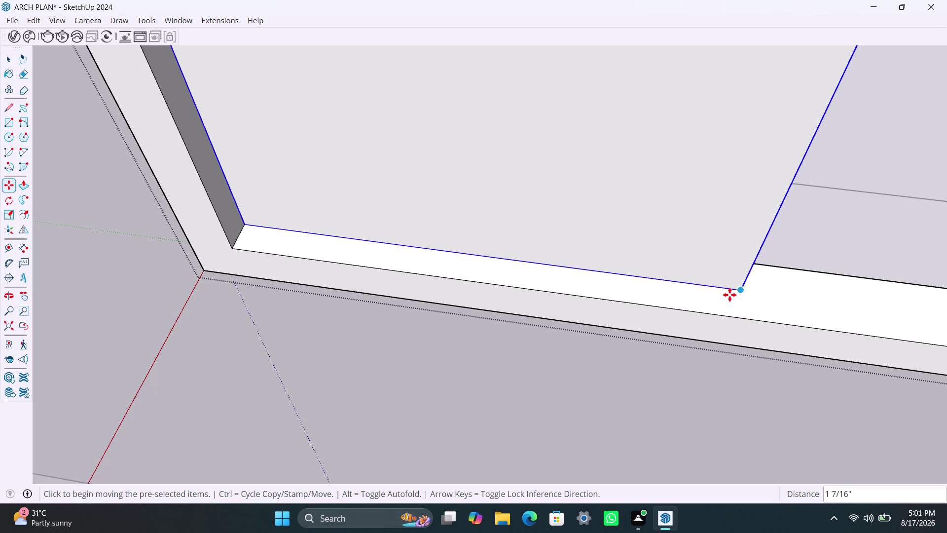
Copy the vertical frame bar and position it mid-window to split the frame into two panes.
key(m)
click(743, 292)
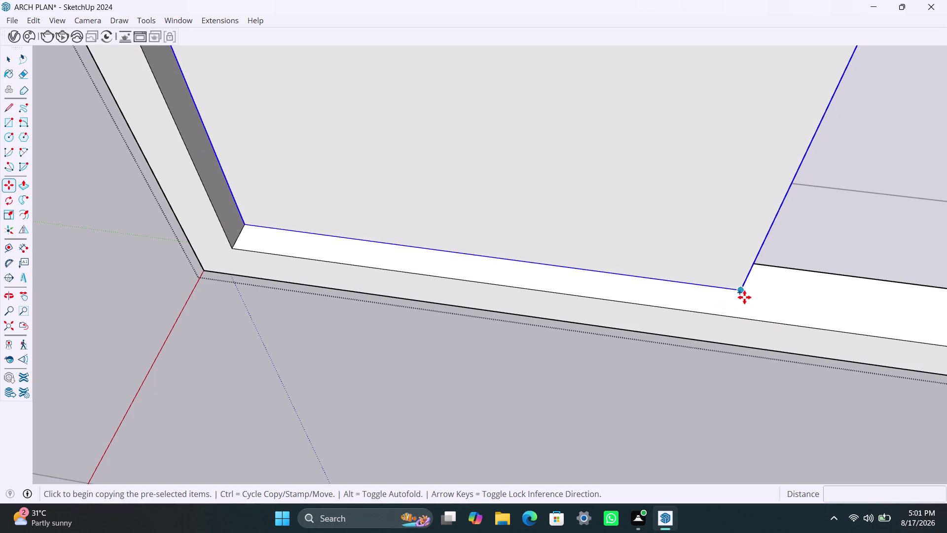
scroll(down, 3)
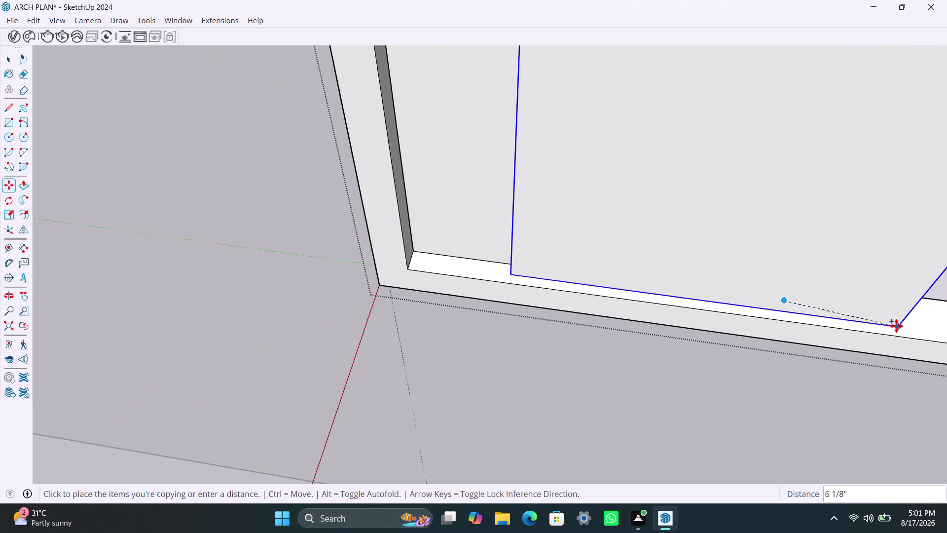
middle_drag(881, 330, 686, 270)
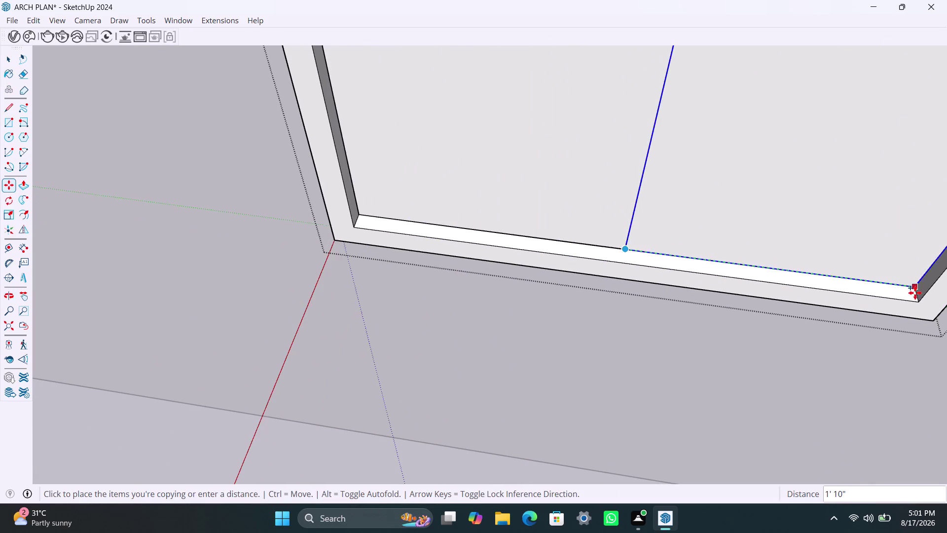
click(917, 298)
scroll(up, 3)
middle_drag(640, 278, 652, 282)
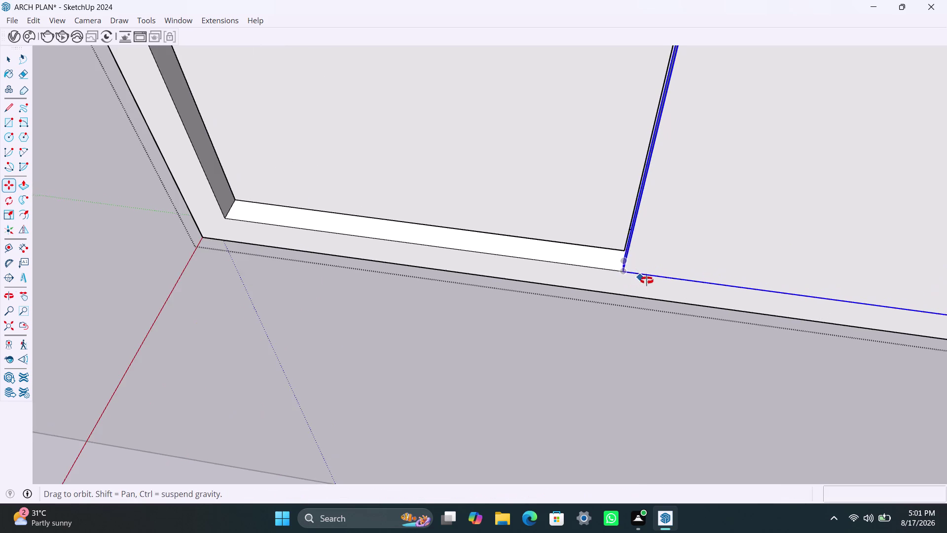
middle_drag(652, 282, 698, 292)
scroll(up, 3)
click(638, 254)
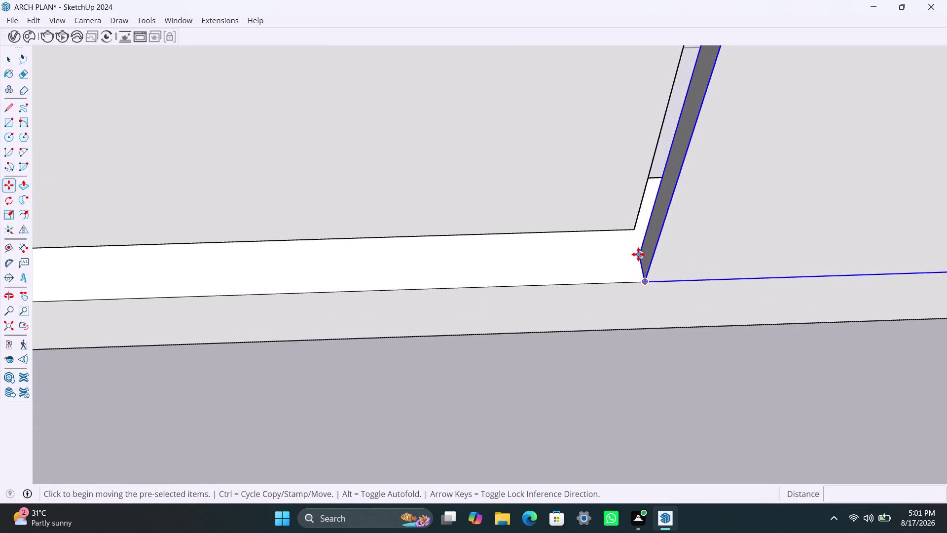
click(635, 231)
Orbit out to check the framed window in the house, then save the ARCH PLAN file.
scroll(down, 3)
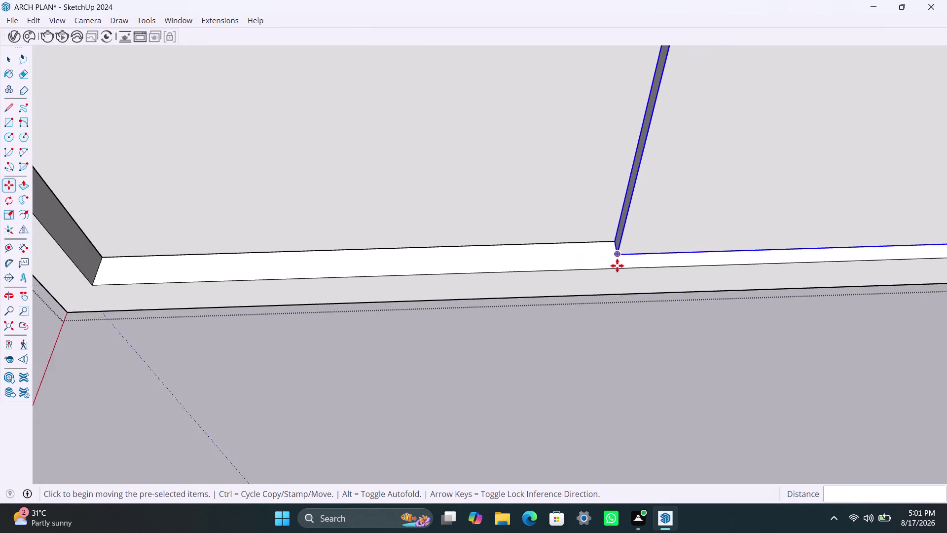
scroll(down, 3)
middle_drag(657, 285, 637, 258)
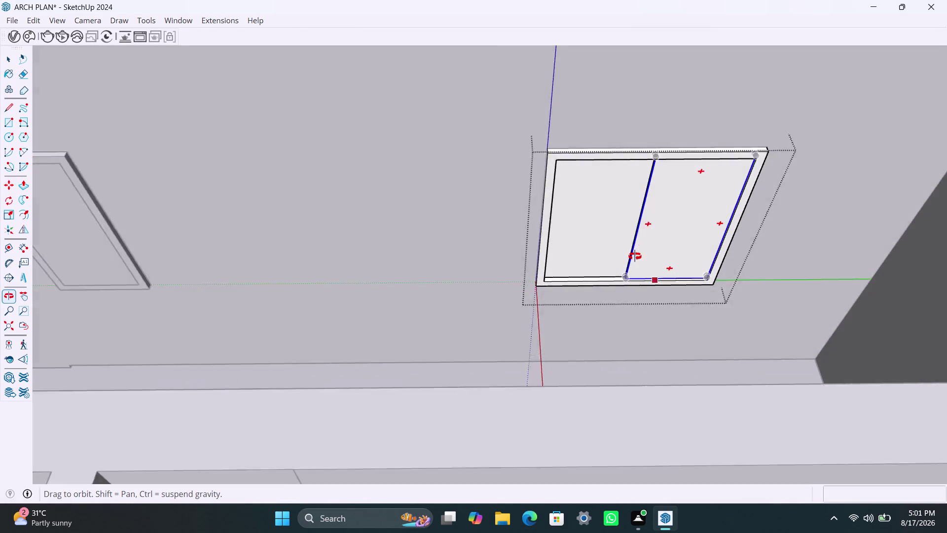
middle_drag(636, 259, 623, 242)
scroll(down, 3)
scroll(down, 3)
scroll(down, 3)
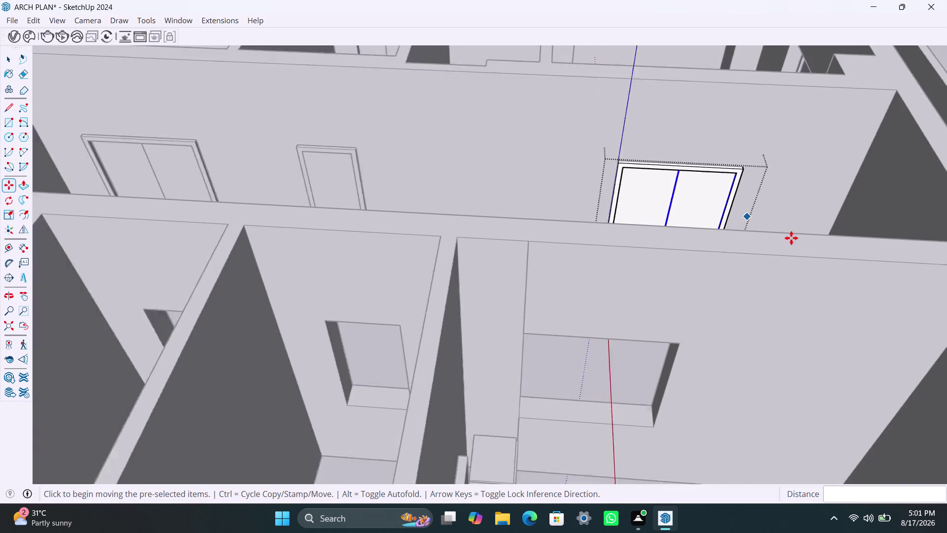
middle_drag(829, 238, 396, 266)
scroll(down, 3)
middle_drag(546, 262, 533, 262)
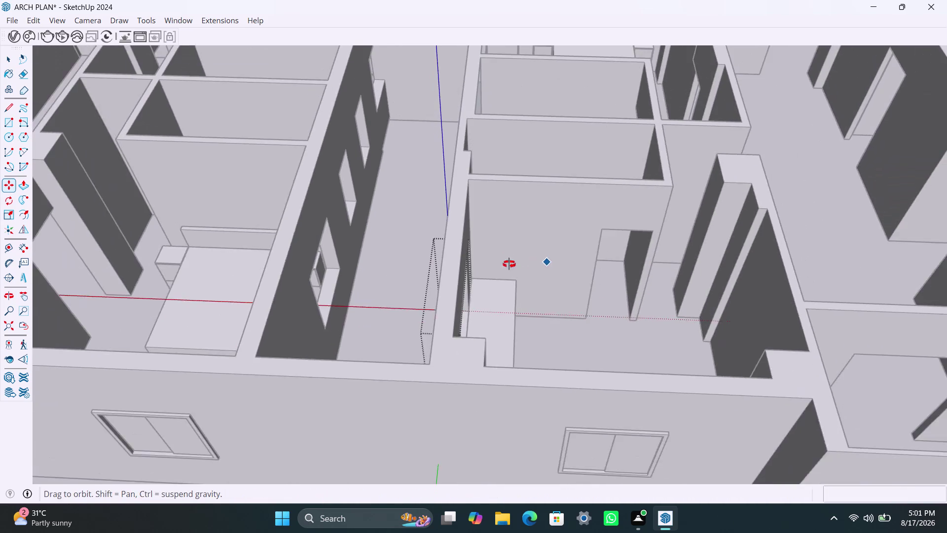
middle_drag(533, 262, 326, 263)
key(ctrl+s)
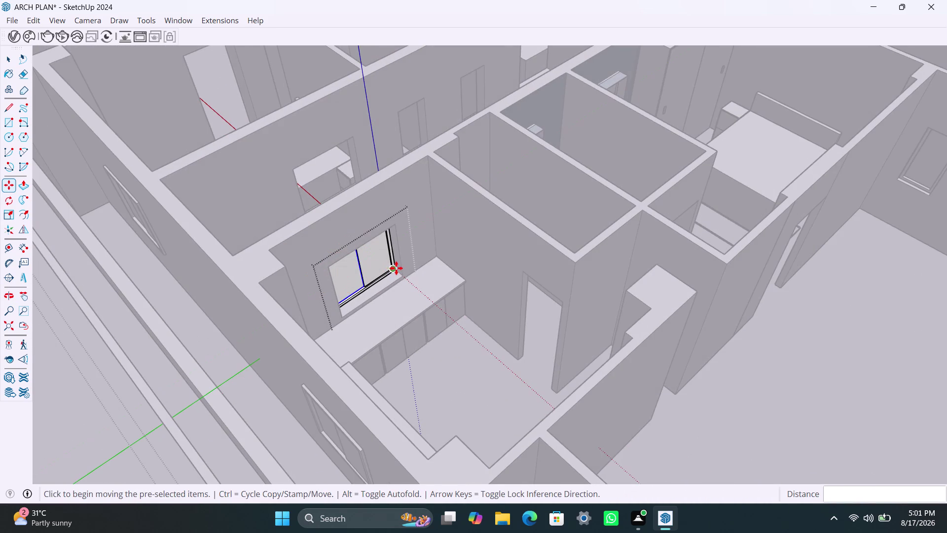
key(space)
key(space)
click(586, 206)
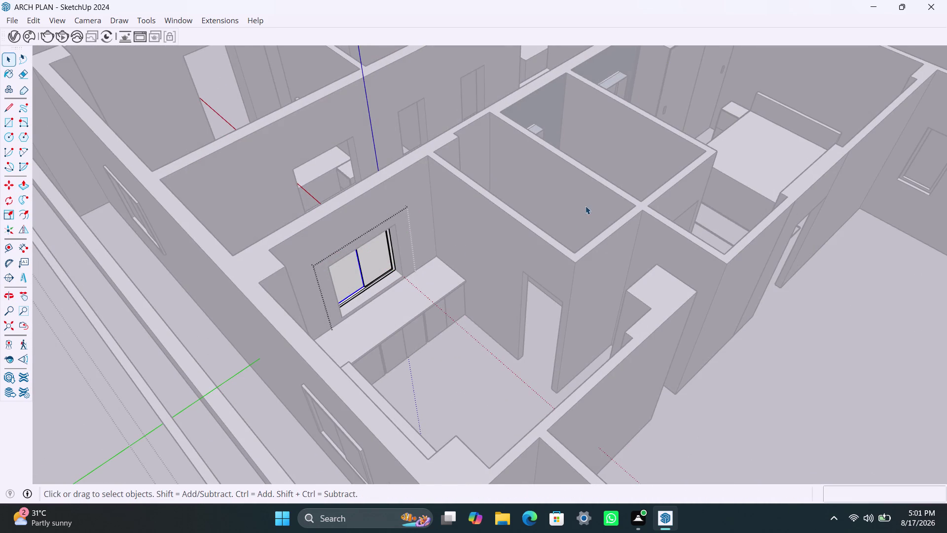
scroll(down, 3)
middle_drag(683, 219, 393, 226)
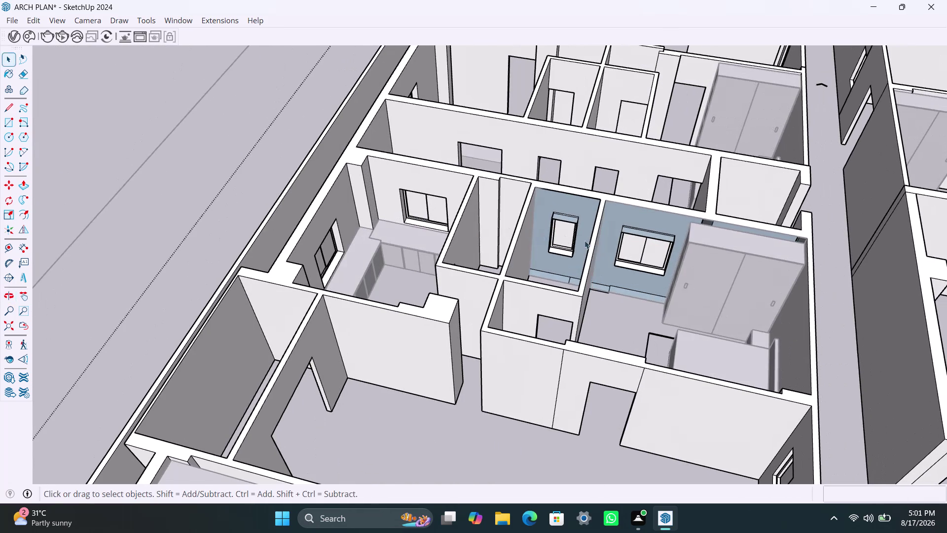
scroll(up, 3)
scroll(up, 3)
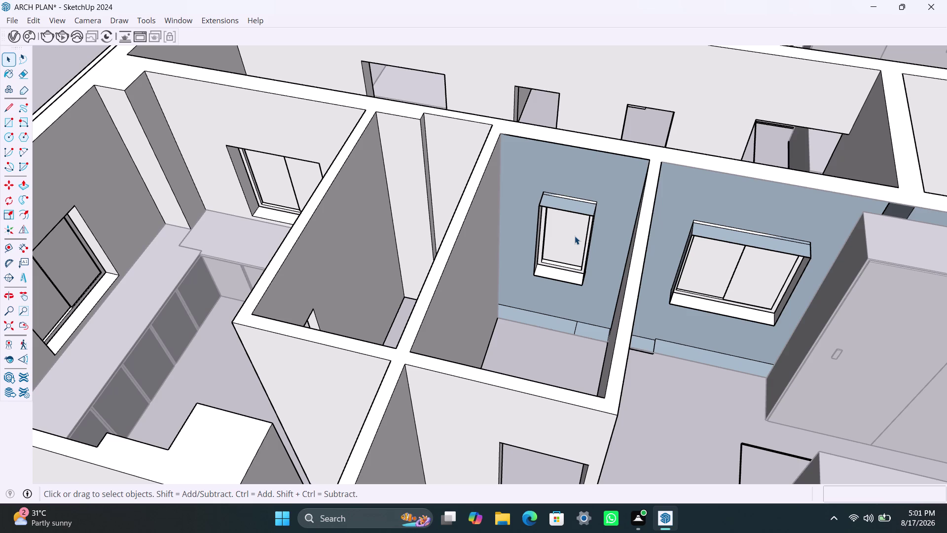
scroll(down, 3)
scroll(down, 3)
middle_drag(636, 192, 636, 201)
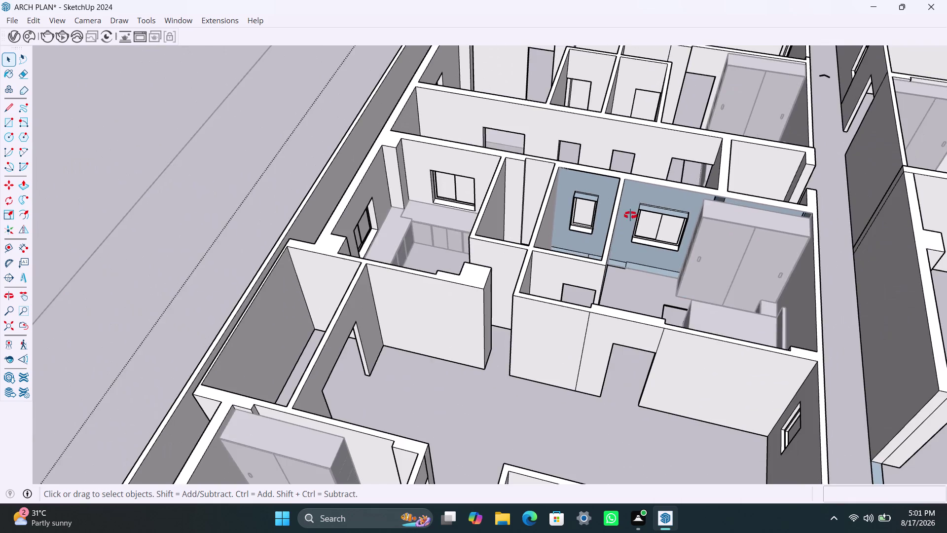
middle_drag(636, 201, 604, 303)
scroll(up, 3)
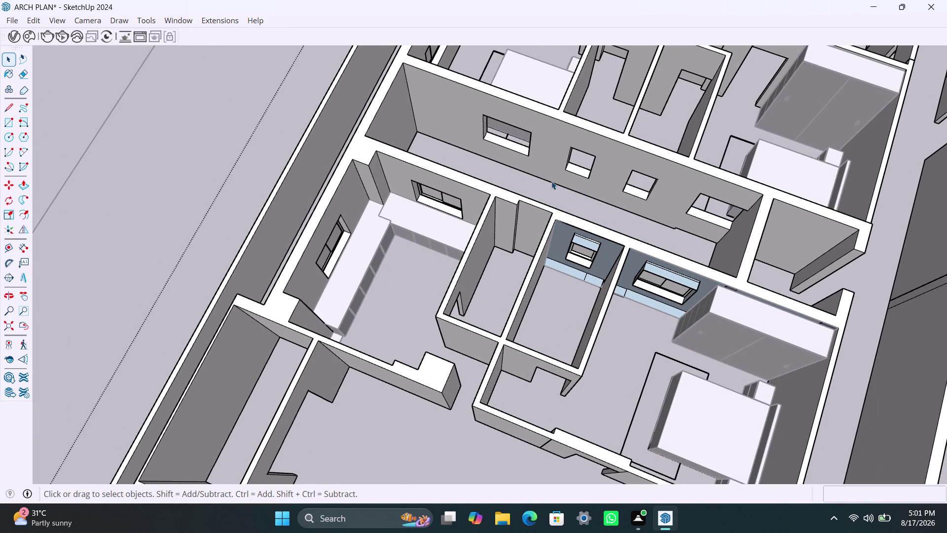
middle_drag(614, 198, 675, 240)
scroll(up, 3)
middle_drag(561, 214, 664, 233)
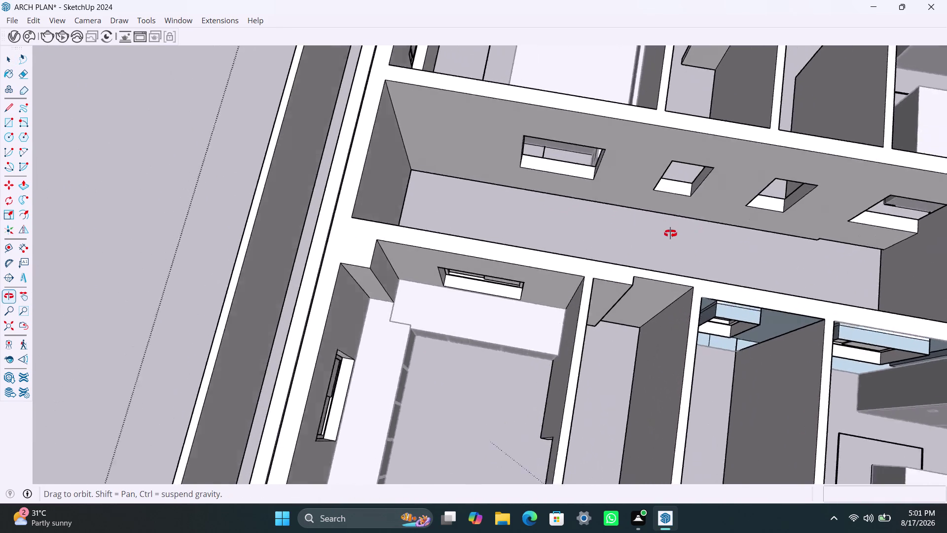
middle_drag(665, 234, 674, 233)
middle_drag(609, 218, 448, 223)
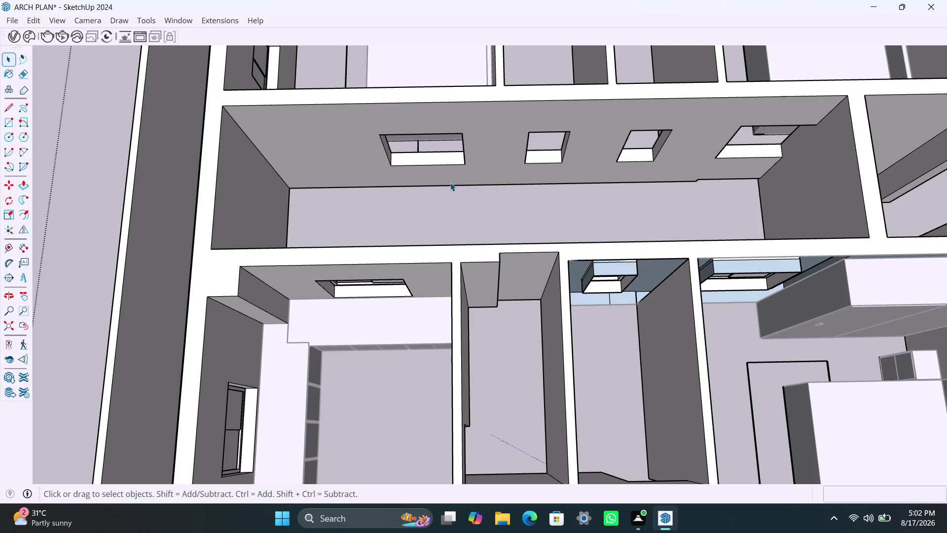
middle_drag(450, 182, 429, 211)
click(429, 212)
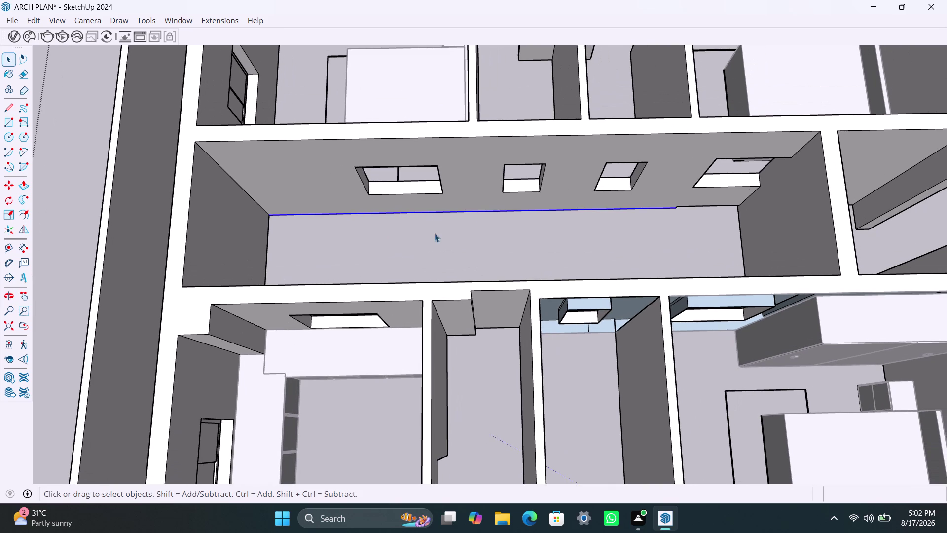
scroll(up, 3)
middle_drag(407, 203, 431, 136)
middle_drag(473, 180, 473, 182)
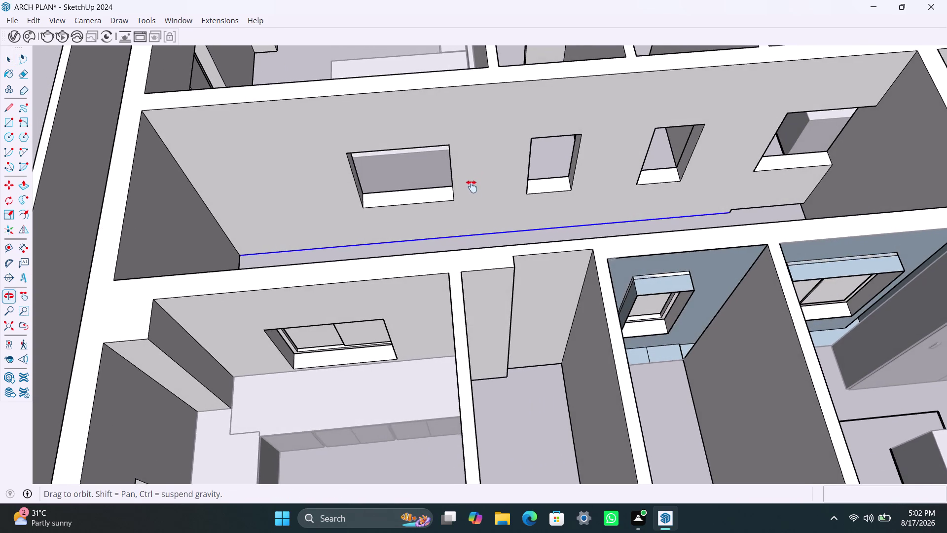
middle_drag(473, 181, 453, 242)
scroll(up, 3)
Draw a rectangle across the exterior wall window opening and select its face and edges.
middle_click(395, 192)
key(r)
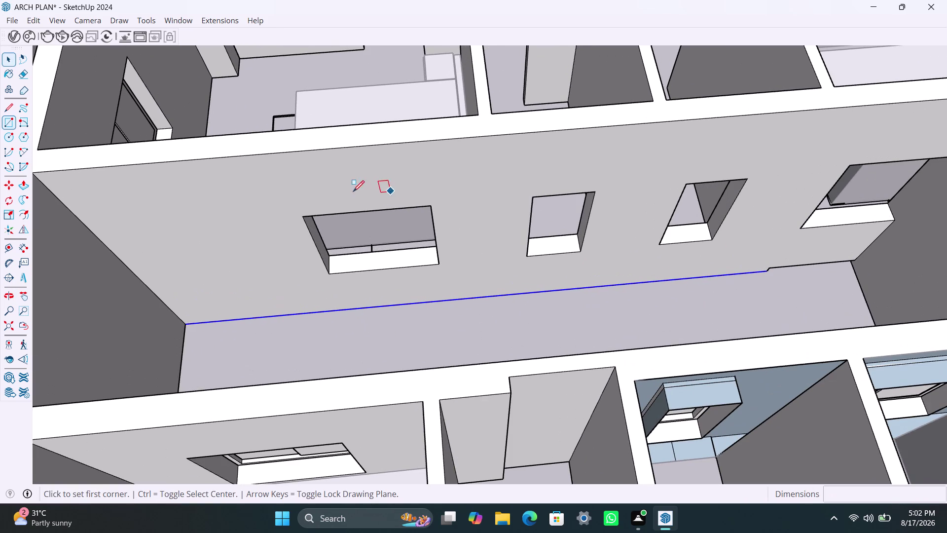
click(302, 216)
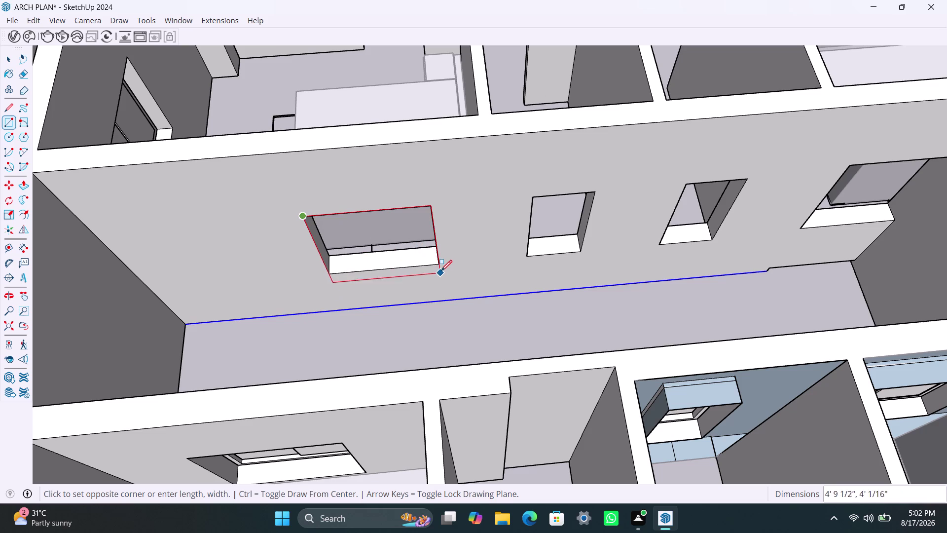
click(441, 262)
key(space)
double_click(402, 240)
right_click(402, 240)
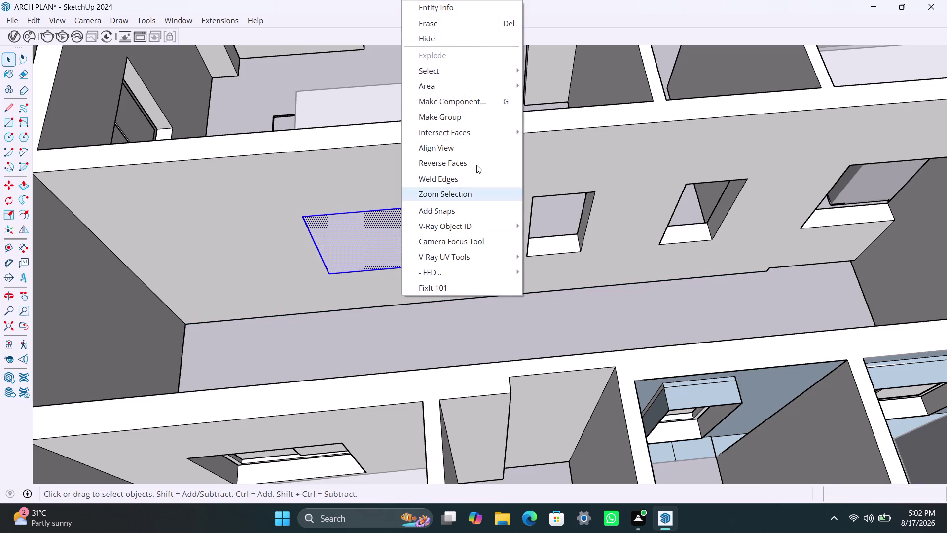
click(474, 121)
click(385, 256)
double_click(384, 253)
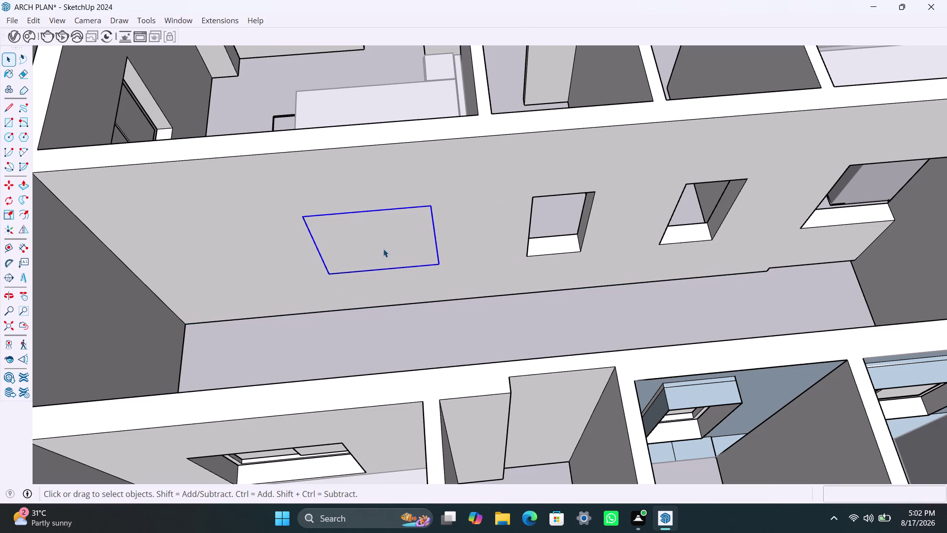
double_click(383, 249)
click(383, 249)
Offset the rectangle edge inward by 2 inches and delete the inner face, leaving a border.
key(f)
click(362, 236)
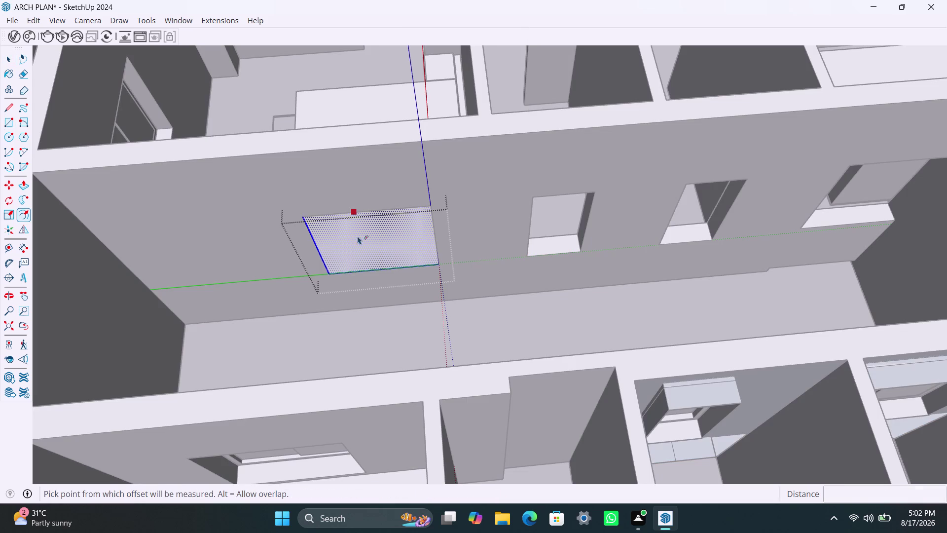
text(2")
key(Return)
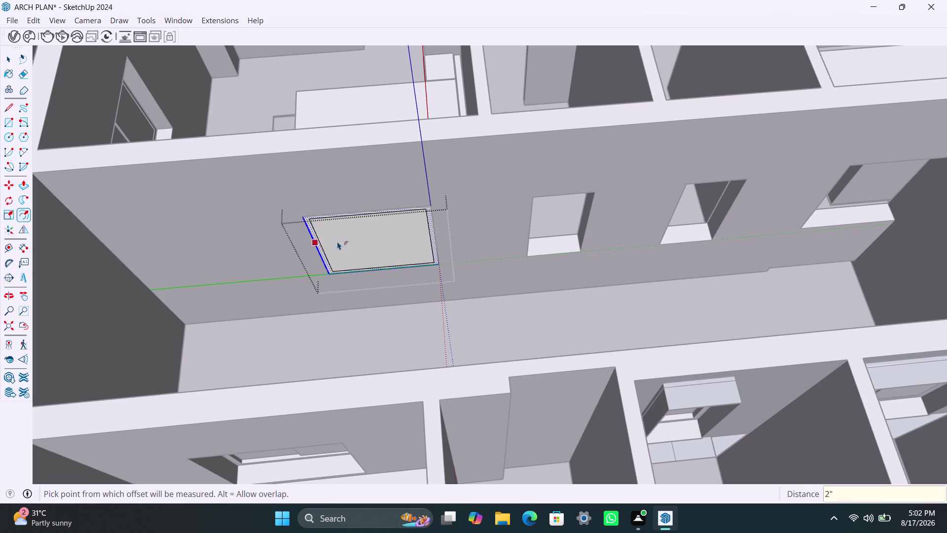
key(space)
click(350, 237)
key(Delete)
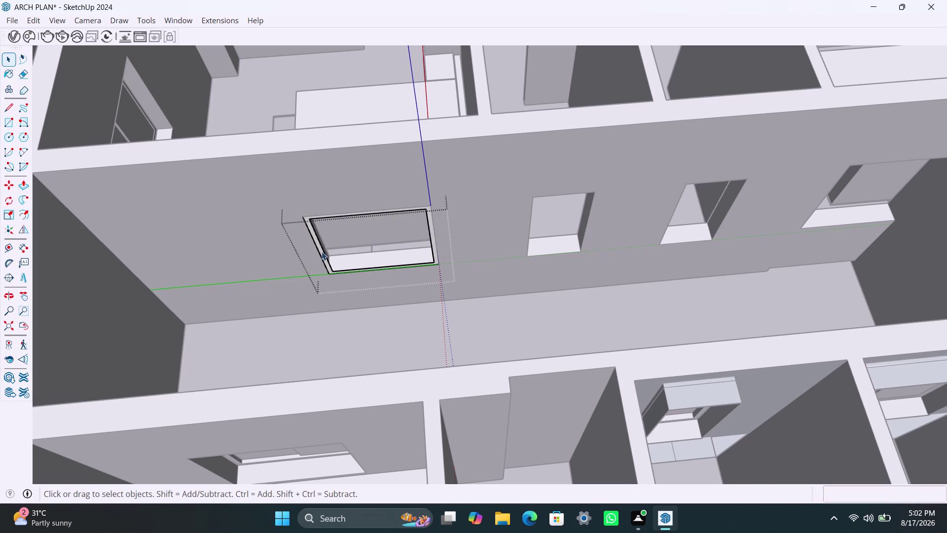
Push/Pull the border ring out 1.5 inches to form the window frame.
scroll(up, 3)
click(319, 251)
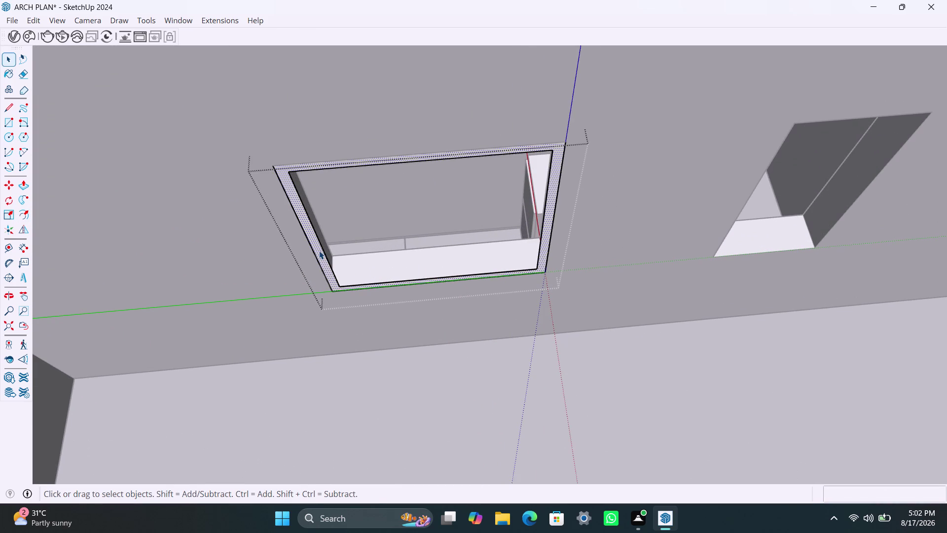
key(p)
click(319, 251)
text(1.)
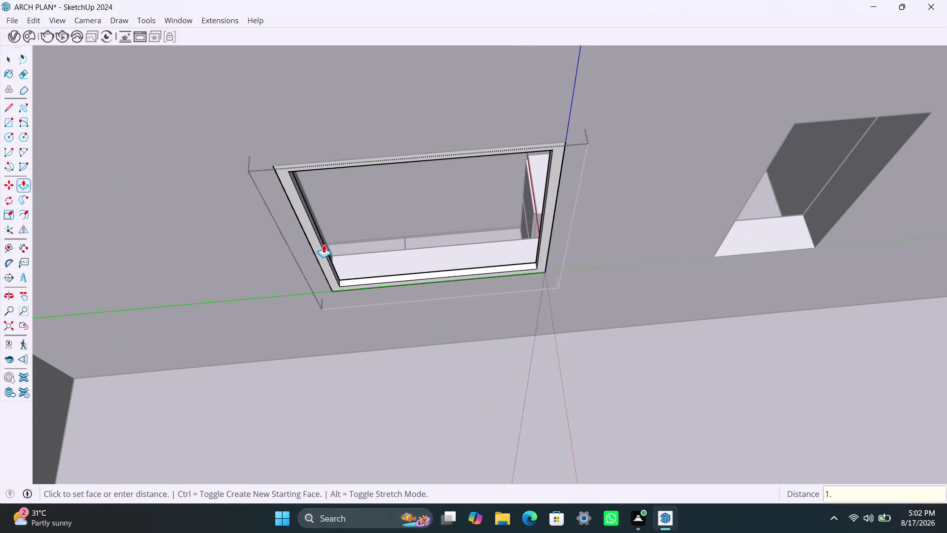
text(5")
key(Return)
click(320, 251)
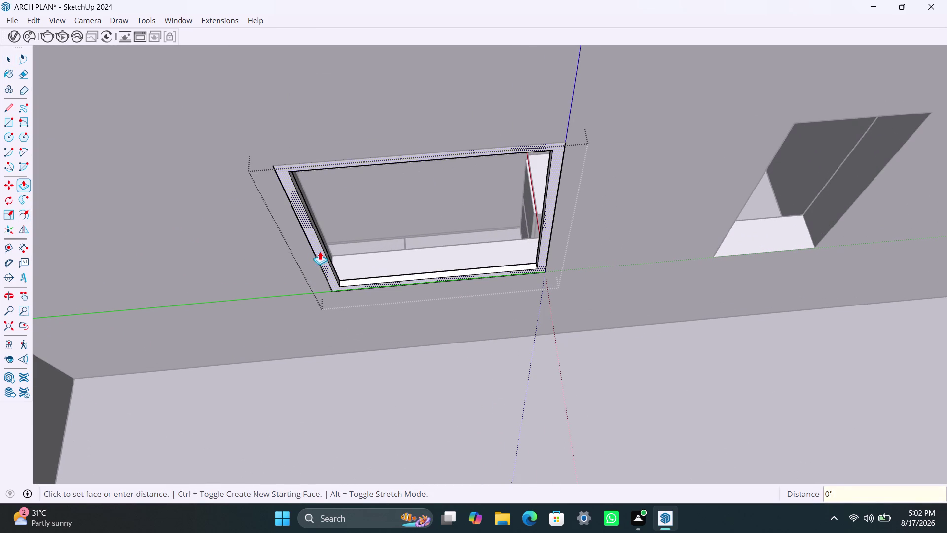
click(324, 263)
text(1)
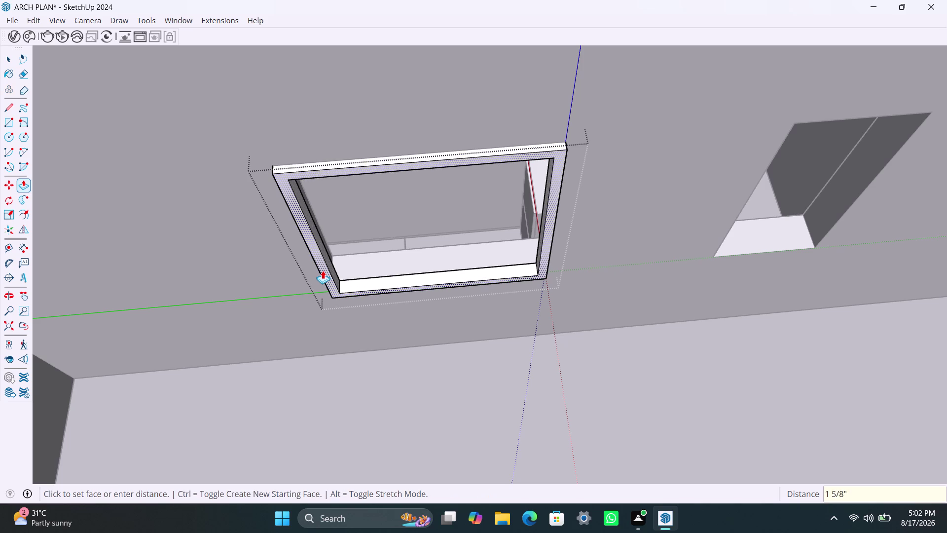
text(.5")
key(Return)
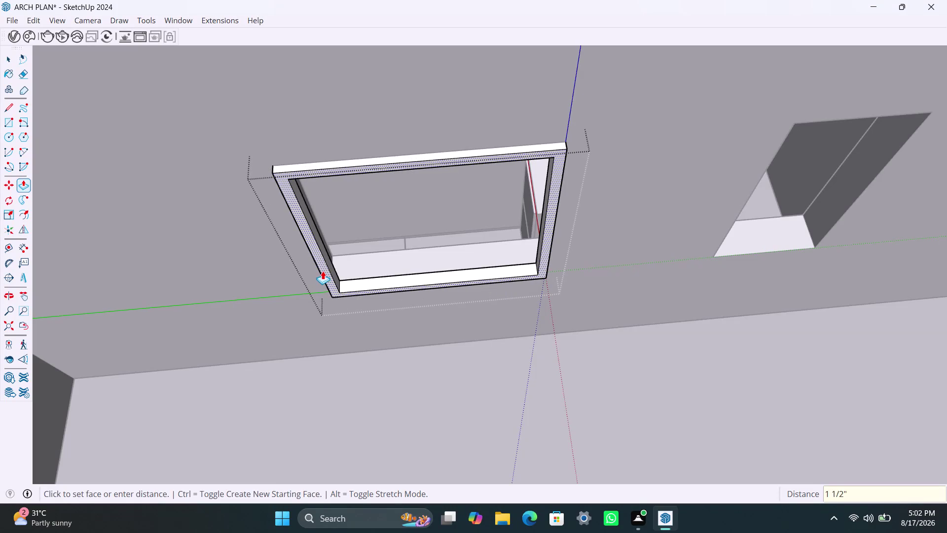
key(space)
key(space)
key(r)
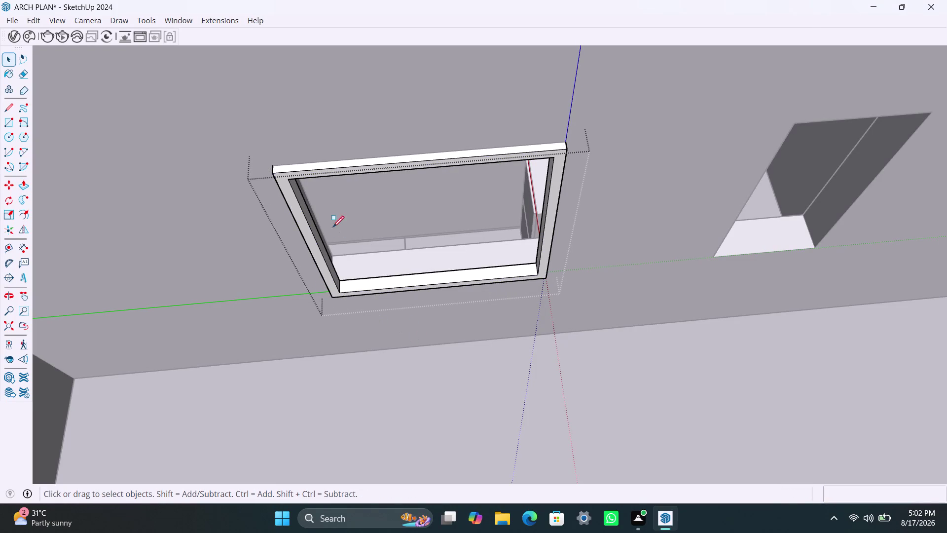
click(291, 179)
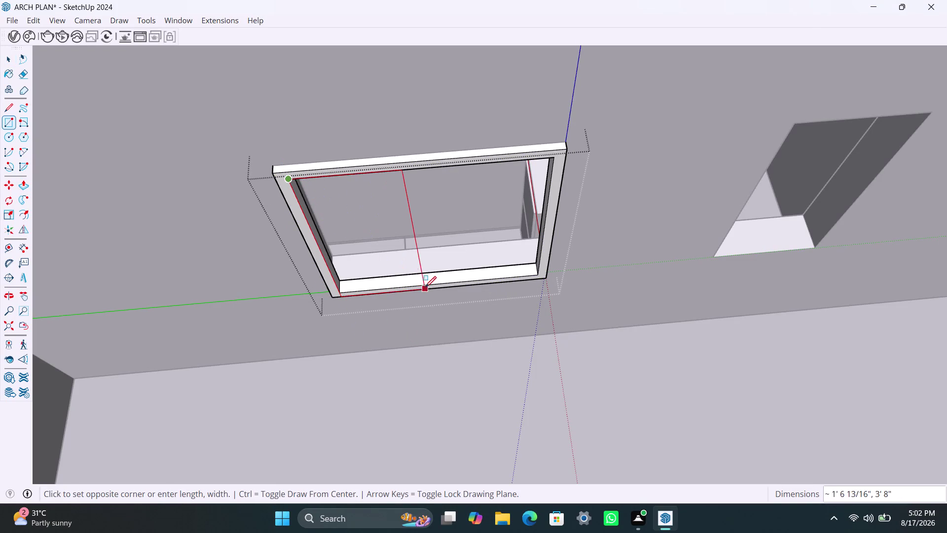
Draw a pane rectangle inside the frame and delete its right half.
click(435, 282)
key(space)
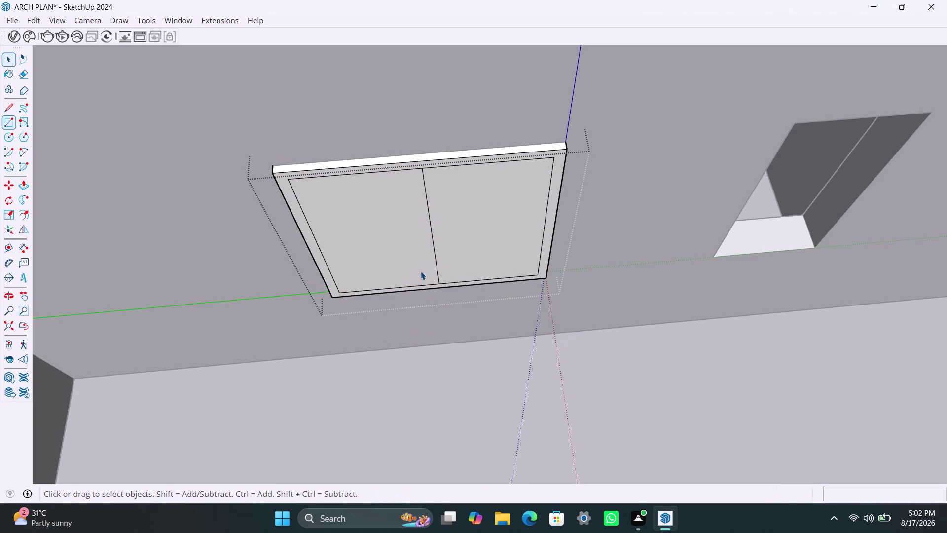
click(419, 270)
double_click(472, 258)
click(471, 262)
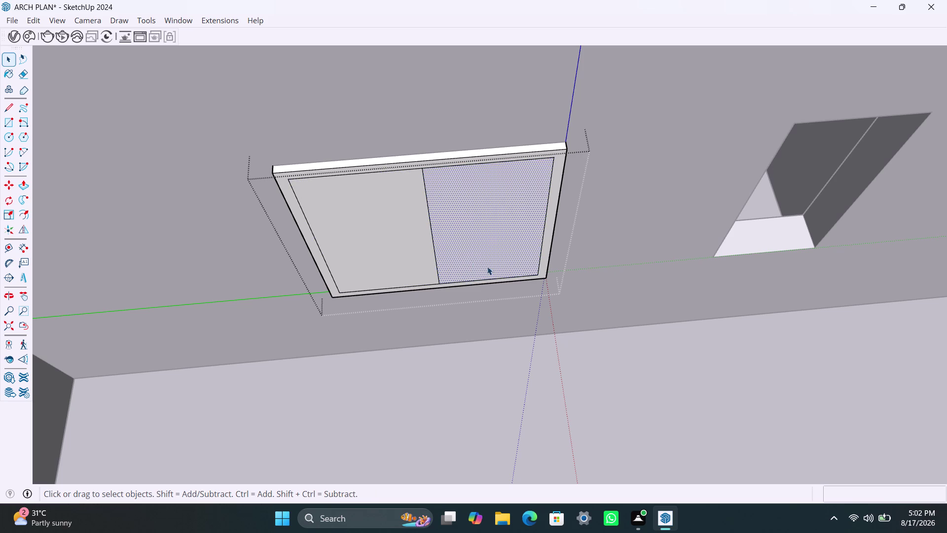
key(BackSpace)
key(Delete)
Group the remaining left pane and Push/Pull it 18 mm thick.
double_click(400, 258)
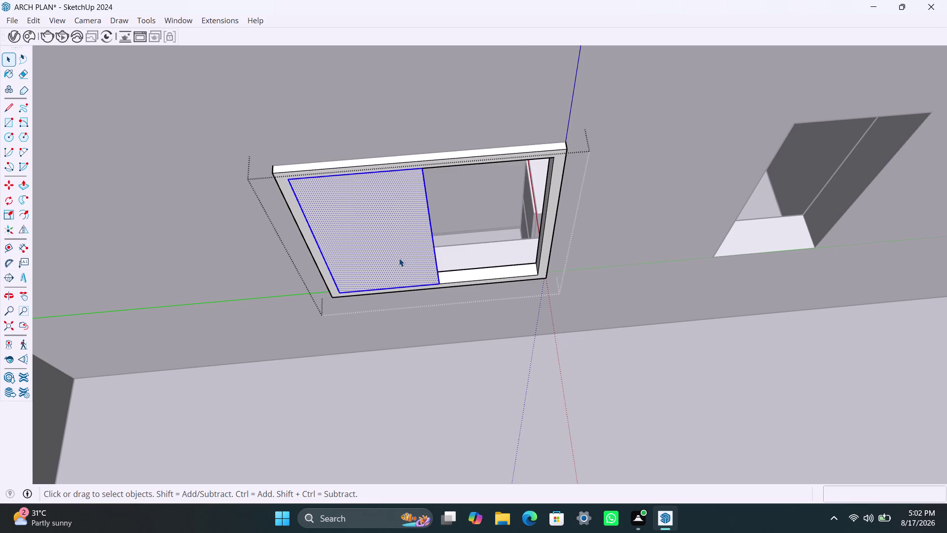
right_click(399, 258)
click(456, 121)
double_click(427, 252)
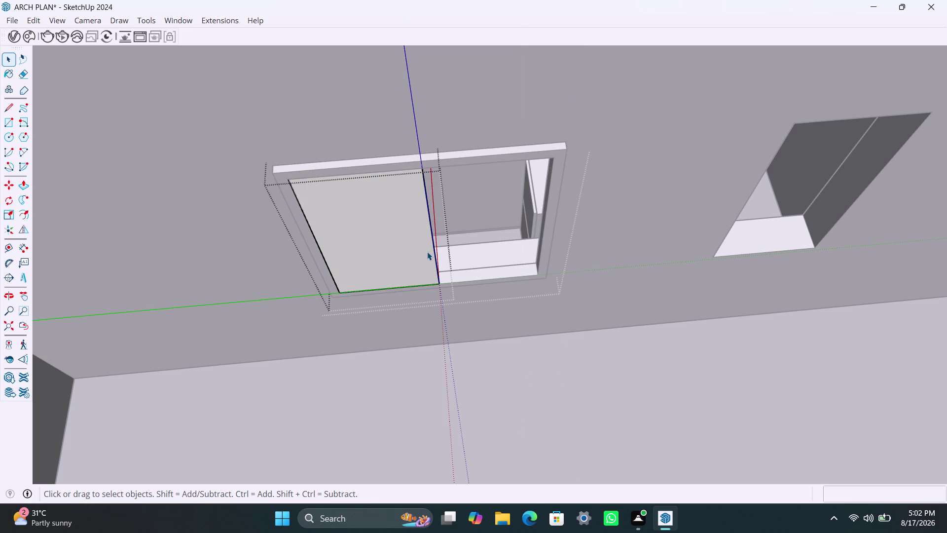
key(p)
click(427, 251)
text(1)
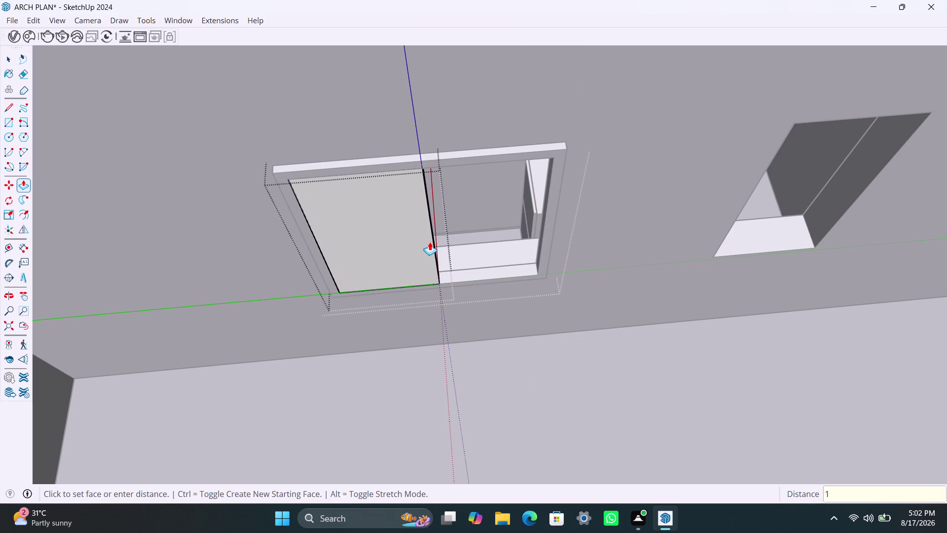
text(8MM)
key(Return)
key(space)
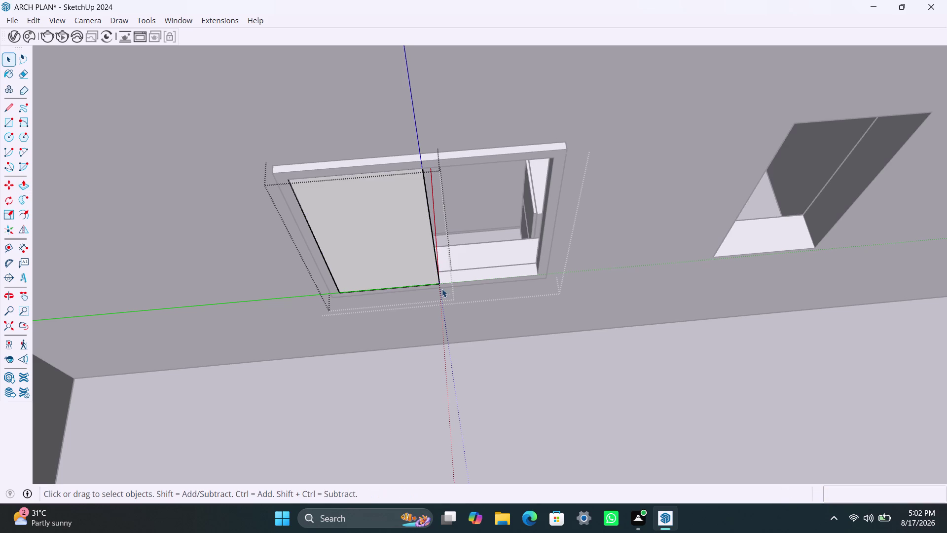
Shift the left pane slightly and copy it to the right side of the window.
click(441, 334)
scroll(up, 3)
click(434, 275)
scroll(up, 3)
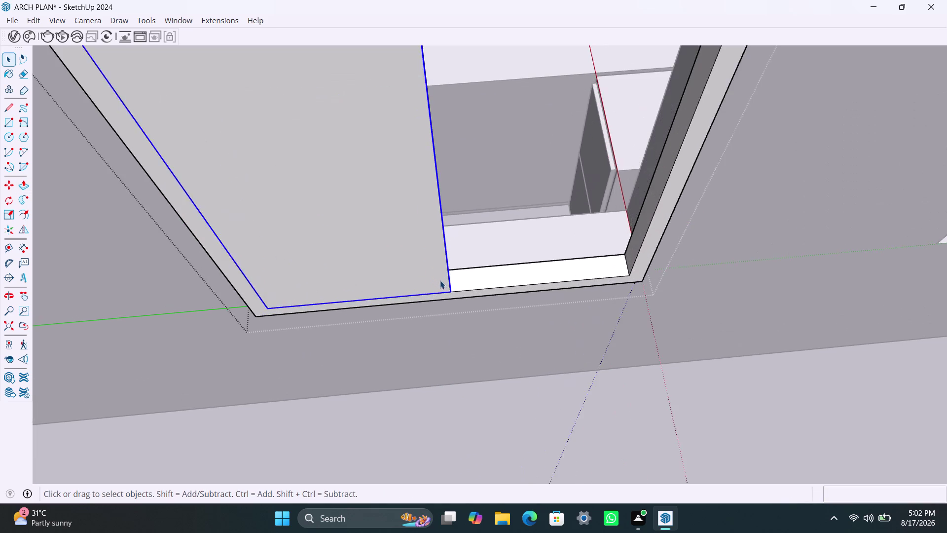
scroll(up, 3)
scroll(down, 3)
key(m)
click(447, 285)
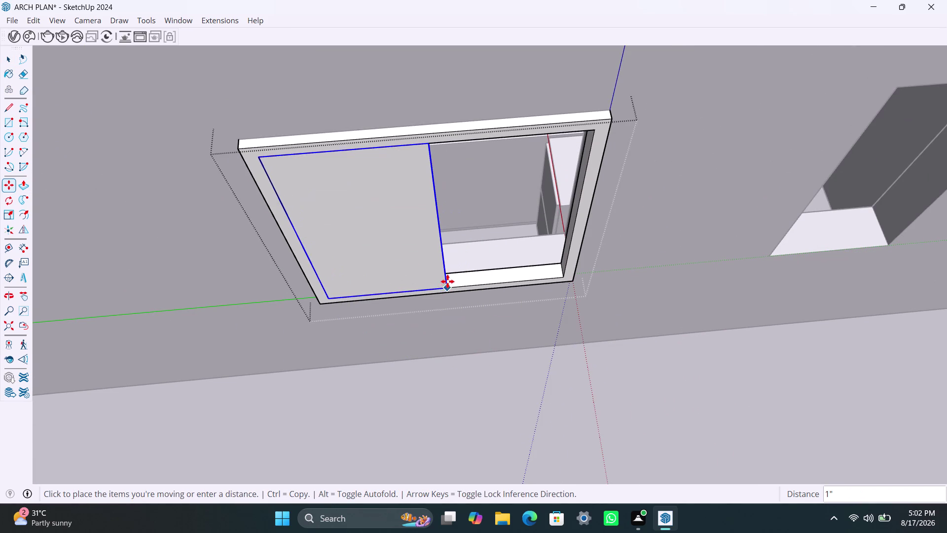
click(447, 278)
key(m)
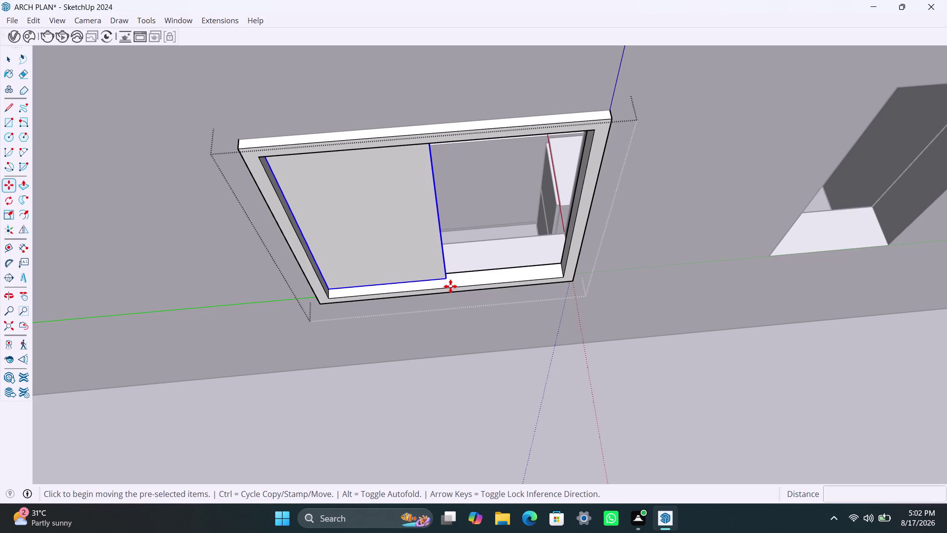
click(448, 277)
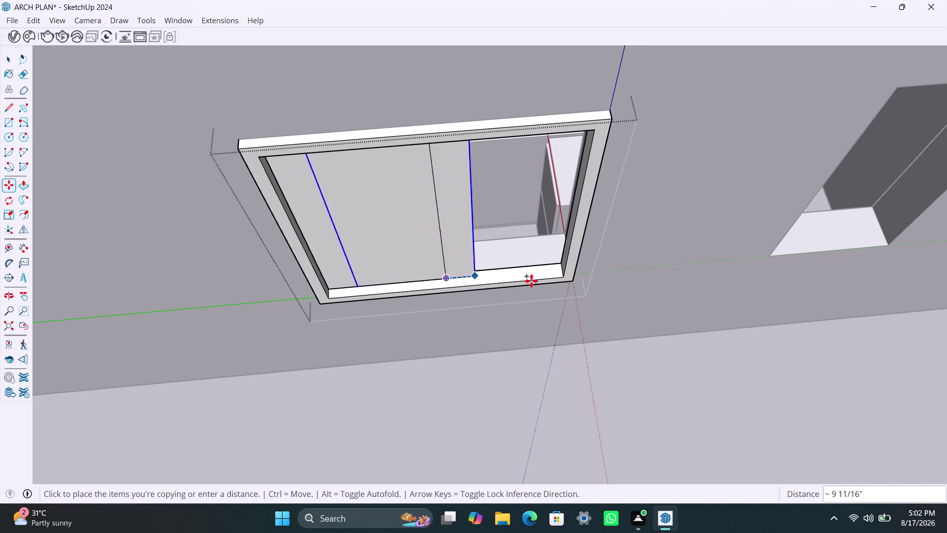
click(560, 277)
Move the copied pane slightly behind the first so the two panes overlap.
scroll(up, 3)
middle_drag(442, 286, 500, 311)
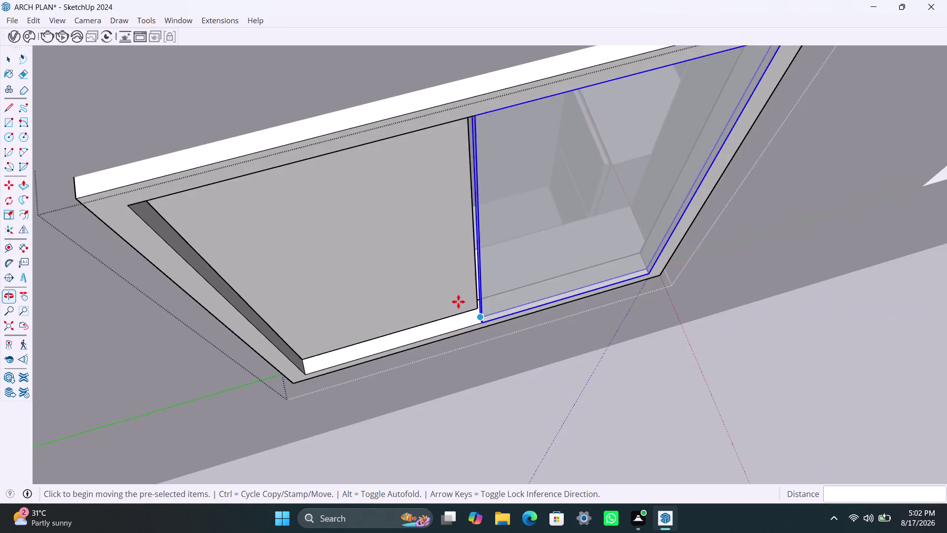
scroll(up, 3)
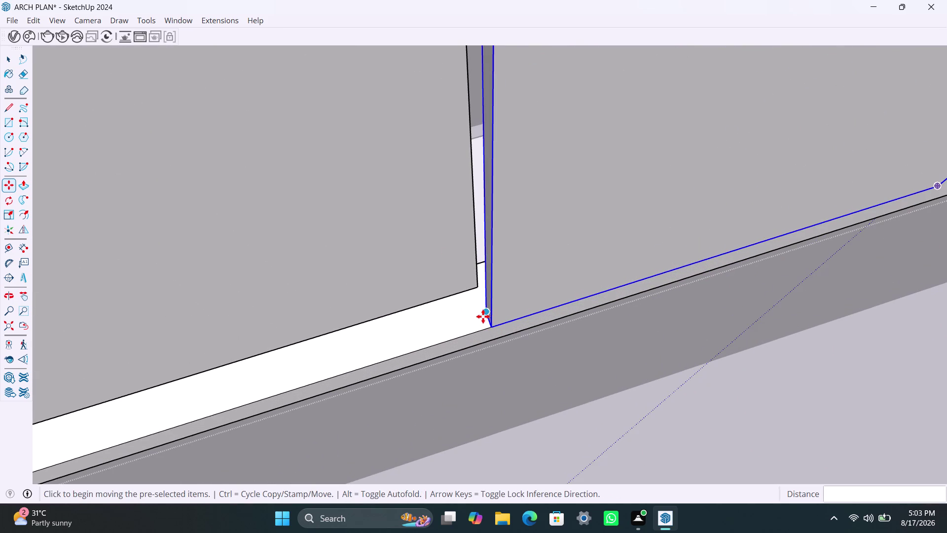
click(483, 316)
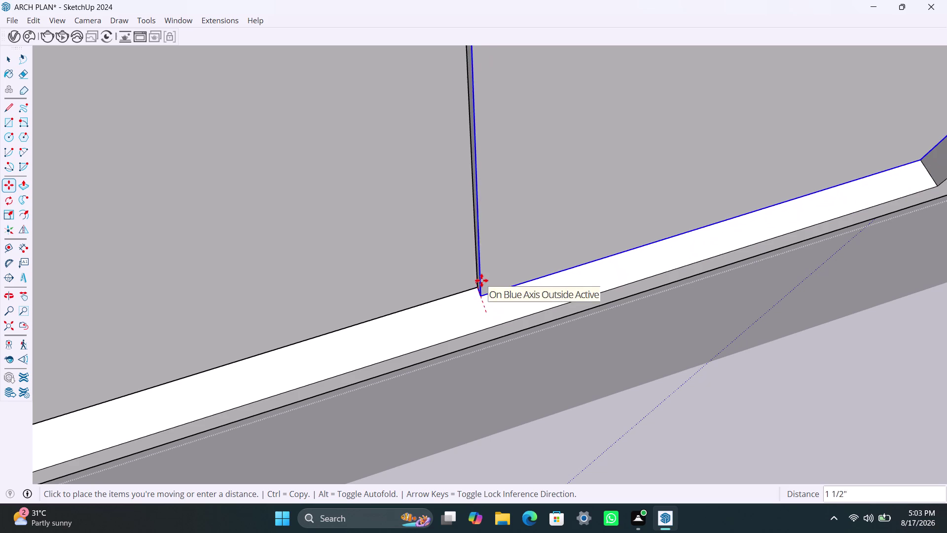
scroll(up, 3)
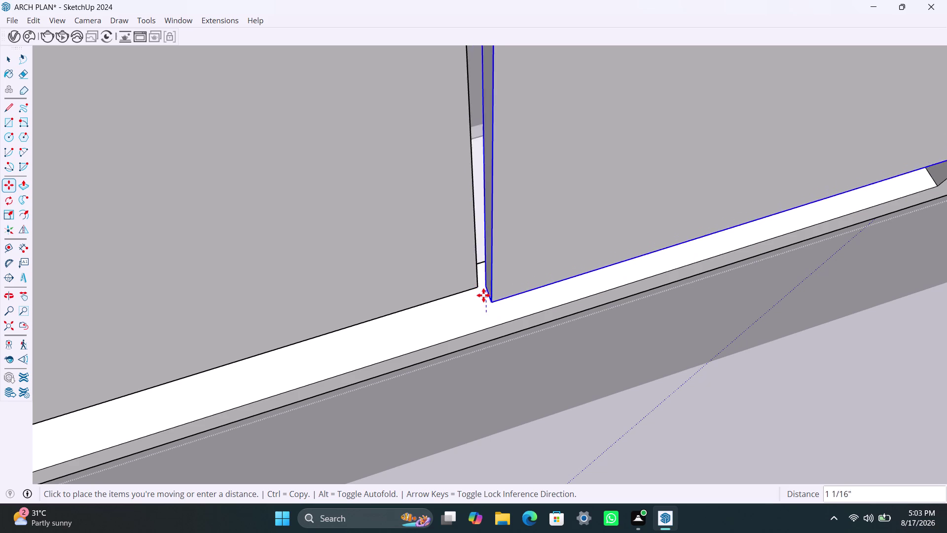
scroll(up, 3)
middle_drag(483, 295, 531, 313)
key(space)
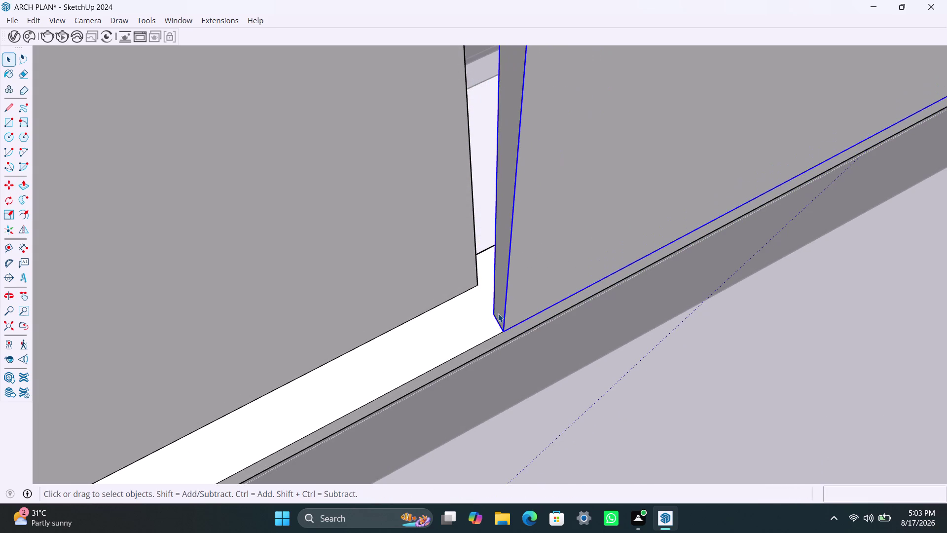
key(m)
click(494, 312)
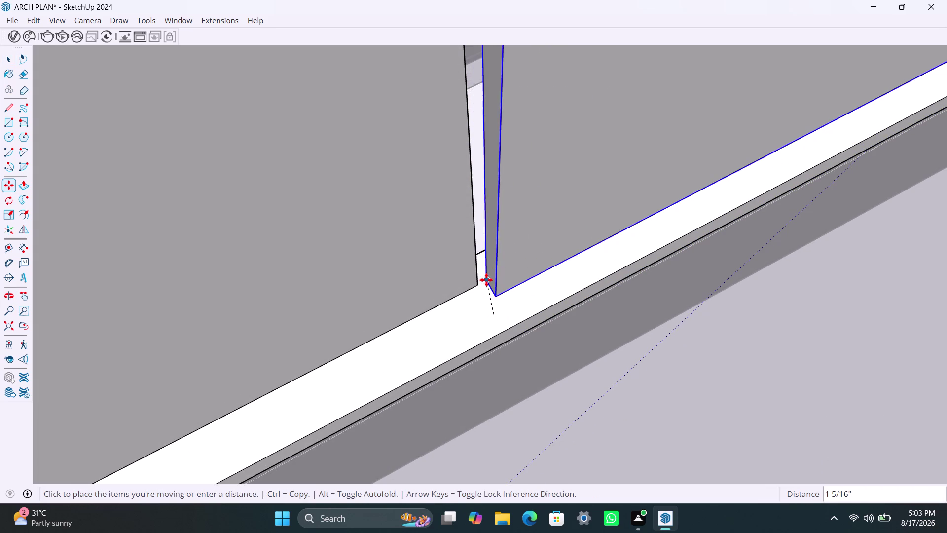
click(481, 281)
Orbit out to view the whole wall and face the next window opening.
scroll(down, 3)
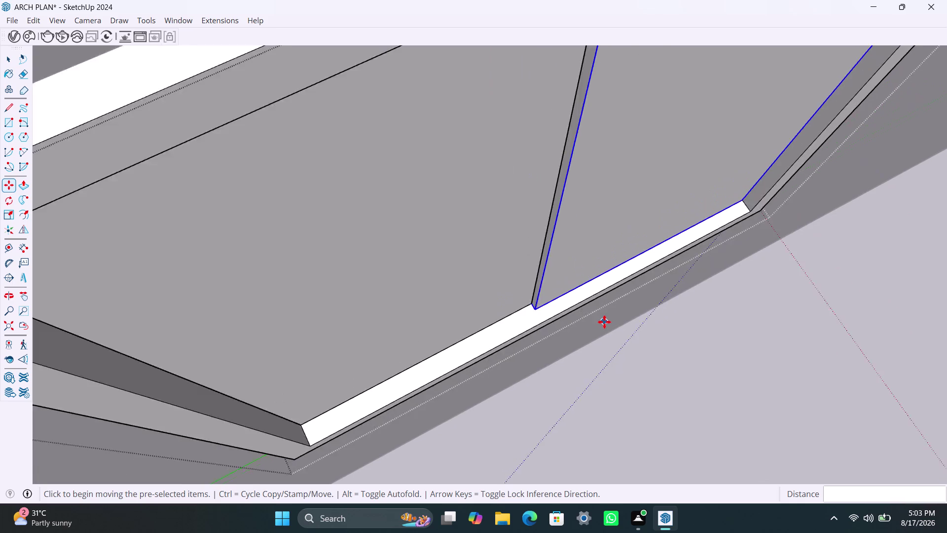
scroll(down, 3)
middle_drag(668, 310, 547, 247)
scroll(down, 3)
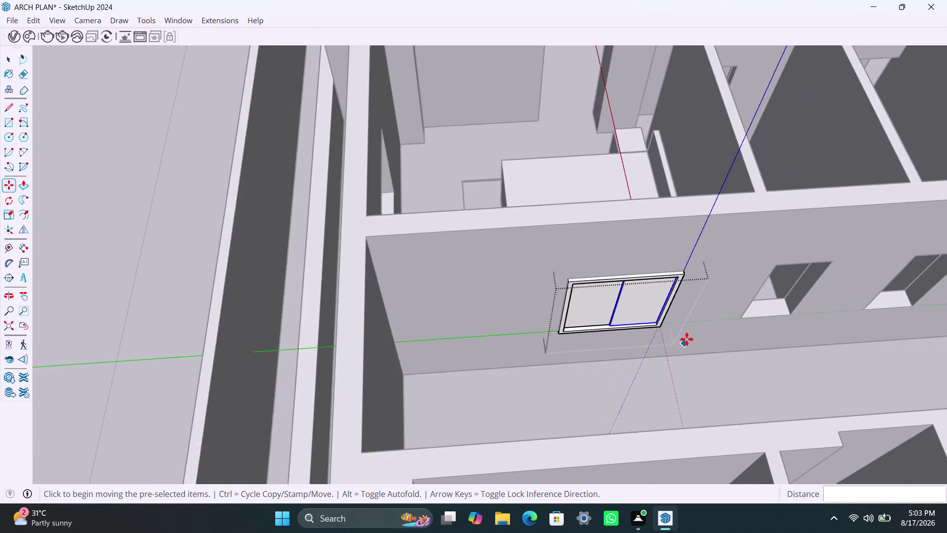
scroll(down, 3)
middle_drag(717, 351, 532, 313)
key(space)
click(593, 314)
scroll(up, 3)
middle_drag(553, 283, 535, 281)
scroll(up, 3)
key(r)
click(523, 225)
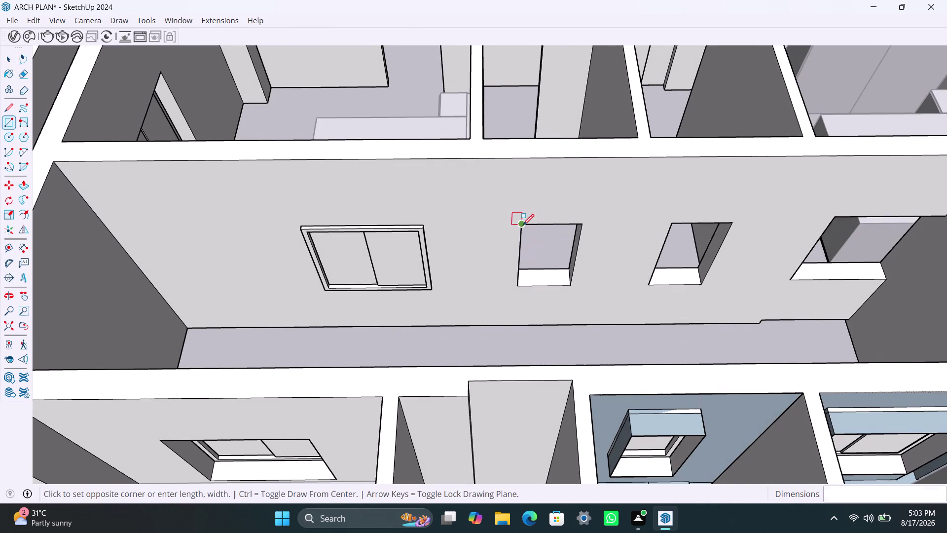
Complete the rectangle over the second window opening and make it a group.
click(570, 283)
key(space)
double_click(554, 254)
right_click(552, 252)
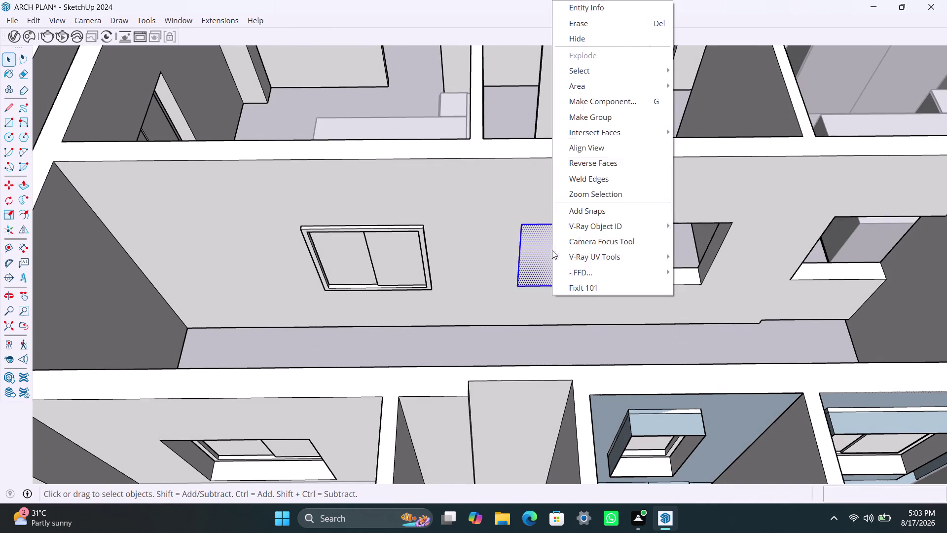
click(599, 119)
Inside the group, offset the outline 2" inward and delete the inner face.
triple_click(542, 263)
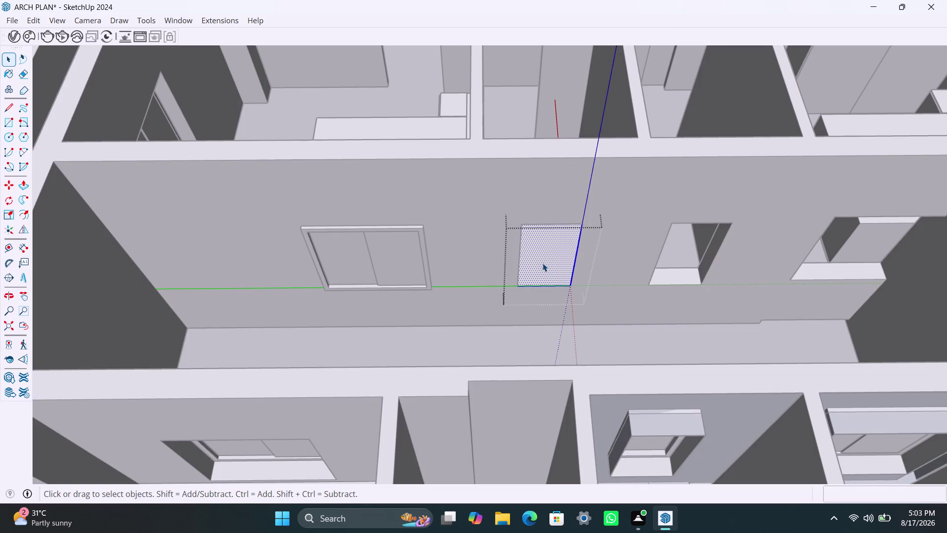
key(f)
click(532, 258)
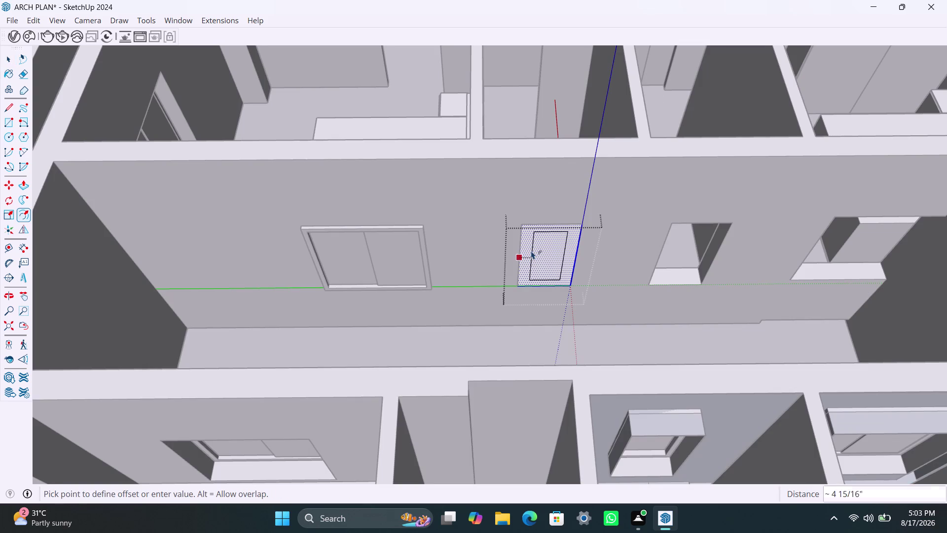
text(2")
key(Return)
key(space)
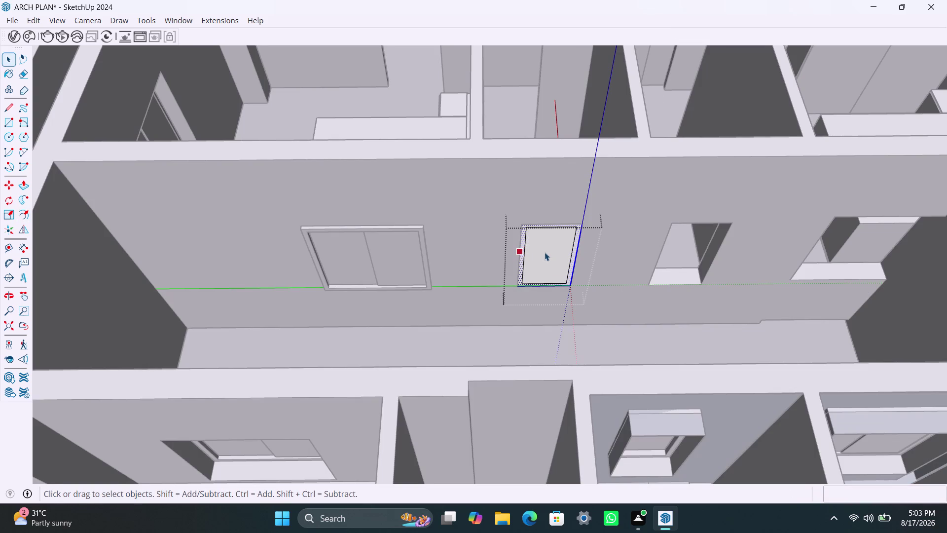
click(545, 252)
key(Delete)
Push/Pull the frame border out 1.5".
scroll(up, 3)
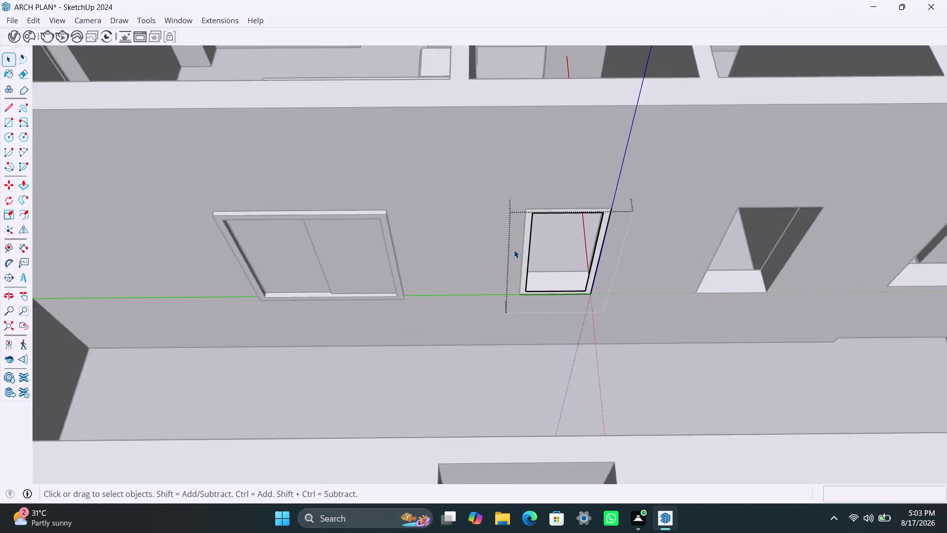
scroll(up, 3)
click(527, 235)
scroll(down, 3)
scroll(up, 3)
click(534, 214)
scroll(down, 3)
scroll(up, 3)
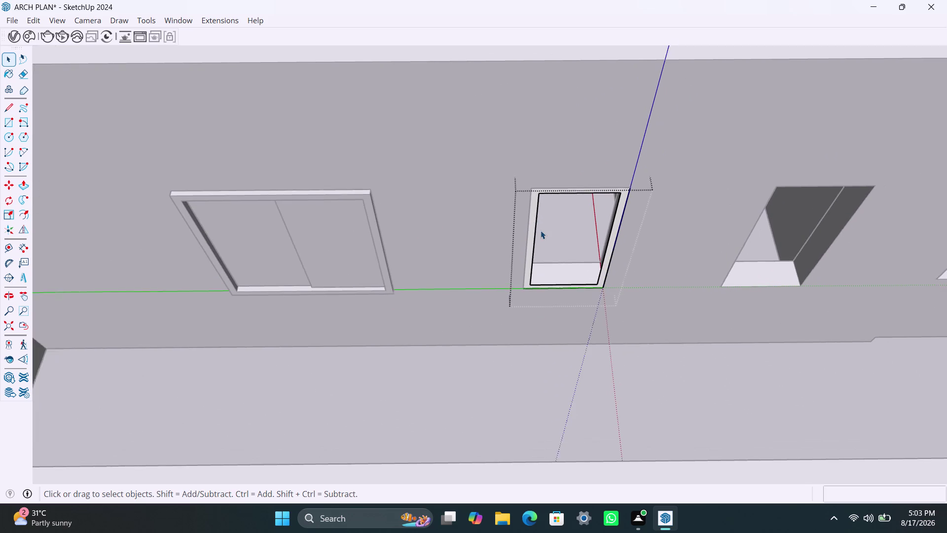
click(534, 220)
key(p)
click(532, 219)
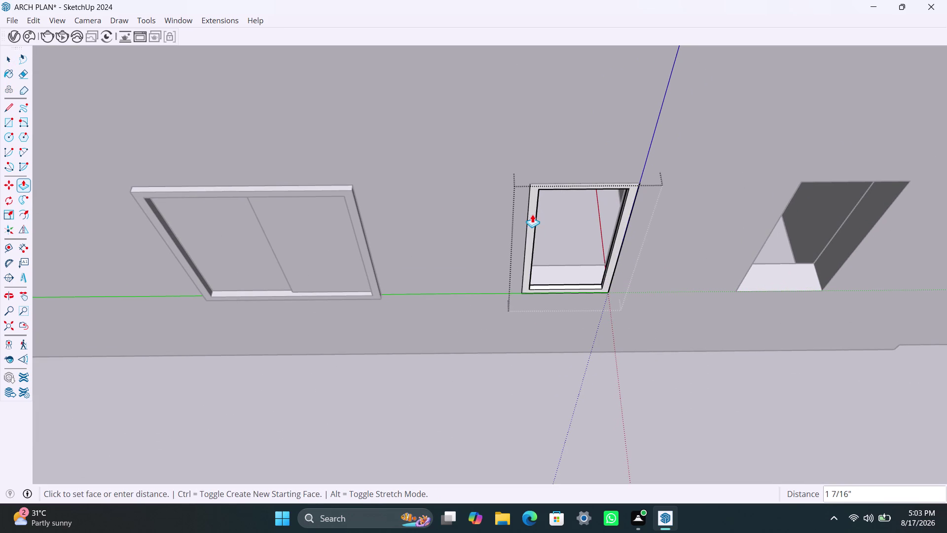
key(2)
key(BackSpace)
key(1)
text(.5)
text(")
key(Return)
Push/Pull the frame border a further 1.5" to thicken the frame.
key(bracketright)
key(Return)
click(531, 244)
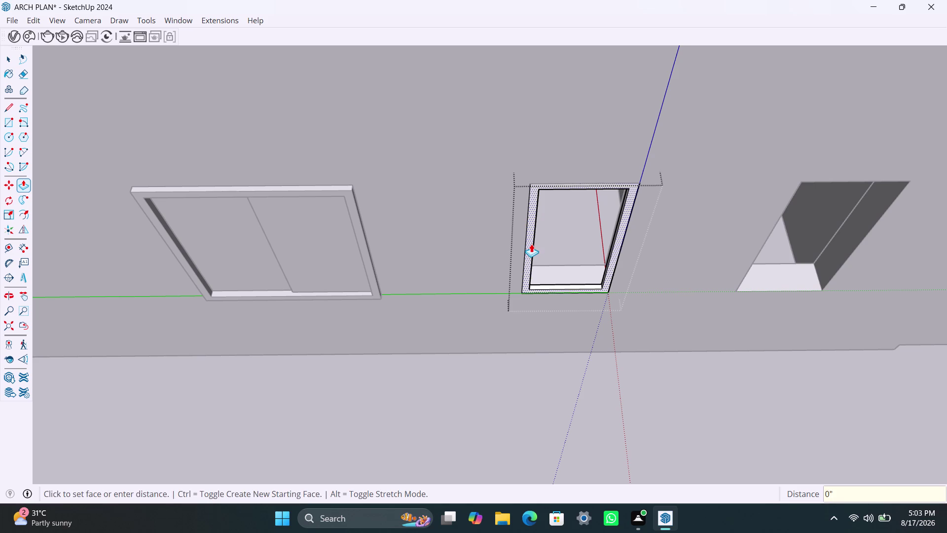
text(1.5)
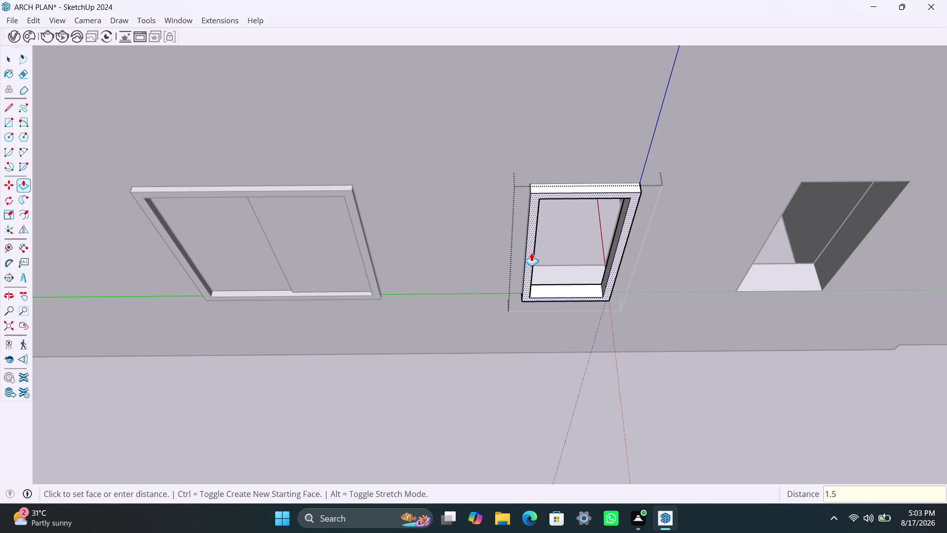
key(shift+quotedbl)
key(Return)
key(space)
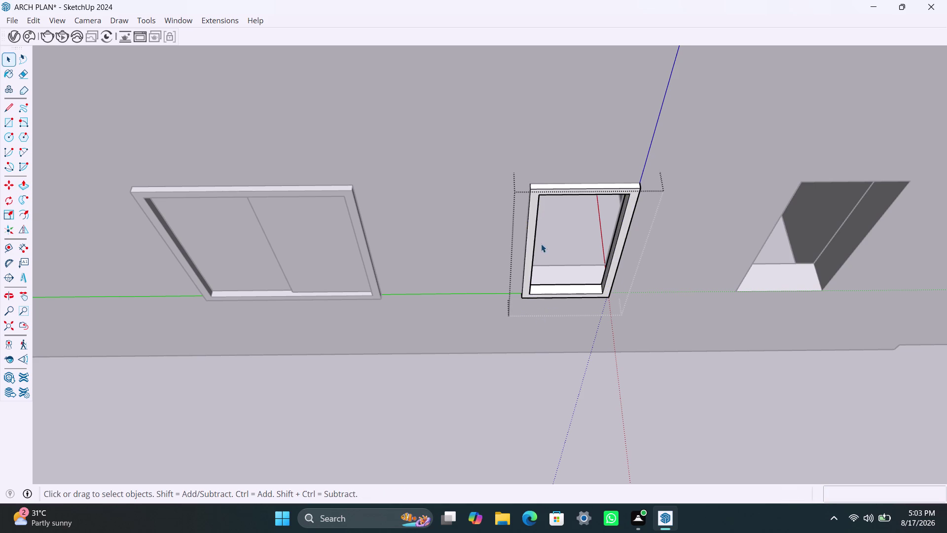
Draw a pane rectangle across the framed opening and make it a group.
key(r)
click(542, 199)
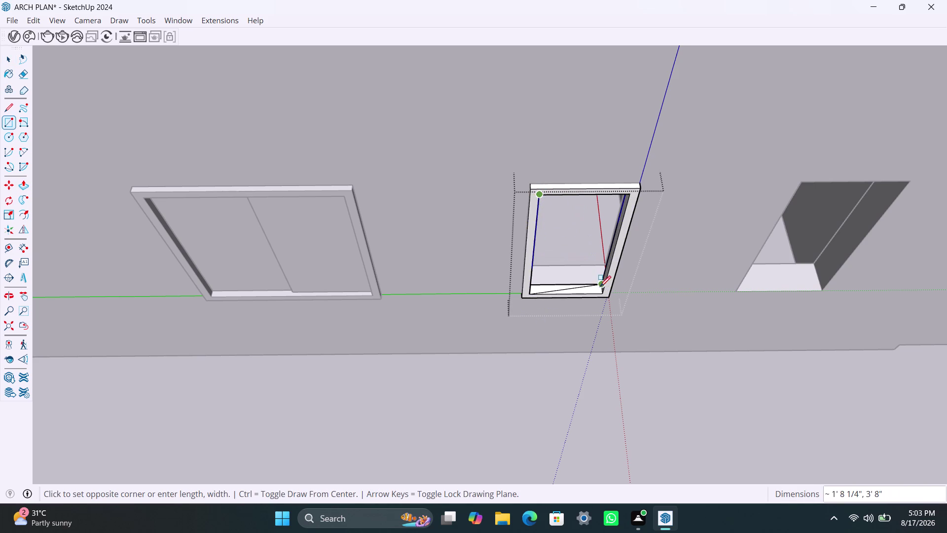
click(601, 293)
key(space)
double_click(587, 260)
right_click(586, 257)
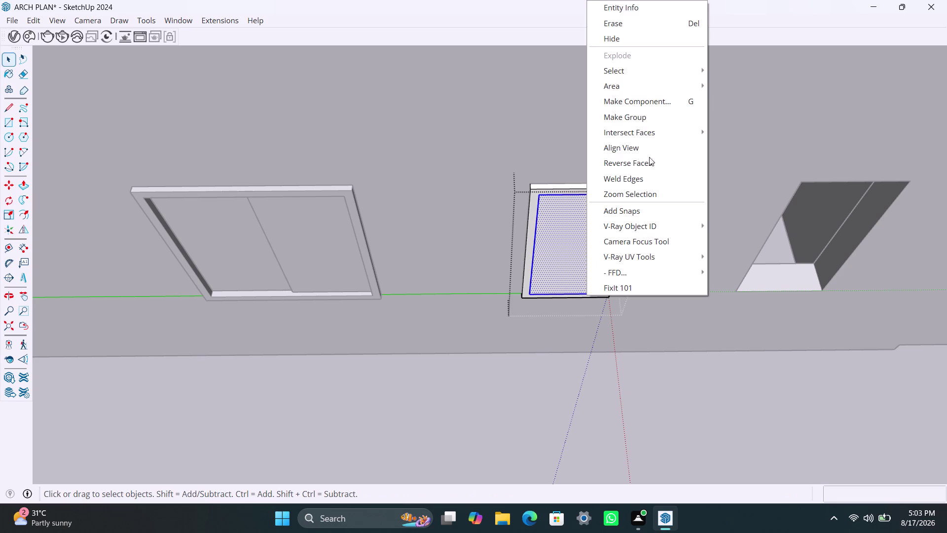
click(647, 123)
double_click(600, 242)
click(598, 242)
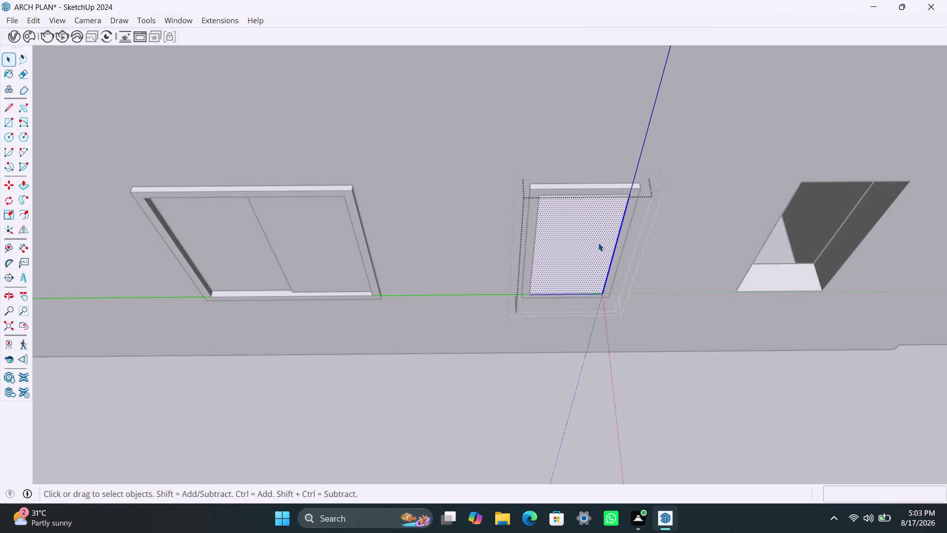
Push/Pull the pane 18mm thick and exit the group.
key(p)
click(598, 243)
text(18M)
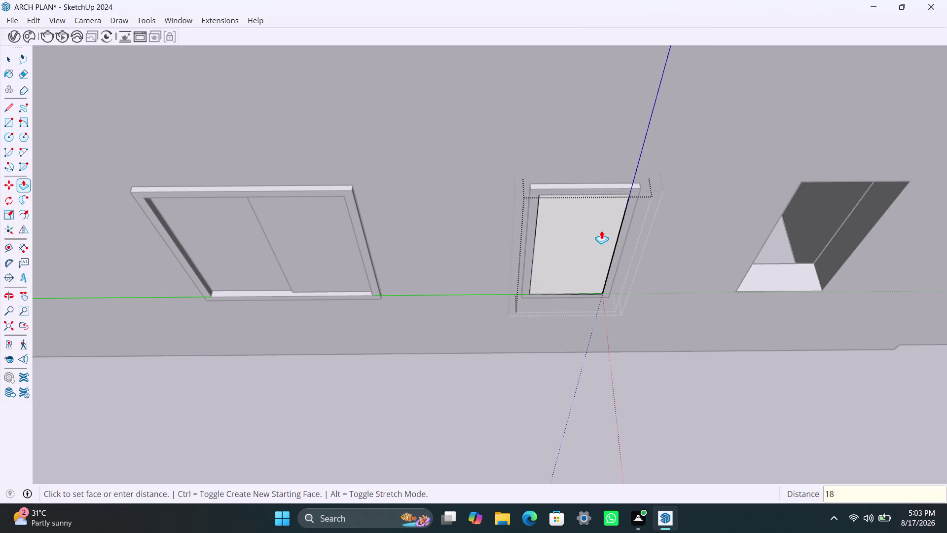
text(M)
key(Return)
key(space)
click(629, 346)
Orbit the view to bring the third wall opening into view.
scroll(down, 3)
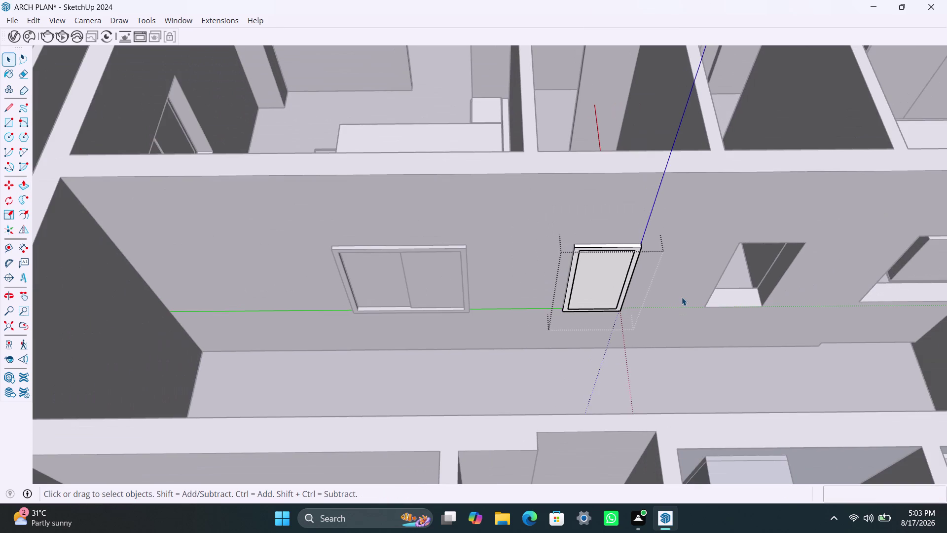
middle_drag(681, 297, 472, 273)
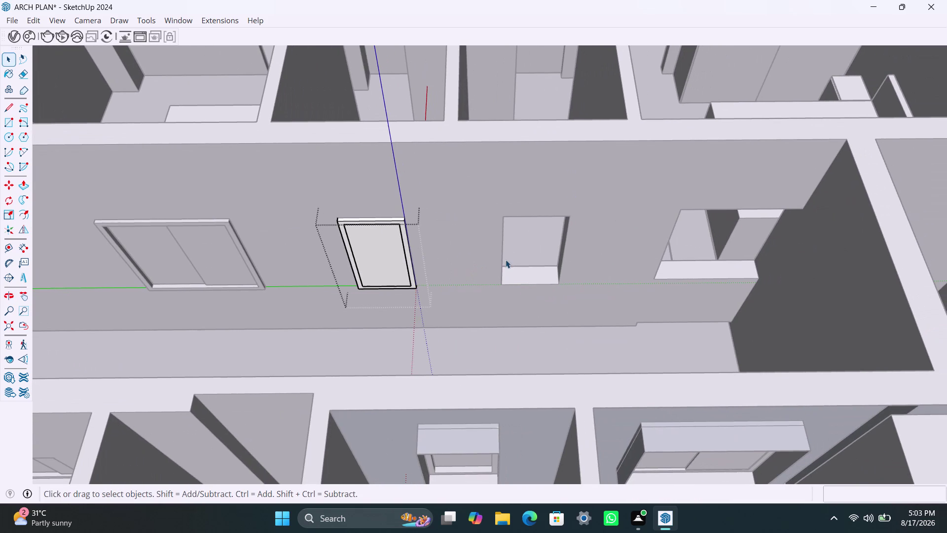
key(space)
drag(525, 308, 529, 321)
click(536, 335)
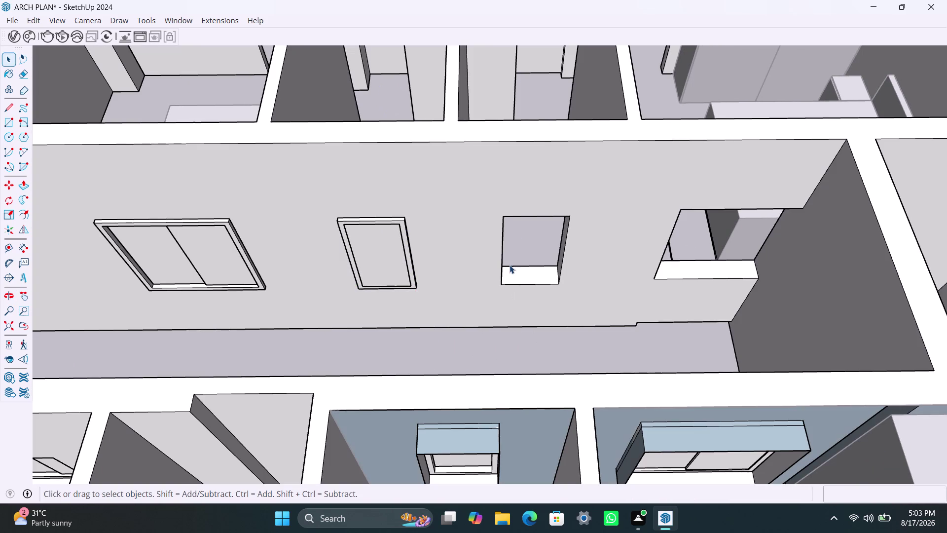
Draw a rectangle over the third opening and make it a group.
key(r)
click(508, 220)
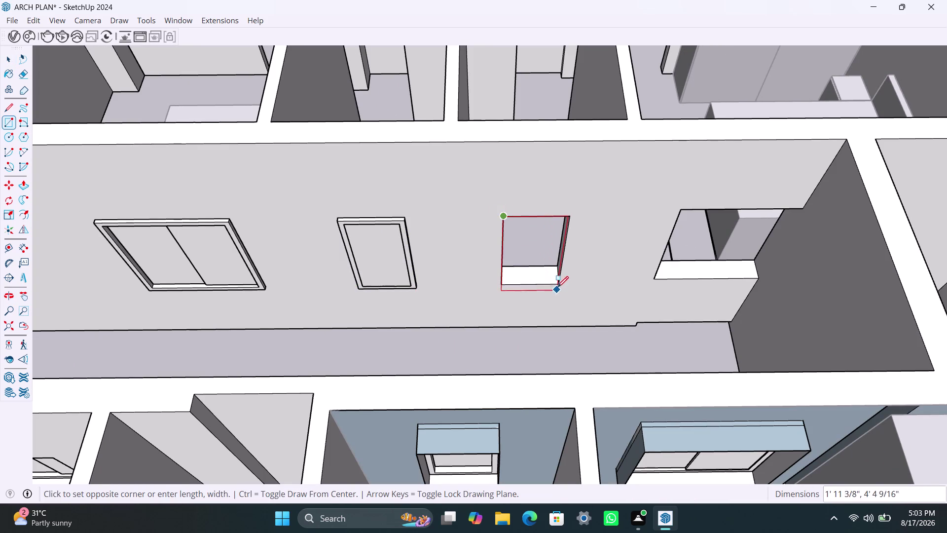
click(561, 283)
key(space)
double_click(533, 248)
right_click(533, 248)
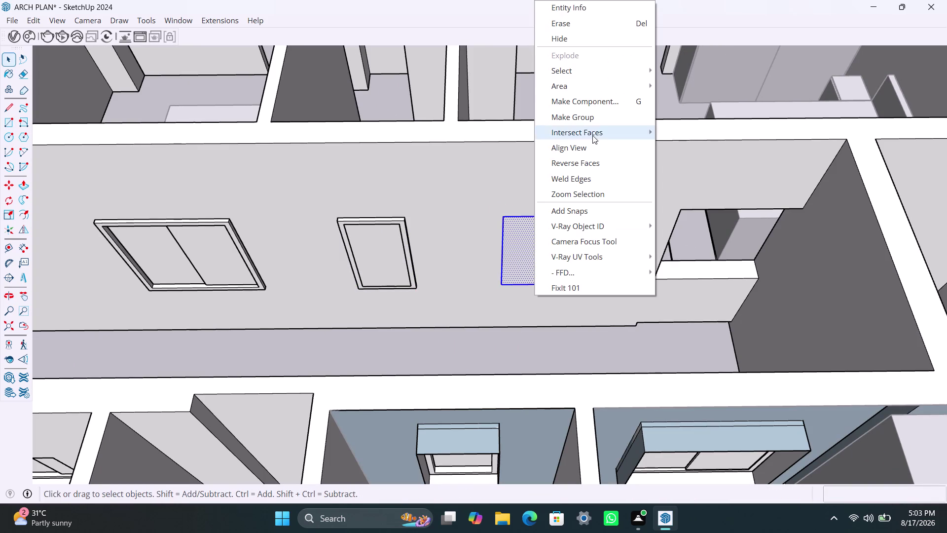
click(591, 119)
Inside the group, offset the outline 2" inward and delete the inner face.
triple_click(548, 242)
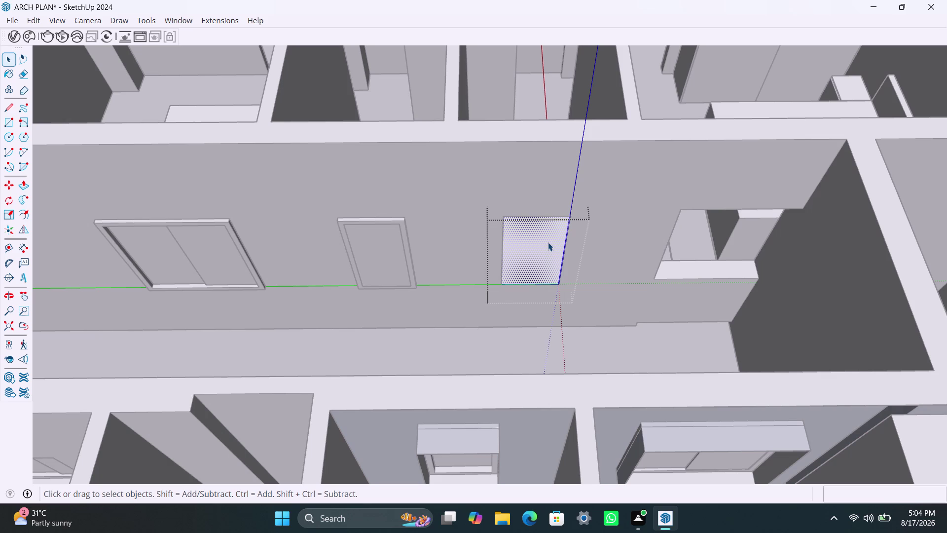
key(f)
click(526, 238)
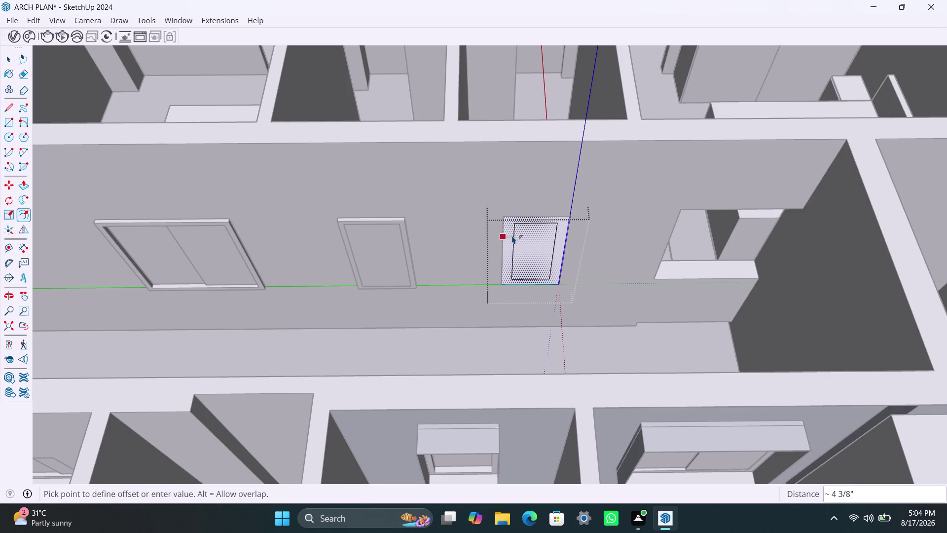
text(2)
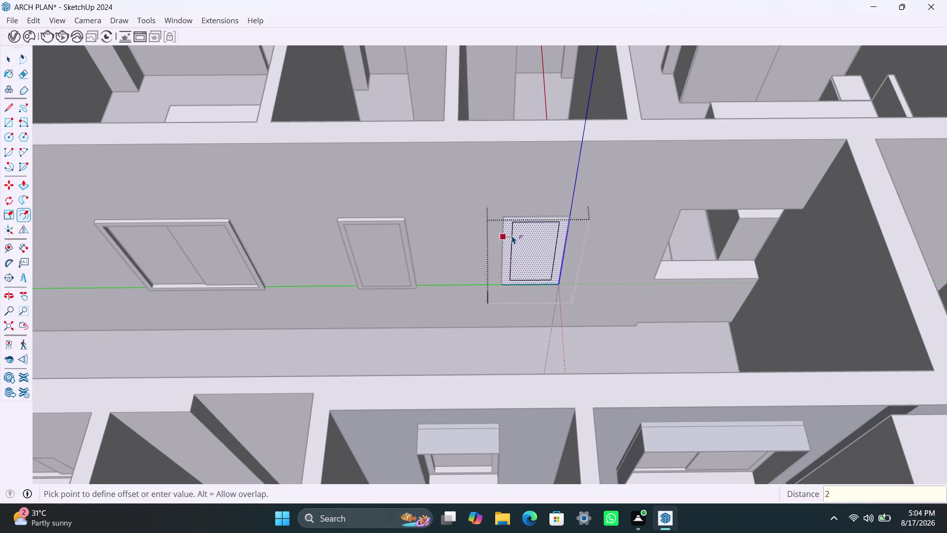
text(")
key(Return)
key(space)
click(533, 251)
key(Delete)
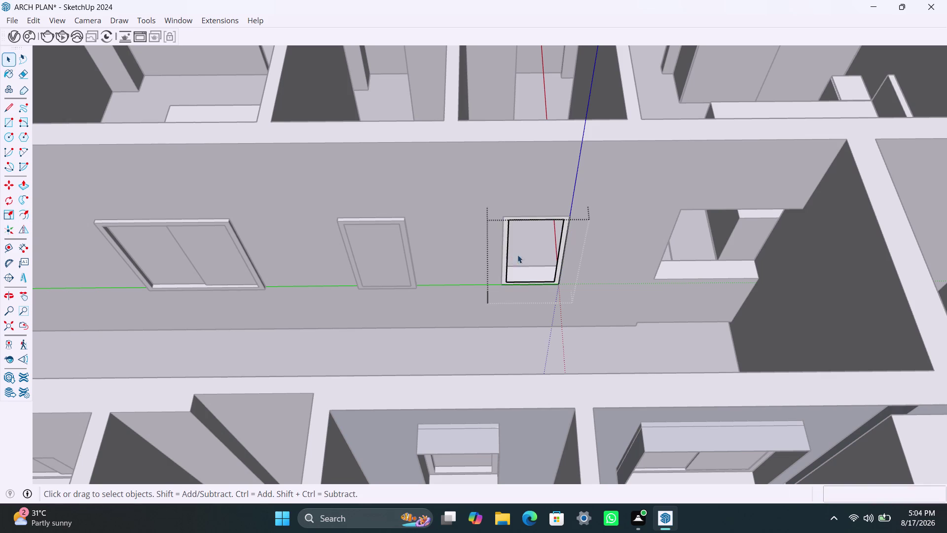
Push/Pull the frame ring out 1.5", repeating the 1.5" push.
scroll(up, 3)
click(502, 264)
key(p)
click(502, 264)
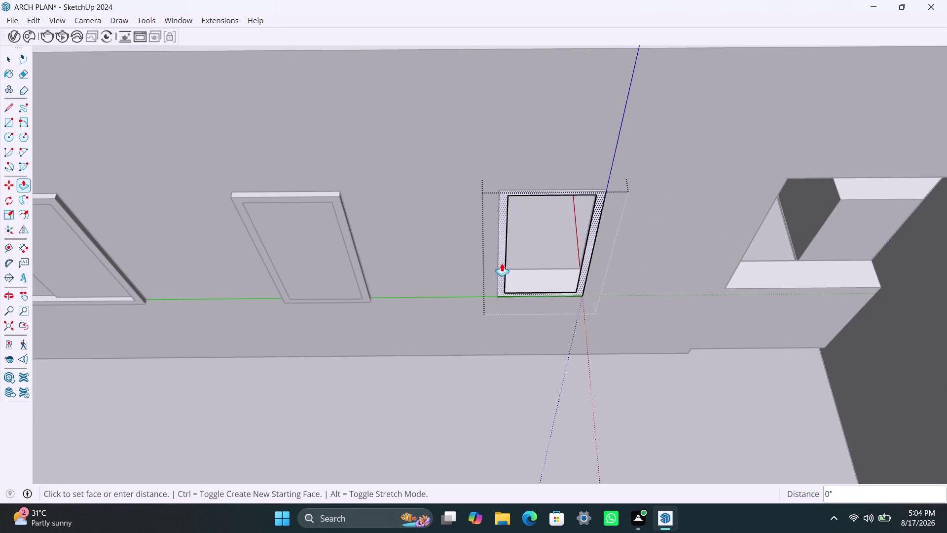
text(1.5)
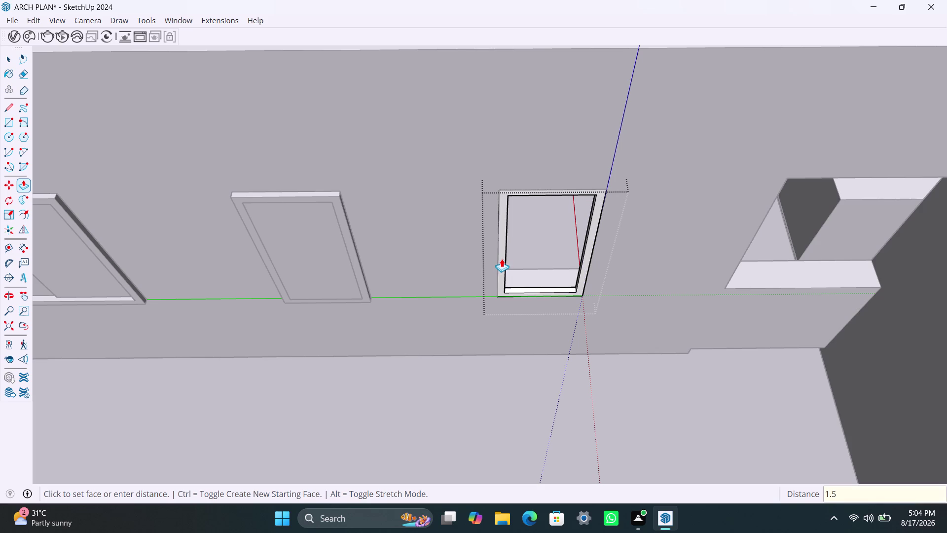
text(")
key(Return)
click(499, 259)
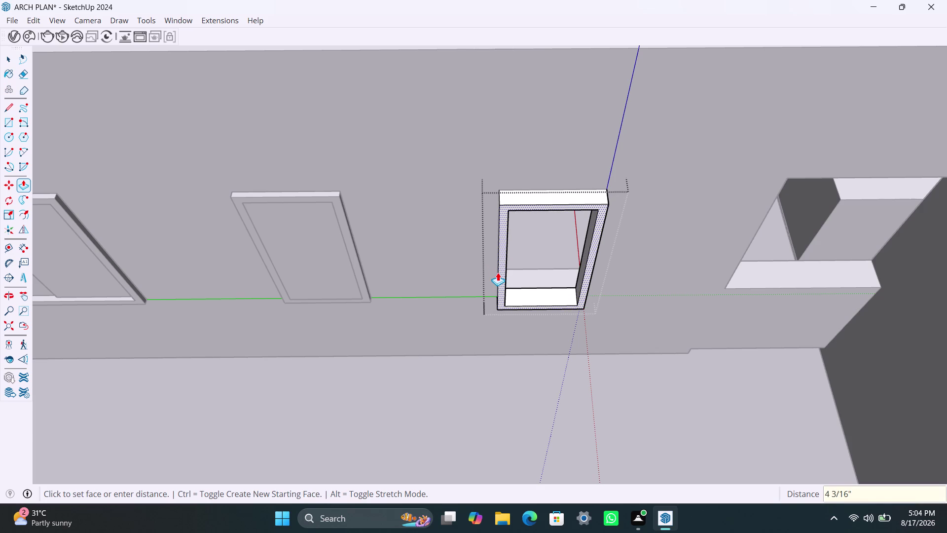
text(1.5")
key(Return)
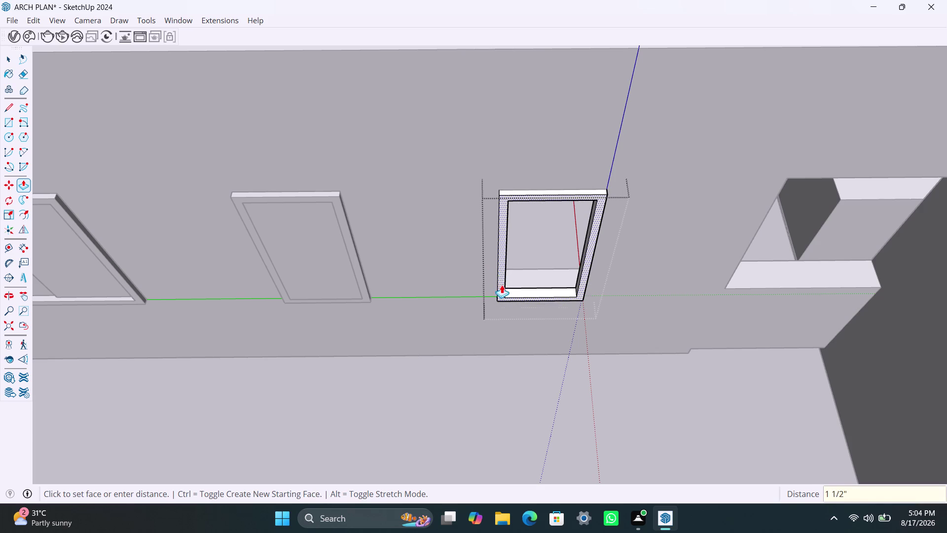
Draw the inner panel rectangle inside the frame and make it a group.
key(space)
click(543, 355)
key(r)
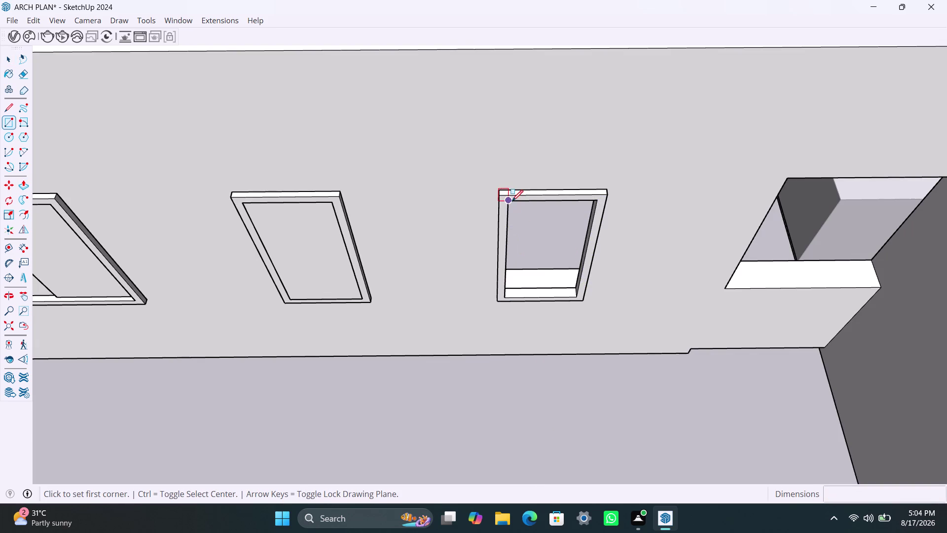
click(512, 201)
click(573, 297)
key(space)
double_click(542, 258)
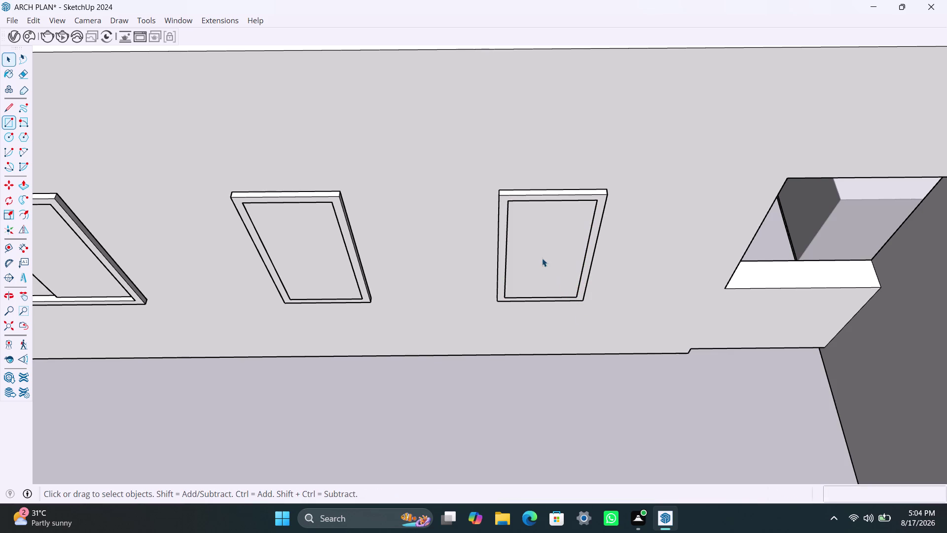
right_click(542, 258)
click(589, 124)
Push/Pull the panel 18mm thick, exit the group and clear the selection.
triple_click(555, 245)
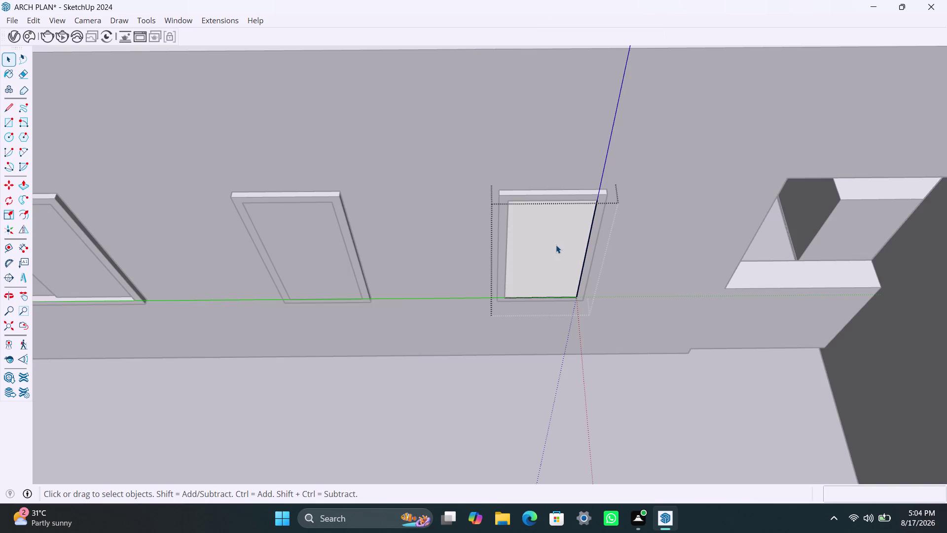
key(p)
click(555, 245)
text(1)
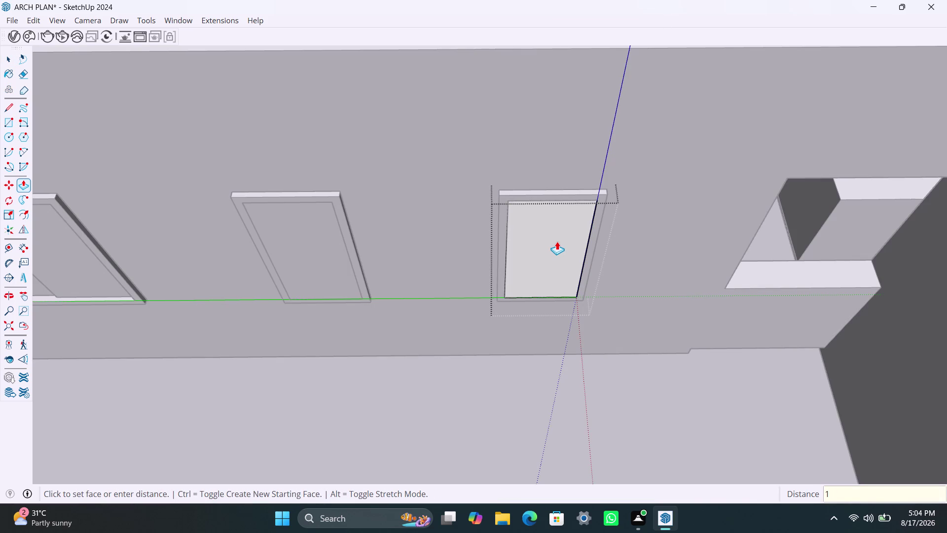
text(8MM)
key(Return)
key(space)
click(617, 380)
scroll(down, 3)
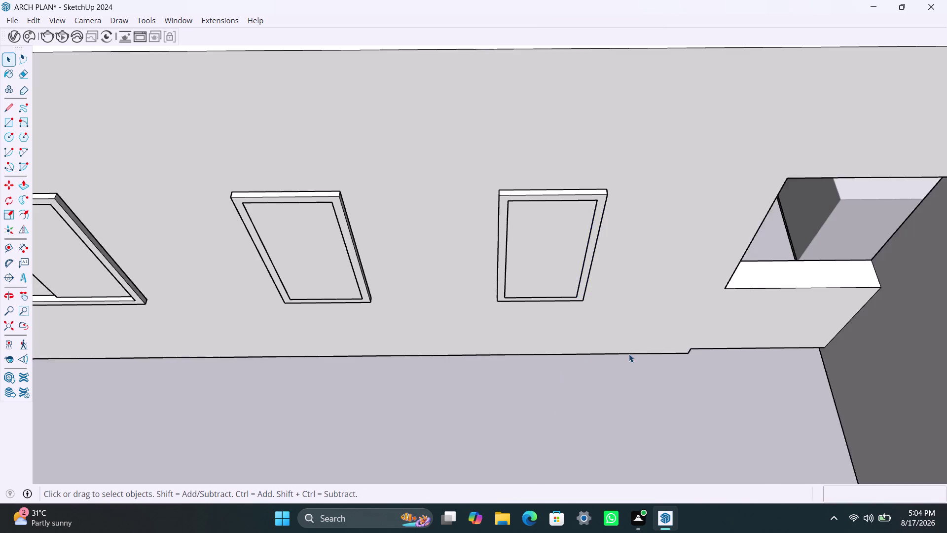
scroll(down, 3)
Draw a rectangle over the fourth wall opening and make it a group.
middle_drag(673, 334, 586, 325)
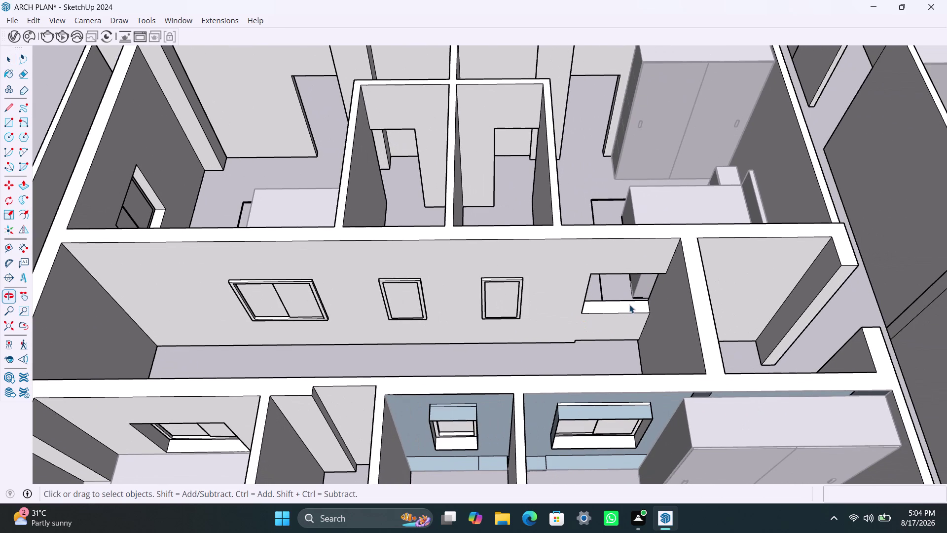
key(r)
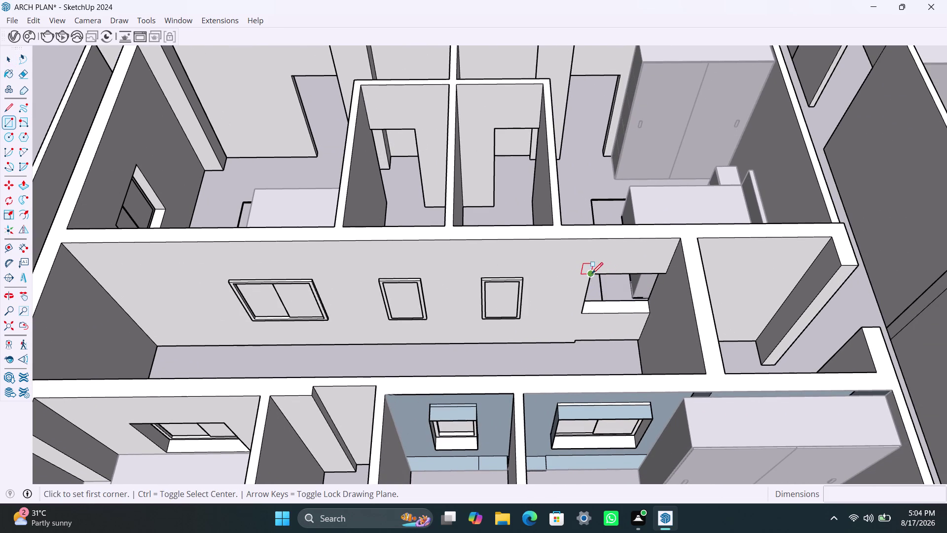
click(592, 275)
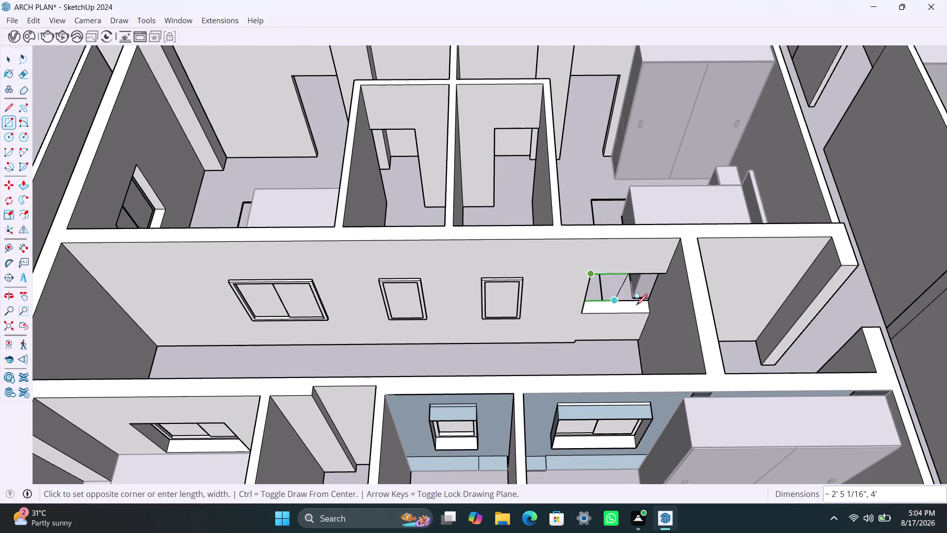
click(649, 313)
key(space)
double_click(632, 299)
right_click(629, 294)
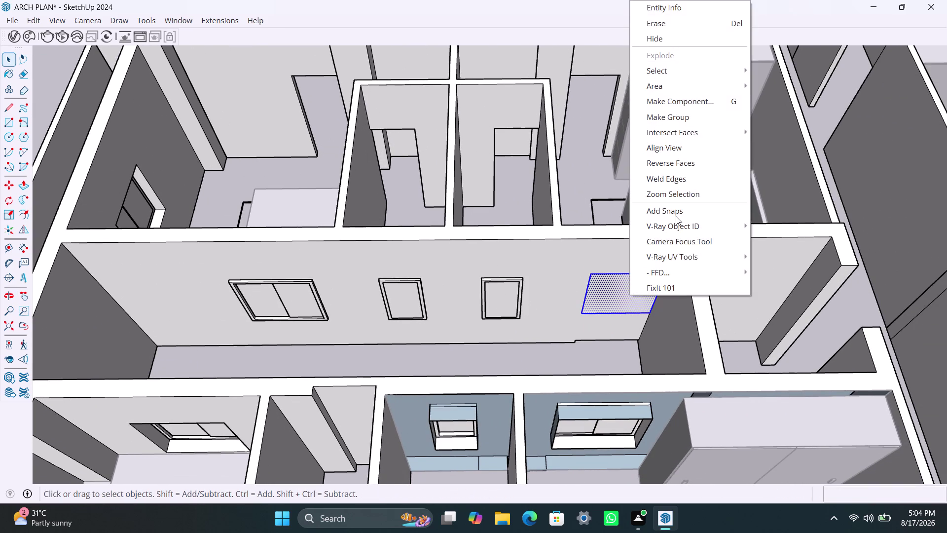
click(691, 123)
double_click(628, 302)
Inside the group, offset the outline 2 inches inward and delete the centre face.
key(f)
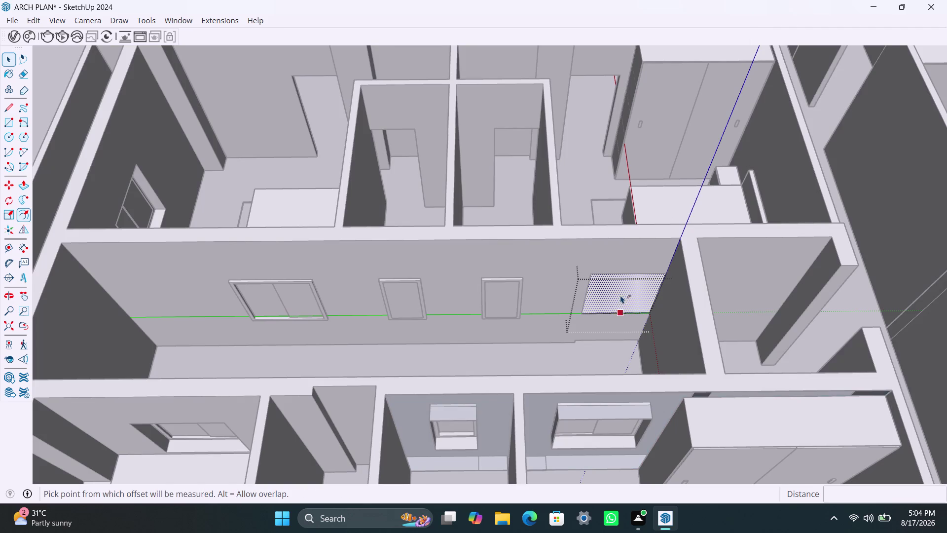
click(618, 292)
text(2")
key(Return)
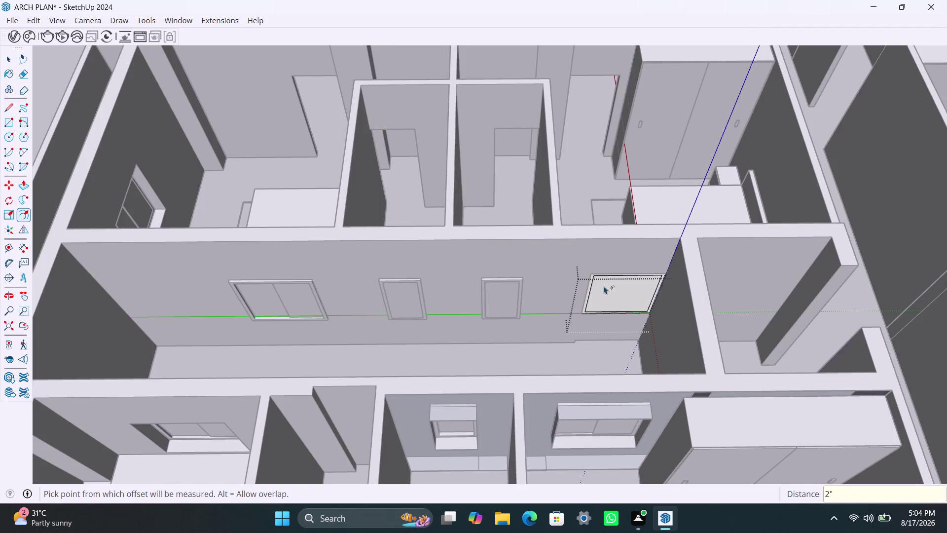
key(space)
click(610, 294)
key(Delete)
scroll(up, 3)
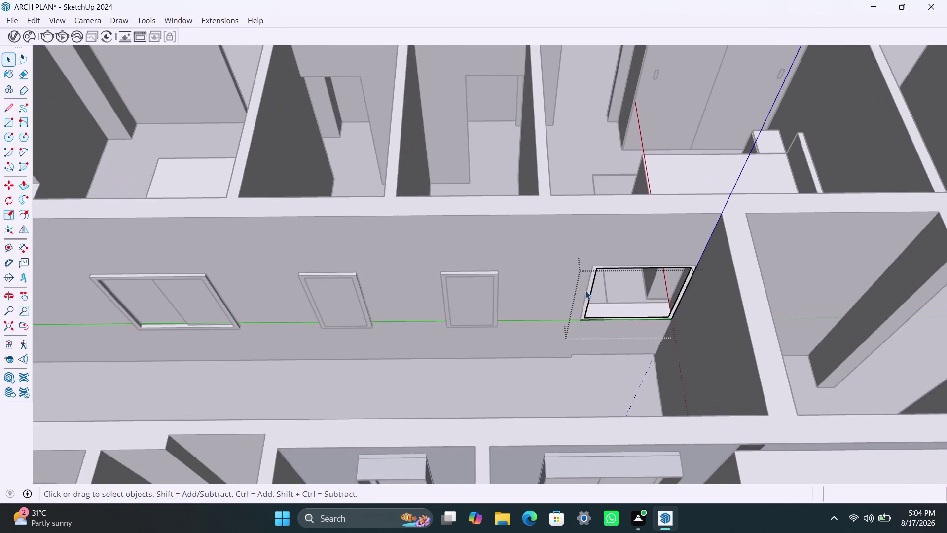
scroll(up, 3)
click(597, 271)
scroll(left, 3)
Push the frame ring out 1.5 inches.
key(p)
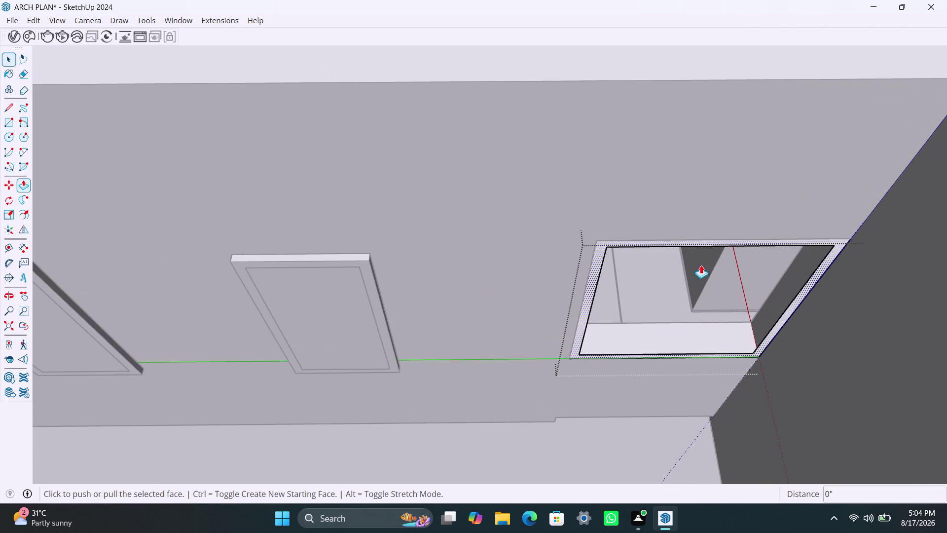
click(595, 278)
text(1.)
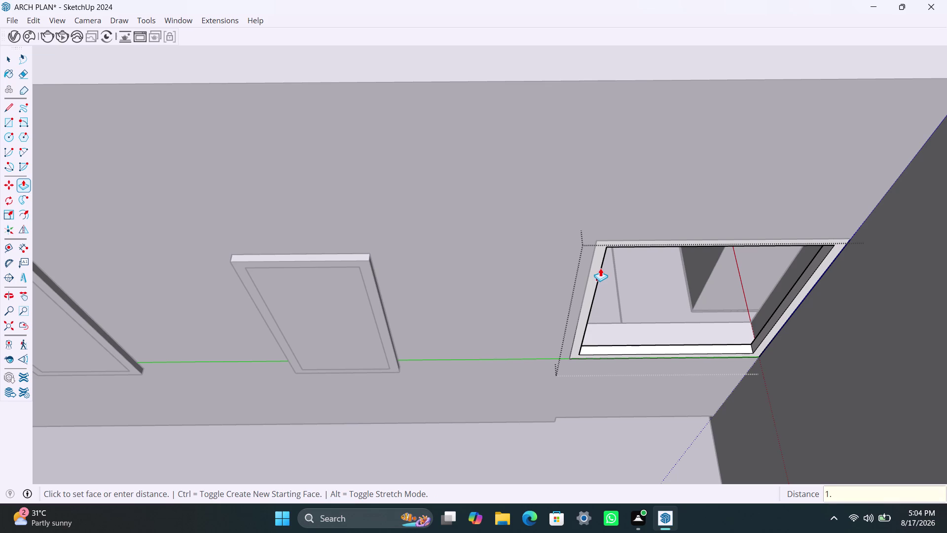
text(5)
key(shift+quotedbl)
key(Return)
Push the frame ring out another 1.5 inches and orbit to inspect the frame.
click(592, 282)
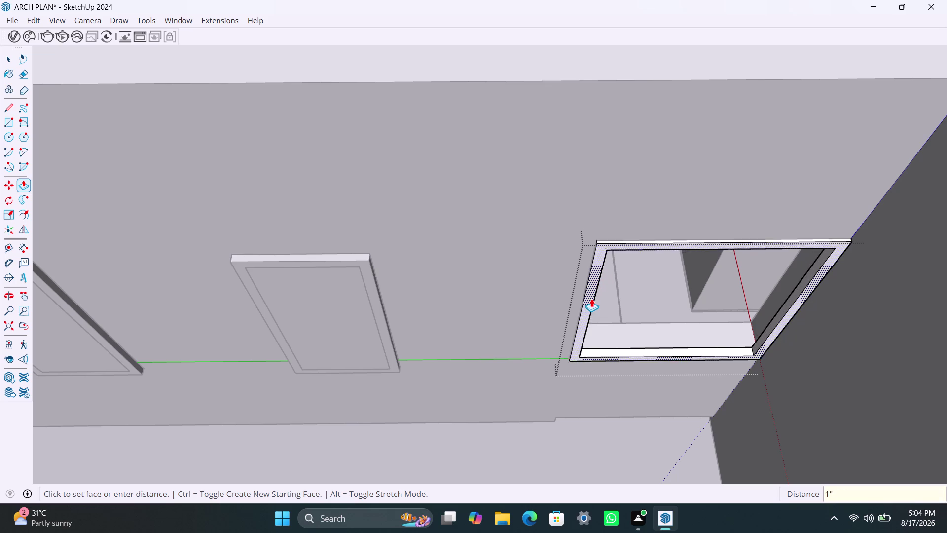
key(1)
scroll(left, 3)
key(period)
key(5)
key(shift+quotedbl)
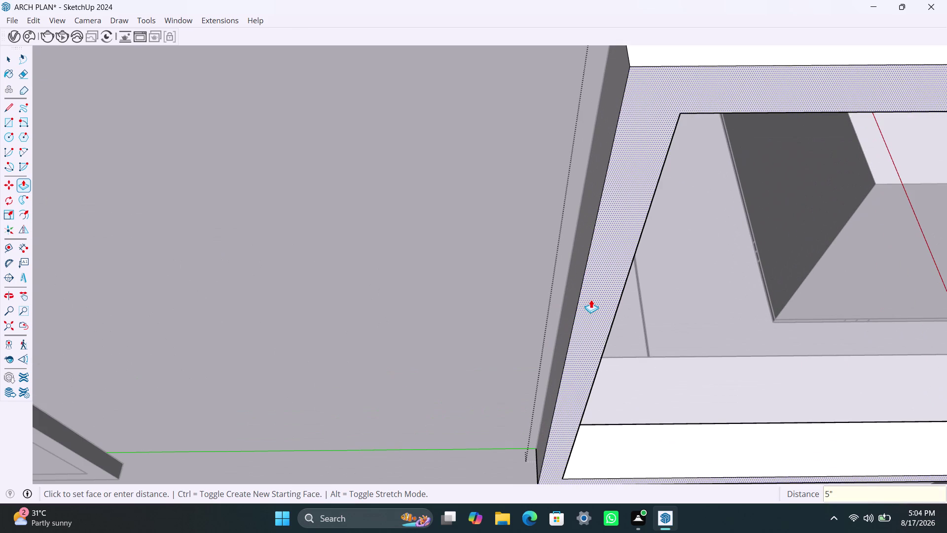
key(Return)
scroll(down, 3)
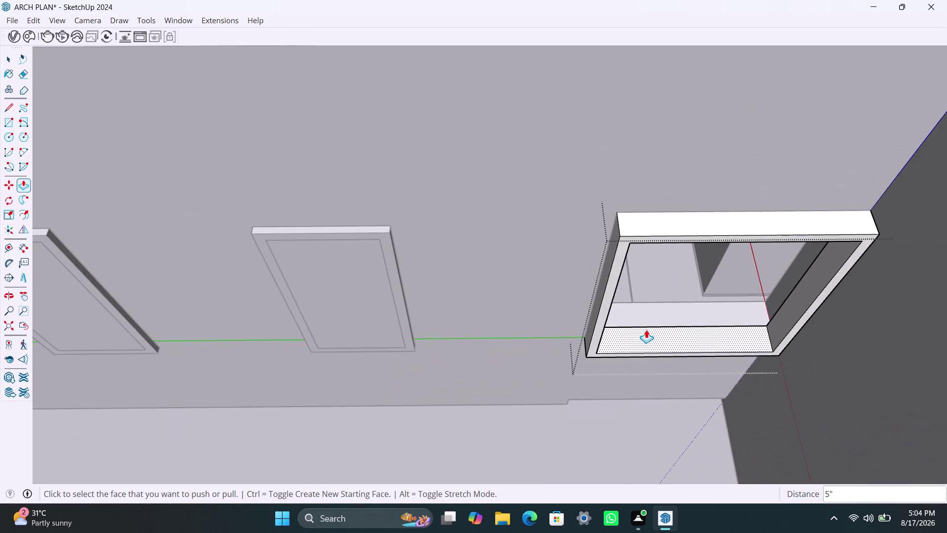
scroll(down, 3)
middle_drag(639, 324, 623, 308)
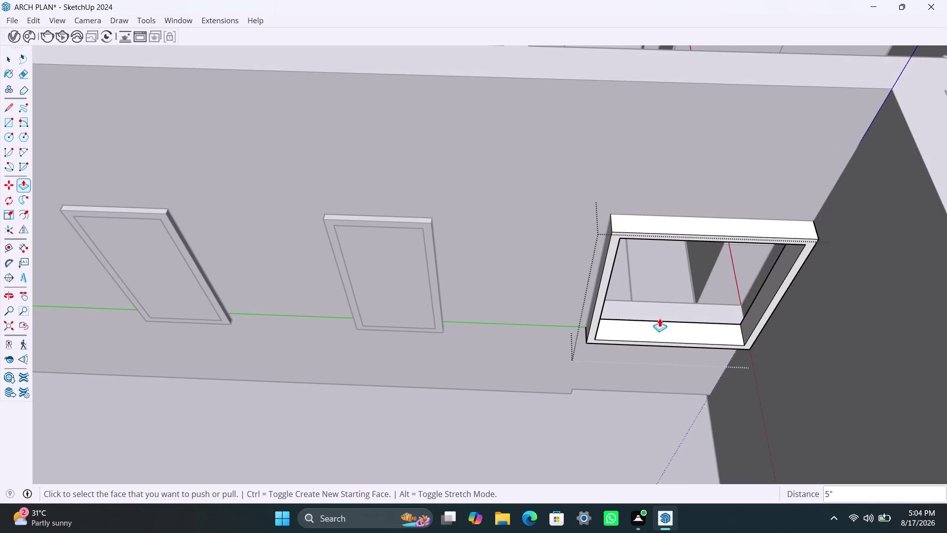
Undo the extra push and extrude the frame's front rim 1.5 inches.
key(ctrl+z)
click(601, 285)
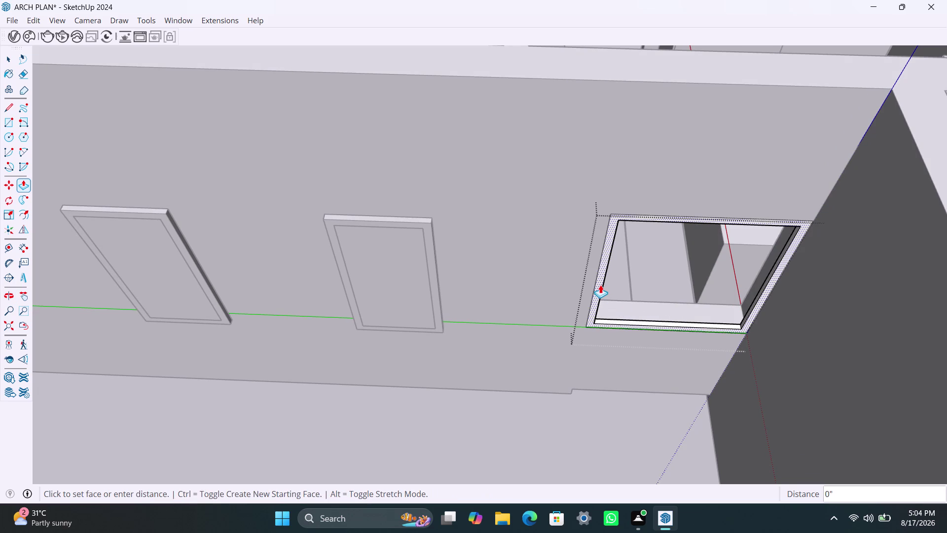
text(1.5)
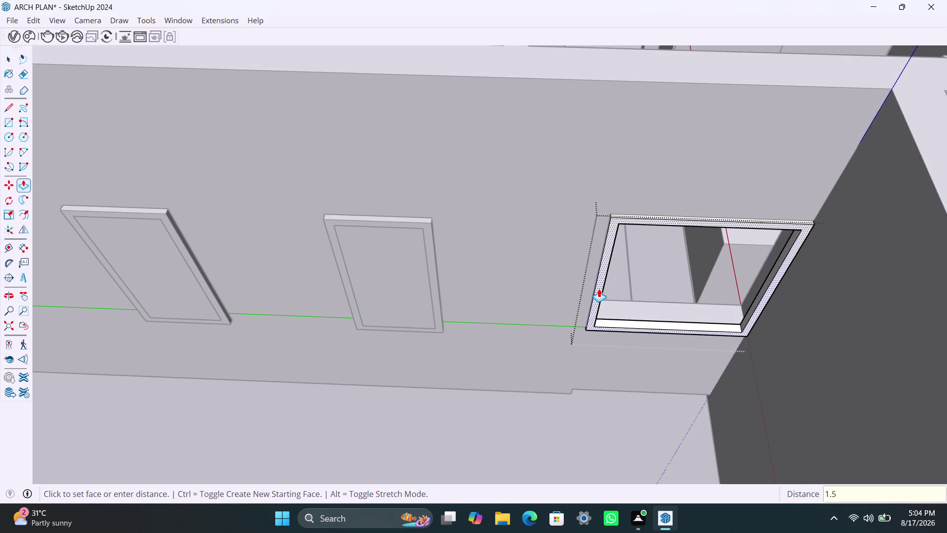
text(")
key(Return)
scroll(right, 3)
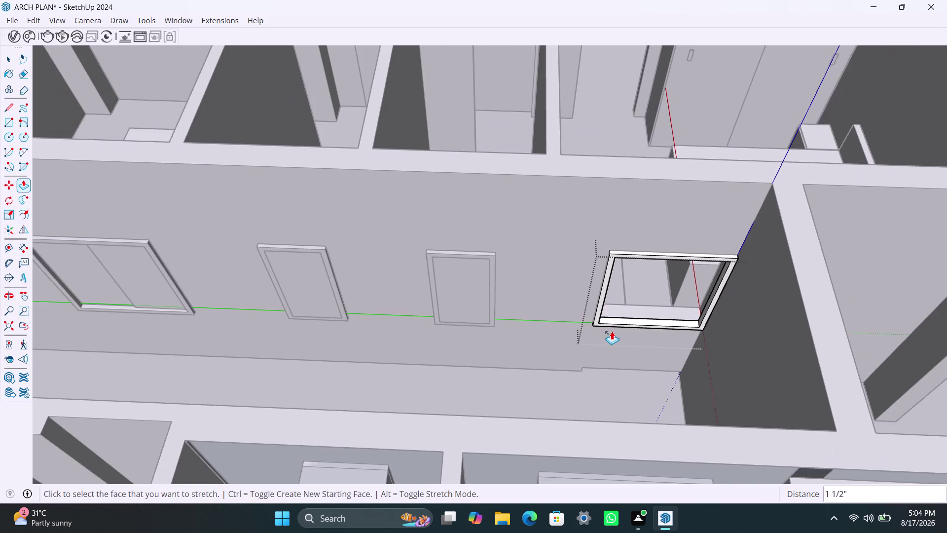
Draw a rectangle inside the frame, split it, and delete the right half.
key(r)
click(616, 261)
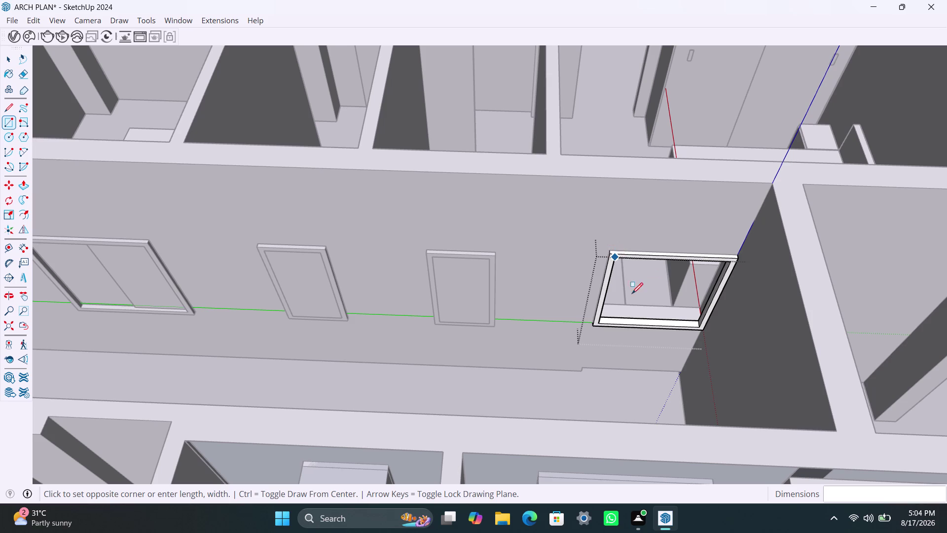
click(646, 325)
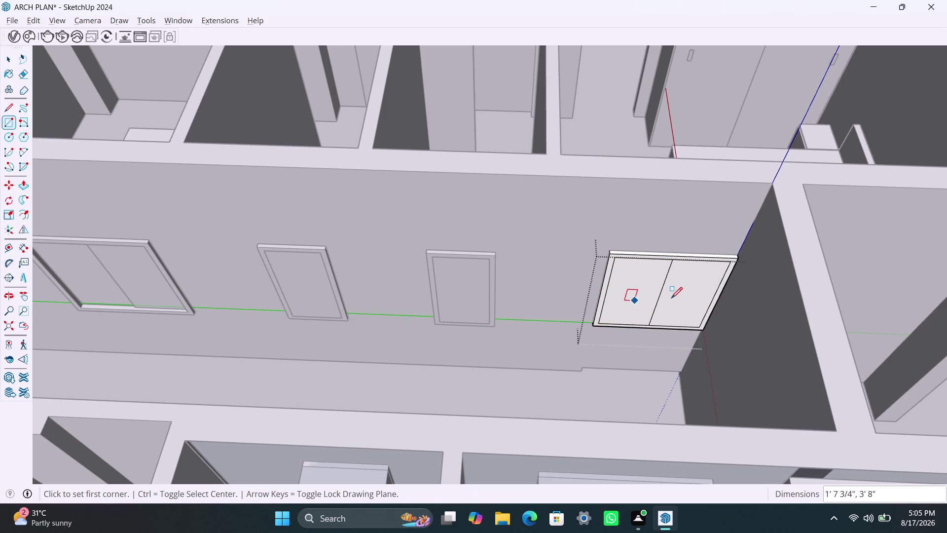
click(693, 298)
scroll(left, 3)
click(693, 299)
key(space)
click(693, 298)
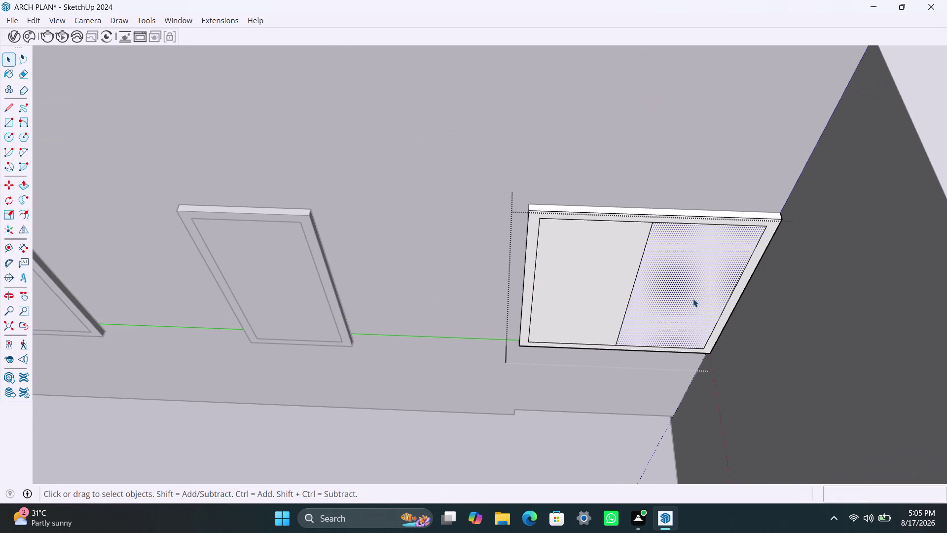
key(Delete)
Group the left pane and give it an 18 mm thickness.
double_click(620, 291)
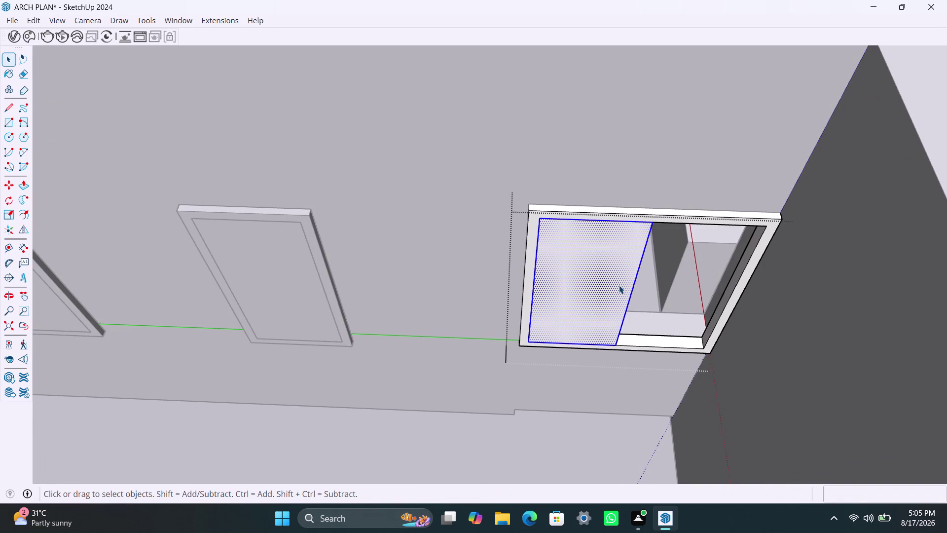
right_click(619, 285)
click(692, 123)
triple_click(611, 280)
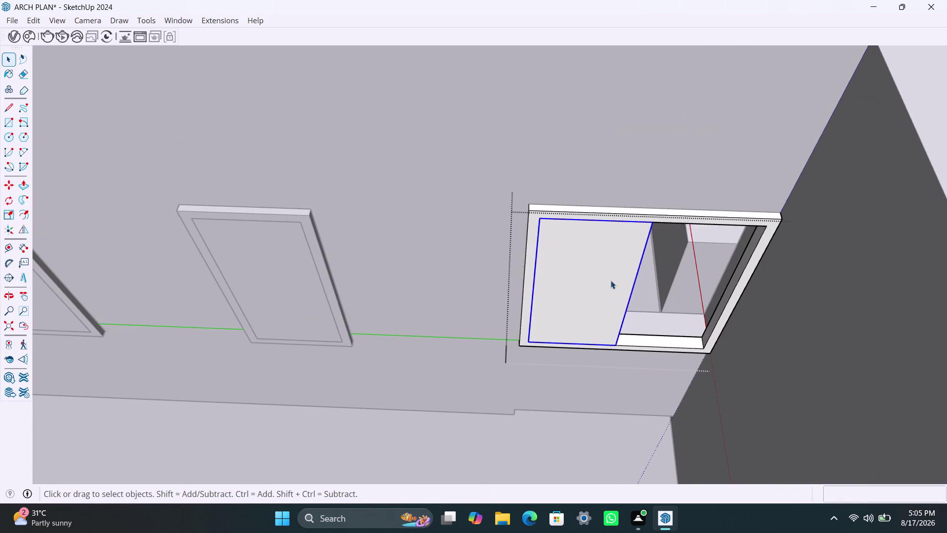
key(p)
click(610, 280)
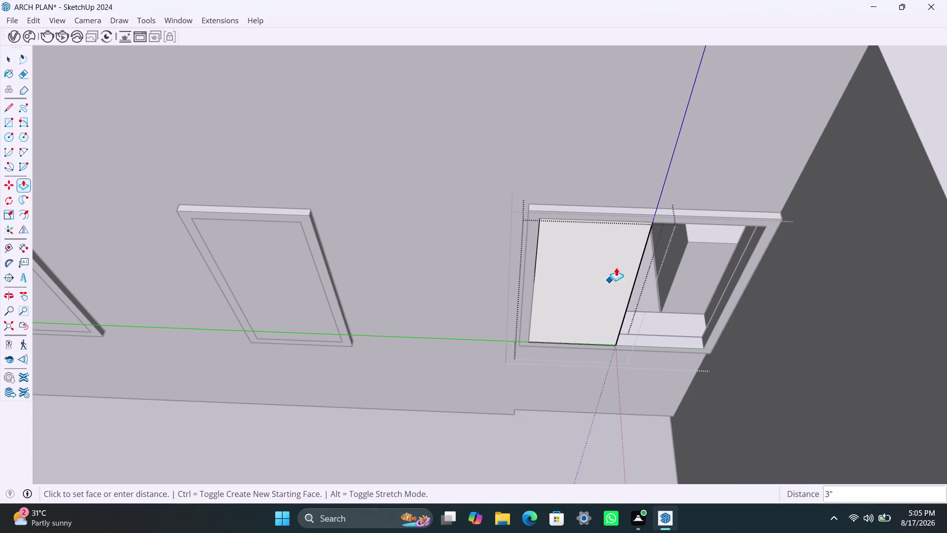
text(18MM)
key(Return)
Move the left pane so its bottom corner sits at the frame corner.
key(space)
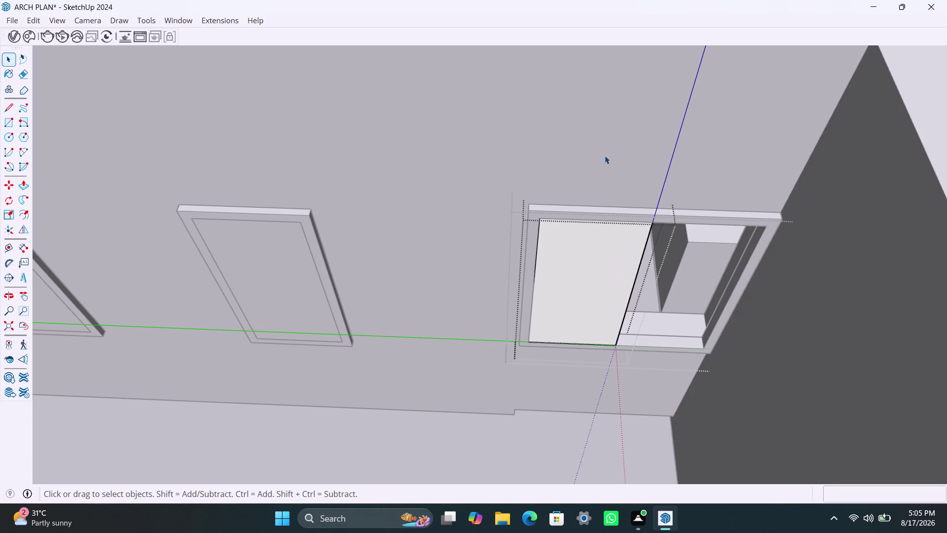
click(604, 153)
click(603, 285)
key(m)
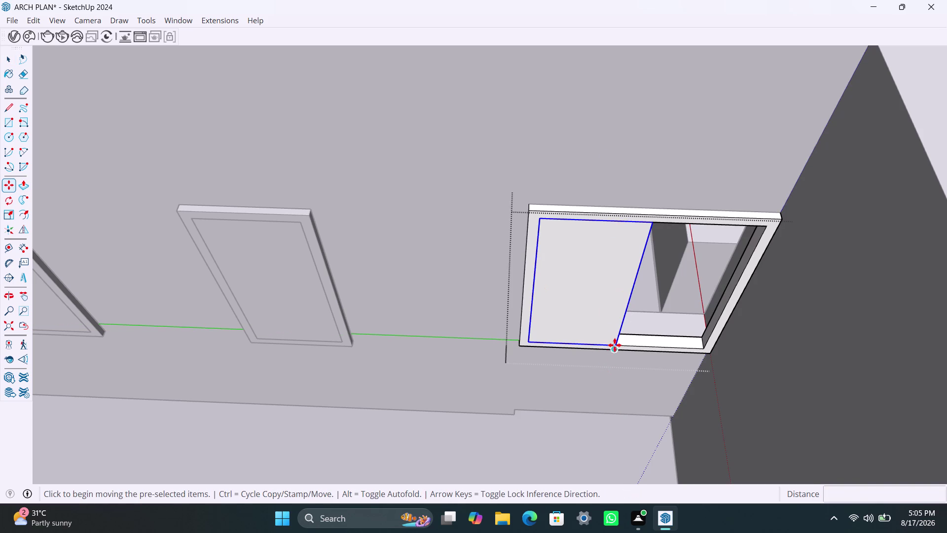
click(615, 345)
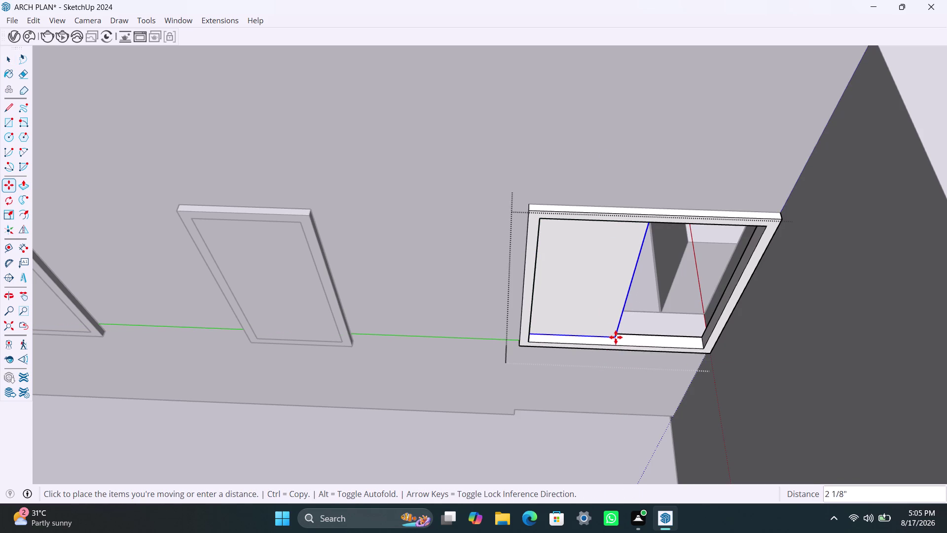
click(615, 336)
Copy the pane beside the first and snap it against it.
key(m)
click(616, 337)
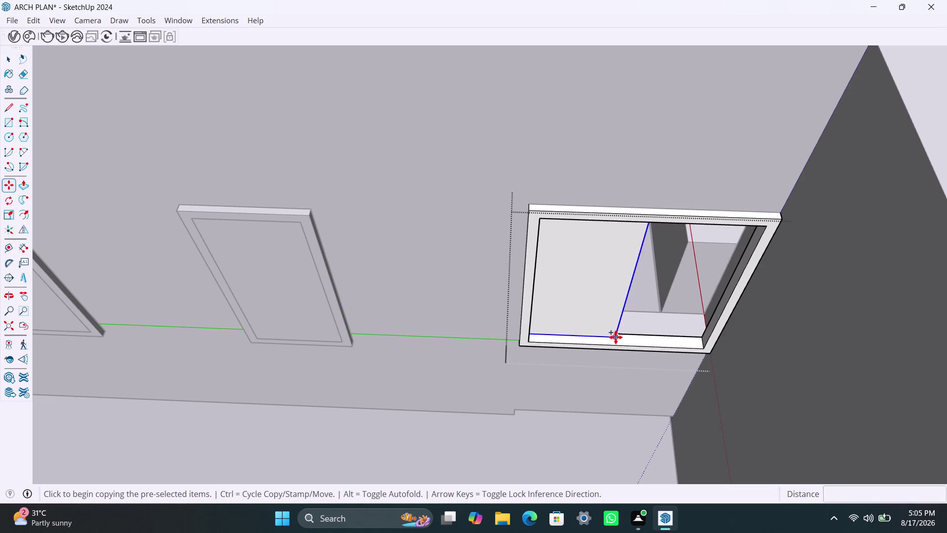
click(703, 347)
scroll(up, 3)
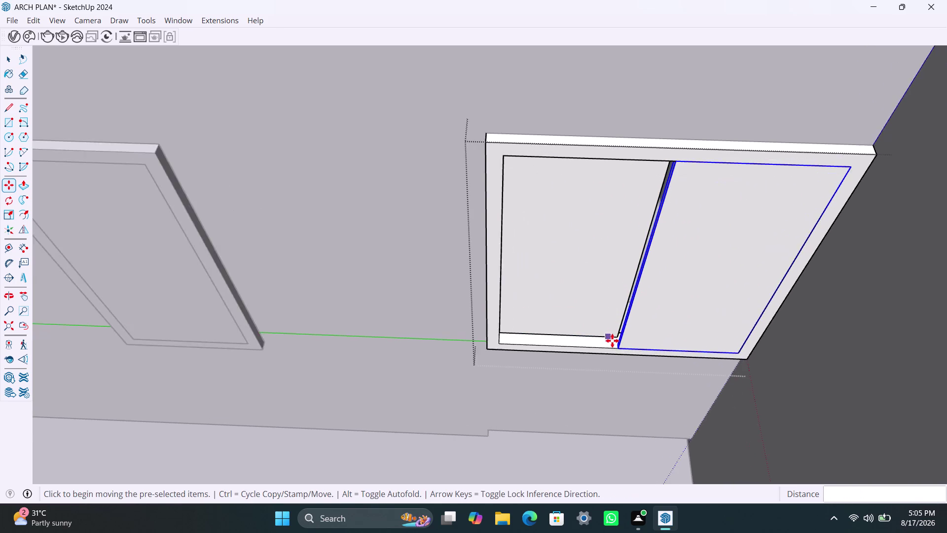
scroll(up, 3)
scroll(up, 3)
click(621, 345)
click(620, 332)
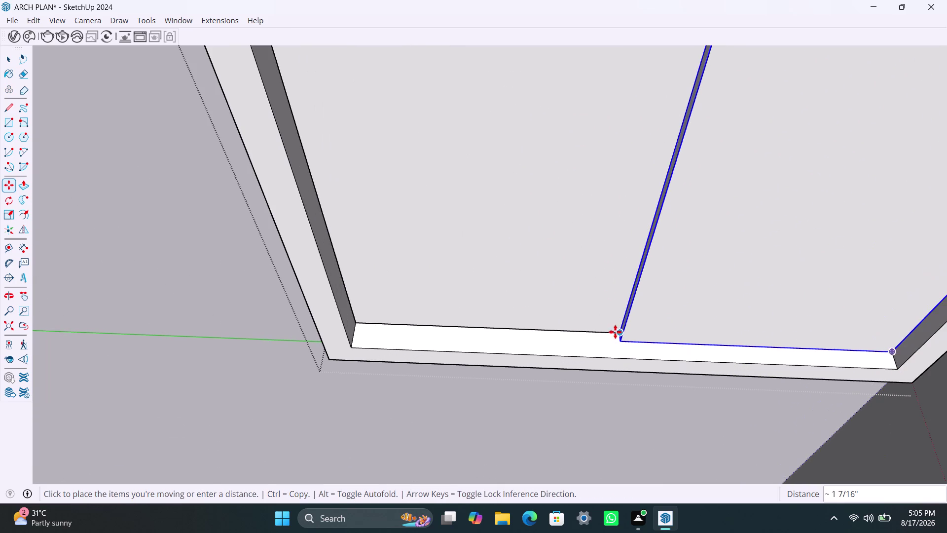
key(space)
scroll(down, 3)
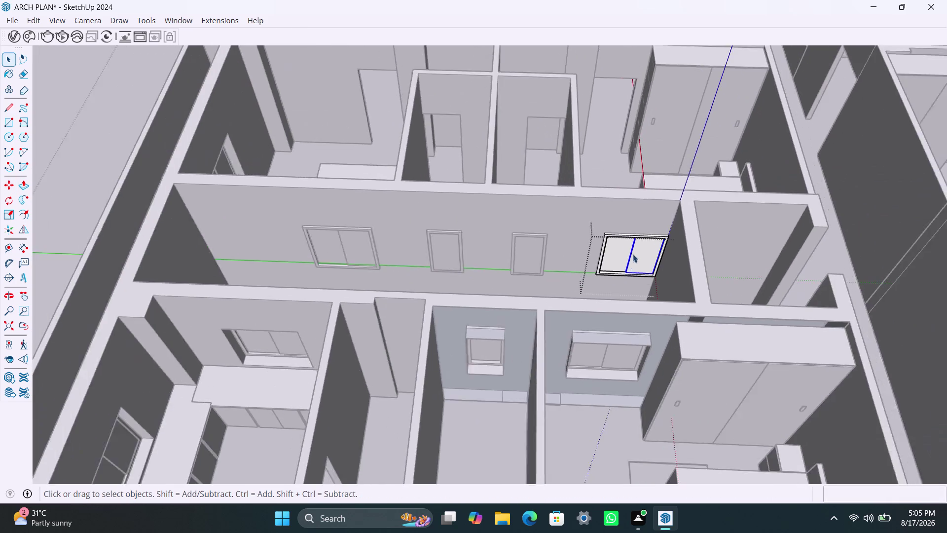
Clear the selection, zoom out and save the model.
key(space)
click(650, 188)
scroll(down, 3)
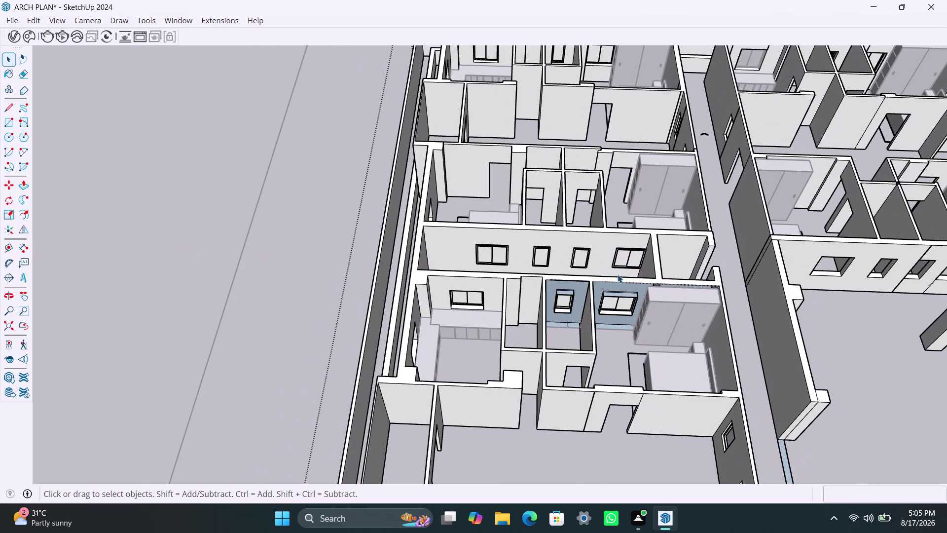
key(ctrl+s)
scroll(down, 3)
scroll(down, 3)
click(413, 271)
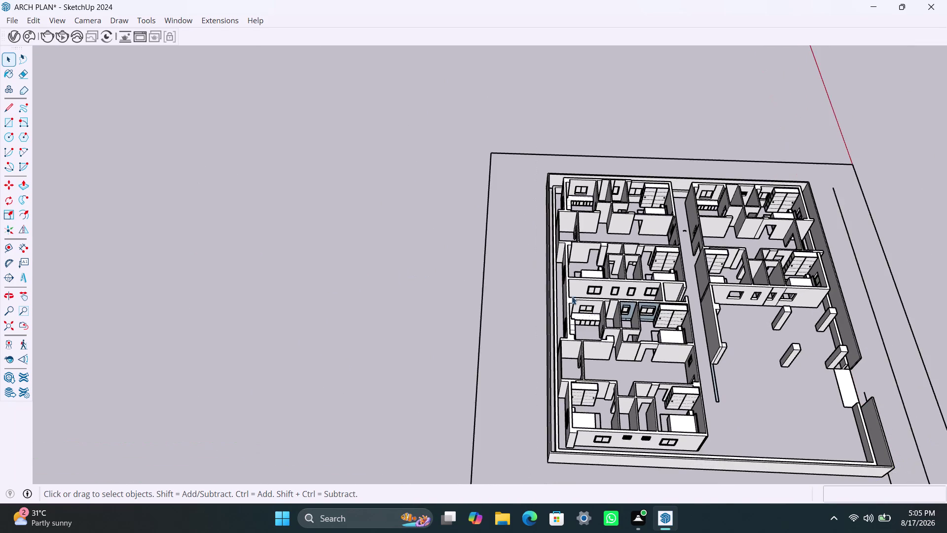
scroll(up, 3)
Orbit to the small tinted room, draw a square on its wall, and select the wall.
middle_drag(655, 324, 548, 326)
scroll(up, 3)
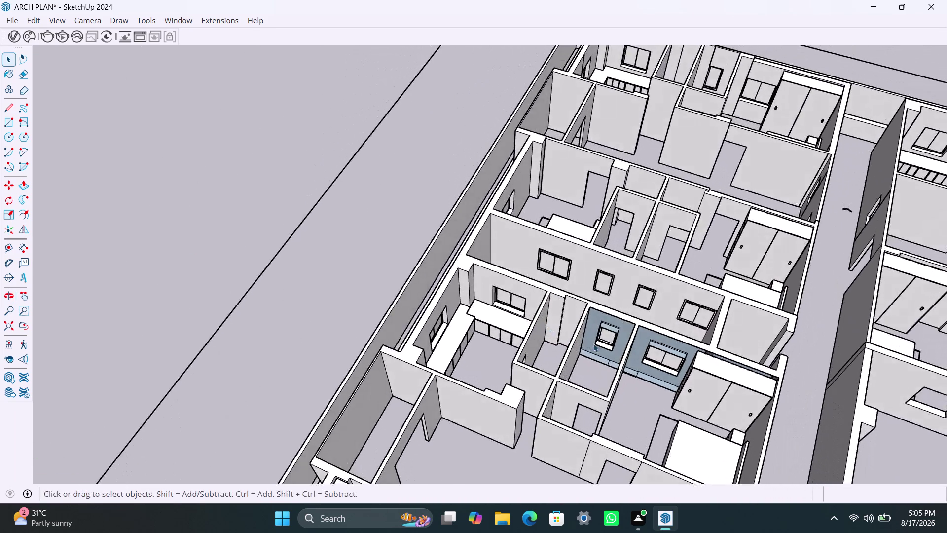
scroll(up, 3)
scroll(up, 3)
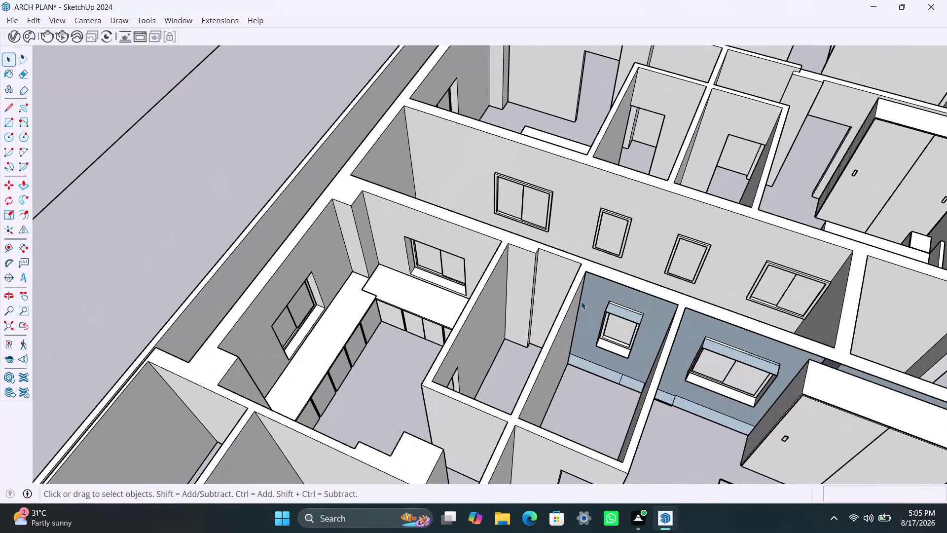
key(r)
click(586, 271)
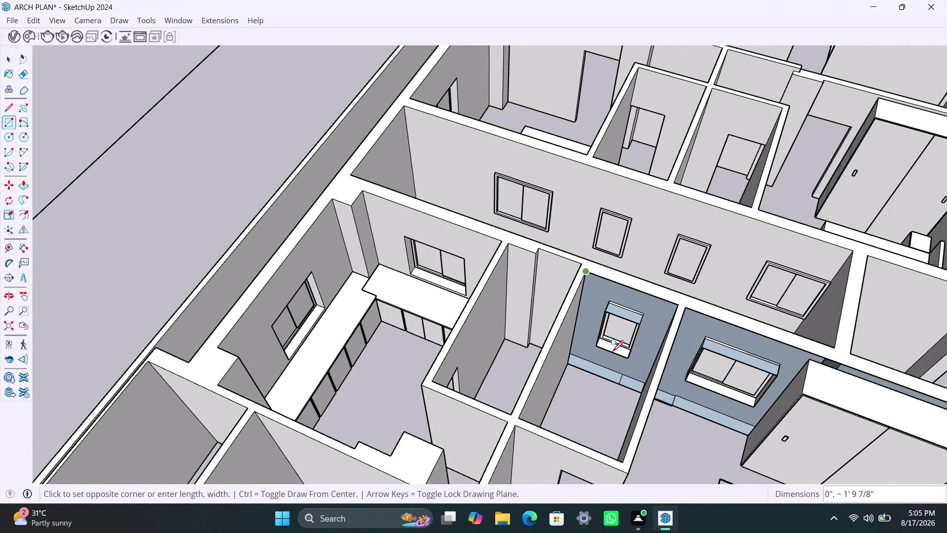
click(643, 392)
key(space)
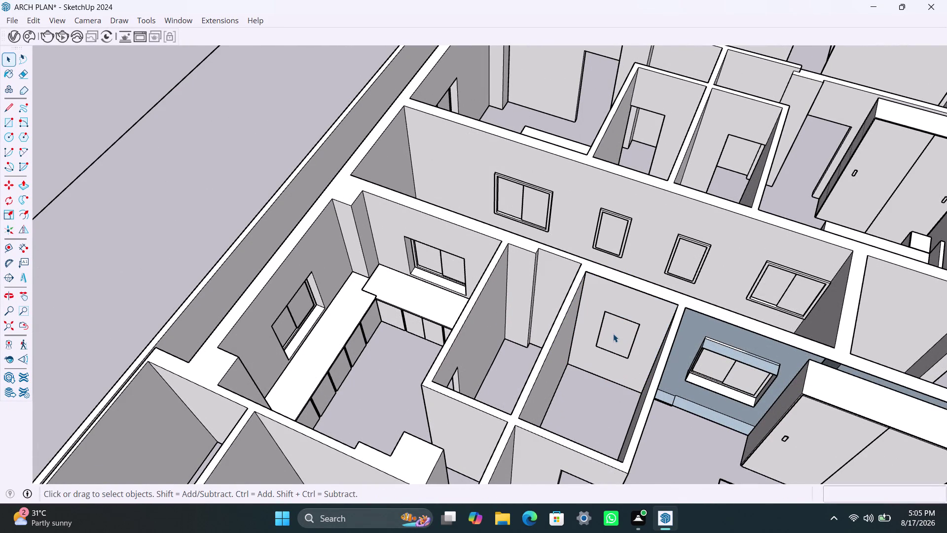
click(613, 332)
double_click(613, 333)
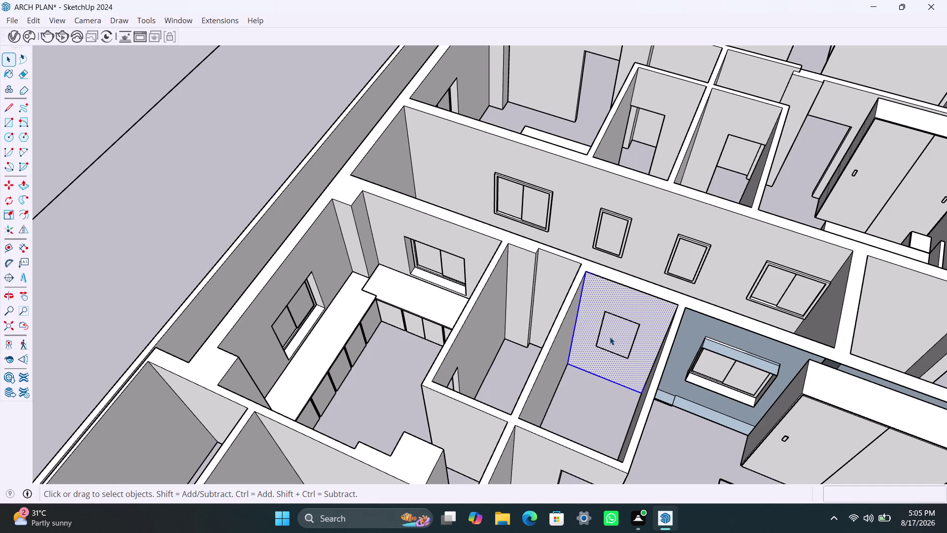
right_click(610, 312)
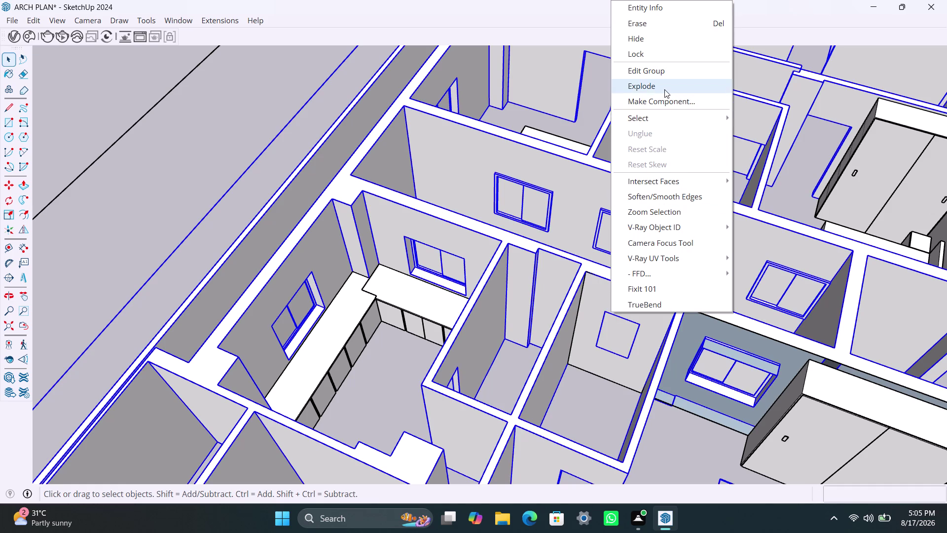
Explode the wall group and select its connected wall geometry.
click(667, 74)
scroll(up, 3)
click(619, 324)
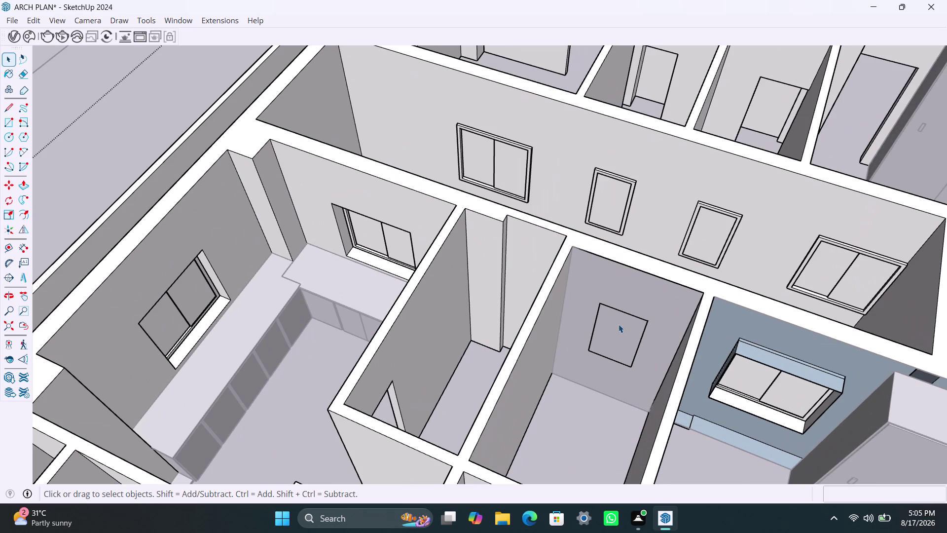
click(619, 324)
click(629, 307)
triple_click(629, 315)
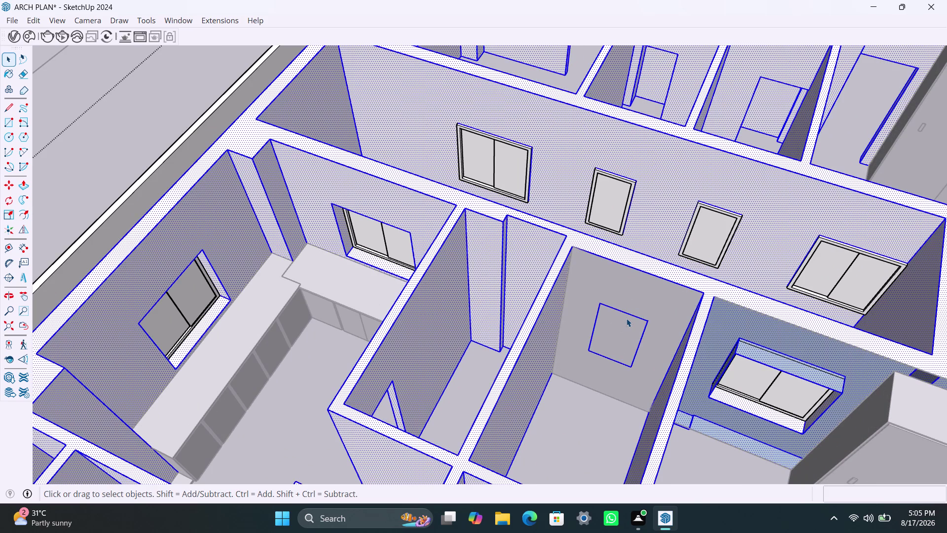
double_click(627, 318)
scroll(down, 3)
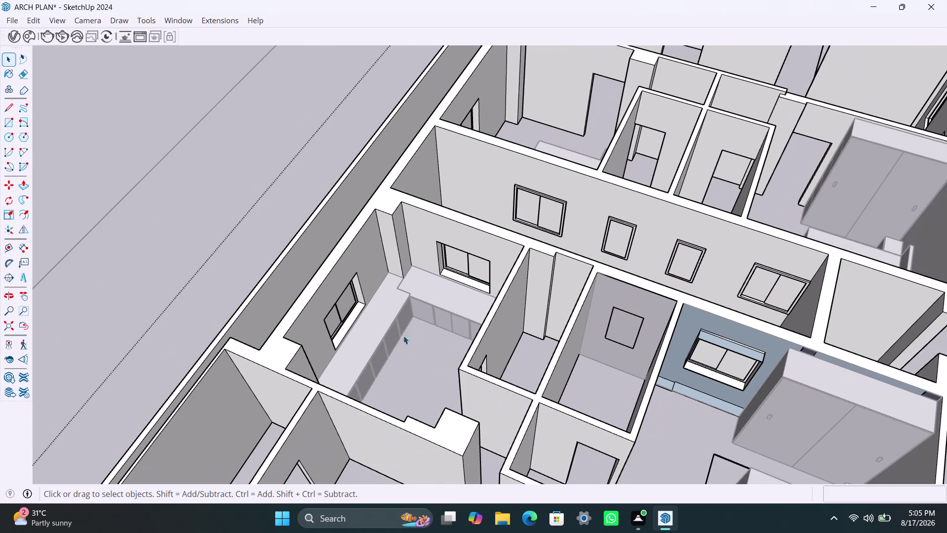
click(241, 176)
Group the square-outlined wall face, open the group, and pick its face.
click(639, 306)
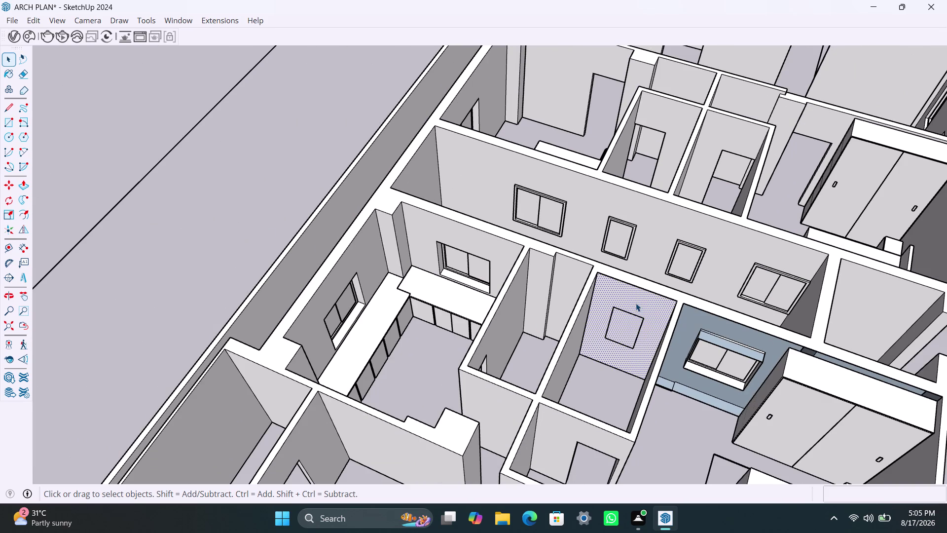
right_click(635, 303)
double_click(610, 300)
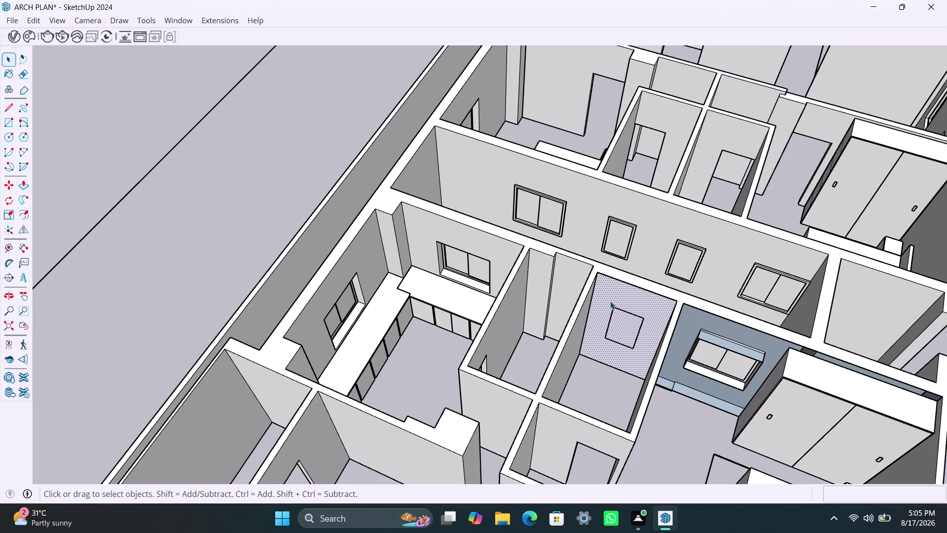
double_click(610, 297)
right_click(610, 297)
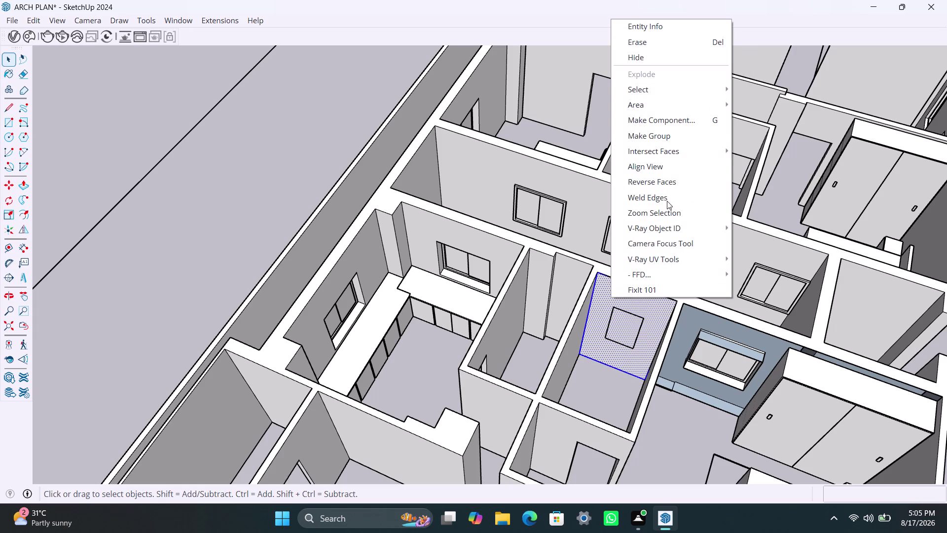
click(688, 143)
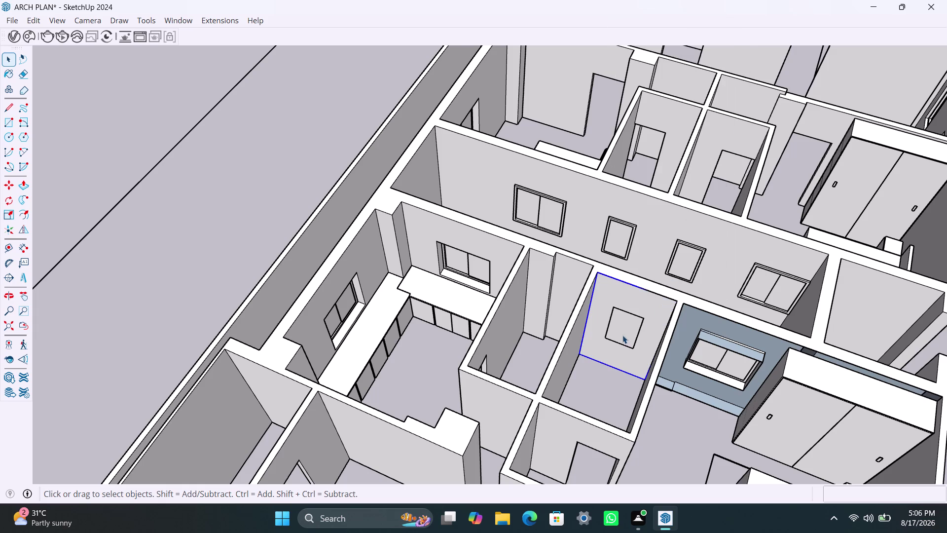
double_click(617, 294)
click(619, 297)
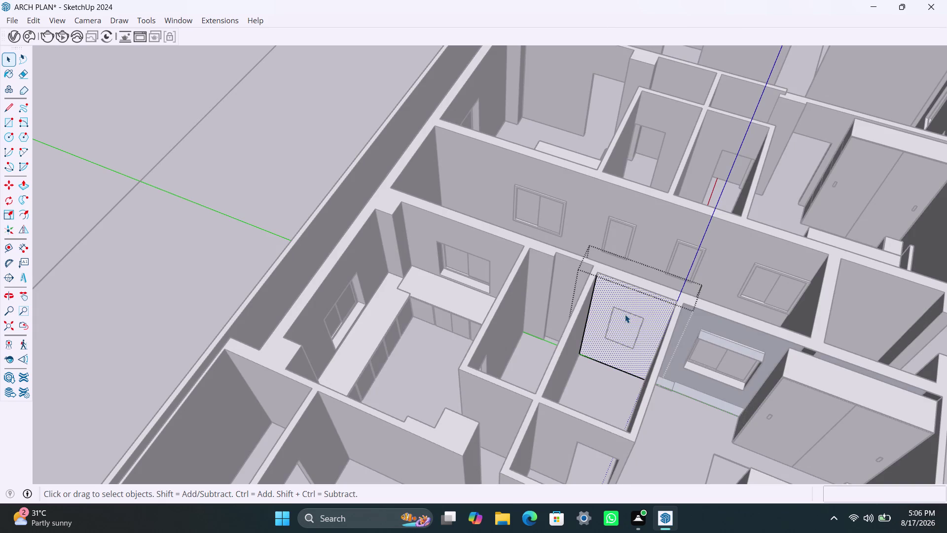
Draw a first rectangle on the wall face, then select and delete it.
click(608, 342)
key(f)
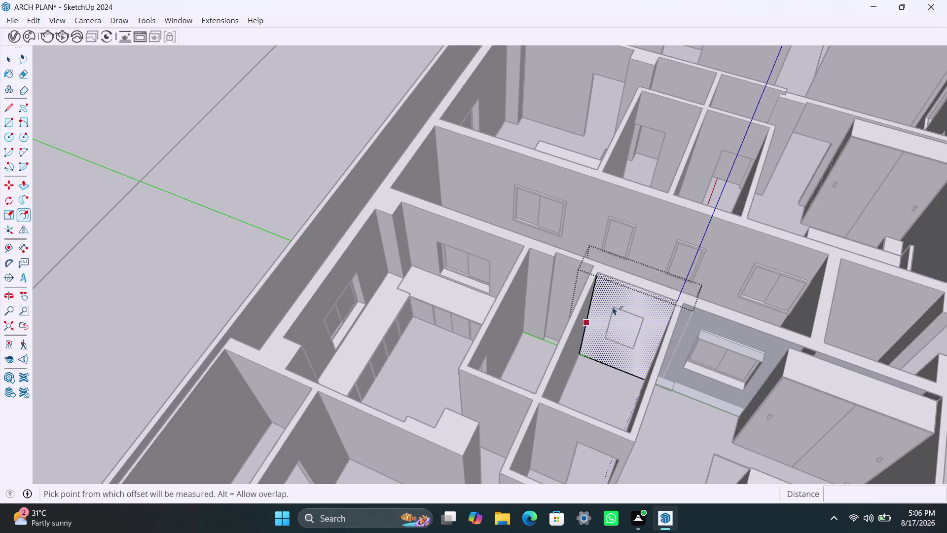
key(r)
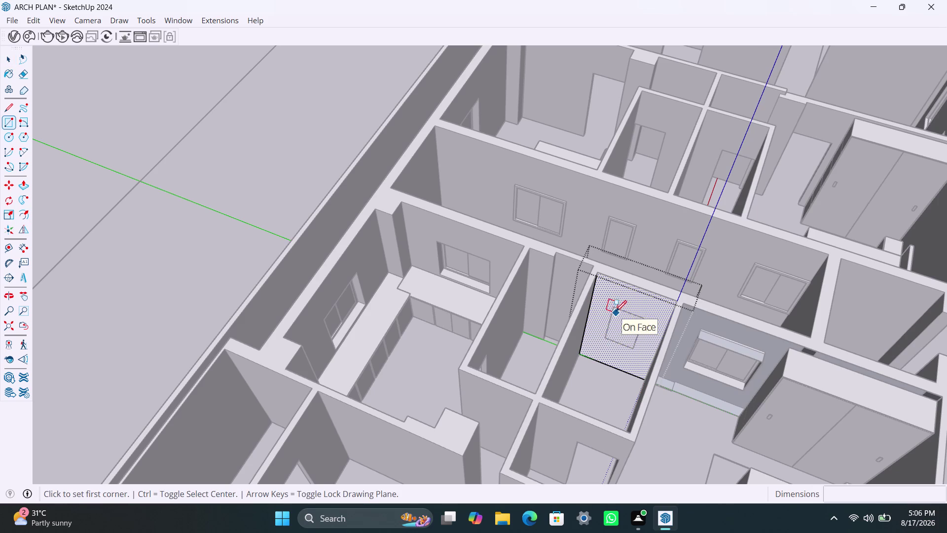
click(613, 307)
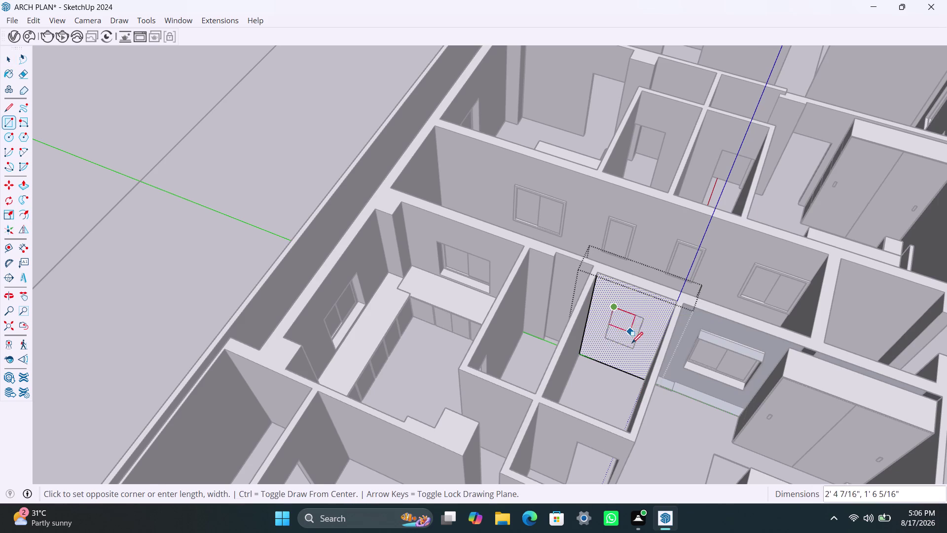
click(633, 348)
key(space)
click(623, 326)
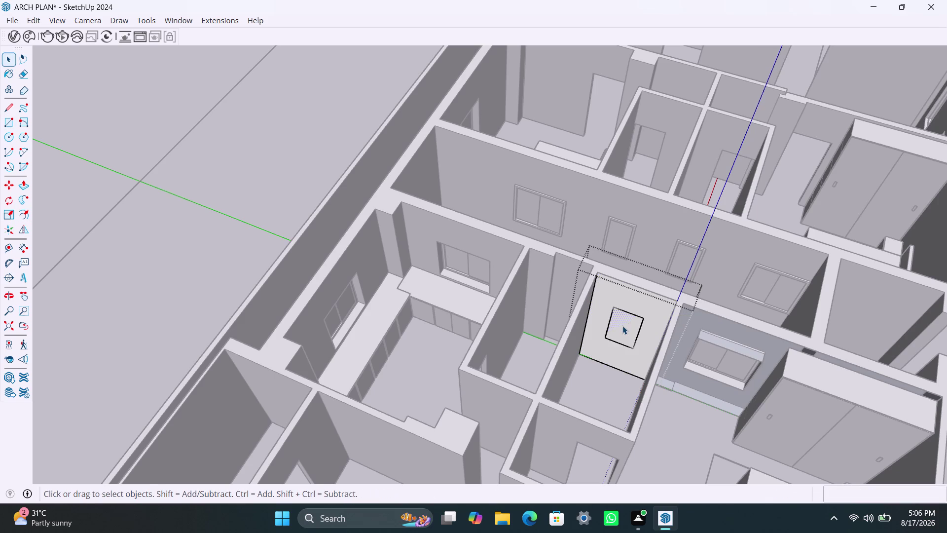
key(Delete)
Zoom in on the square and select the wall geometry around it.
scroll(down, 3)
scroll(down, 3)
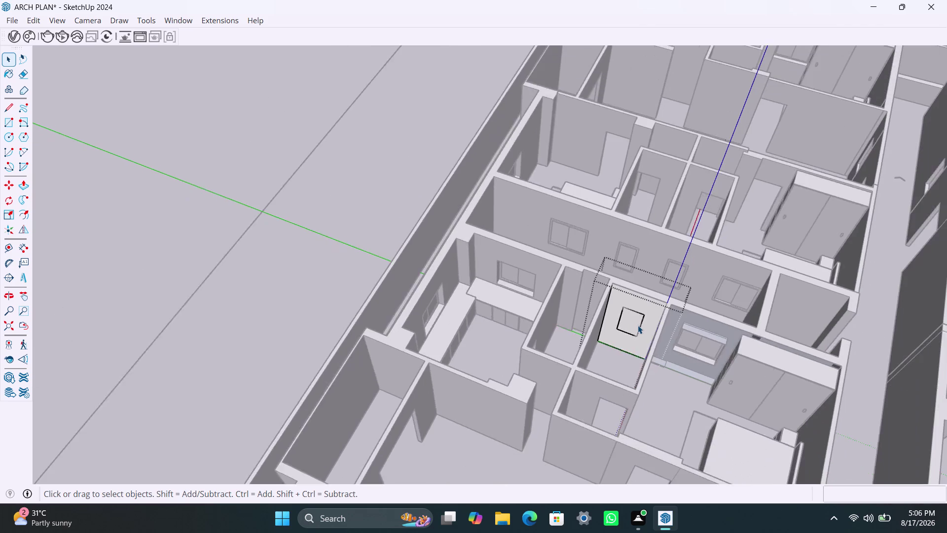
click(368, 242)
scroll(up, 3)
click(636, 322)
double_click(636, 323)
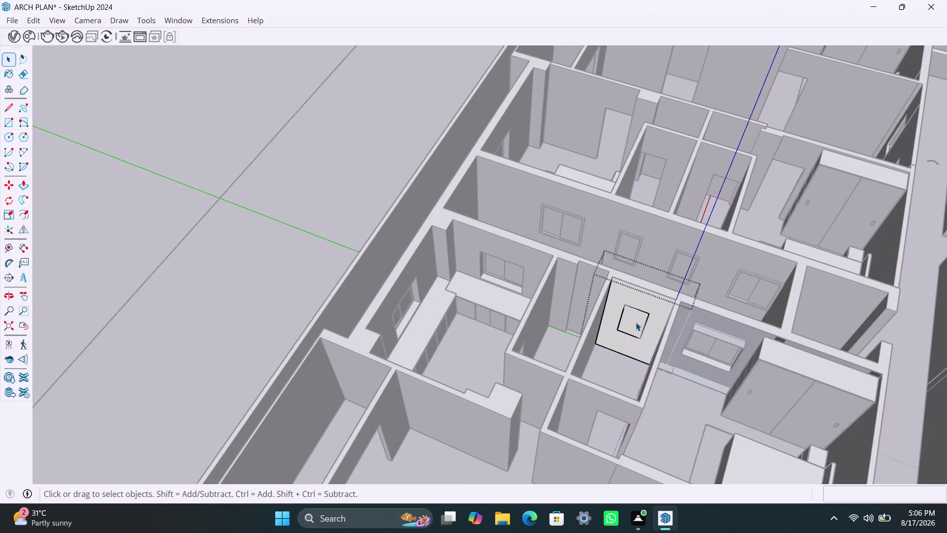
click(636, 322)
double_click(636, 328)
click(636, 330)
scroll(up, 3)
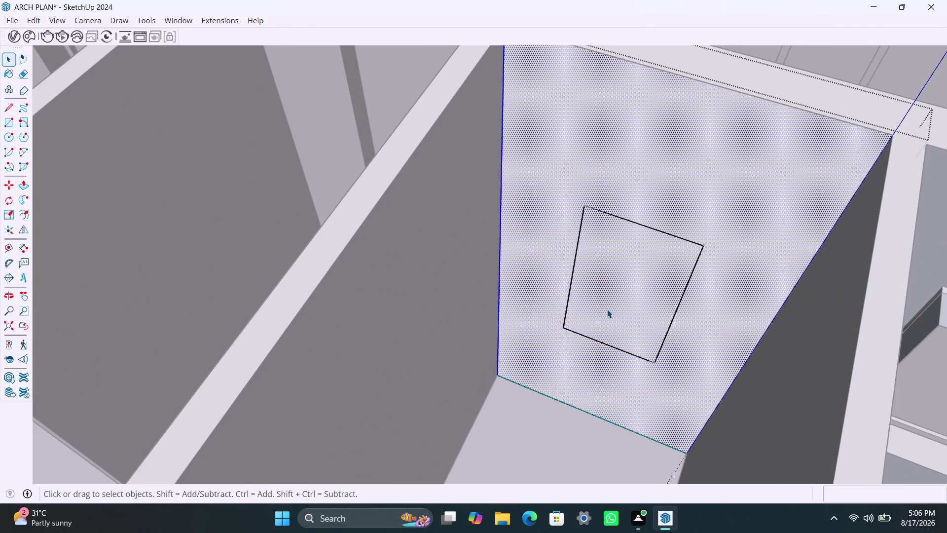
Retrace the square with a corner-to-corner rectangle and select the new face with its edges.
key(r)
click(587, 205)
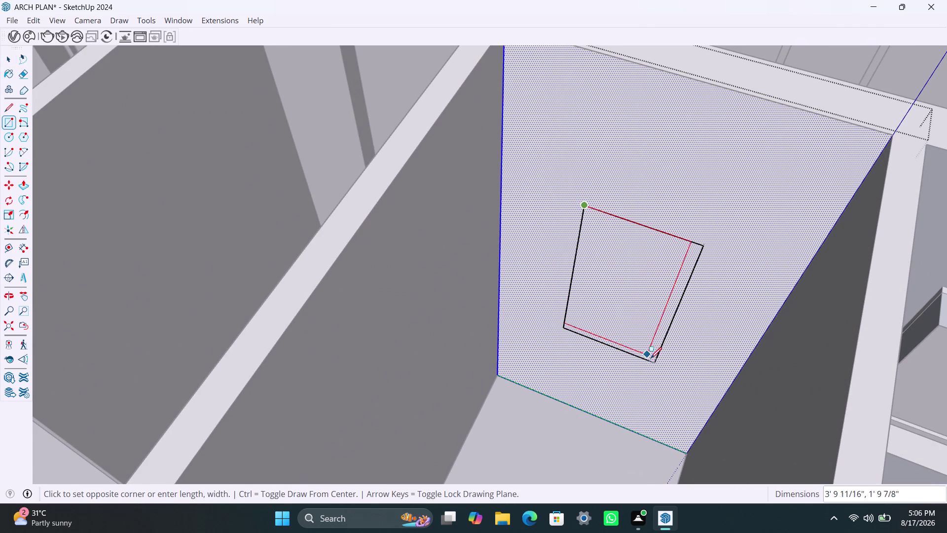
click(653, 361)
key(space)
click(631, 290)
double_click(631, 290)
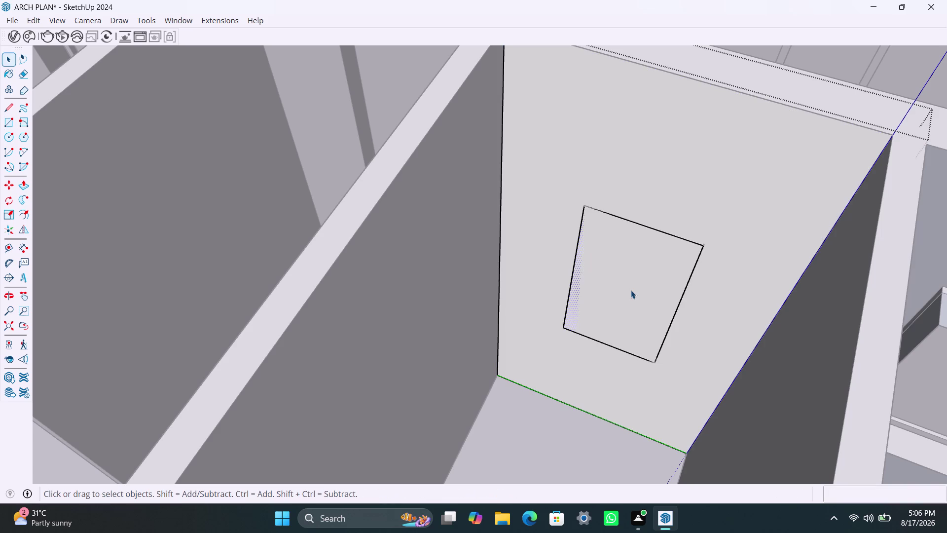
Use the square outline's context menu, select its edges and delete the leftover piece.
right_click(631, 290)
click(675, 116)
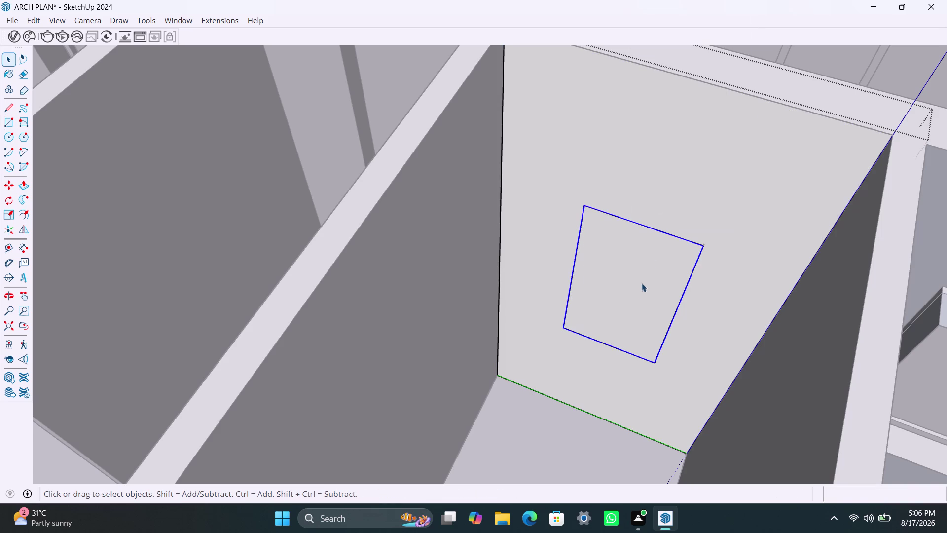
click(640, 289)
double_click(640, 289)
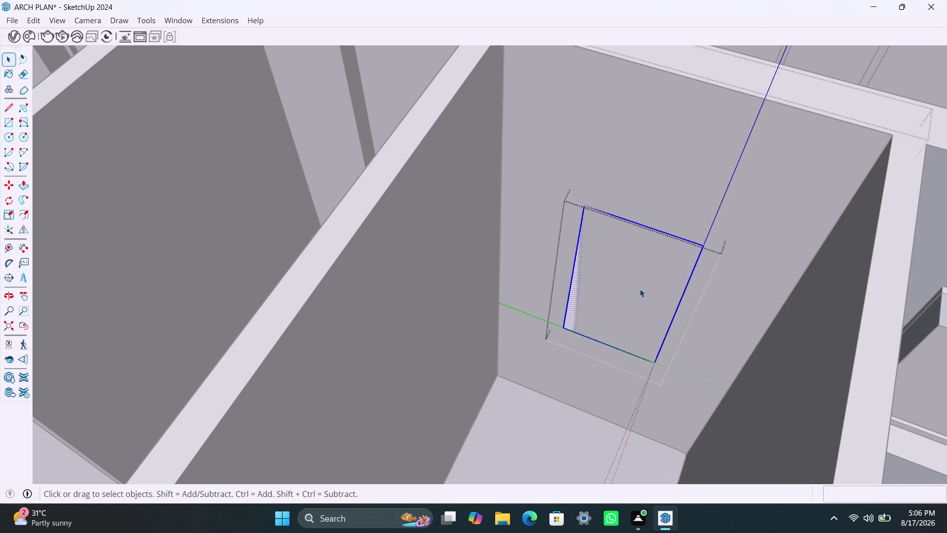
key(Delete)
scroll(down, 3)
click(700, 190)
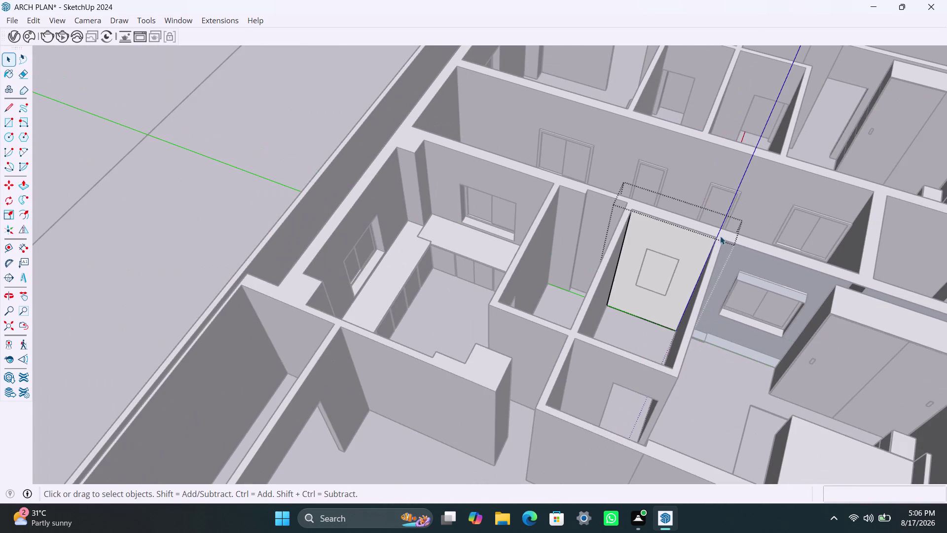
scroll(up, 3)
middle_drag(745, 268, 478, 291)
scroll(up, 3)
middle_drag(574, 331, 371, 287)
scroll(up, 3)
scroll(up, 3)
scroll(down, 3)
click(497, 284)
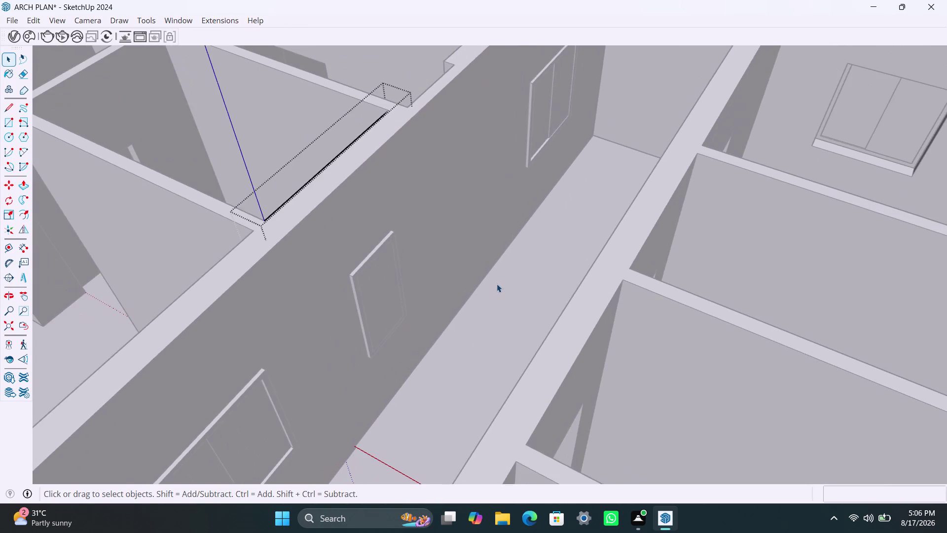
scroll(down, 3)
middle_drag(499, 291, 411, 265)
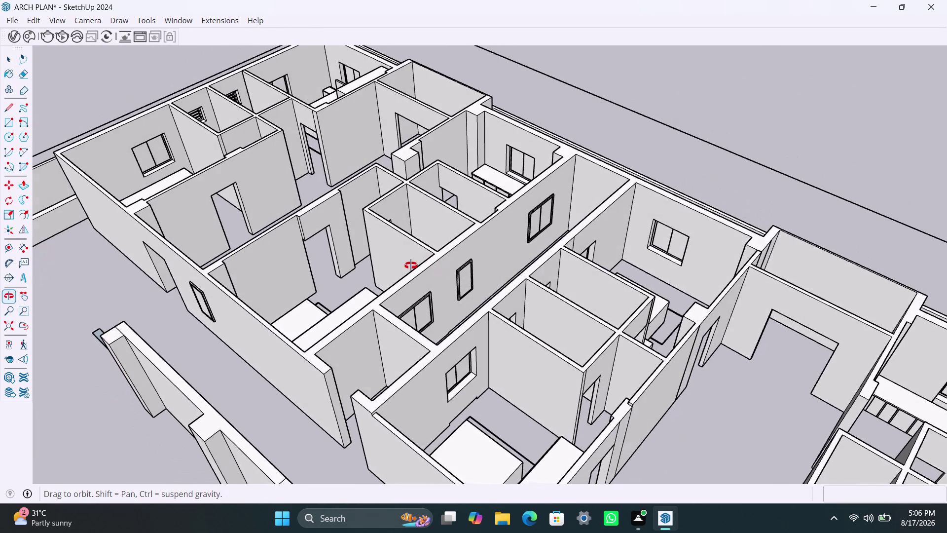
middle_drag(411, 266, 772, 250)
scroll(up, 3)
middle_drag(552, 270, 798, 261)
scroll(up, 3)
middle_drag(574, 228, 694, 271)
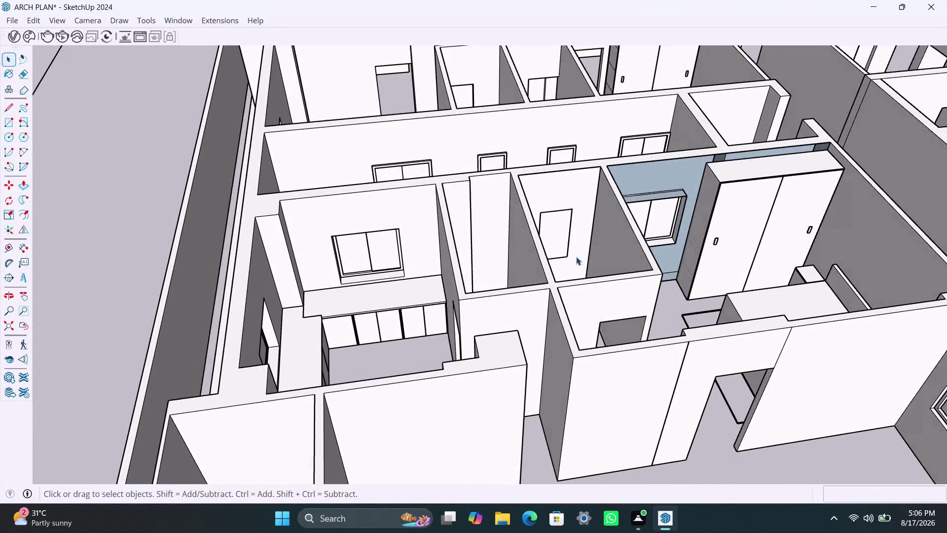
Zoom in and open the wall group holding the rectangle outline.
scroll(up, 3)
scroll(up, 3)
click(542, 220)
triple_click(541, 219)
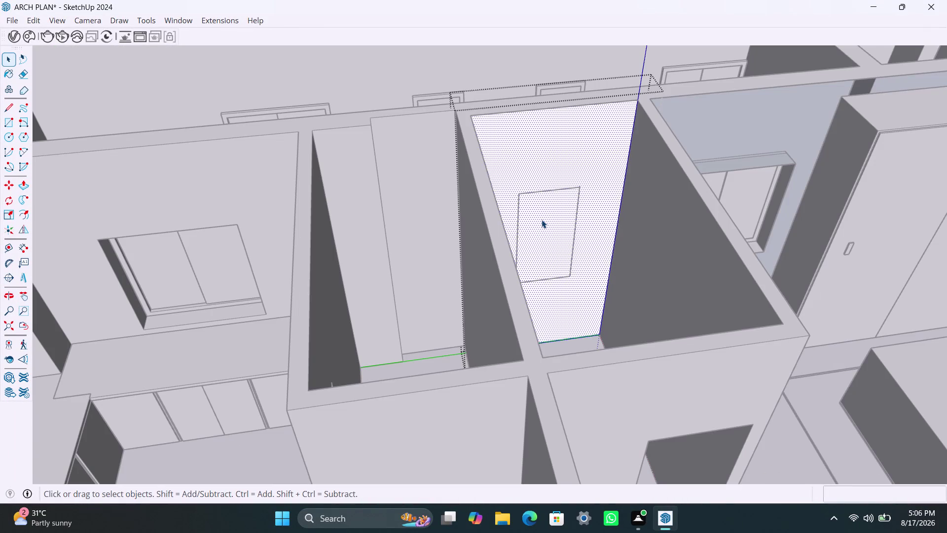
Step back through recent edits with repeated undo until the window frame sits in the opening.
key(ctrl+z)
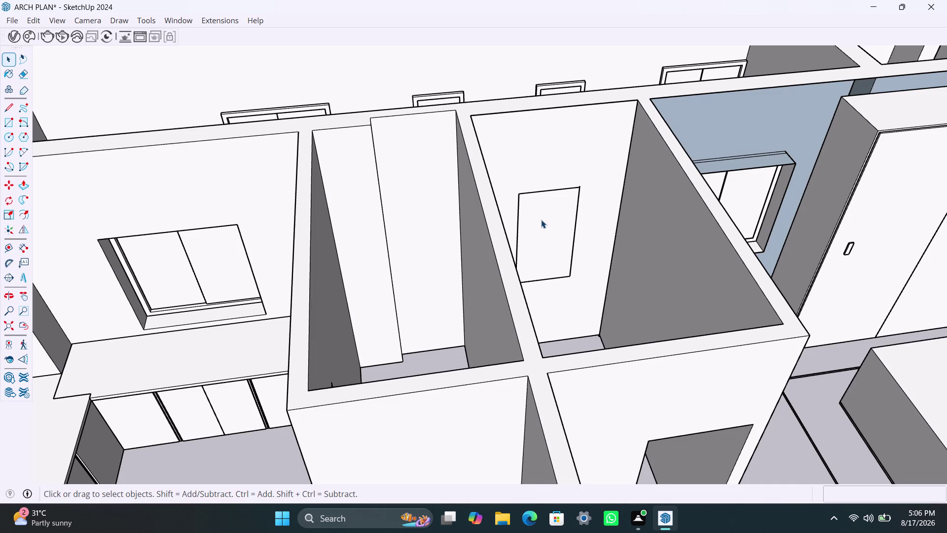
key(ctrl+z)
key(ctrl+z)
key(ctrl+z)
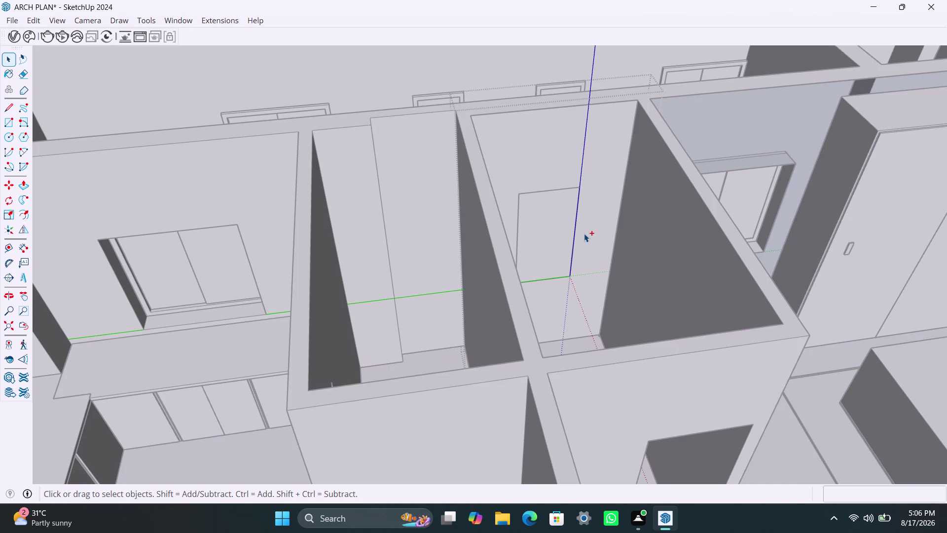
key(ctrl+z)
key(ctrl+z)
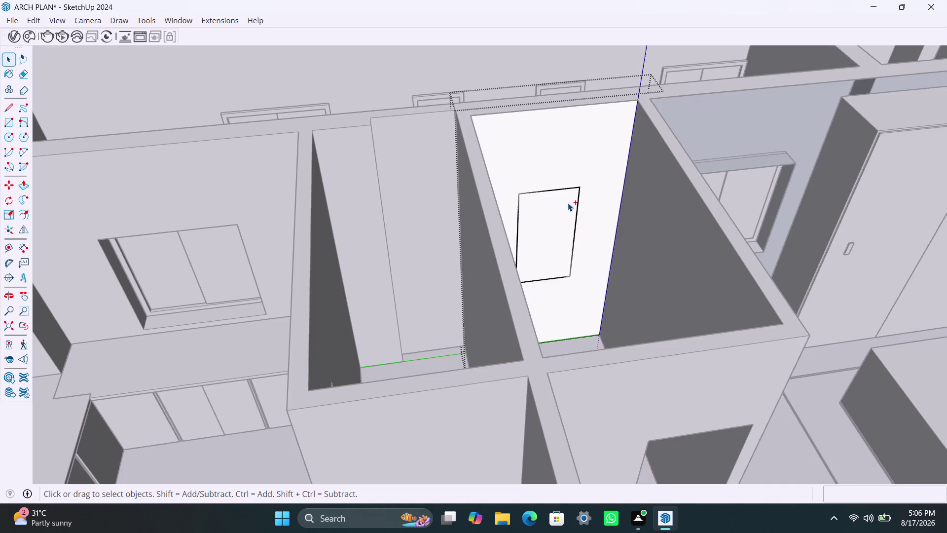
key(ctrl+z)
key(ctrl+z)
key(ctrl+z)
key(ctrl+z)
key(ctrl+z)
key(ctrl+z)
key(ctrl+z)
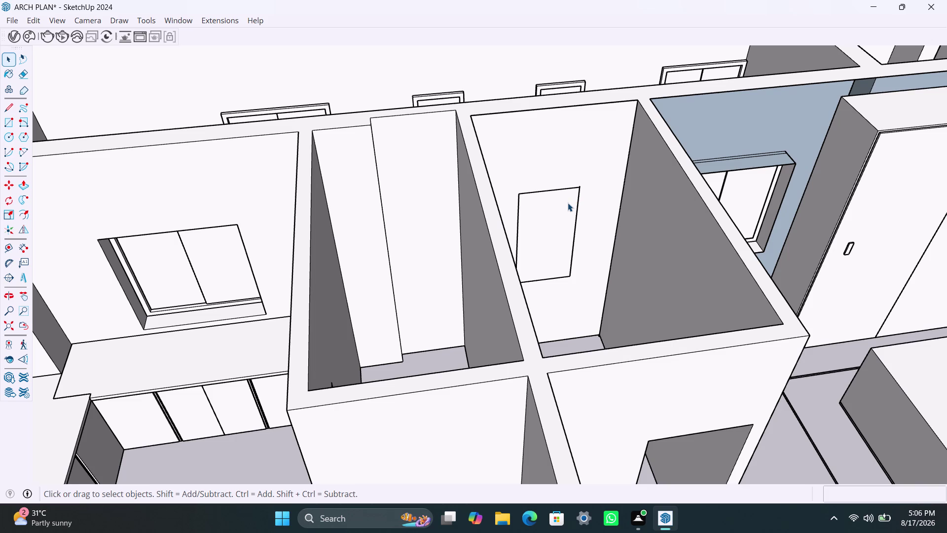
key(ctrl+z)
key(ctrl+z)
key(ctrl+z)
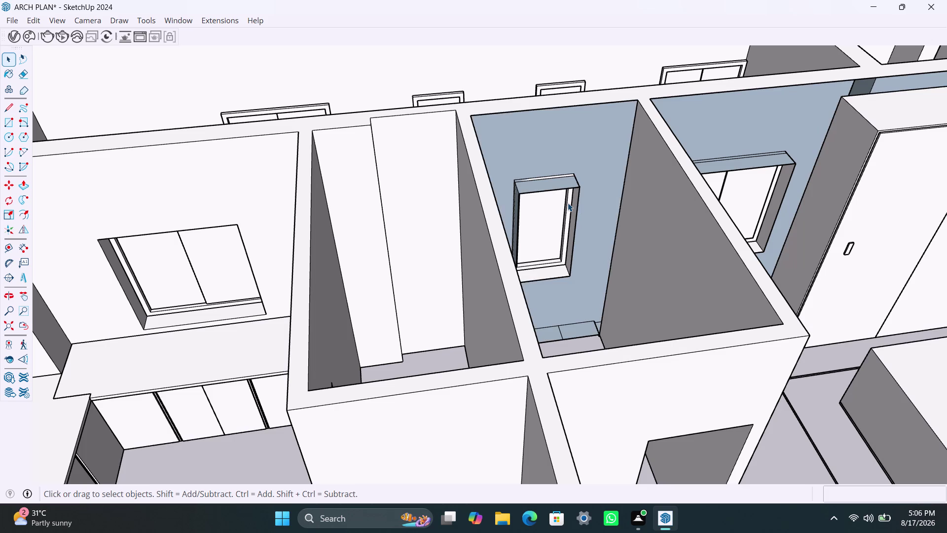
Orbit and zoom around the wall to inspect the new framed window.
scroll(down, 3)
middle_drag(586, 281, 543, 280)
scroll(up, 3)
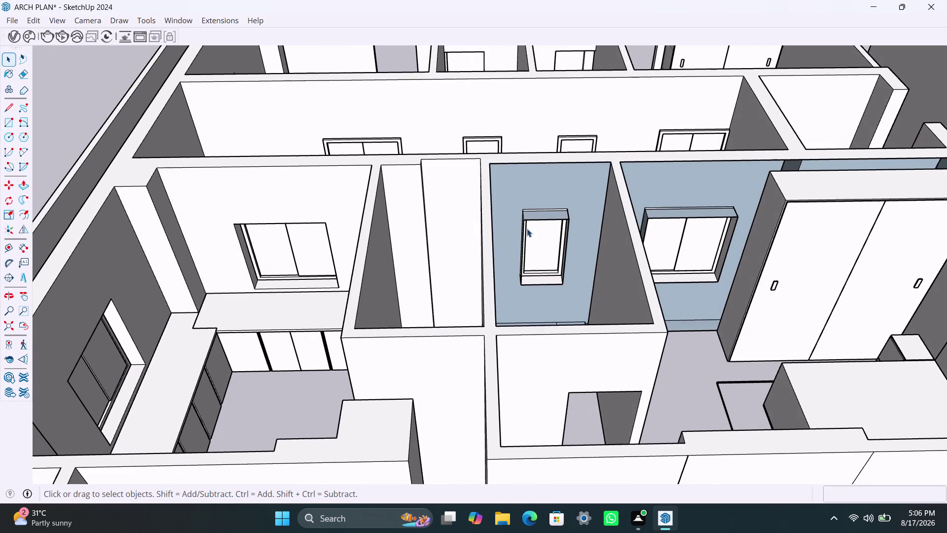
scroll(up, 3)
scroll(up, 3)
scroll(up, 3)
scroll(up, 3)
scroll(down, 3)
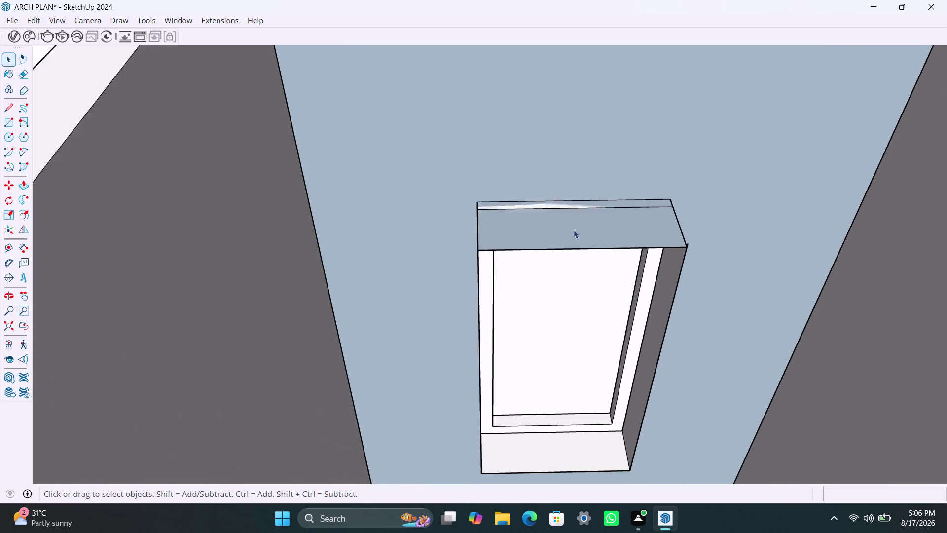
middle_drag(569, 235, 520, 225)
scroll(down, 3)
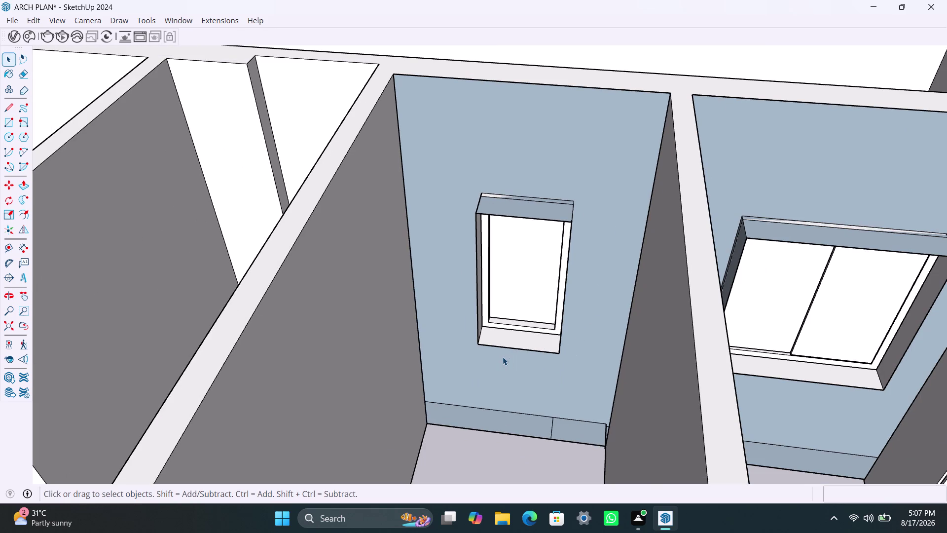
Draw rectangles on the interior wall, including one covering the whole wall face.
key(r)
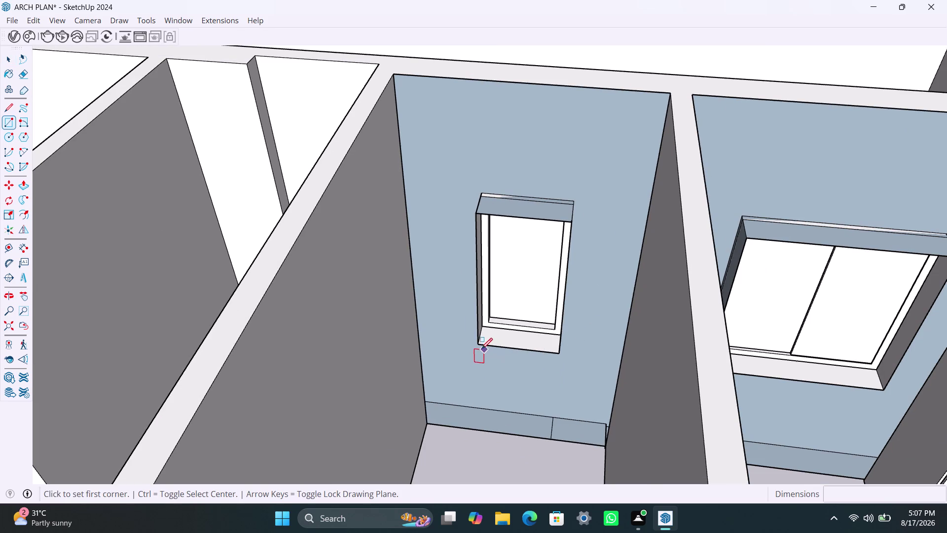
click(480, 346)
click(557, 355)
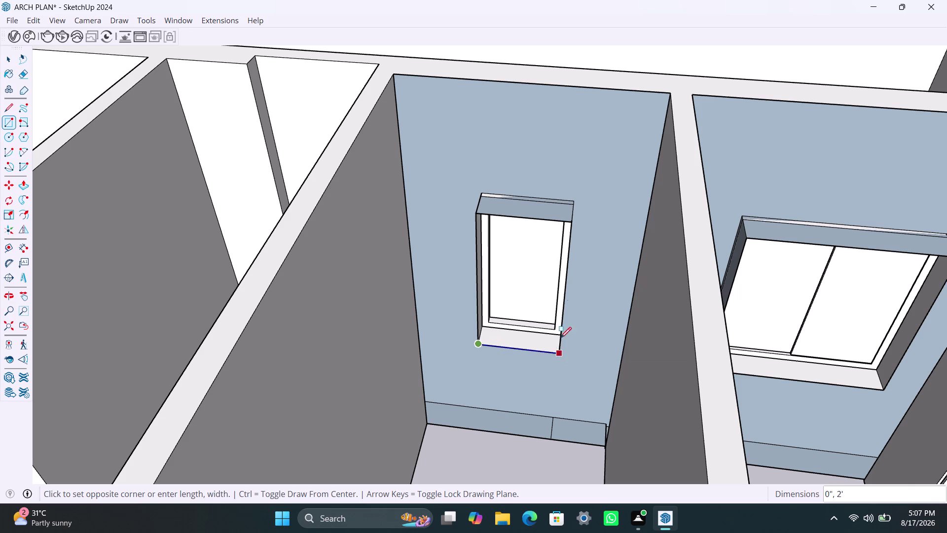
click(574, 222)
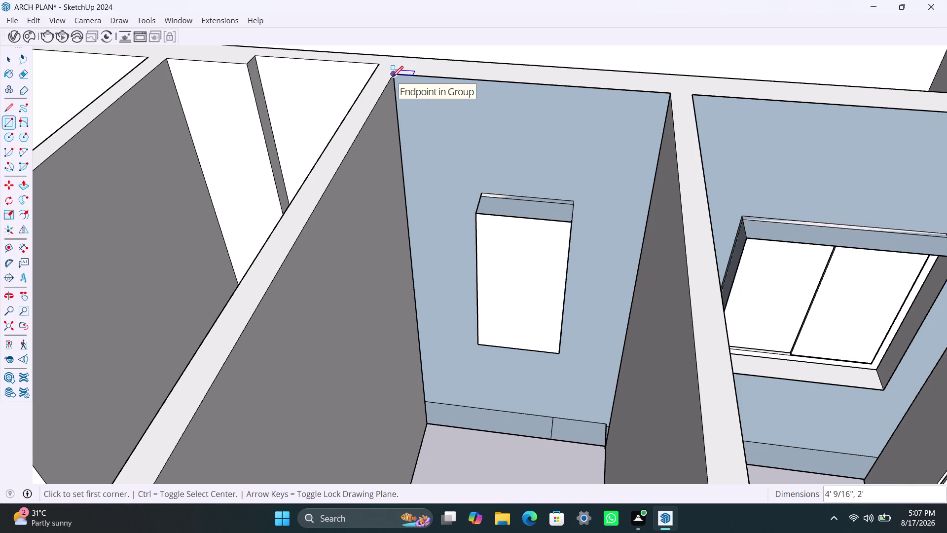
click(607, 444)
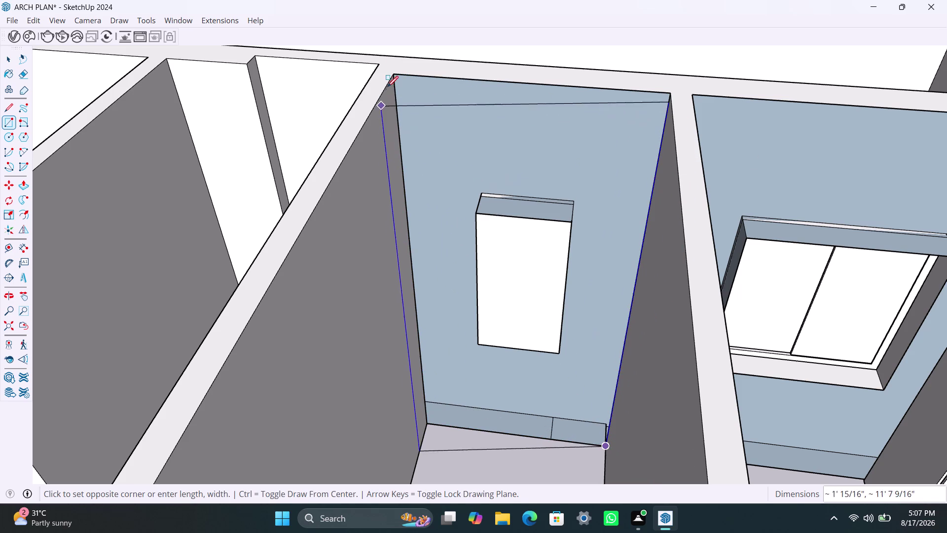
click(392, 77)
key(space)
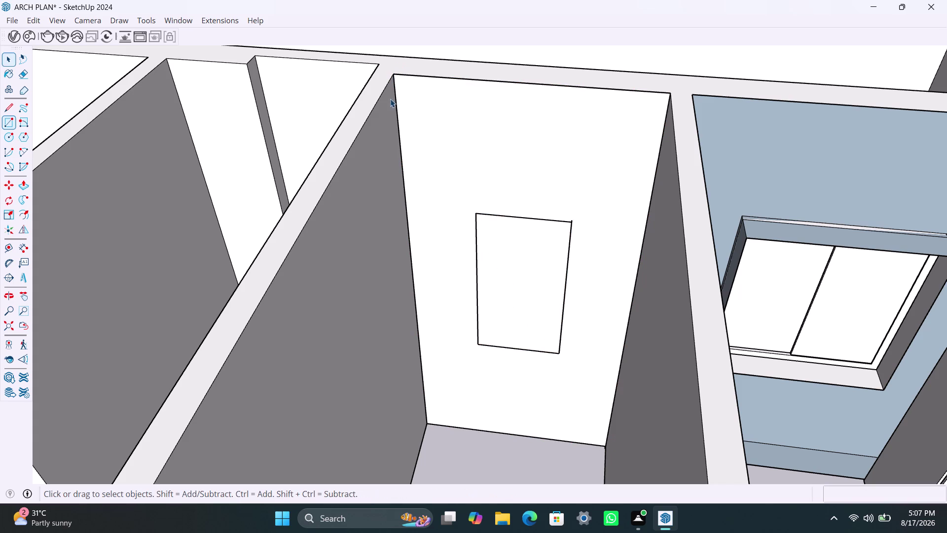
Select the redrawn wall face and view its right-click options without choosing anything.
click(533, 252)
double_click(535, 250)
double_click(573, 183)
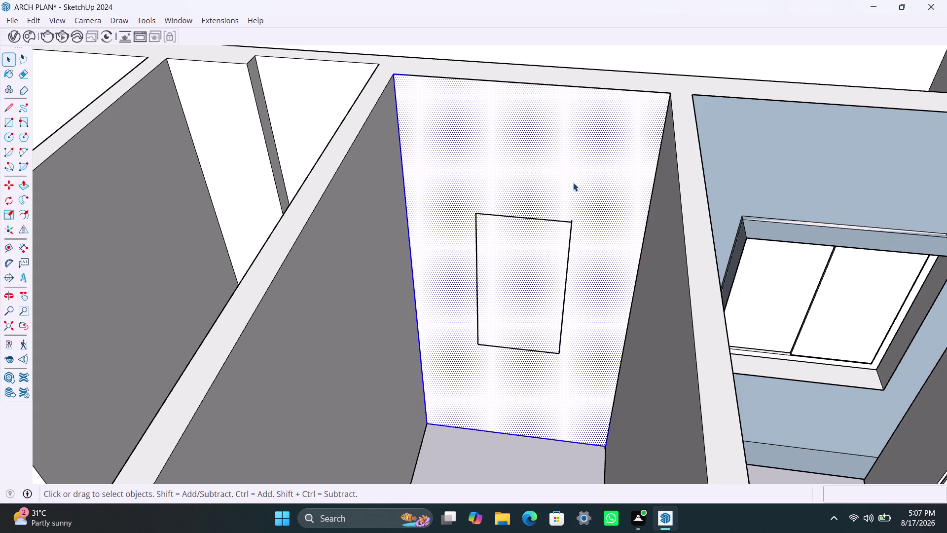
double_click(549, 243)
click(549, 223)
triple_click(548, 249)
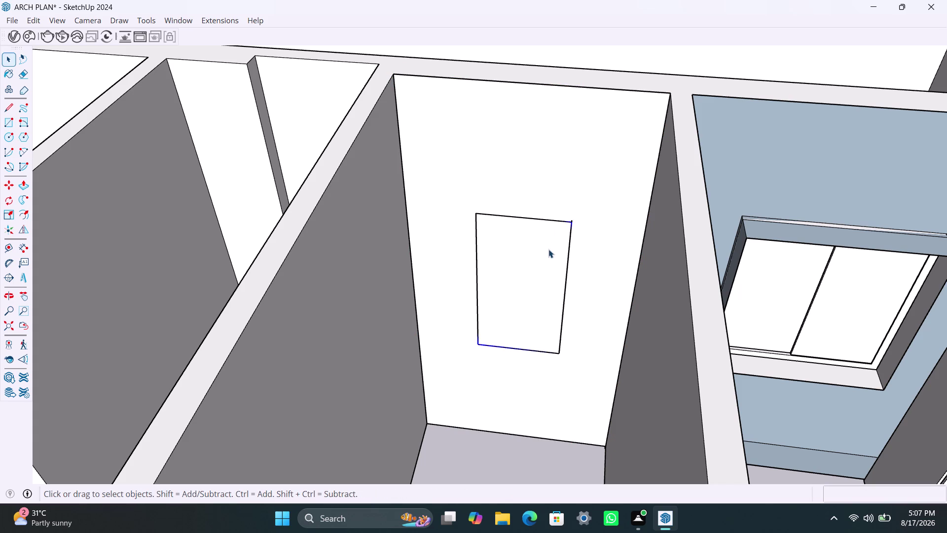
double_click(604, 155)
right_click(604, 154)
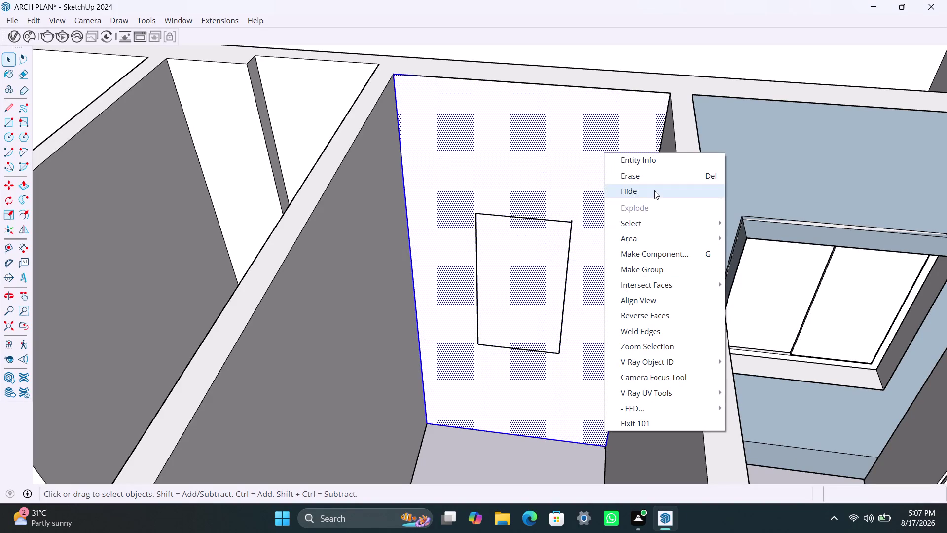
click(537, 180)
Select the wall with its connected geometry, check its context menu, then clear the selection.
click(619, 86)
click(649, 66)
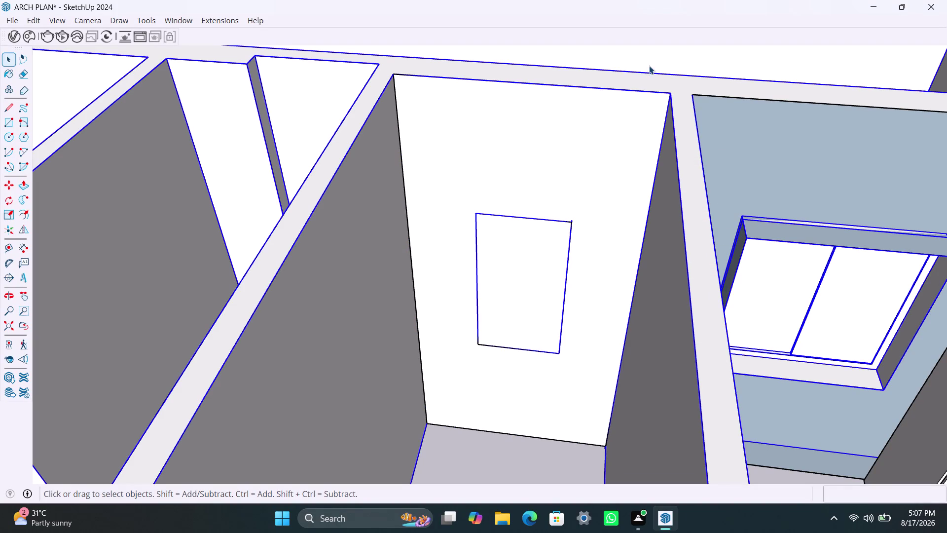
right_click(640, 122)
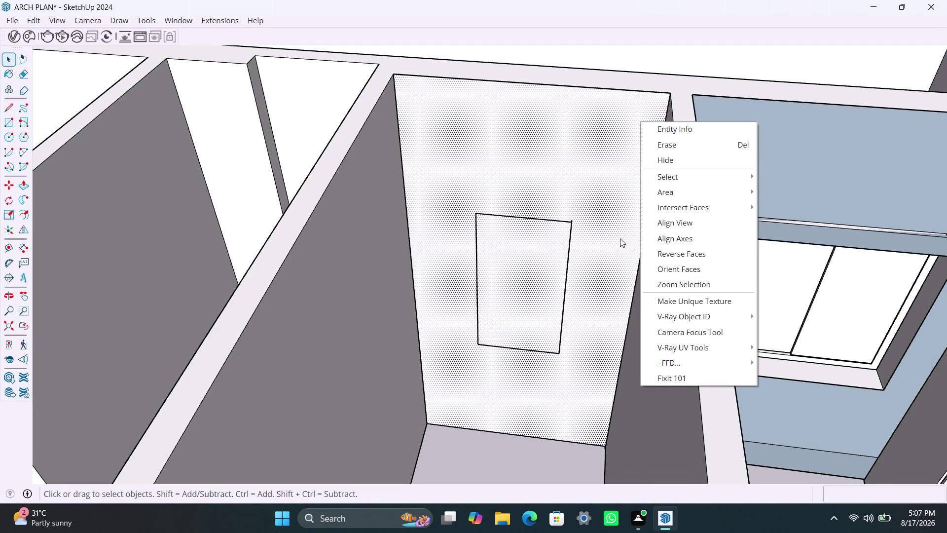
click(584, 177)
double_click(583, 176)
triple_click(527, 259)
click(528, 258)
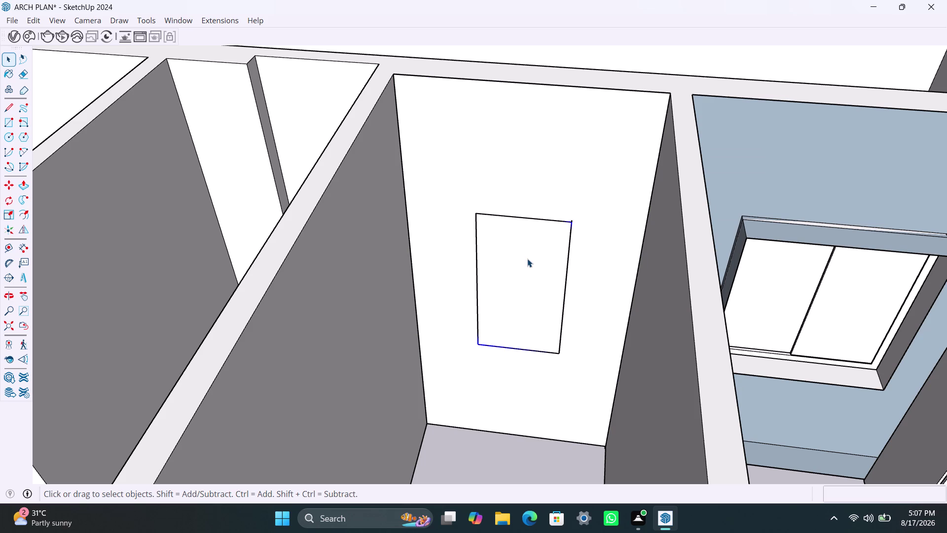
click(540, 221)
scroll(down, 3)
Orbit over the floor plan to the wall and select the rectangle with its edges.
middle_drag(586, 243, 330, 271)
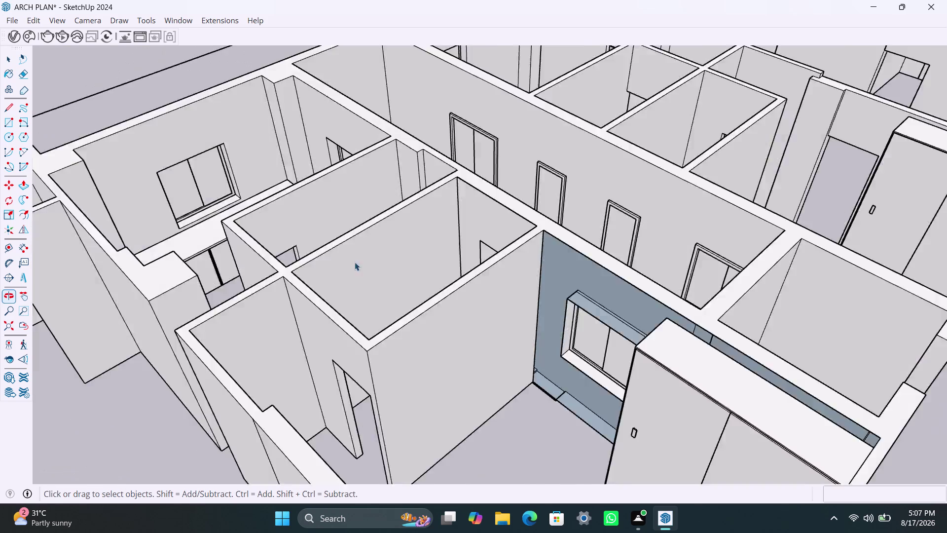
scroll(down, 3)
middle_drag(474, 282, 701, 297)
scroll(up, 3)
middle_drag(518, 276, 626, 292)
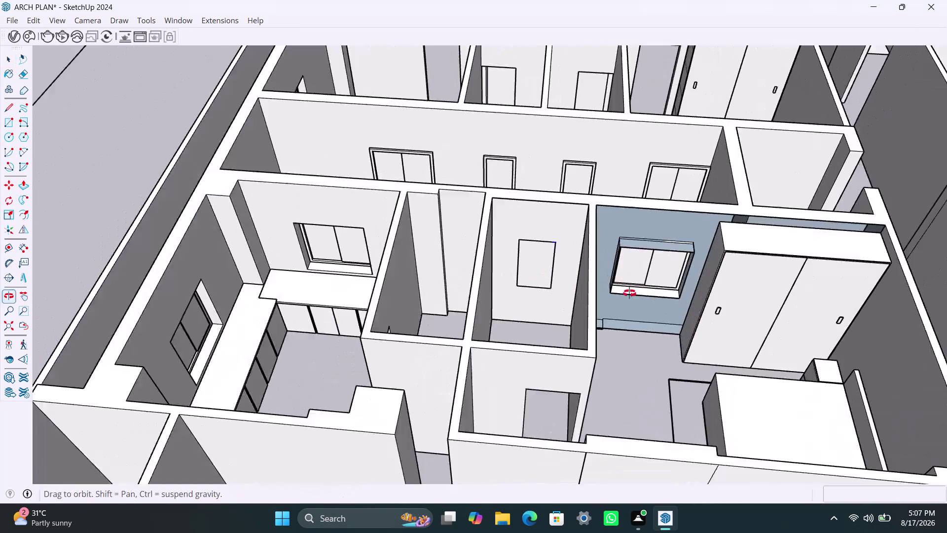
middle_drag(626, 292, 629, 293)
scroll(up, 3)
scroll(up, 3)
triple_click(531, 250)
double_click(531, 250)
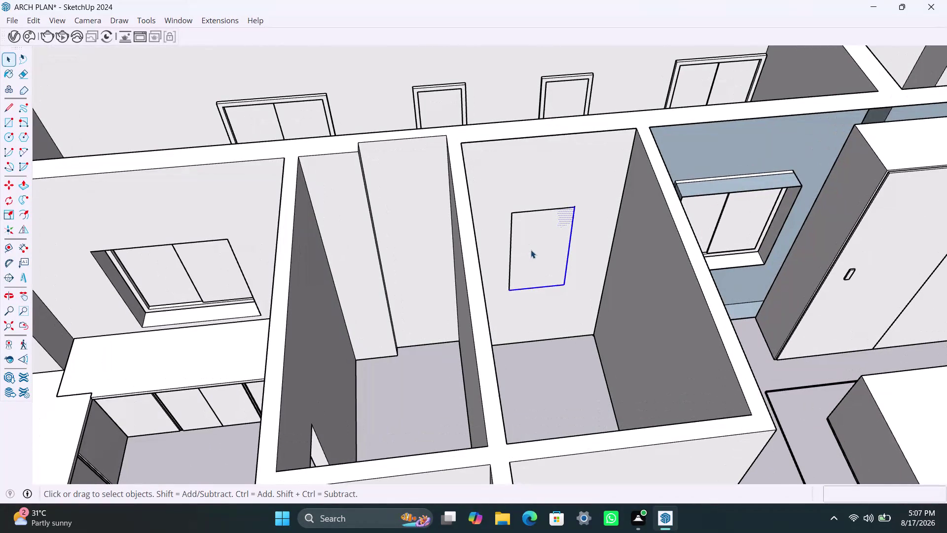
right_click(530, 249)
click(558, 369)
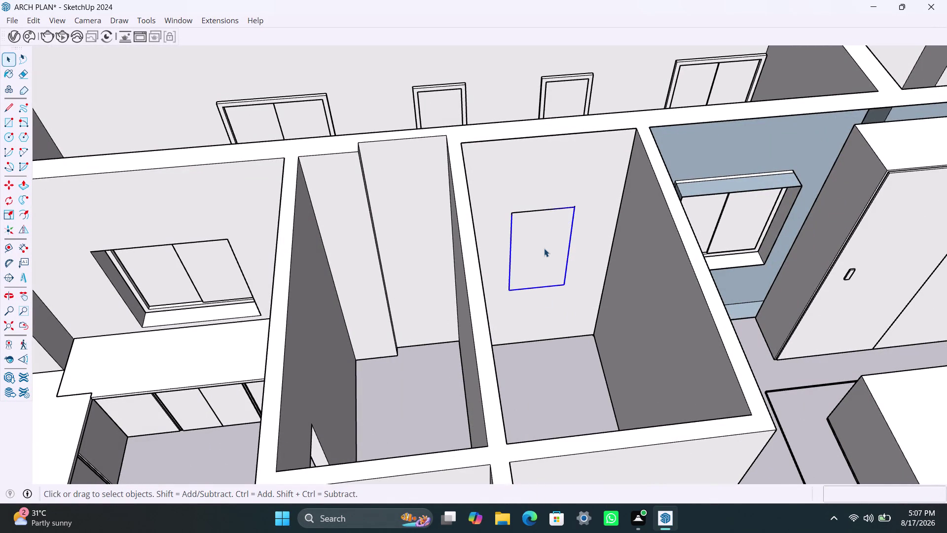
triple_click(544, 248)
Push the rectangle about 1½ inches with Push/Pull.
key(p)
drag(544, 248, 544, 243)
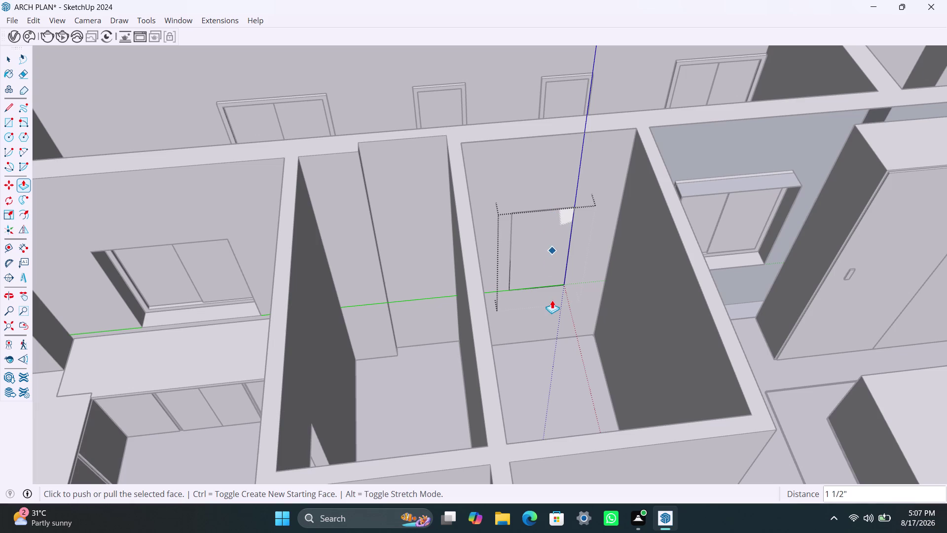
key(space)
key(ctrl+z)
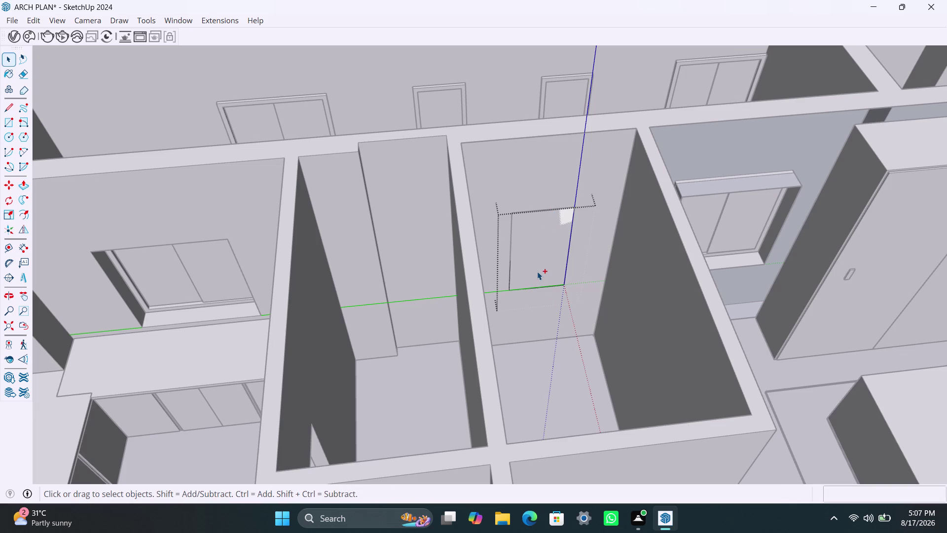
key(ctrl+z)
scroll(down, 3)
scroll(down, 3)
middle_drag(646, 311, 617, 302)
scroll(down, 3)
middle_drag(635, 290, 633, 288)
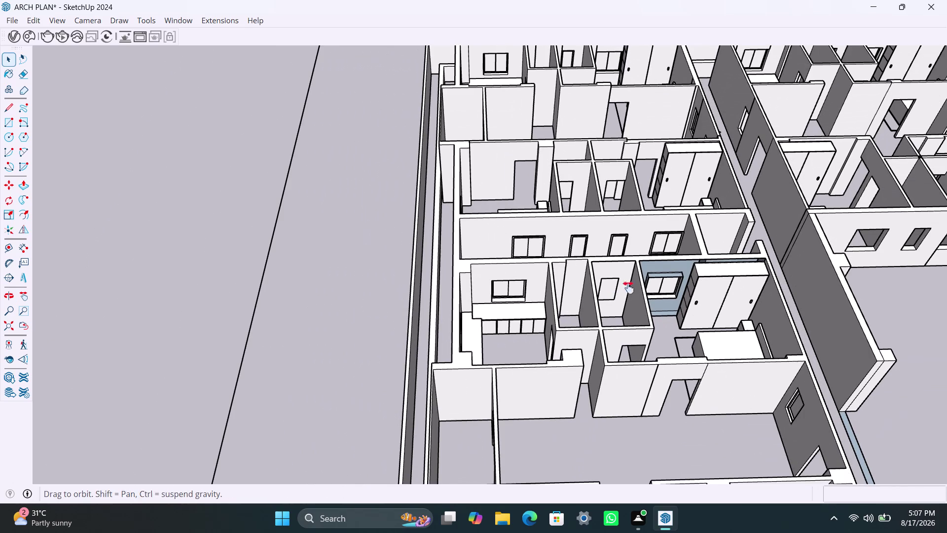
middle_drag(634, 289, 549, 279)
scroll(up, 3)
key(ctrl+z)
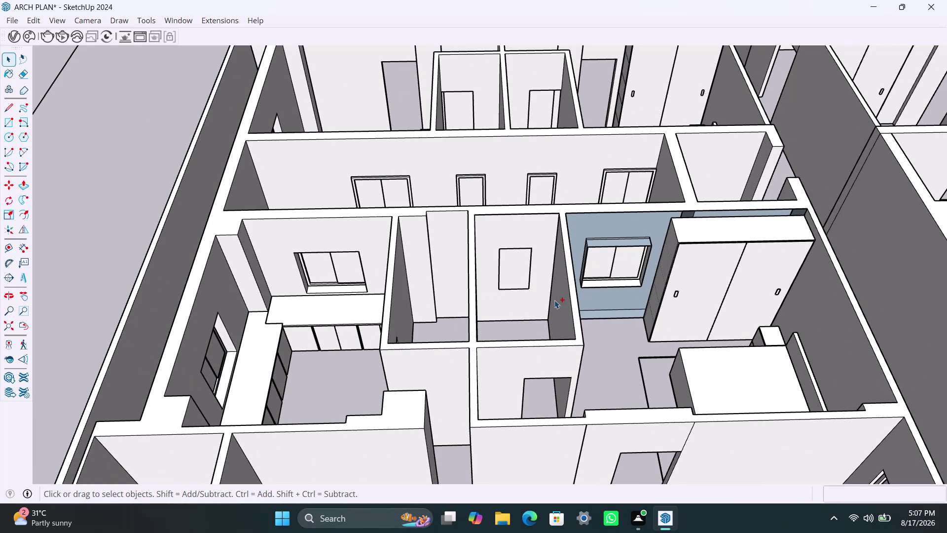
key(ctrl+z)
scroll(up, 3)
middle_drag(535, 290, 536, 290)
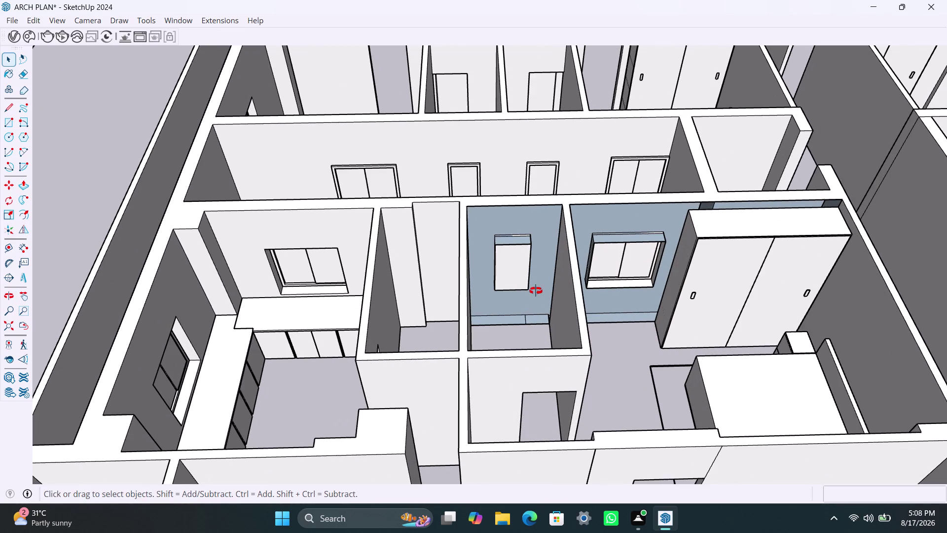
middle_drag(536, 291, 493, 288)
scroll(up, 3)
scroll(up, 3)
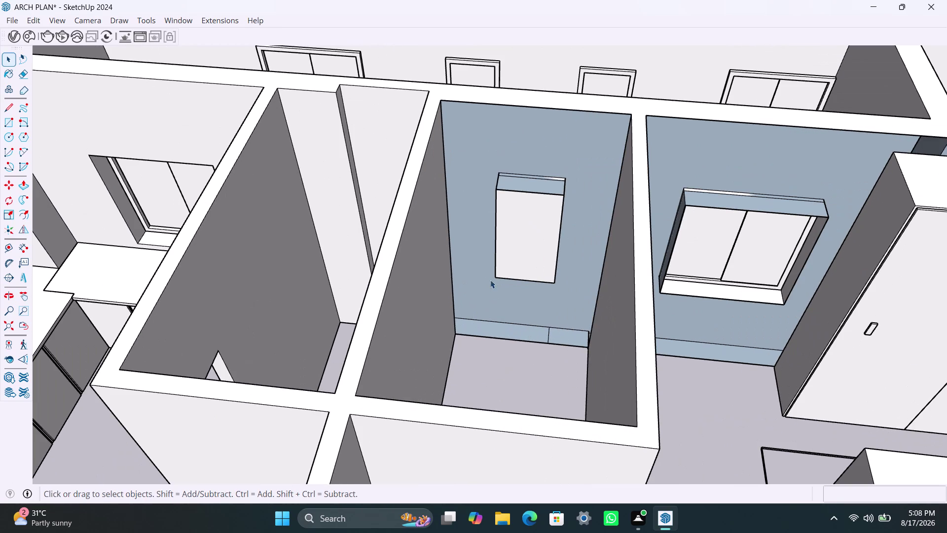
scroll(down, 3)
middle_drag(518, 332, 368, 359)
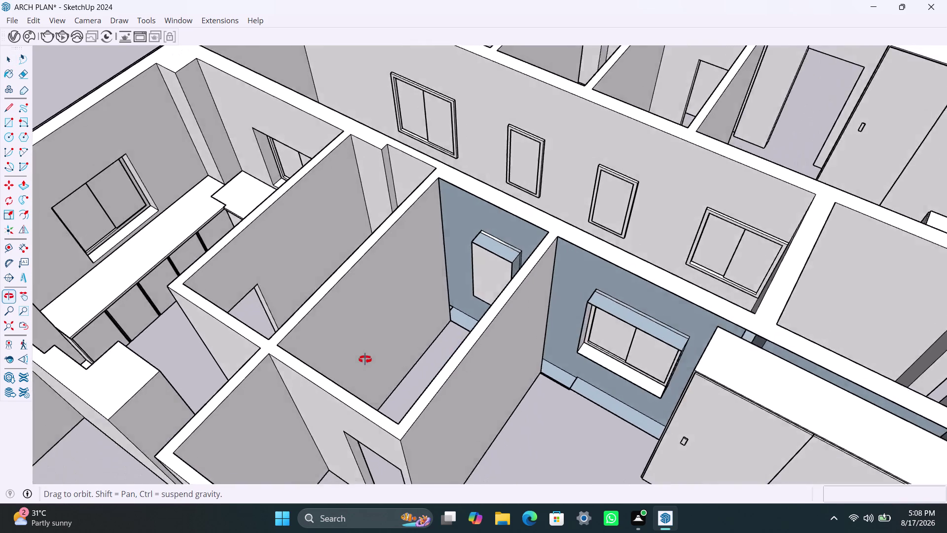
middle_drag(368, 359, 341, 360)
scroll(up, 3)
middle_drag(471, 311, 660, 306)
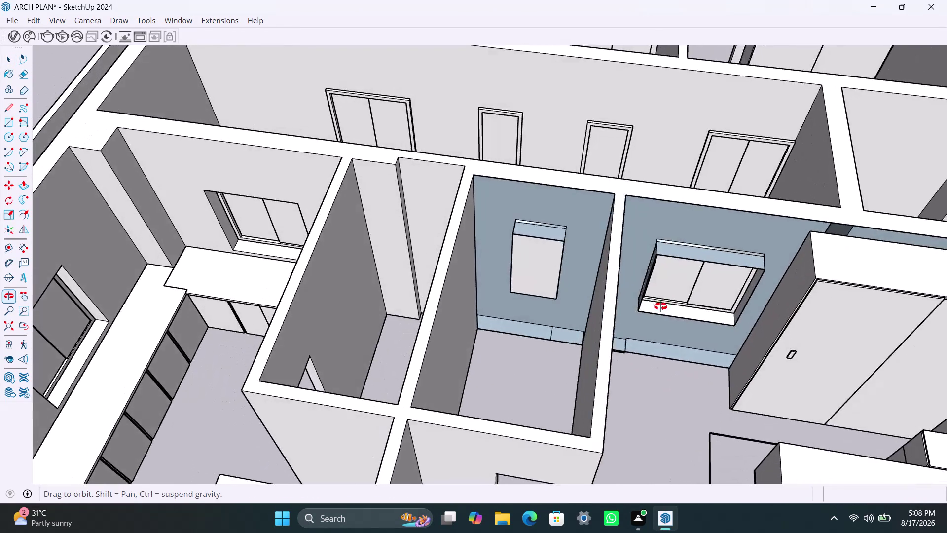
middle_drag(661, 306, 362, 337)
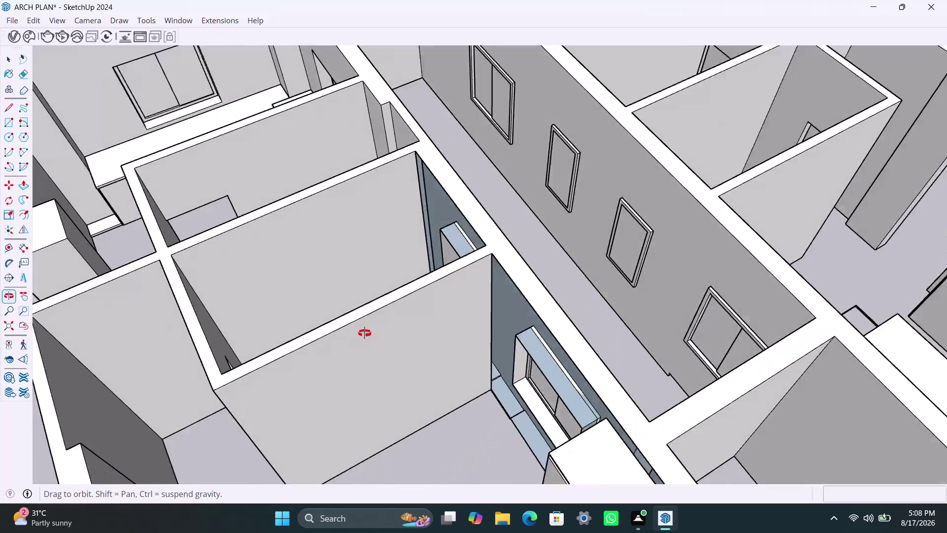
scroll(up, 3)
scroll(up, 3)
middle_drag(531, 306, 618, 262)
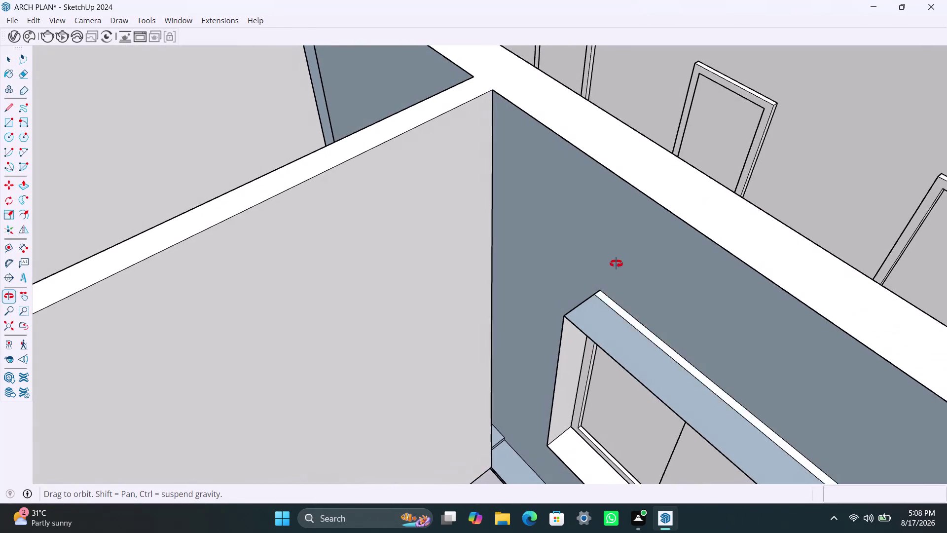
middle_drag(619, 262, 615, 264)
scroll(down, 3)
scroll(down, 3)
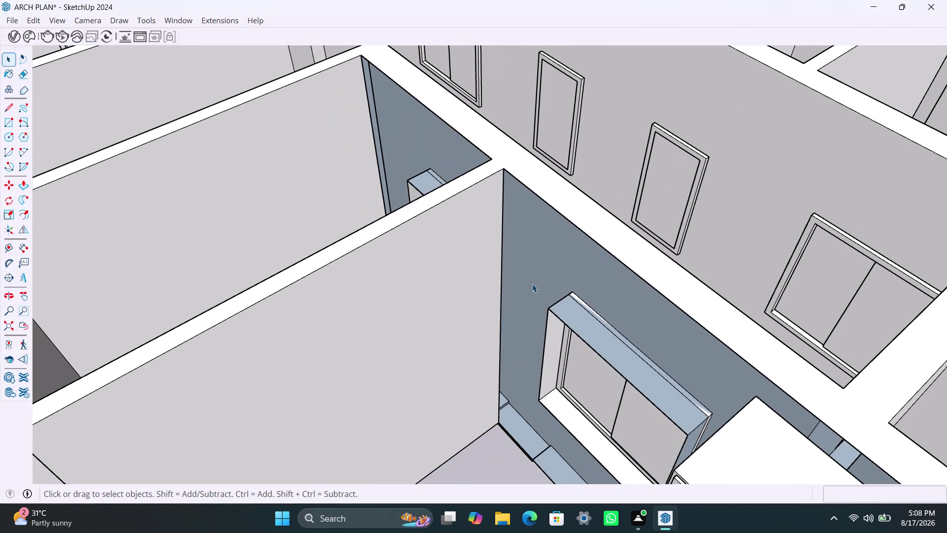
click(538, 271)
double_click(538, 271)
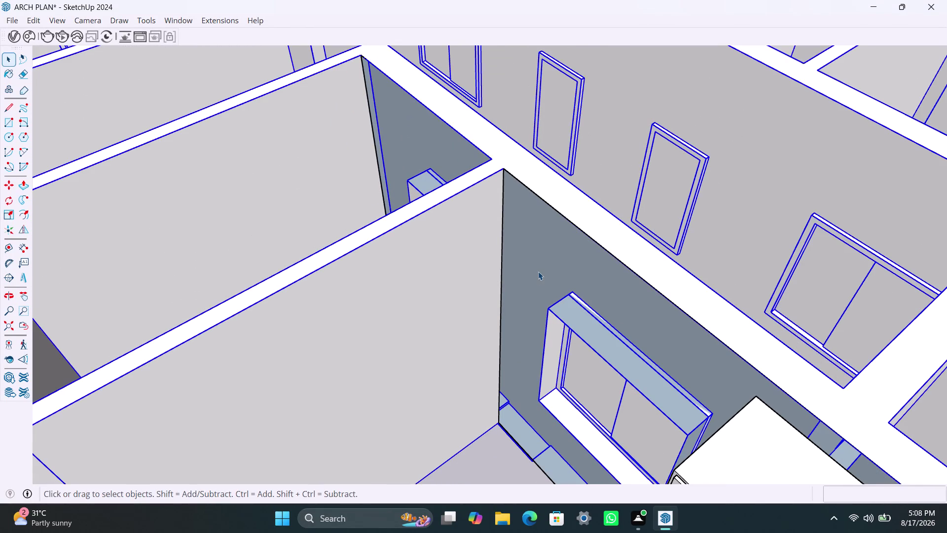
double_click(538, 271)
double_click(539, 270)
click(539, 270)
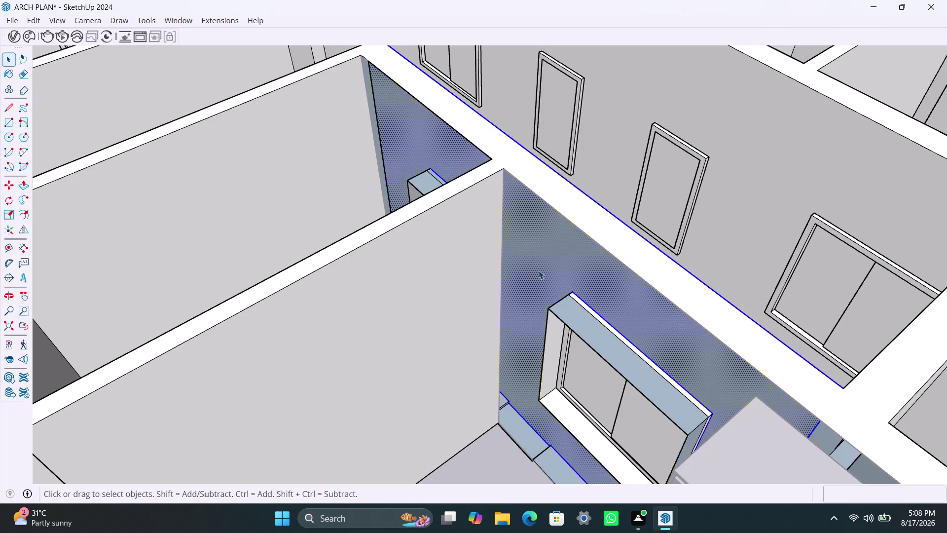
scroll(down, 3)
middle_drag(648, 247, 494, 270)
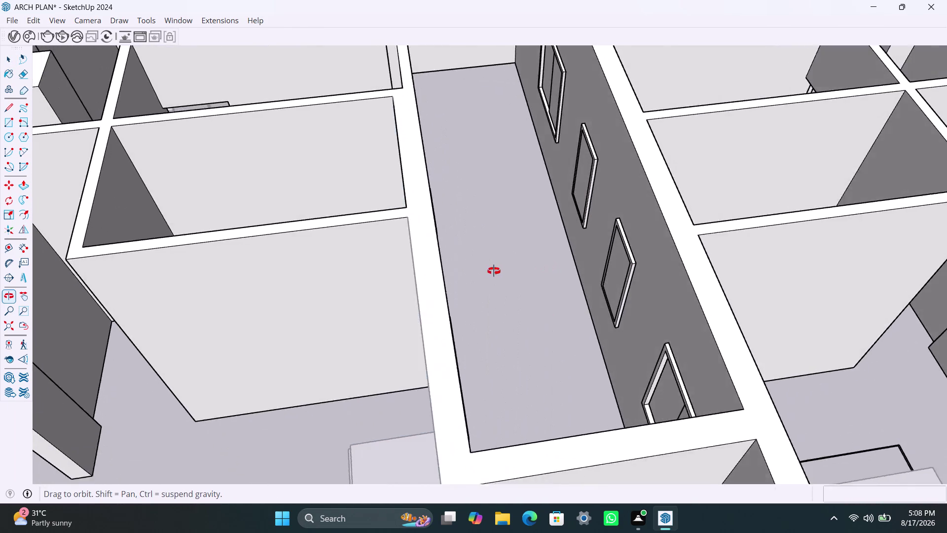
middle_drag(493, 271, 645, 156)
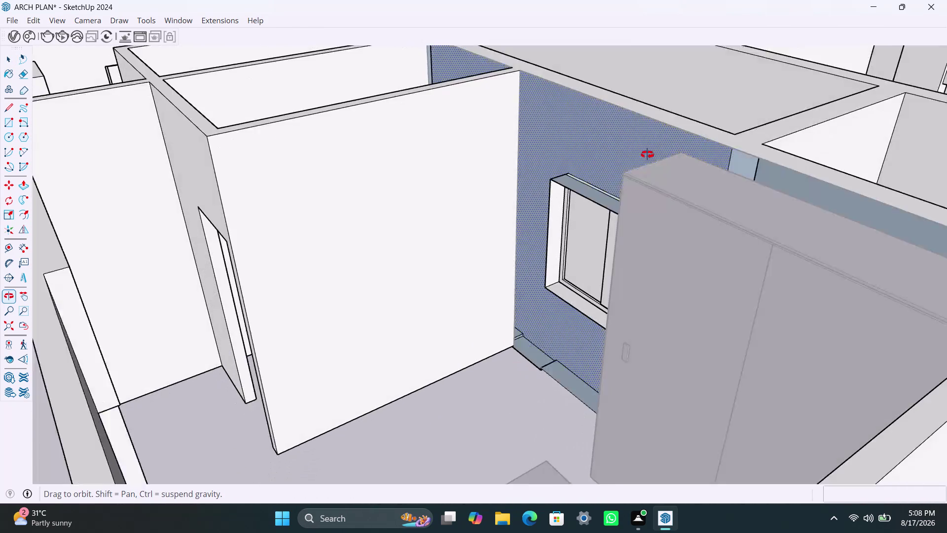
middle_drag(646, 156, 648, 155)
scroll(down, 3)
scroll(down, 3)
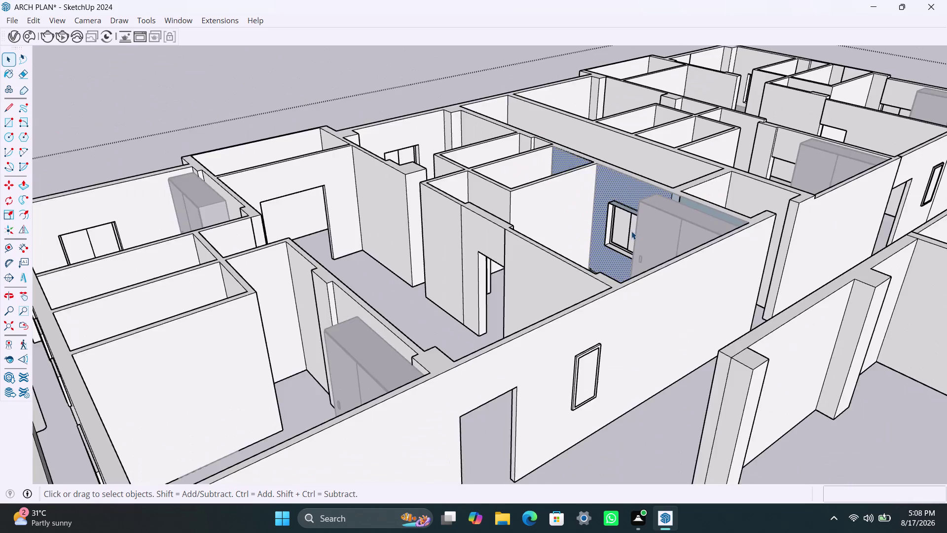
scroll(down, 3)
triple_click(453, 109)
click(454, 109)
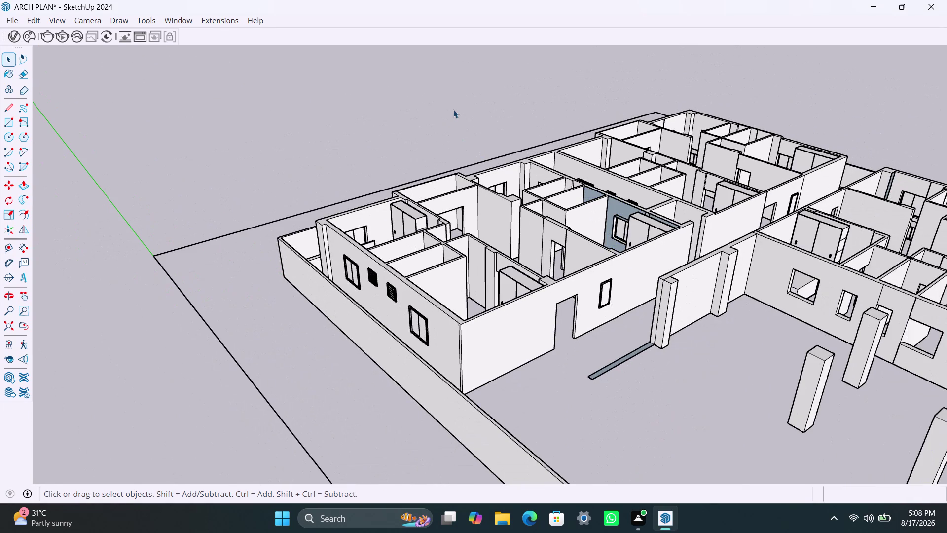
Save the house plan with Ctrl+S.
key(ctrl+s)
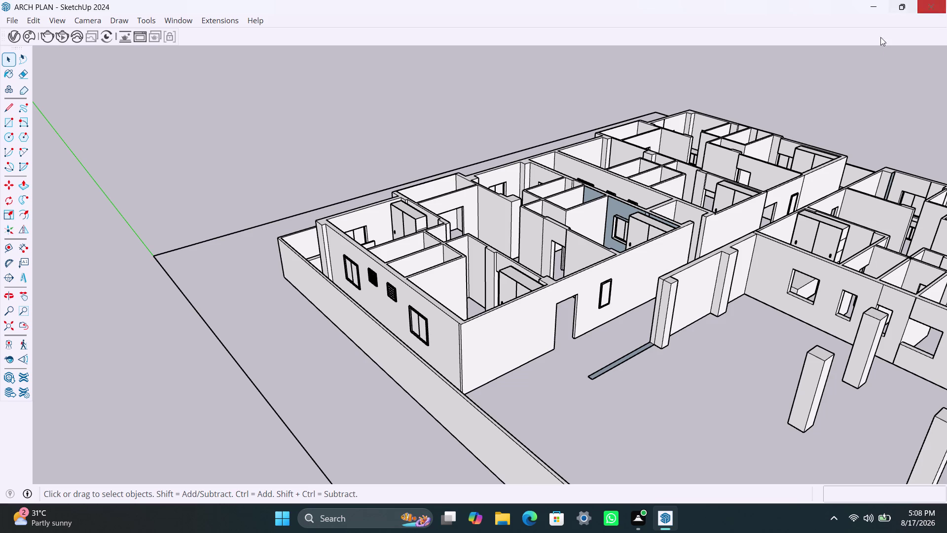
scroll(down, 3)
scroll(down, 3)
middle_drag(708, 253, 622, 261)
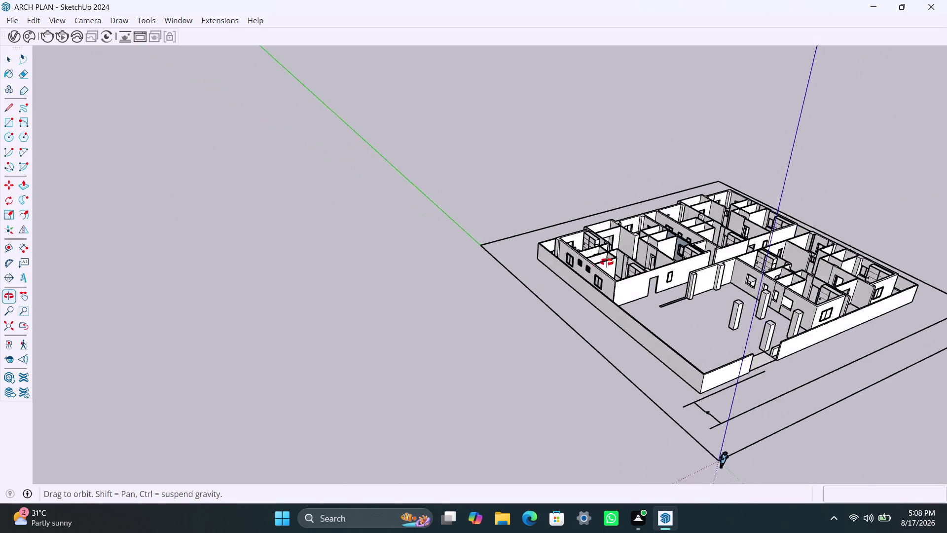
middle_drag(622, 262, 594, 263)
Orbit and zoom out to look down over the whole house plan.
middle_drag(715, 350, 741, 364)
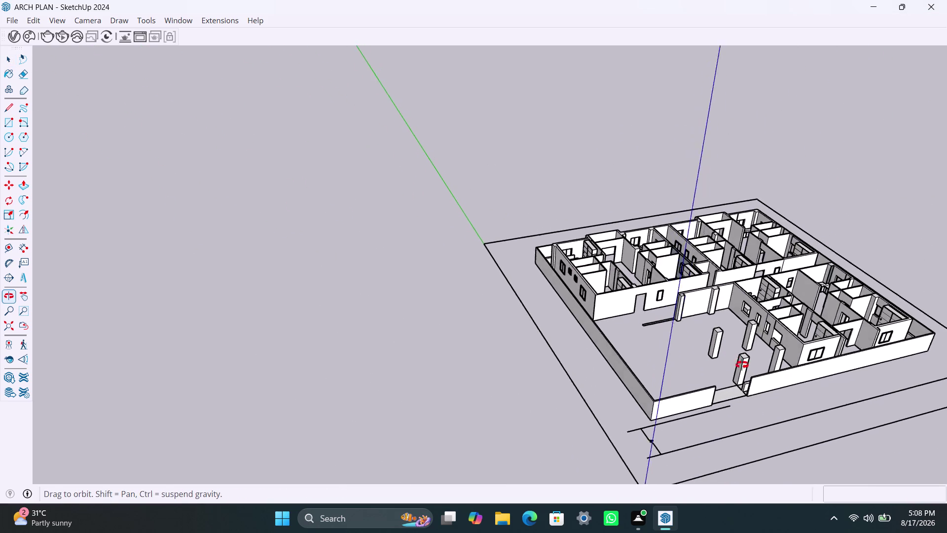
middle_drag(740, 364, 909, 373)
scroll(down, 3)
scroll(up, 3)
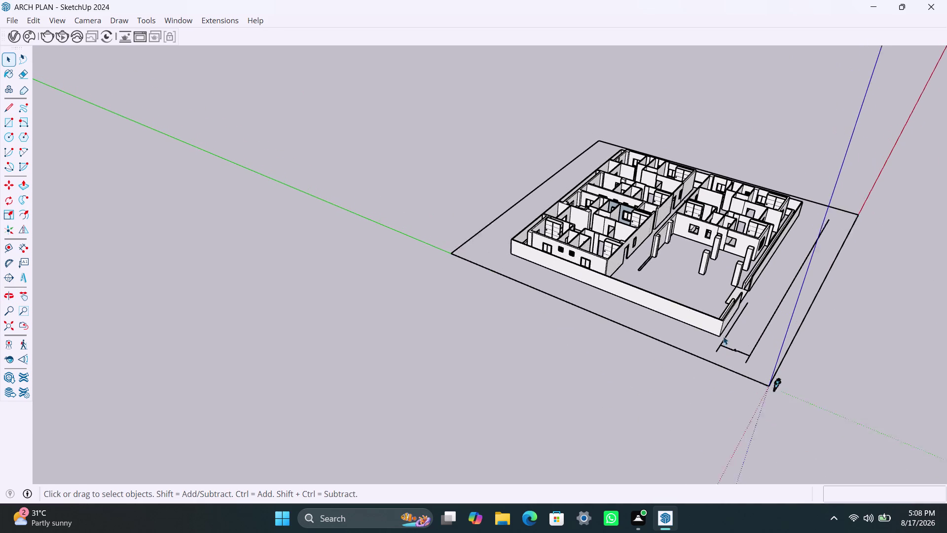
scroll(up, 3)
middle_drag(754, 247, 752, 337)
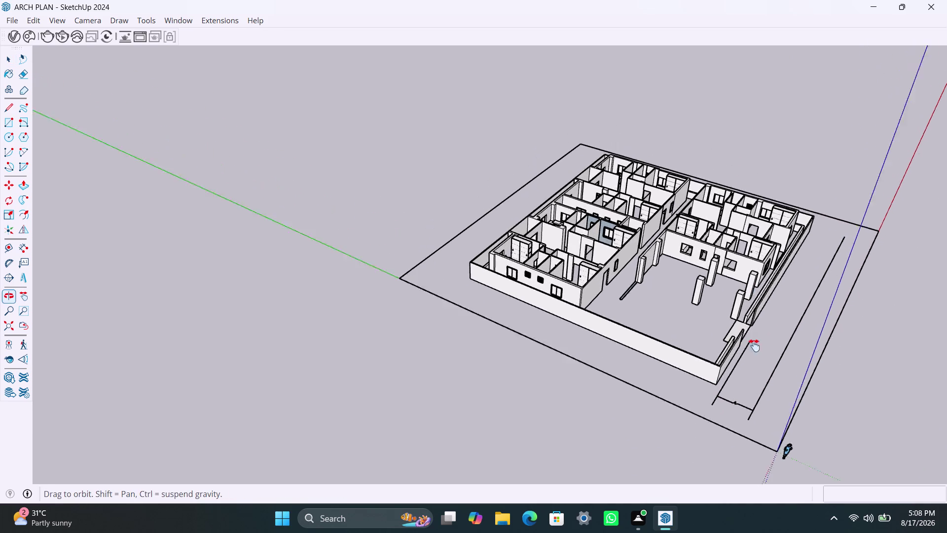
middle_drag(753, 337, 765, 380)
scroll(up, 3)
middle_drag(737, 373, 820, 350)
scroll(up, 3)
middle_drag(746, 367, 747, 369)
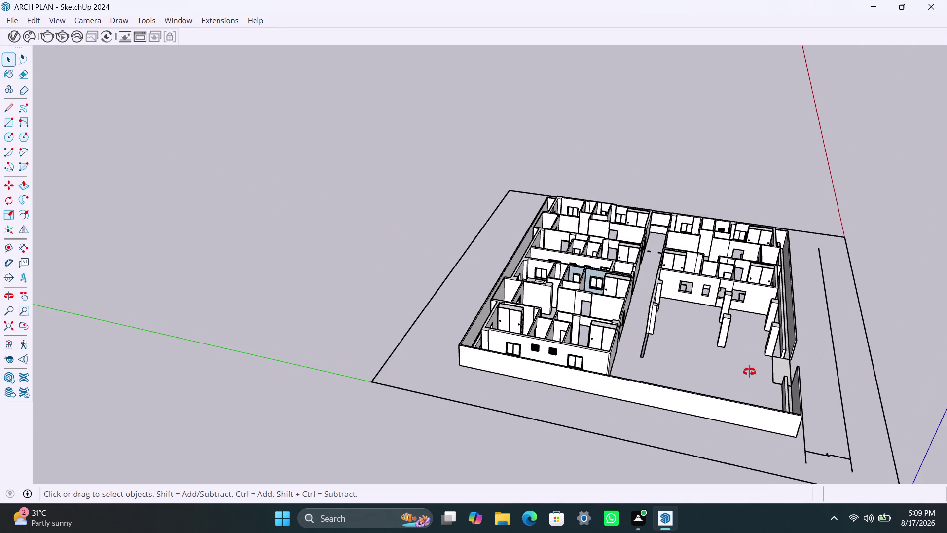
middle_drag(747, 369, 803, 405)
Orbit and zoom around the house until the front-wall doorway beside the small window is centred.
middle_drag(763, 357, 766, 394)
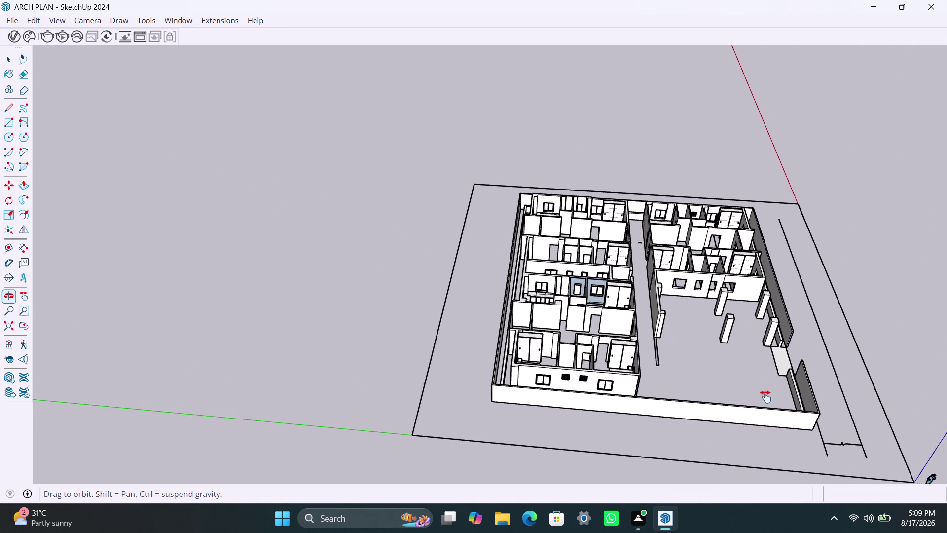
middle_drag(766, 393, 766, 397)
scroll(down, 3)
middle_drag(777, 329, 761, 397)
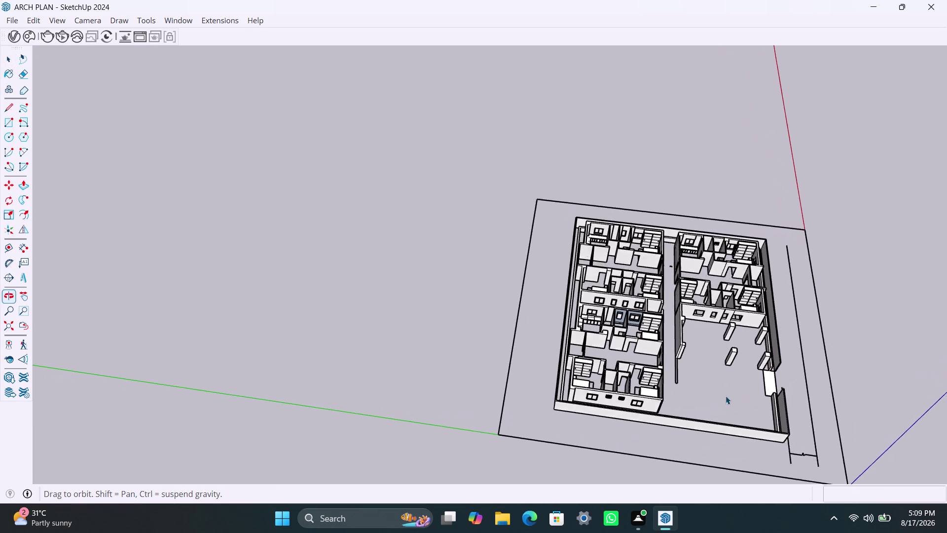
scroll(up, 3)
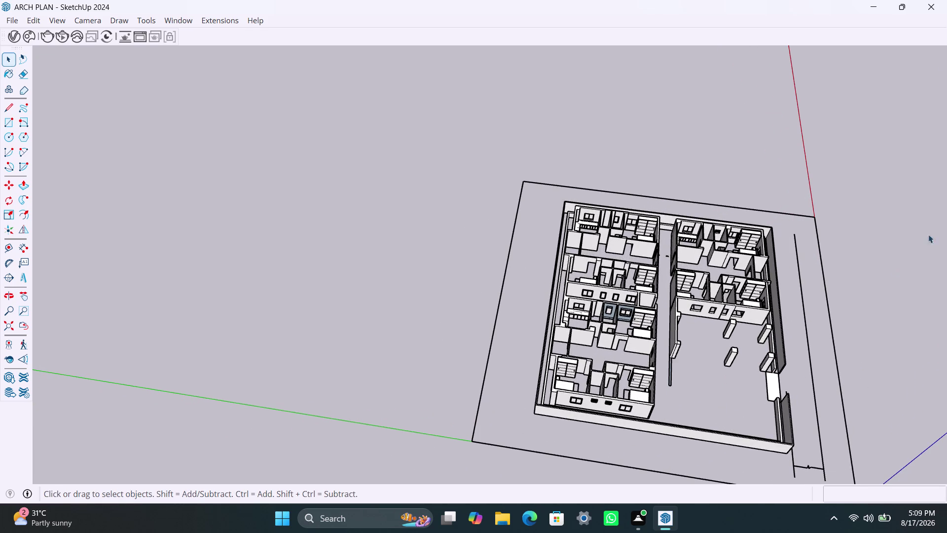
scroll(up, 3)
middle_drag(605, 359, 638, 356)
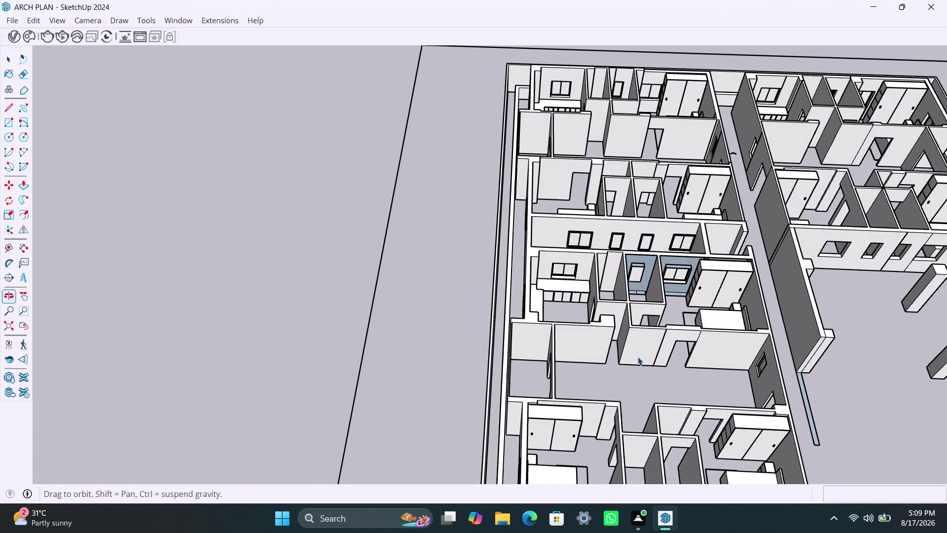
scroll(down, 3)
scroll(down, 3)
middle_drag(749, 367, 645, 345)
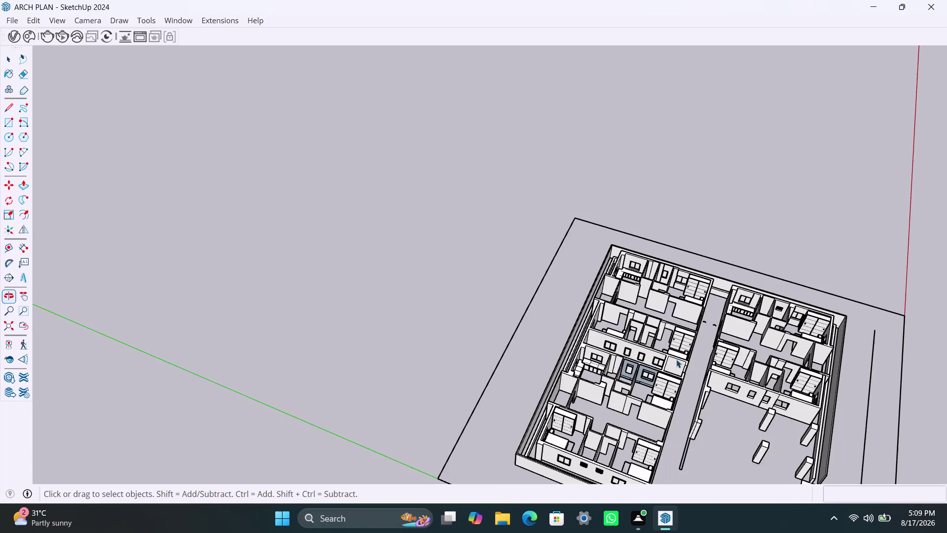
scroll(down, 3)
middle_drag(736, 383, 535, 325)
scroll(down, 3)
middle_drag(616, 394, 563, 325)
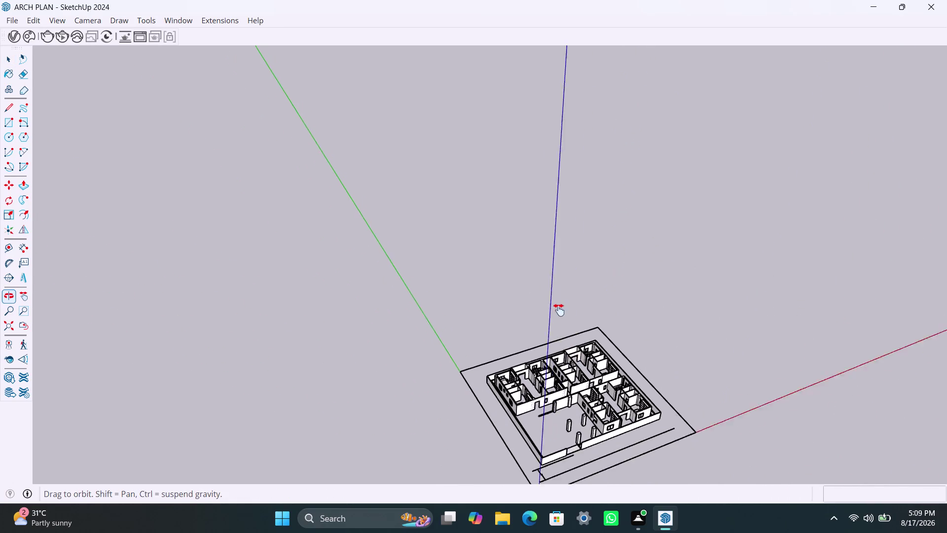
middle_drag(563, 325, 551, 285)
scroll(up, 3)
middle_drag(570, 356, 464, 358)
scroll(up, 3)
middle_drag(488, 317, 486, 334)
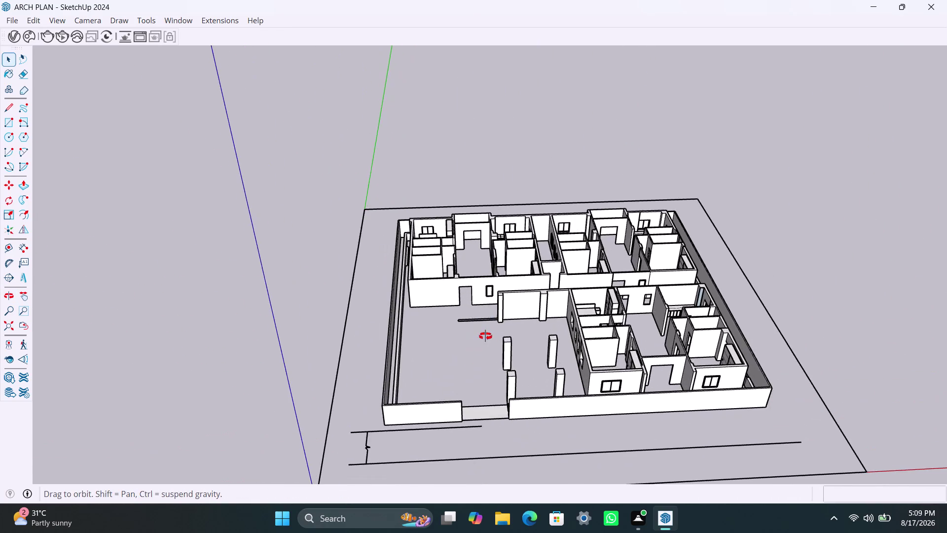
middle_drag(486, 335, 473, 368)
scroll(up, 3)
scroll(up, 3)
scroll(up, 3)
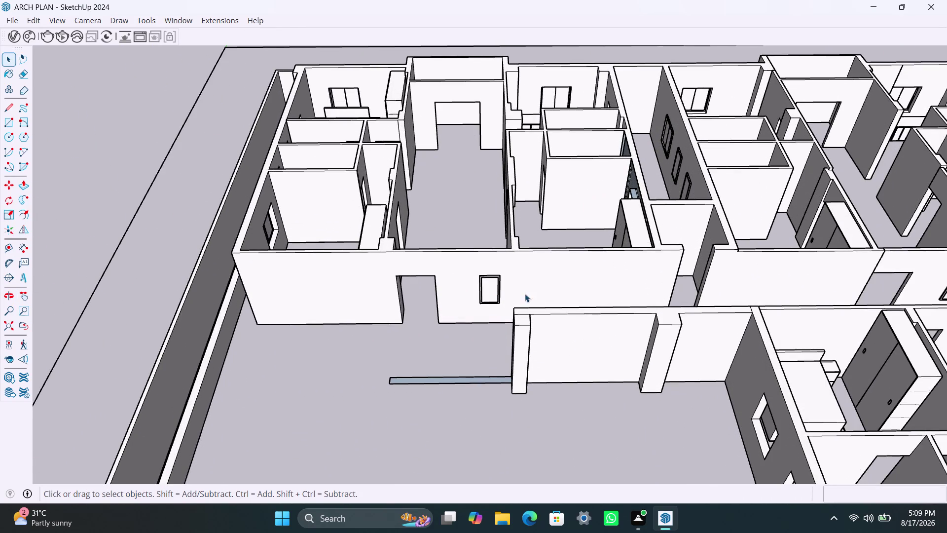
middle_drag(524, 293, 525, 331)
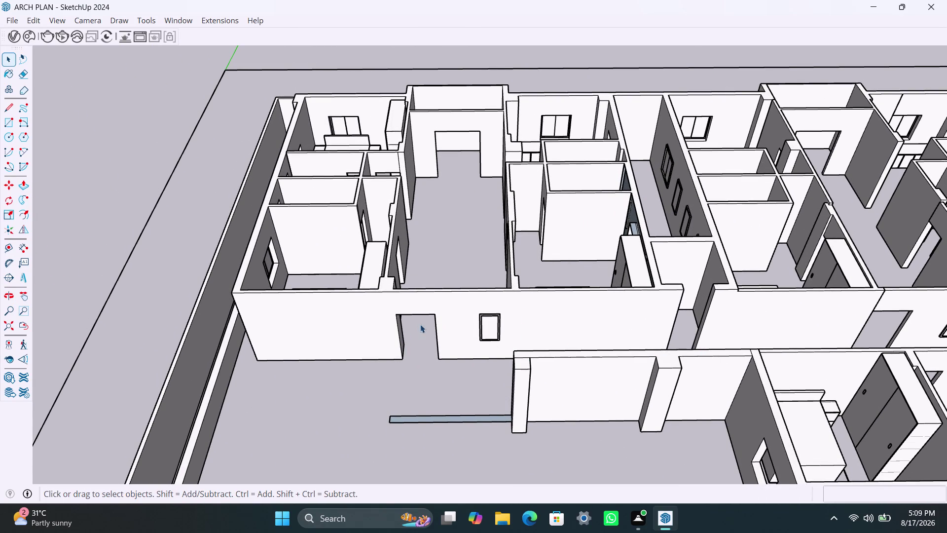
scroll(up, 3)
middle_drag(479, 323, 505, 306)
Draw a rectangle over the doorway opening, make it a group, and enter the group.
key(r)
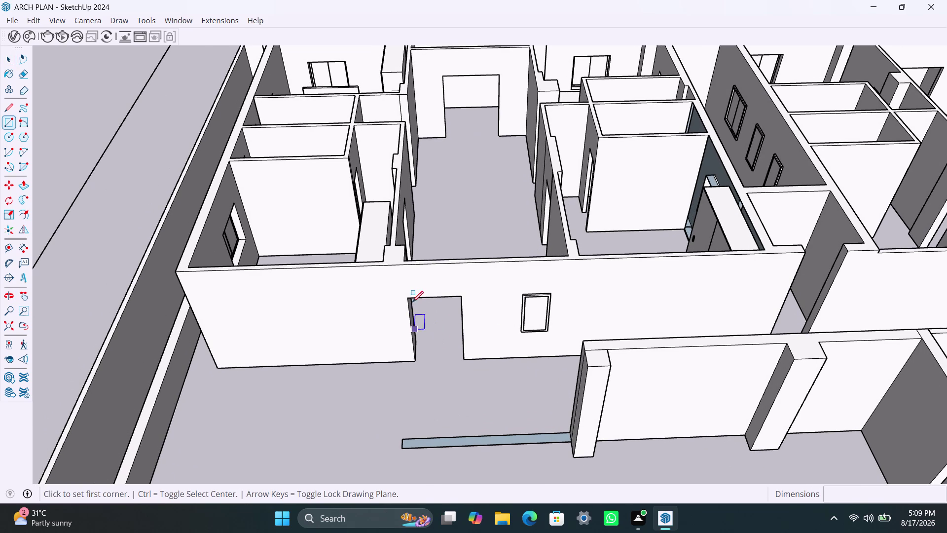
click(407, 300)
click(465, 355)
key(space)
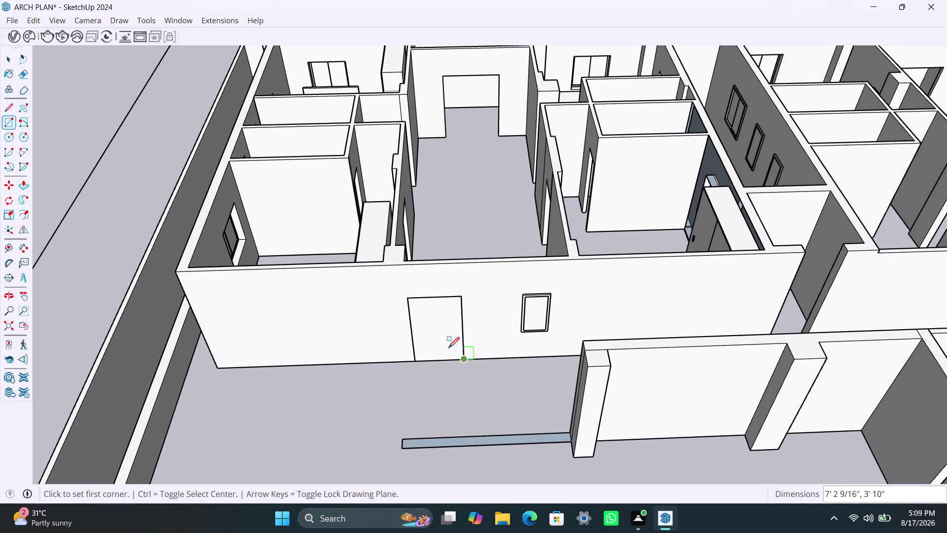
double_click(442, 340)
right_click(442, 339)
click(512, 176)
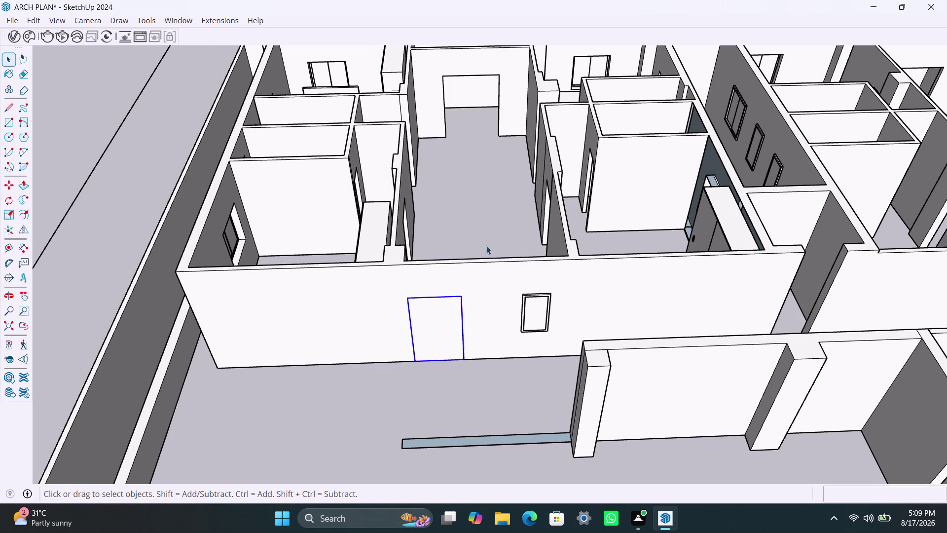
triple_click(447, 339)
Offset the doorway rectangle's edges 2 inches inward.
key(f)
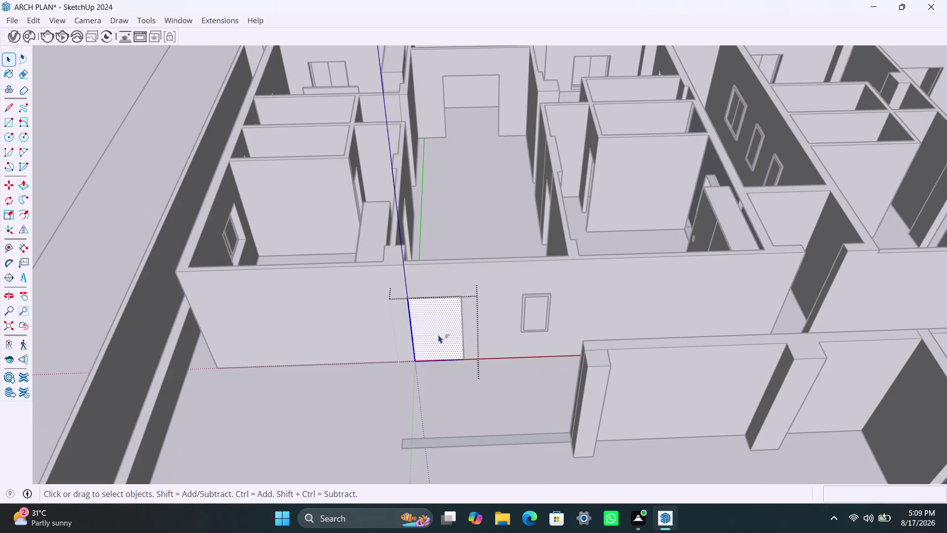
click(437, 333)
text(2)
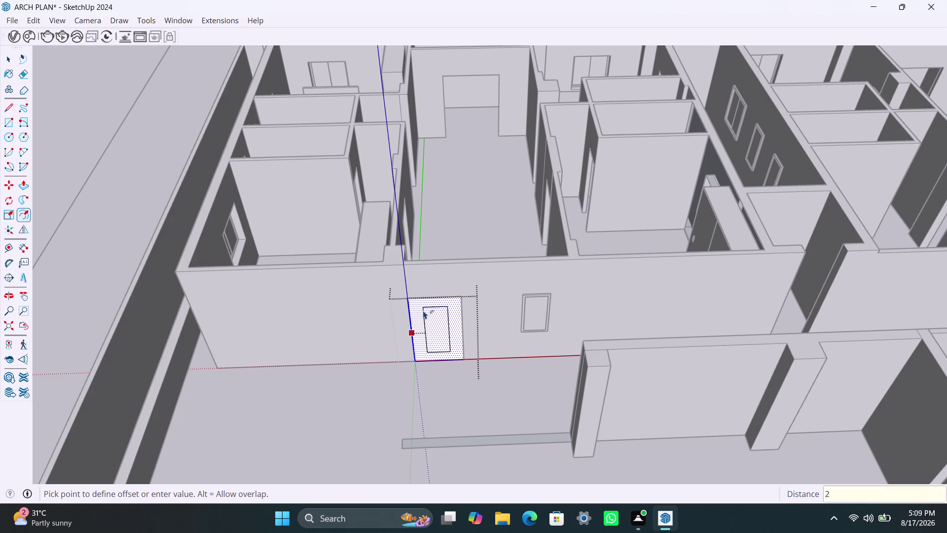
text(')
key(shift+quotedbl)
key(Return)
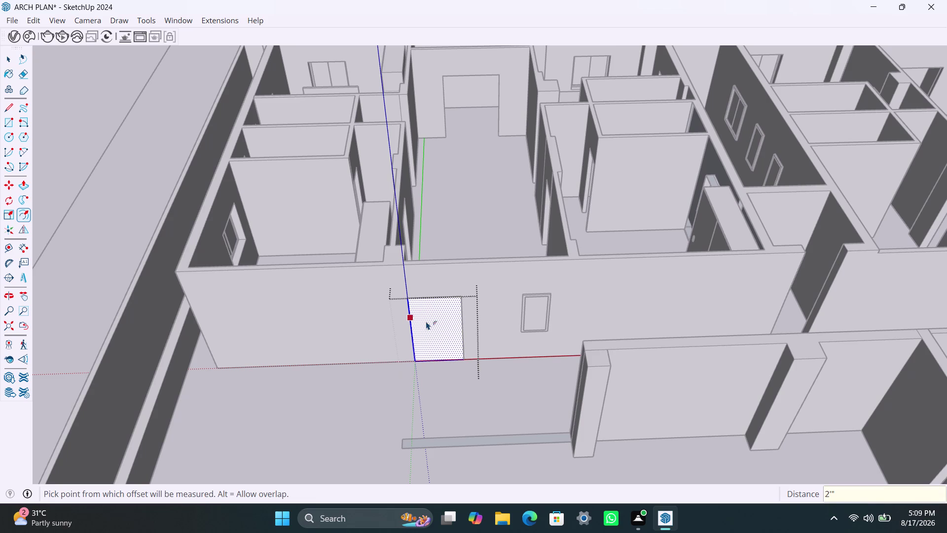
key(2)
key(shift+quotedbl)
key(Return)
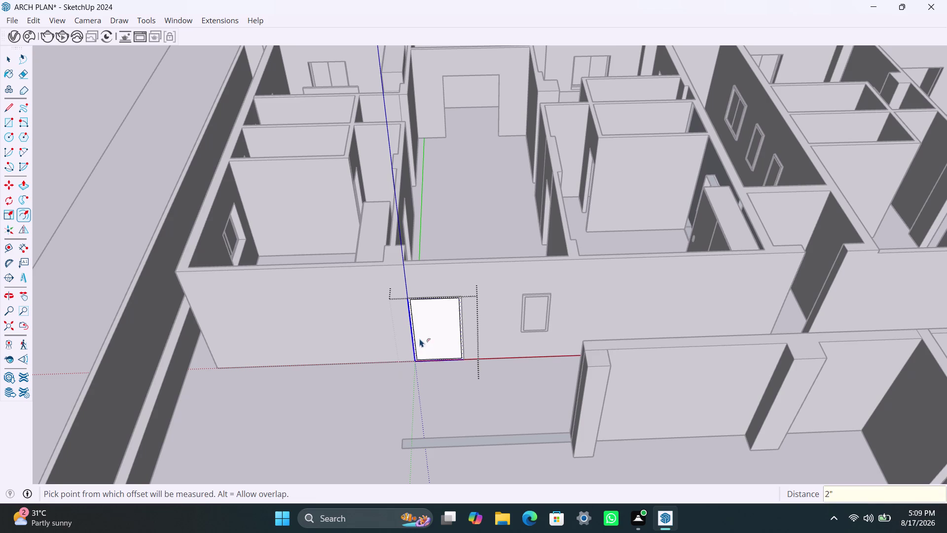
key(space)
Delete the inner face so the doorway is open again.
click(434, 330)
scroll(up, 3)
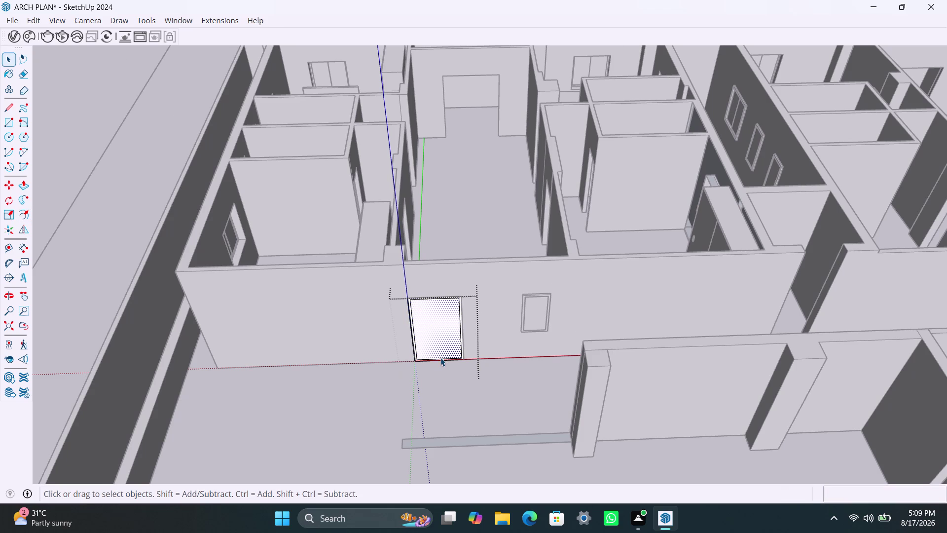
scroll(up, 3)
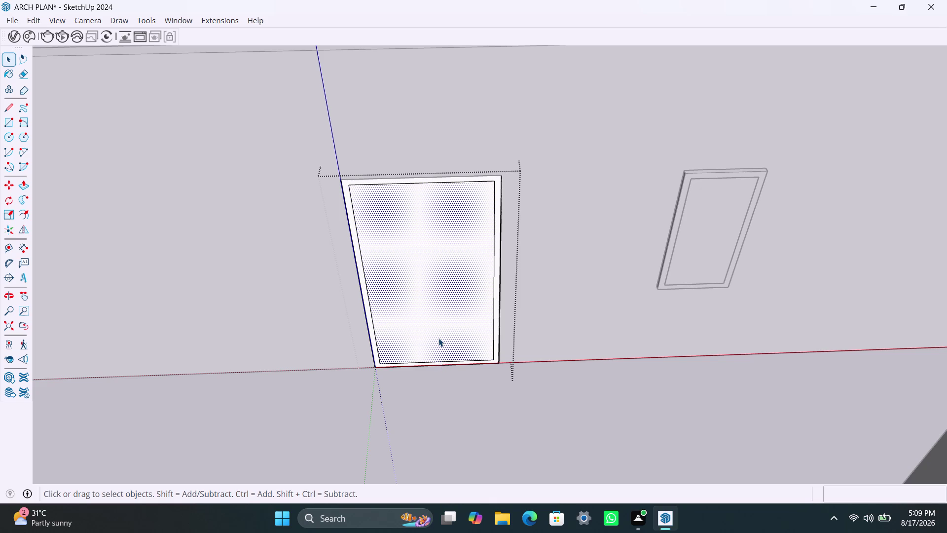
key(BackSpace)
key(Delete)
scroll(up, 3)
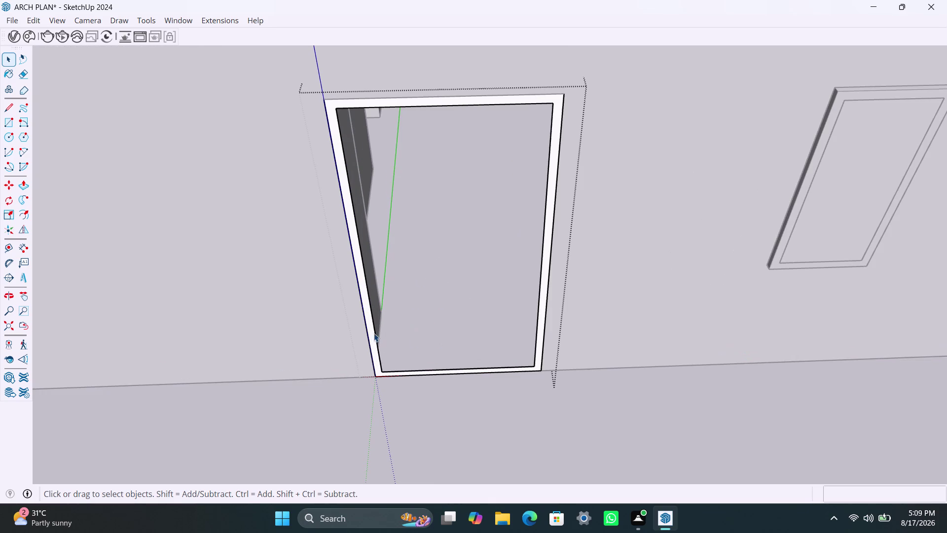
Push/Pull the thin frame face out 2 inches.
click(374, 333)
click(370, 337)
key(p)
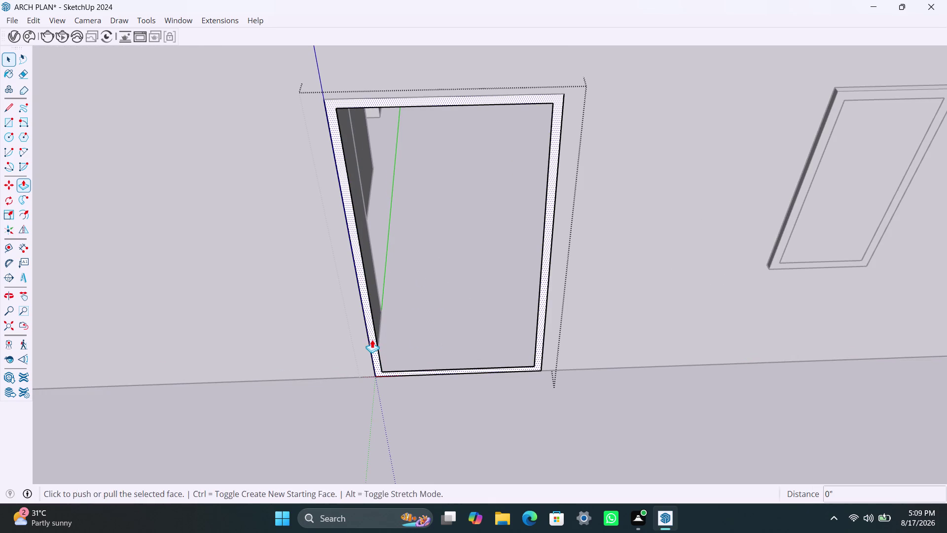
click(372, 340)
key(2)
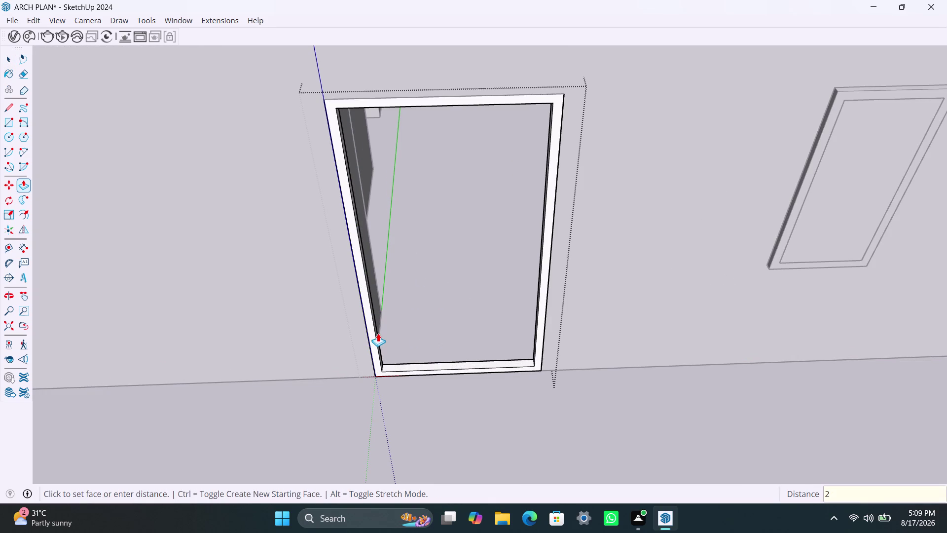
key(shift+quotedbl)
key(Return)
key(space)
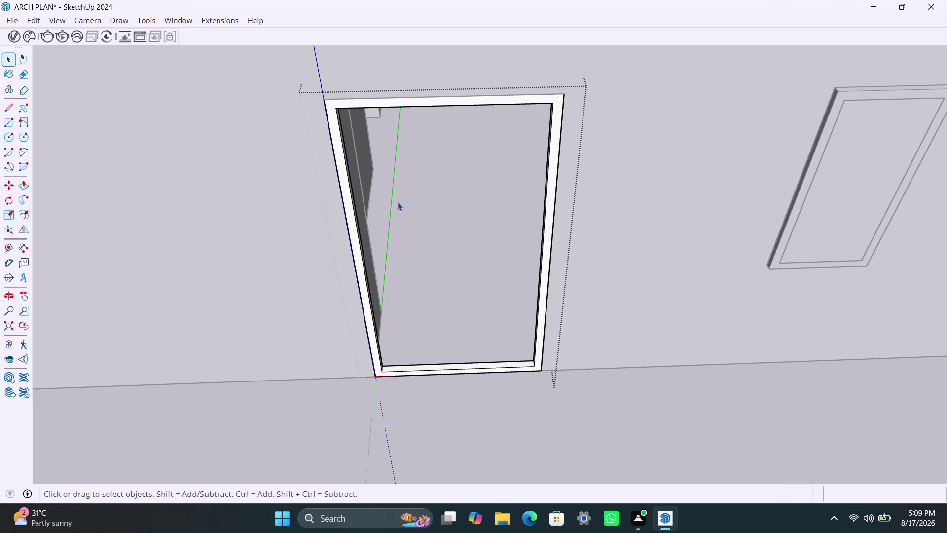
Split the framed opening with a rectangle to the bottom middle and delete the left face.
key(r)
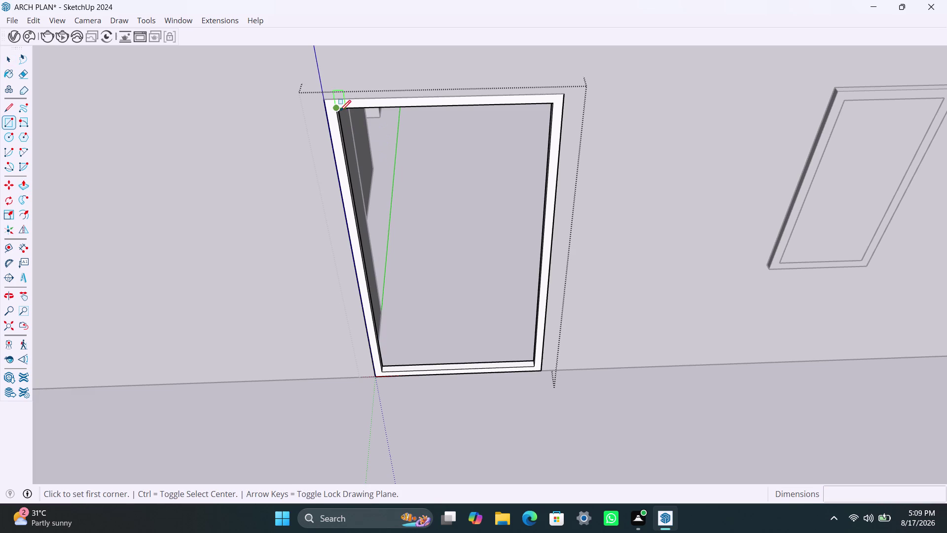
click(338, 110)
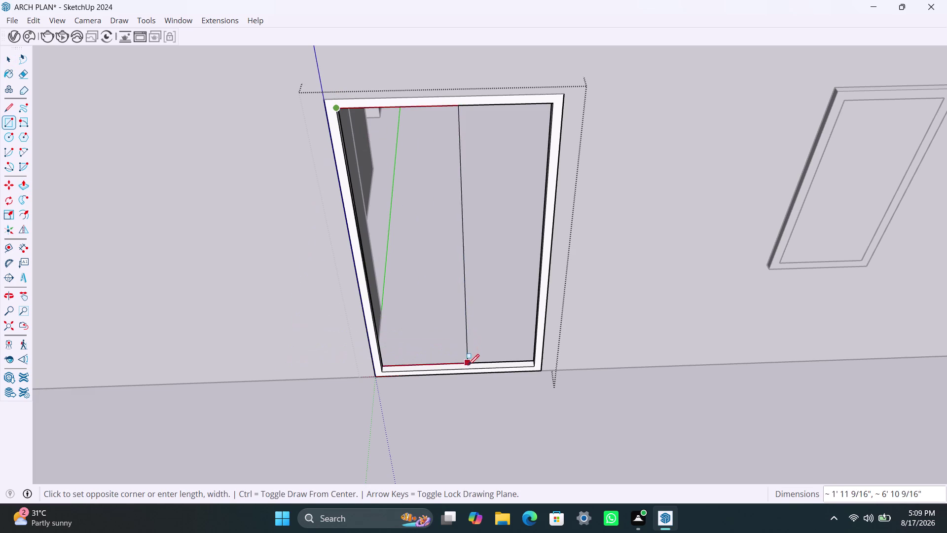
click(458, 366)
key(space)
double_click(445, 307)
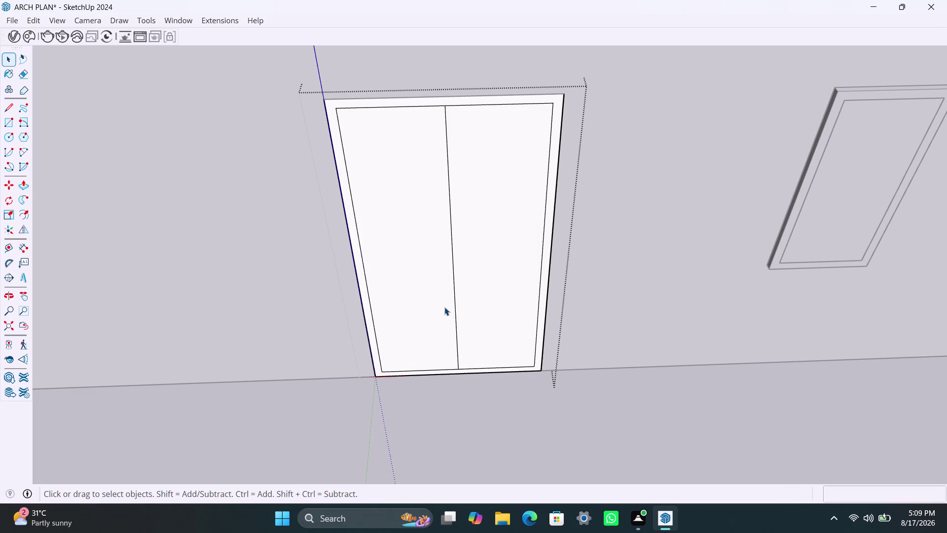
scroll(down, 3)
scroll(down, 3)
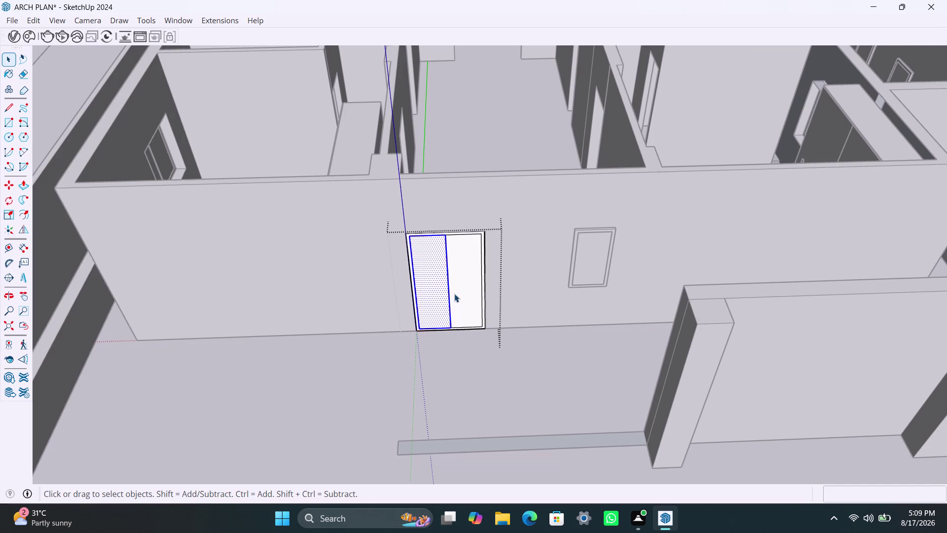
scroll(down, 3)
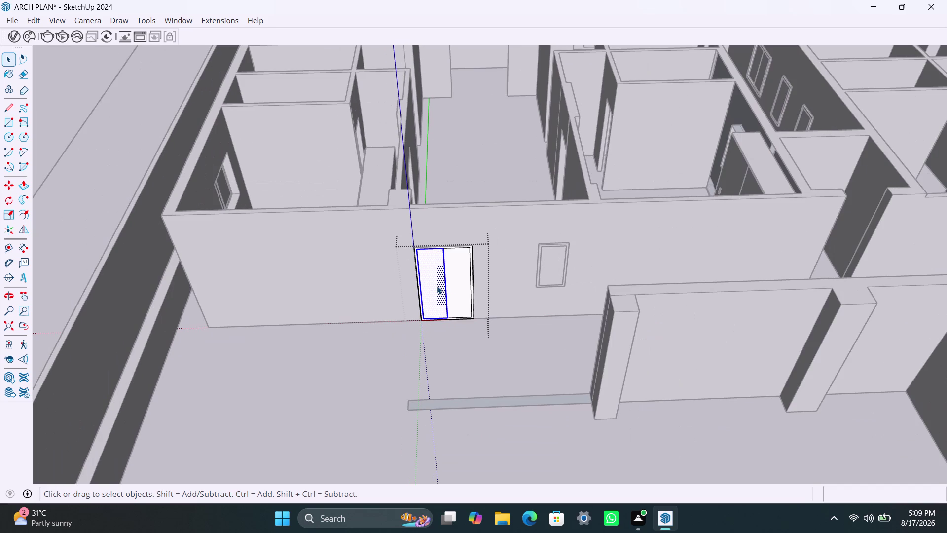
click(462, 286)
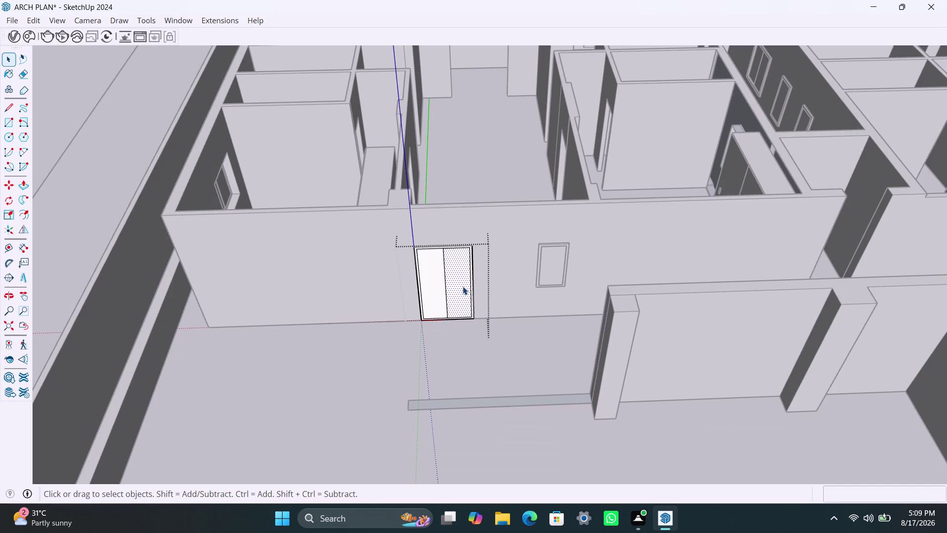
key(BackSpace)
key(Delete)
Group the right door leaf and Push/Pull it 18mm thick.
double_click(441, 290)
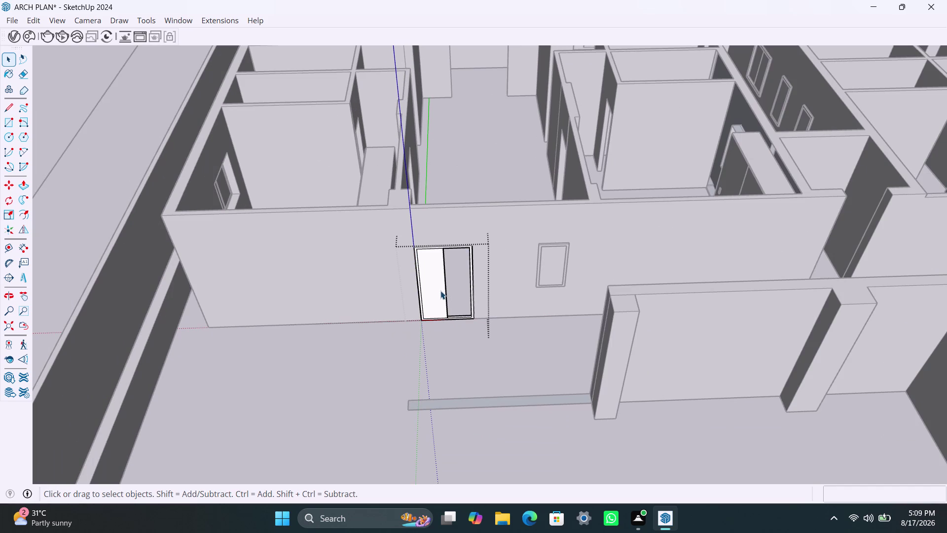
right_click(440, 291)
click(509, 118)
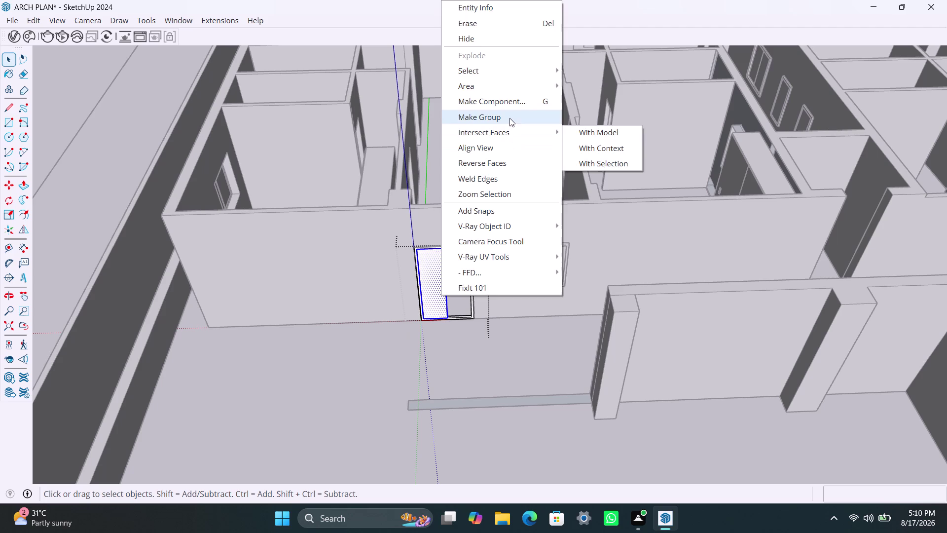
double_click(438, 287)
scroll(up, 3)
scroll(up, 3)
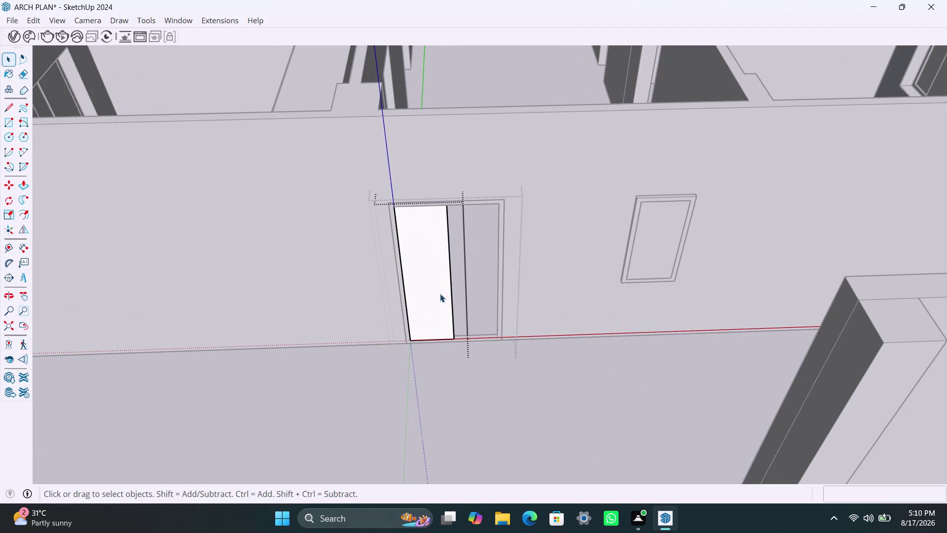
click(440, 294)
key(p)
click(440, 293)
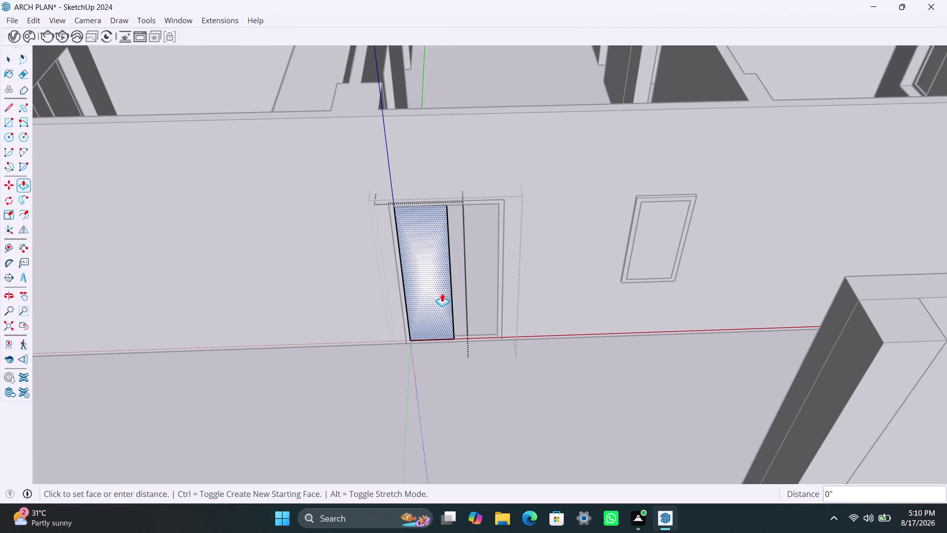
text(18MM)
key(Return)
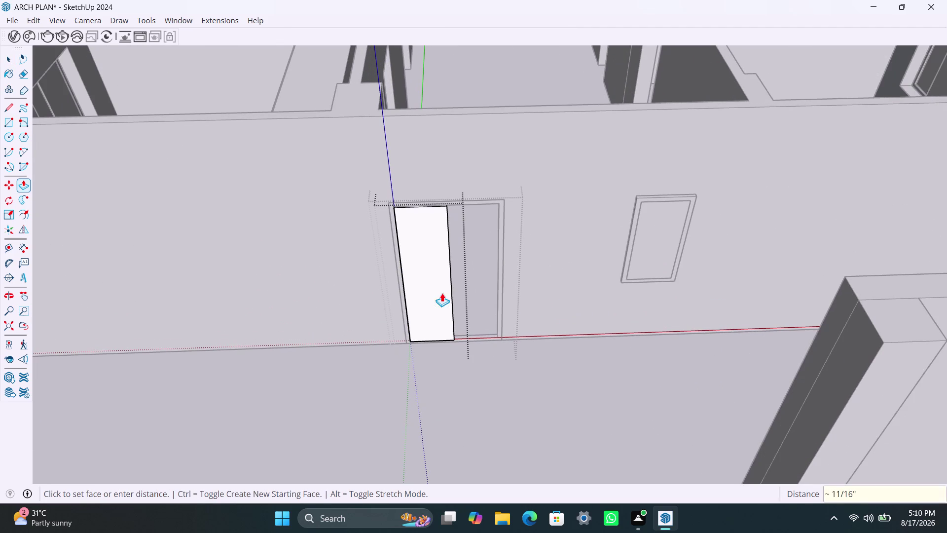
key(space)
Copy the door leaf beside the first one to form the second leaf.
click(443, 374)
scroll(up, 3)
click(448, 390)
scroll(up, 3)
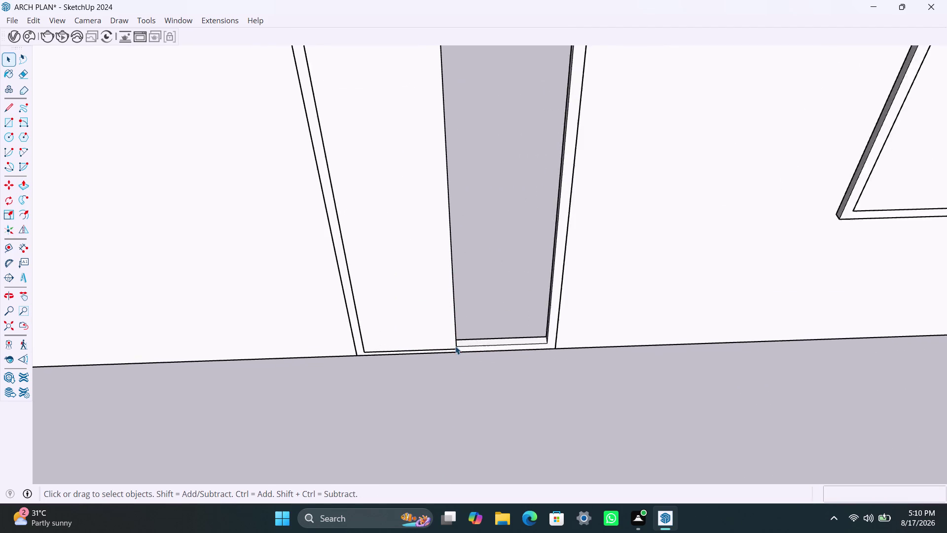
click(447, 343)
click(452, 388)
double_click(454, 337)
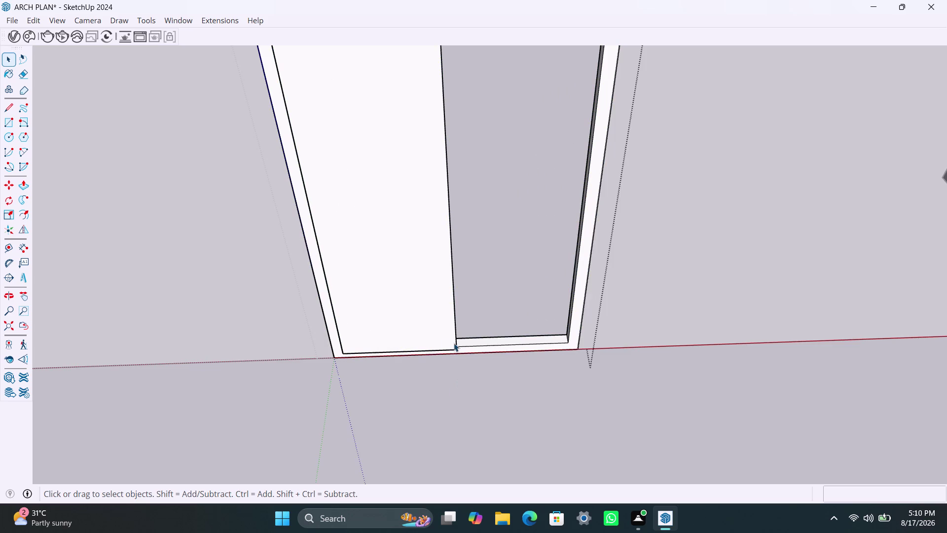
click(453, 344)
key(m)
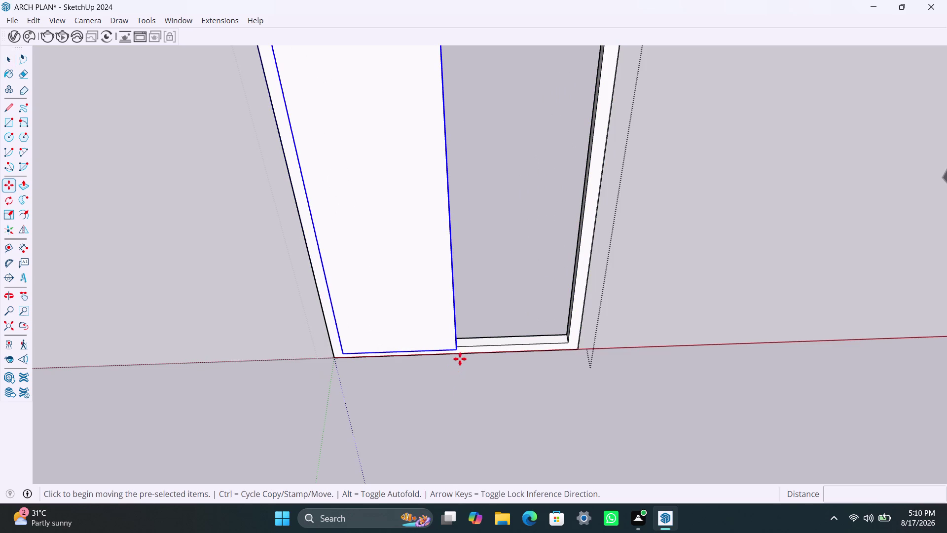
click(458, 346)
click(566, 343)
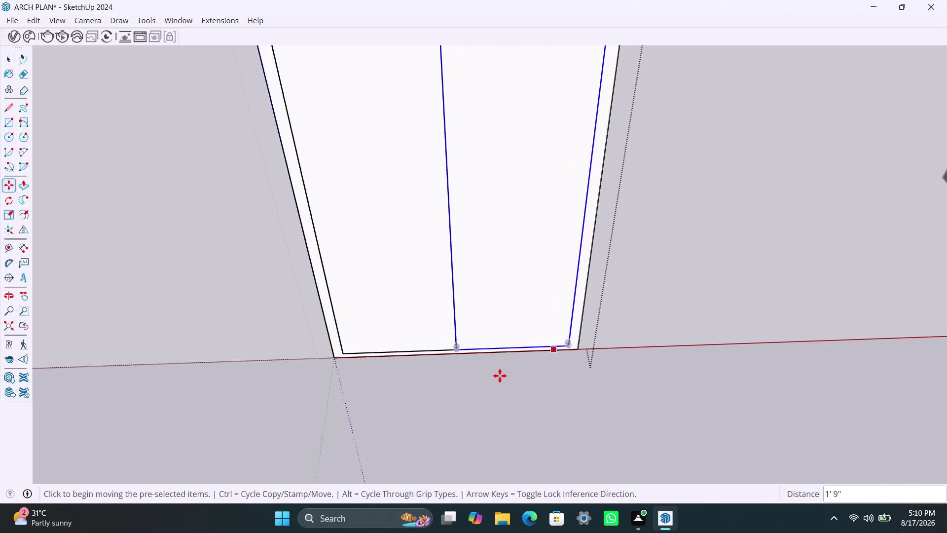
key(space)
Clear the selection and zoom out to view the finished double door.
scroll(down, 3)
scroll(down, 3)
click(477, 378)
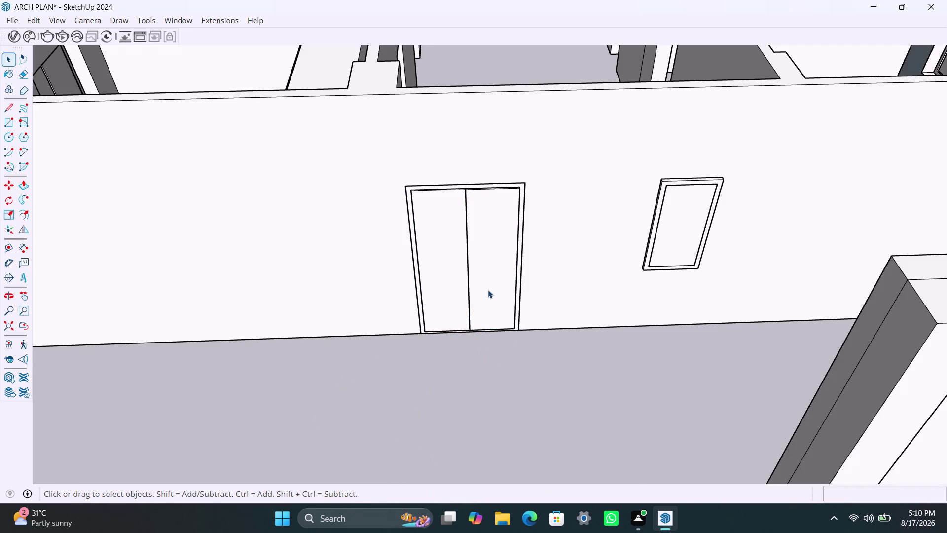
scroll(down, 3)
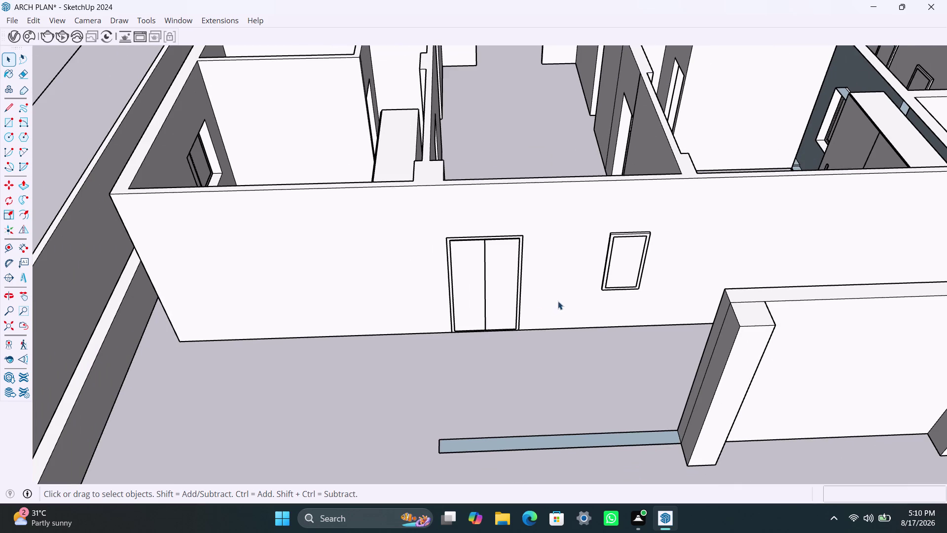
Orbit to the interior doorway and draw a rectangle over the opening.
scroll(down, 3)
scroll(down, 3)
middle_drag(555, 328, 527, 394)
scroll(up, 3)
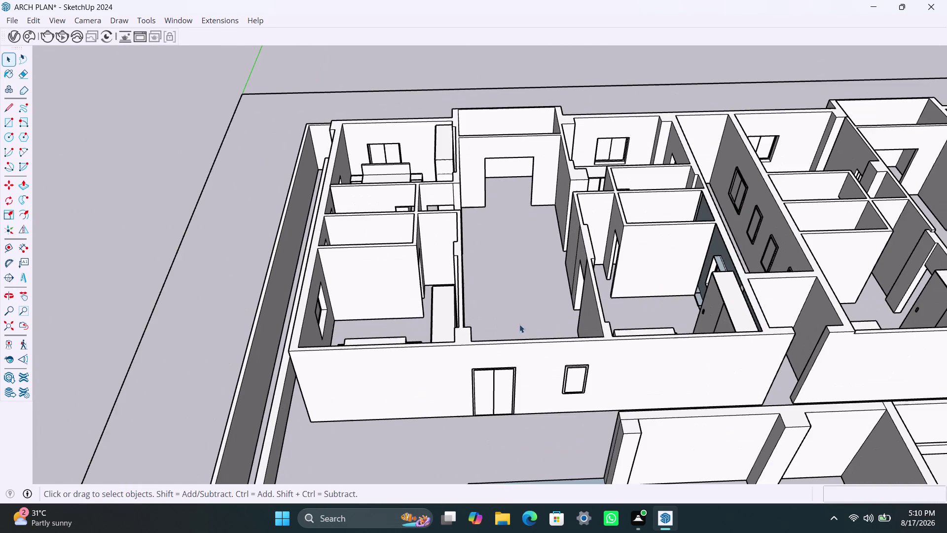
middle_drag(527, 328, 335, 343)
scroll(up, 3)
middle_drag(434, 302, 329, 315)
scroll(up, 3)
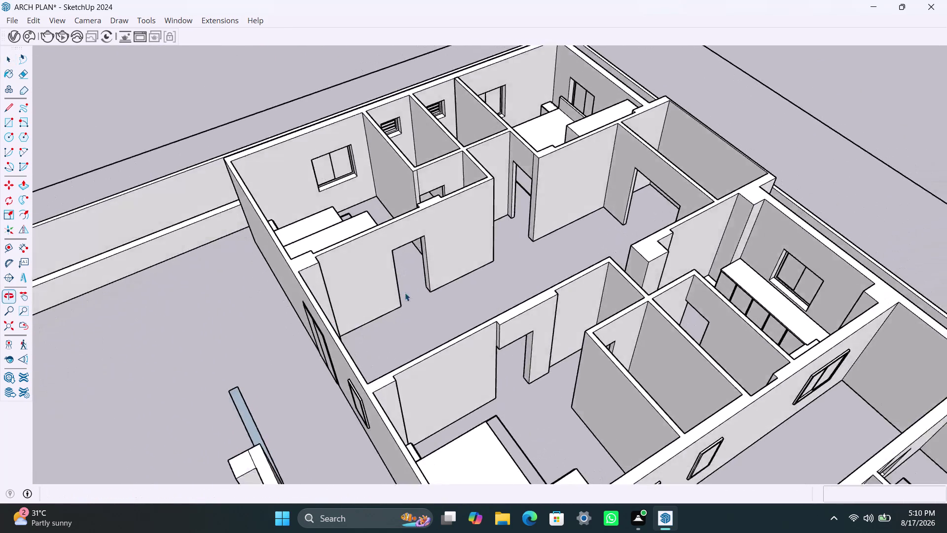
scroll(up, 3)
middle_drag(467, 291, 382, 296)
key(r)
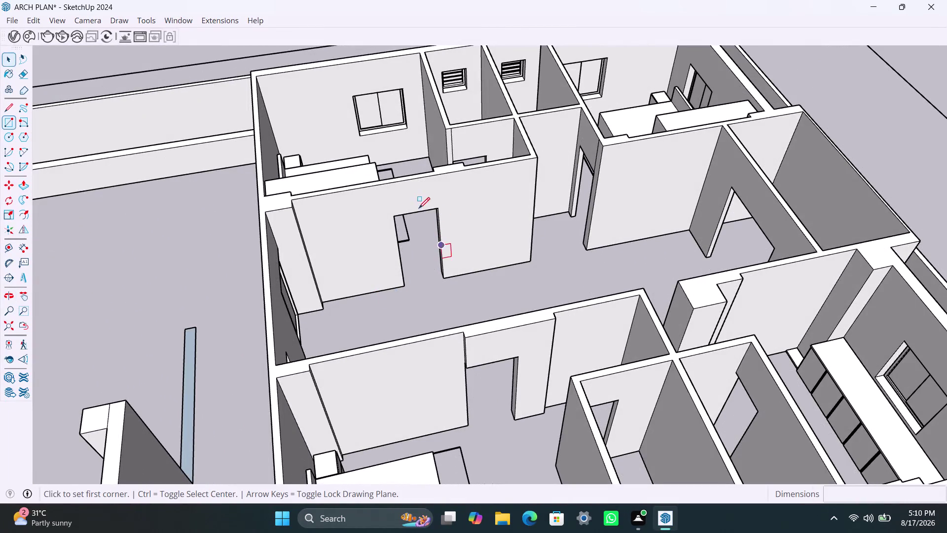
click(396, 214)
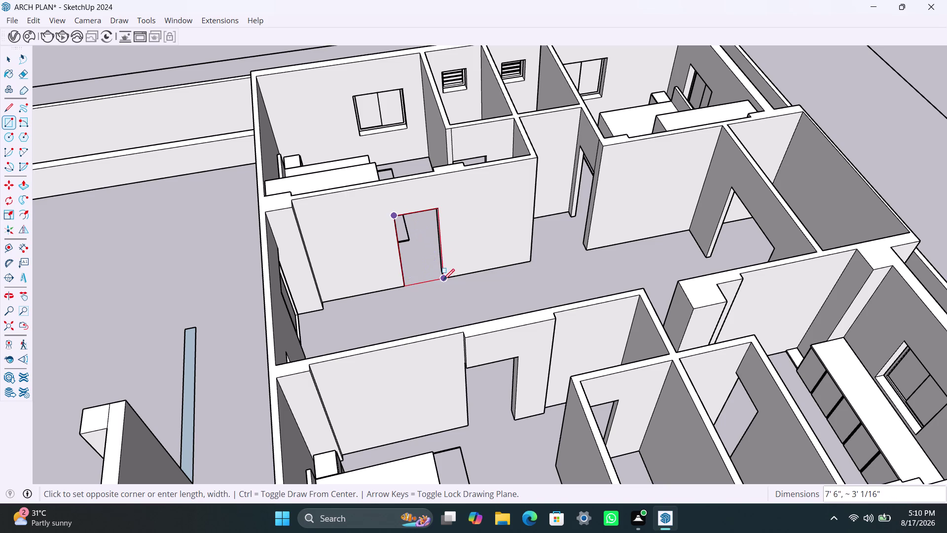
click(443, 280)
key(space)
double_click(418, 265)
right_click(417, 263)
click(465, 110)
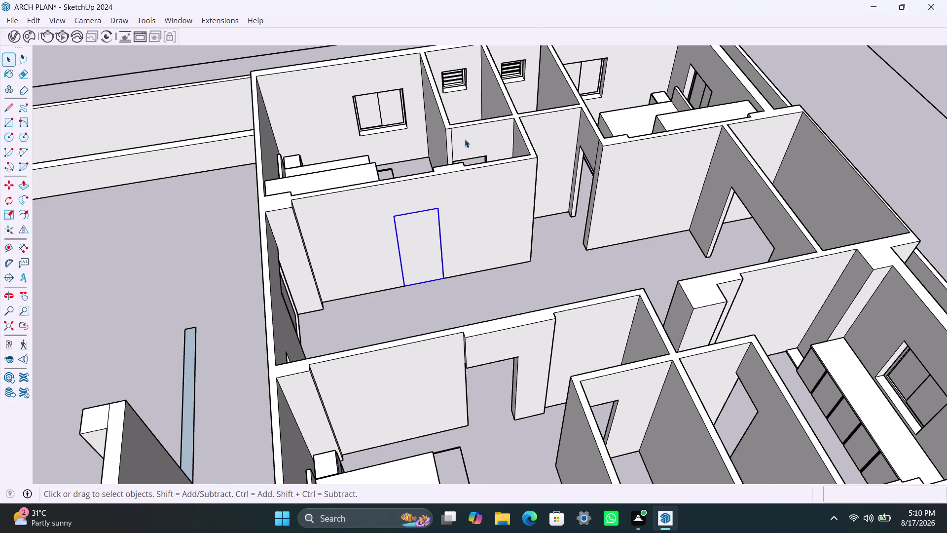
Offset the opening rectangle inward by 2" to form the frame outline.
triple_click(414, 250)
key(f)
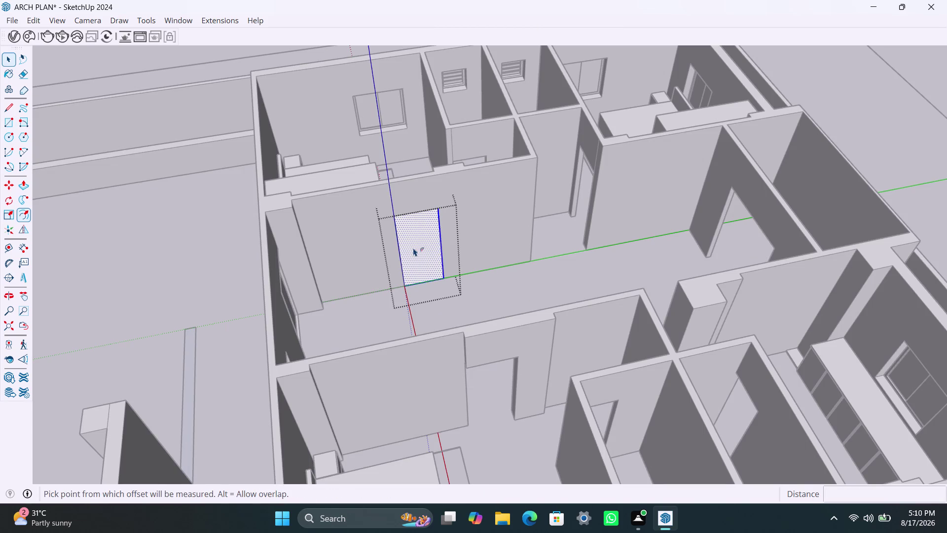
click(412, 245)
key(2)
key(shift+quotedbl)
key(Return)
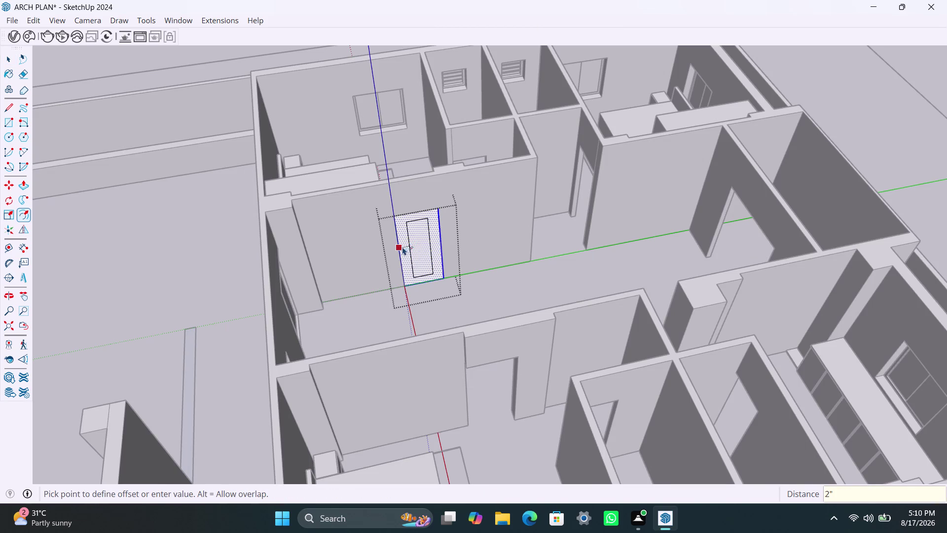
key(space)
Delete the inner face to open up the doorway.
scroll(up, 3)
click(414, 279)
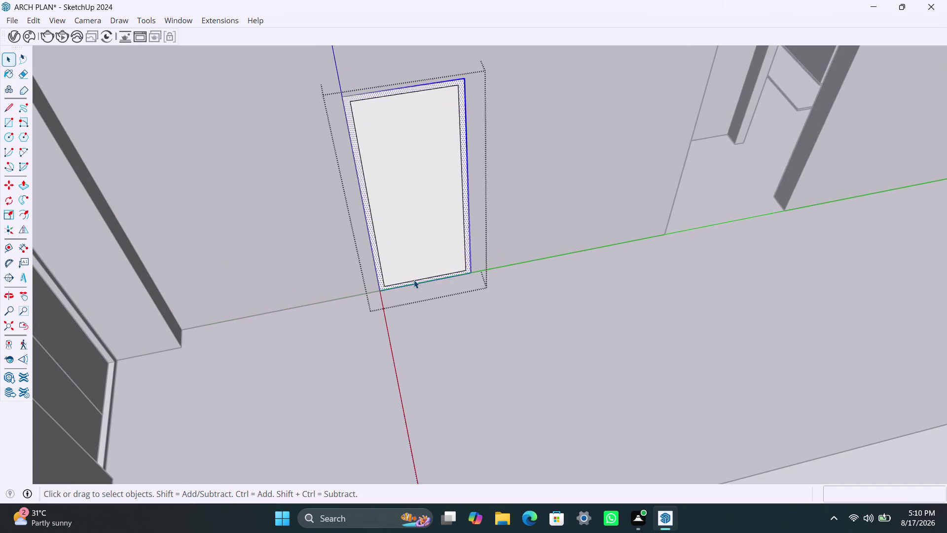
key(m)
click(413, 279)
click(414, 284)
key(space)
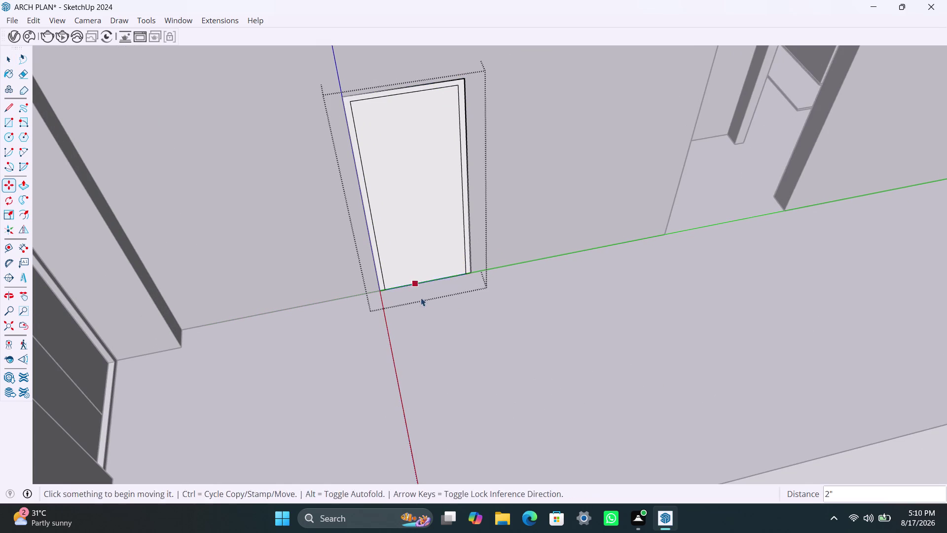
click(413, 265)
key(Delete)
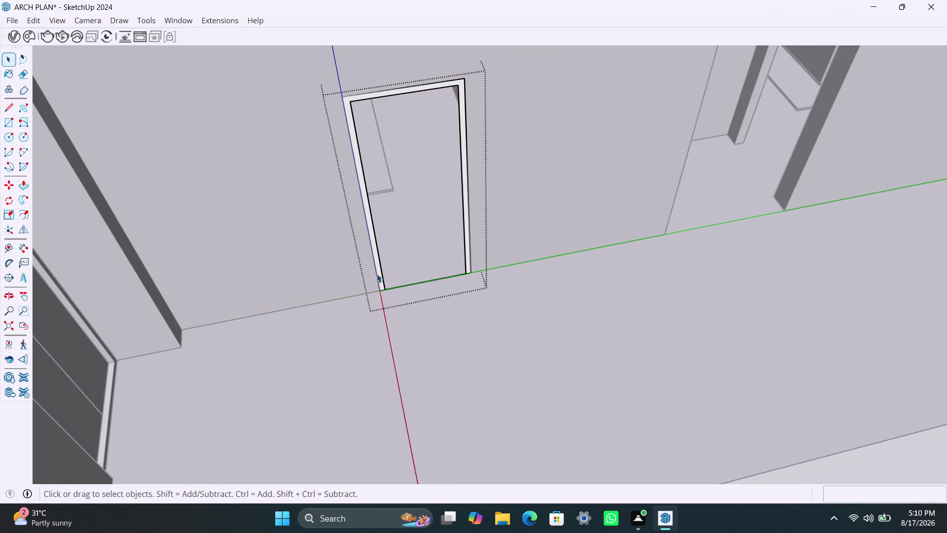
Push/Pull the frame strip outward 2" to give the frame depth.
scroll(up, 3)
click(377, 265)
click(377, 265)
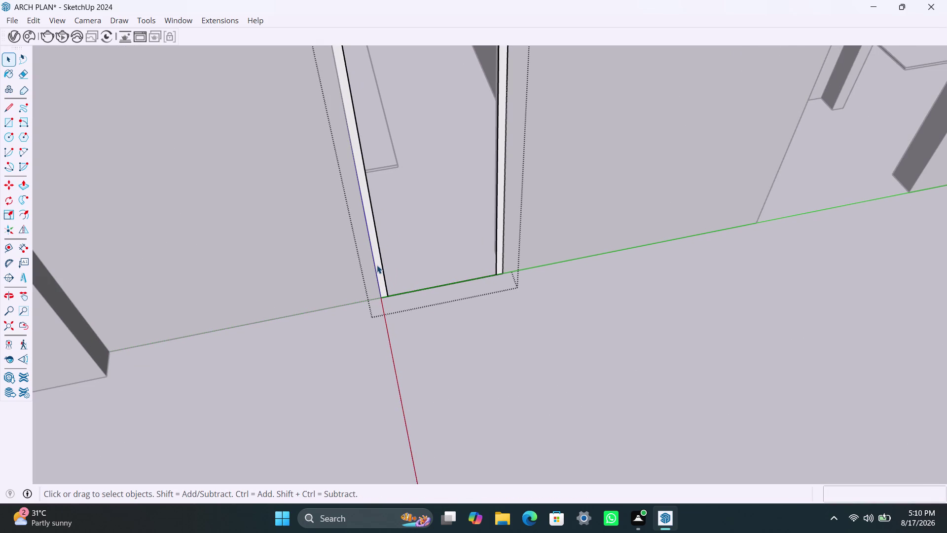
click(378, 263)
key(p)
click(379, 266)
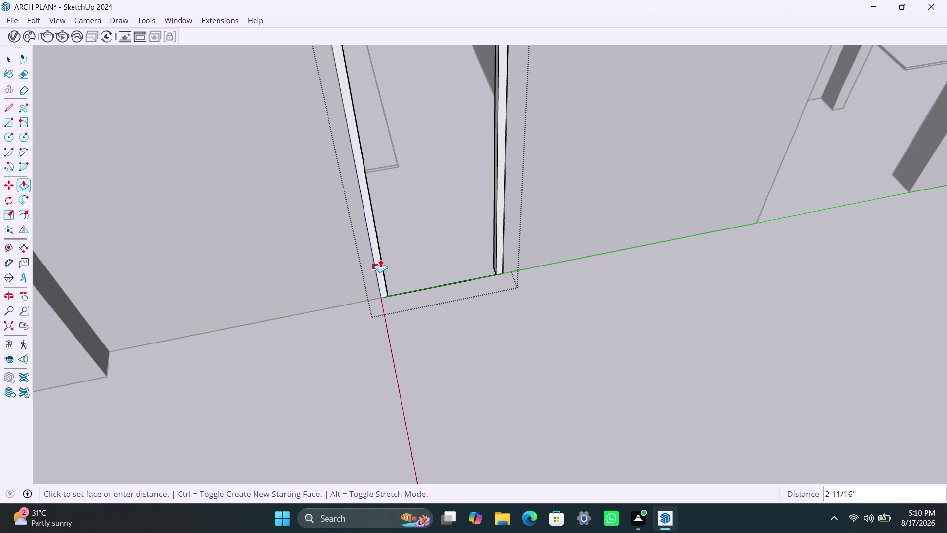
key(2)
key(shift+quotedbl)
key(Return)
key(space)
click(467, 313)
scroll(down, 3)
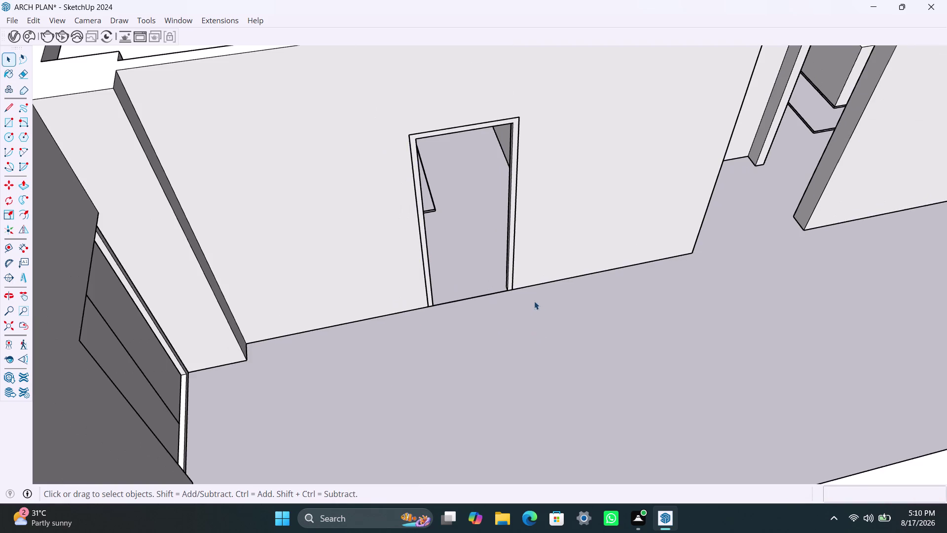
Draw the door leaf rectangle inside the framed doorway.
middle_drag(534, 301, 502, 298)
key(r)
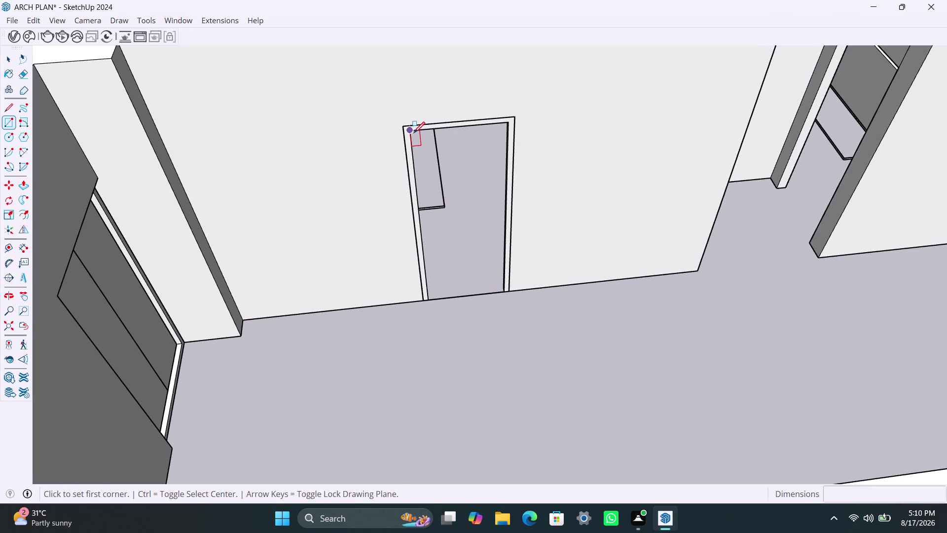
click(414, 133)
click(502, 289)
key(space)
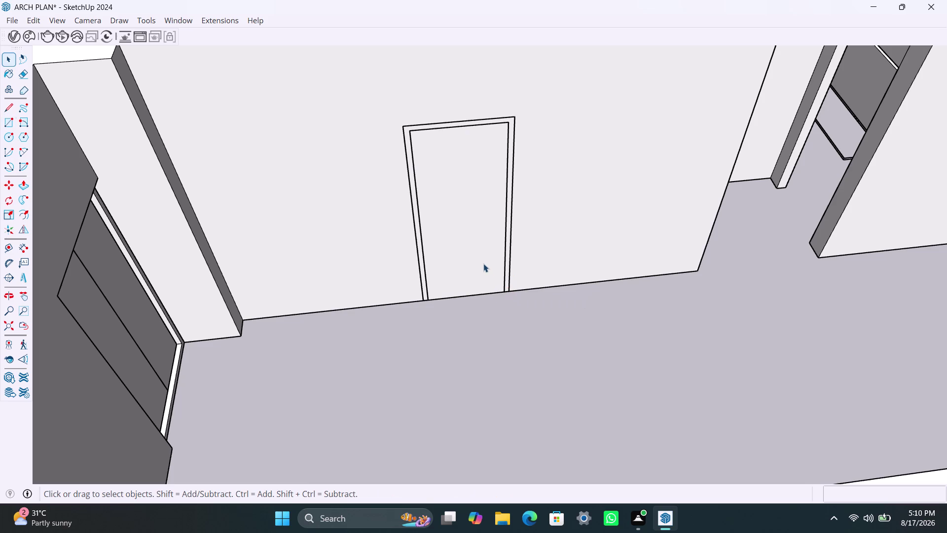
double_click(484, 261)
right_click(484, 260)
click(535, 123)
Push/Pull the door leaf to 18mm thickness and clear the selection.
triple_click(479, 232)
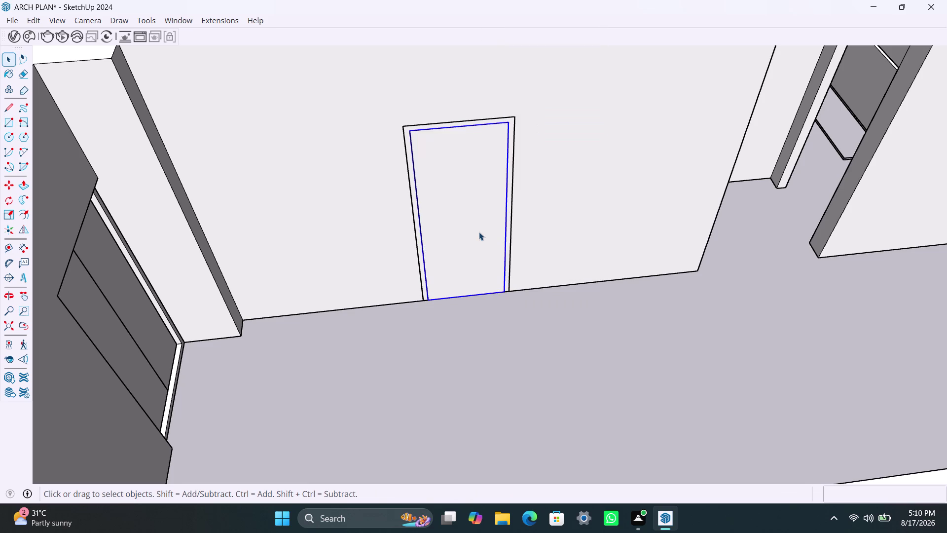
key(p)
click(478, 232)
text(1)
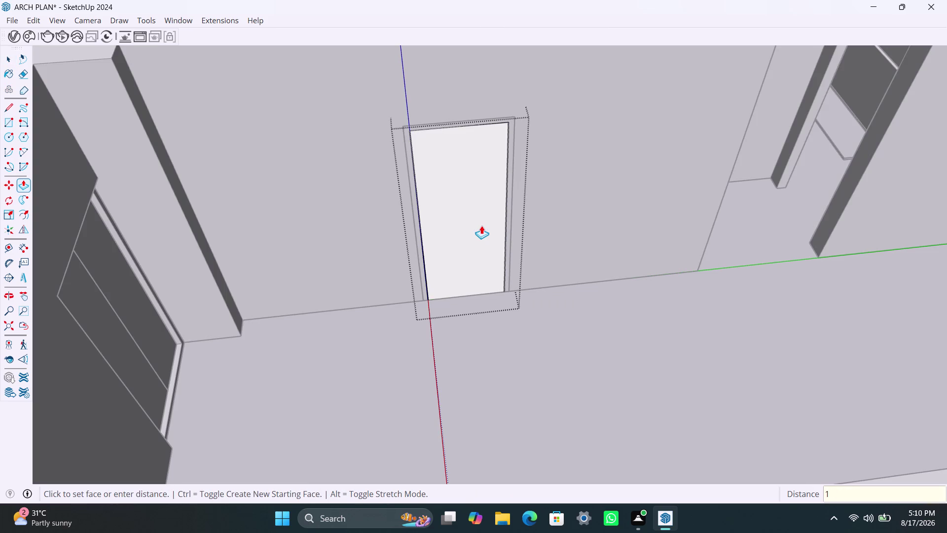
text(8MM)
key(Return)
key(space)
click(542, 309)
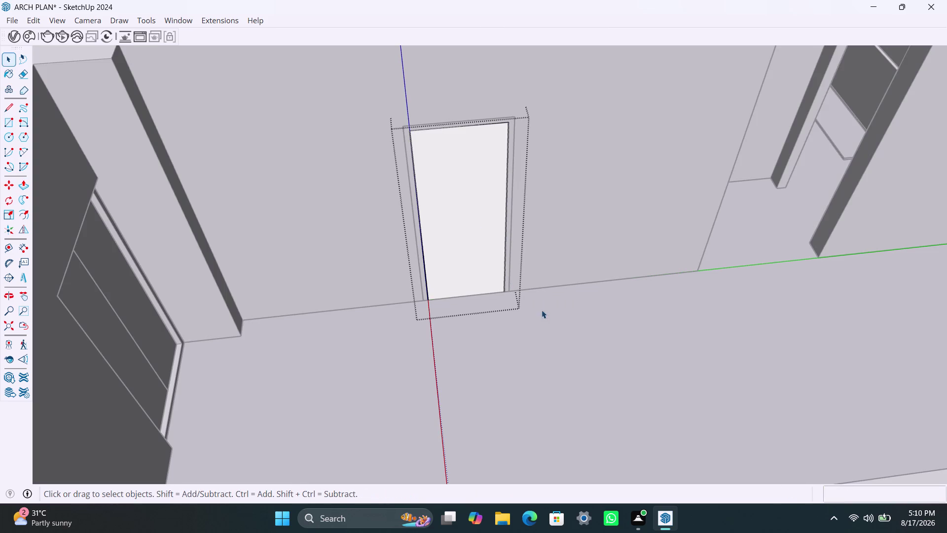
scroll(down, 3)
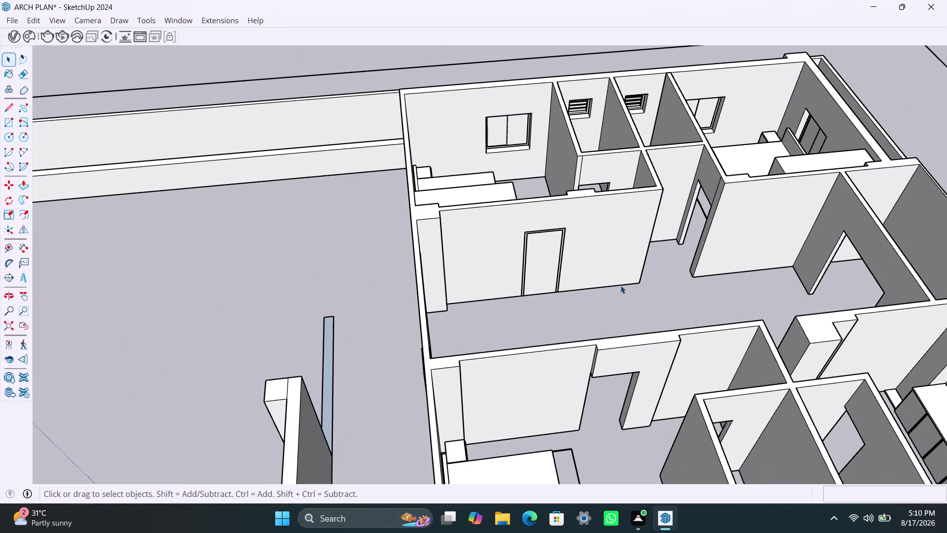
Orbit around to the double door and delete the selected faces there.
middle_drag(620, 285, 509, 275)
scroll(up, 3)
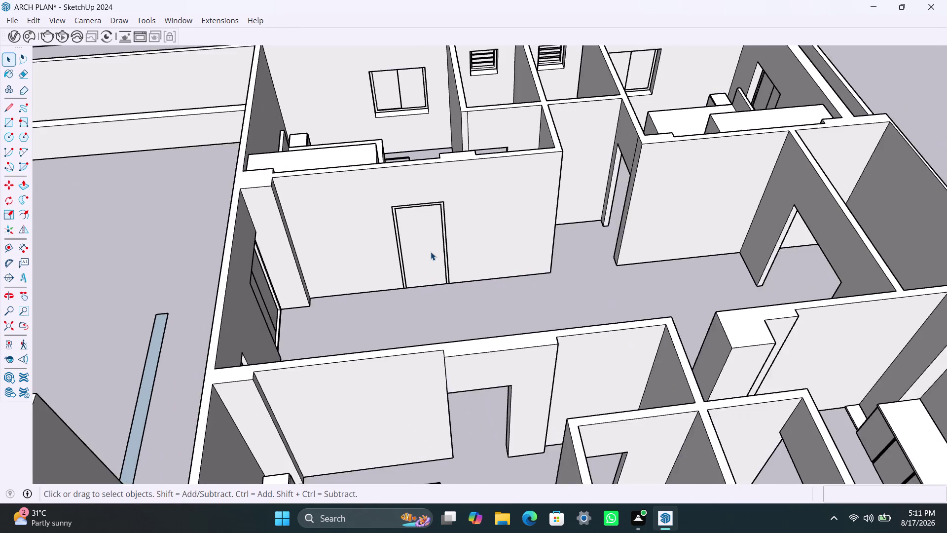
scroll(up, 3)
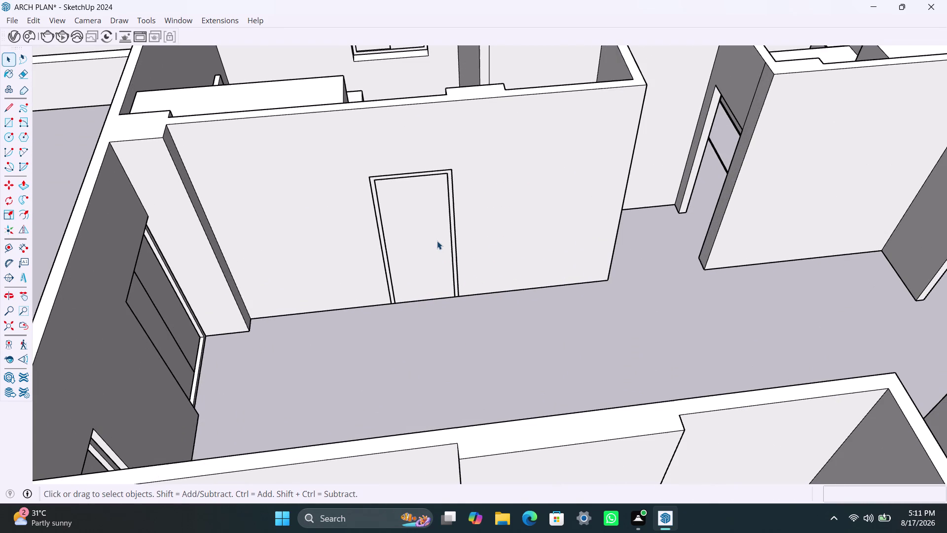
scroll(down, 3)
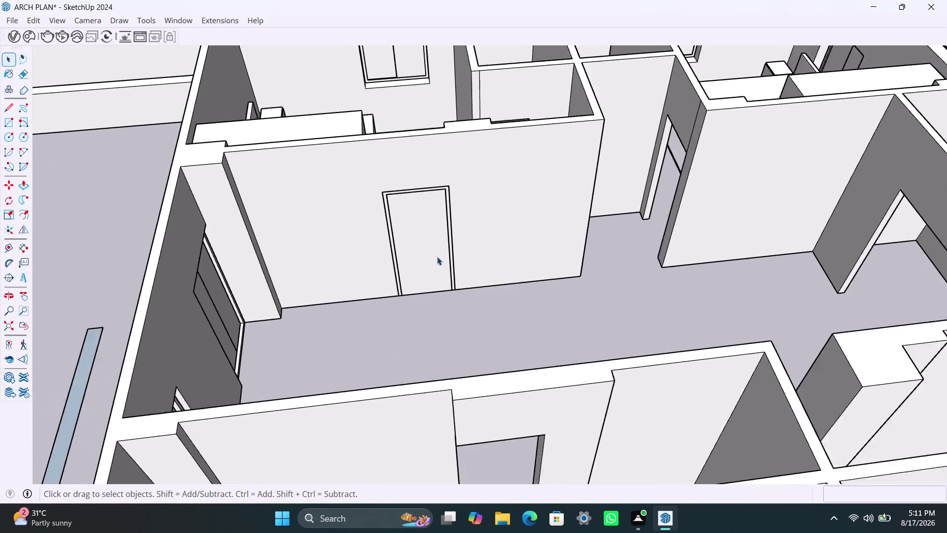
scroll(down, 3)
scroll(down, 3)
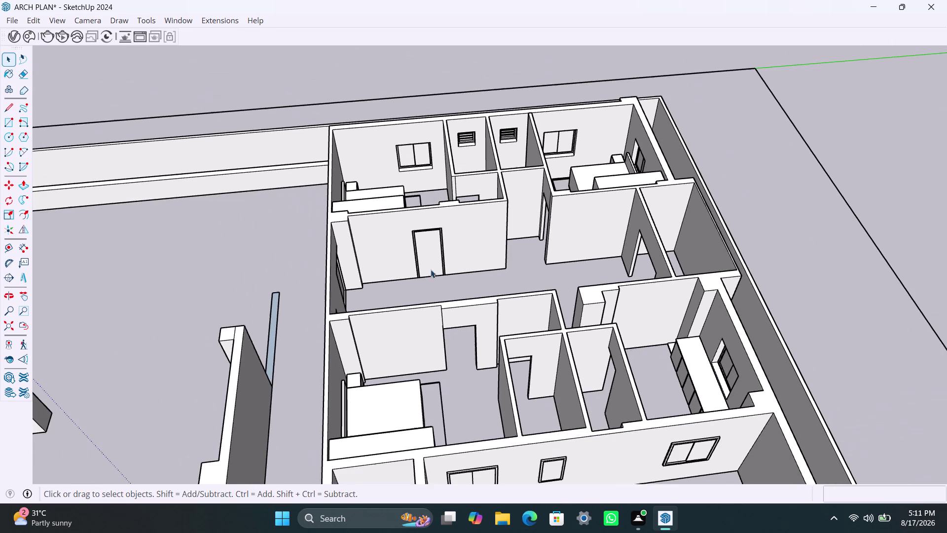
middle_drag(430, 270, 723, 227)
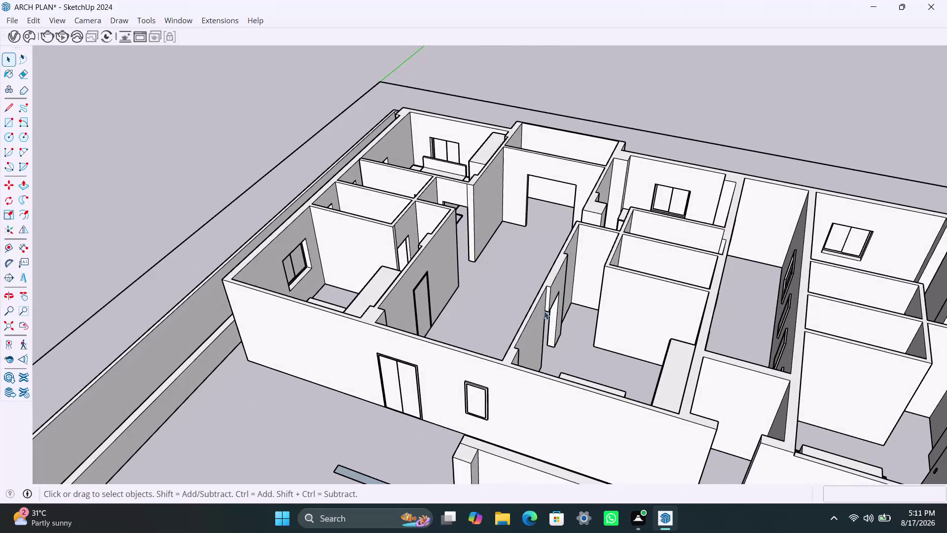
scroll(up, 3)
middle_drag(437, 350, 571, 282)
click(479, 345)
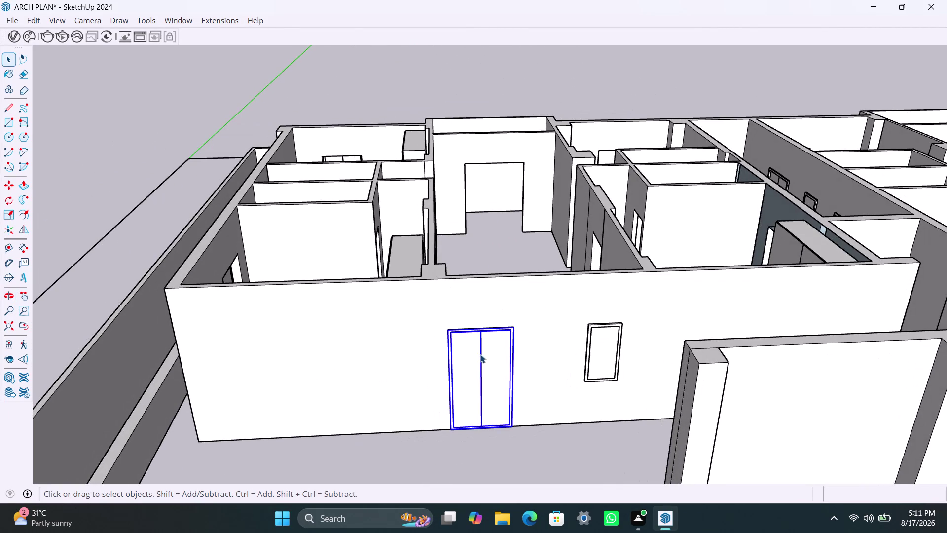
double_click(480, 354)
click(480, 363)
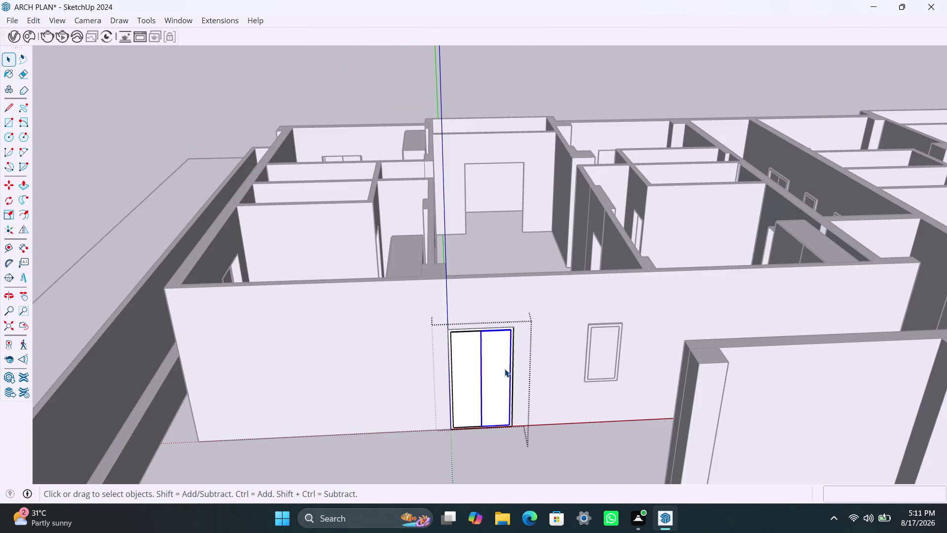
key(Delete)
click(468, 371)
key(Delete)
Delete the face covering the interior doorway to open it.
scroll(down, 3)
middle_drag(525, 307, 486, 357)
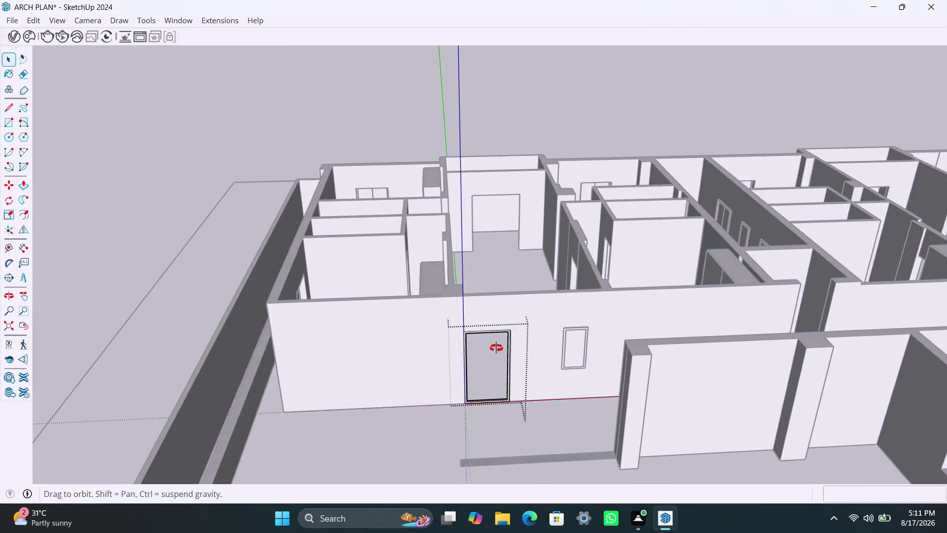
middle_drag(486, 356, 372, 417)
scroll(up, 3)
middle_drag(449, 332, 347, 337)
scroll(up, 3)
click(390, 263)
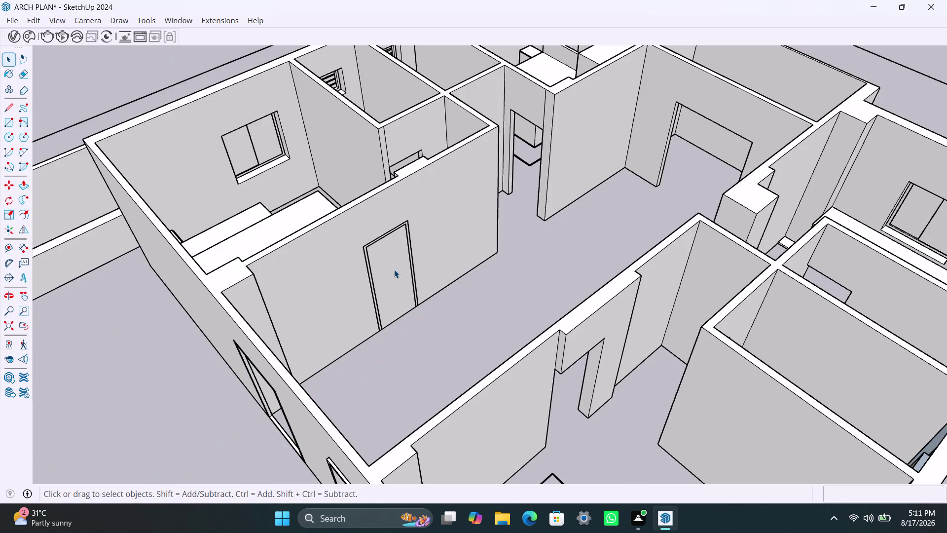
click(394, 270)
key(Delete)
Orbit and zoom in on the small interior room's rough doorway opening.
scroll(down, 3)
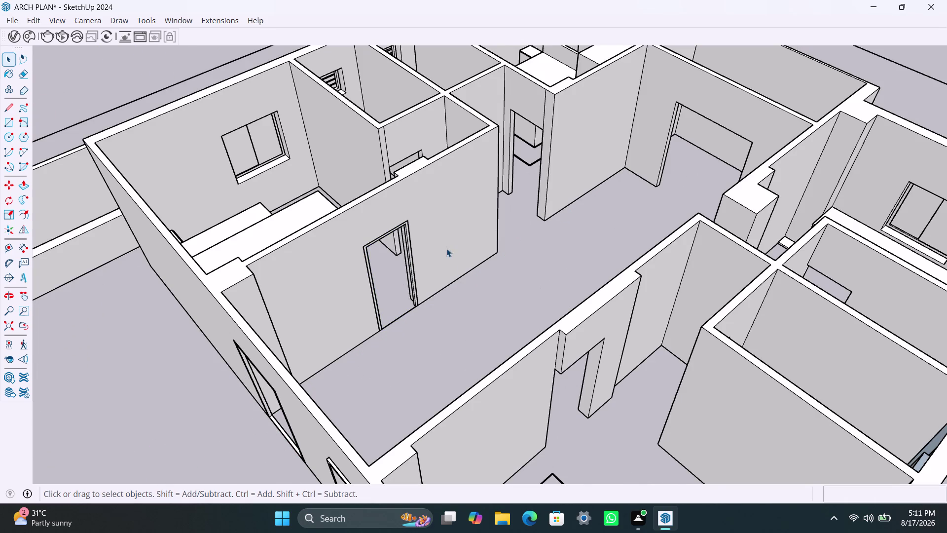
middle_drag(480, 253, 346, 292)
scroll(up, 3)
middle_drag(478, 164, 473, 210)
scroll(up, 3)
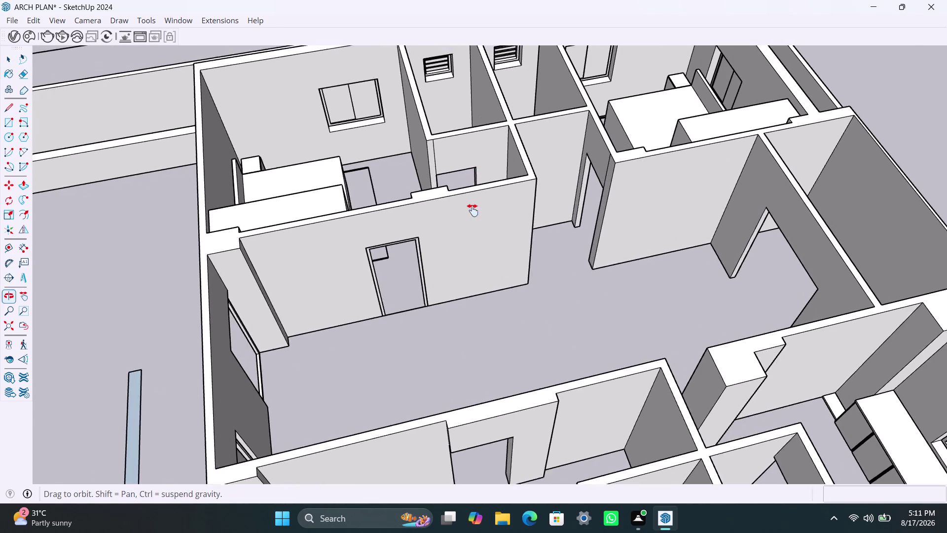
middle_drag(472, 210, 468, 238)
scroll(up, 3)
scroll(up, 3)
Zoom in on the notched doorway and try deleting the wall face above it, then undo.
click(424, 216)
double_click(424, 215)
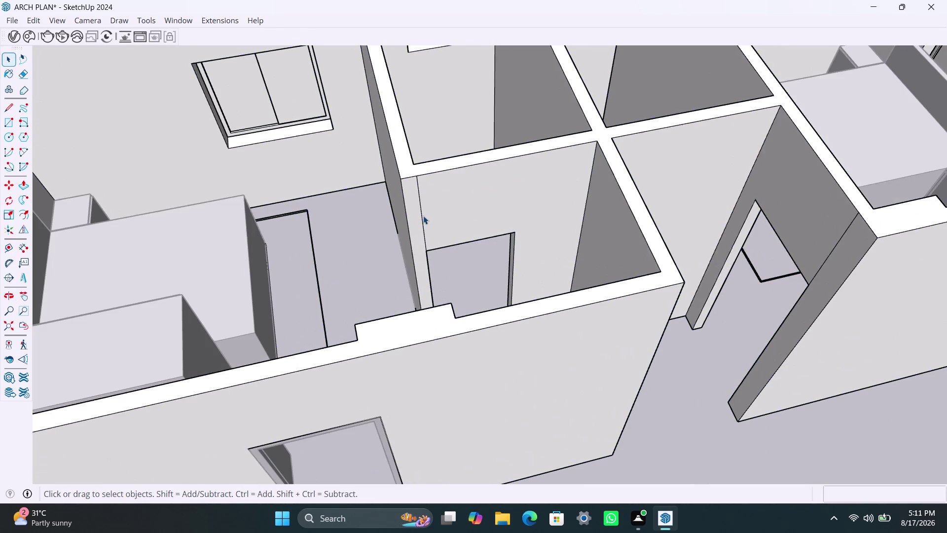
scroll(up, 3)
middle_drag(475, 286, 470, 321)
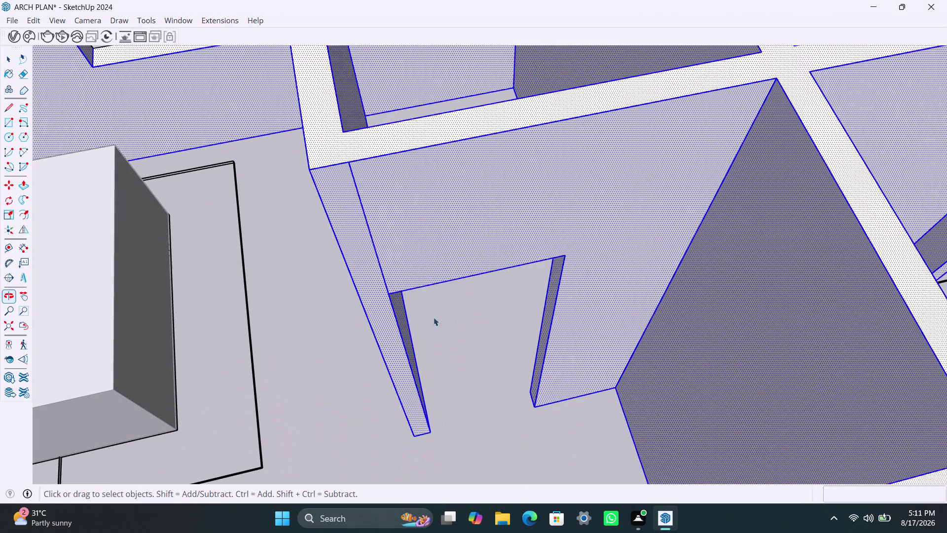
scroll(up, 3)
click(375, 252)
click(375, 251)
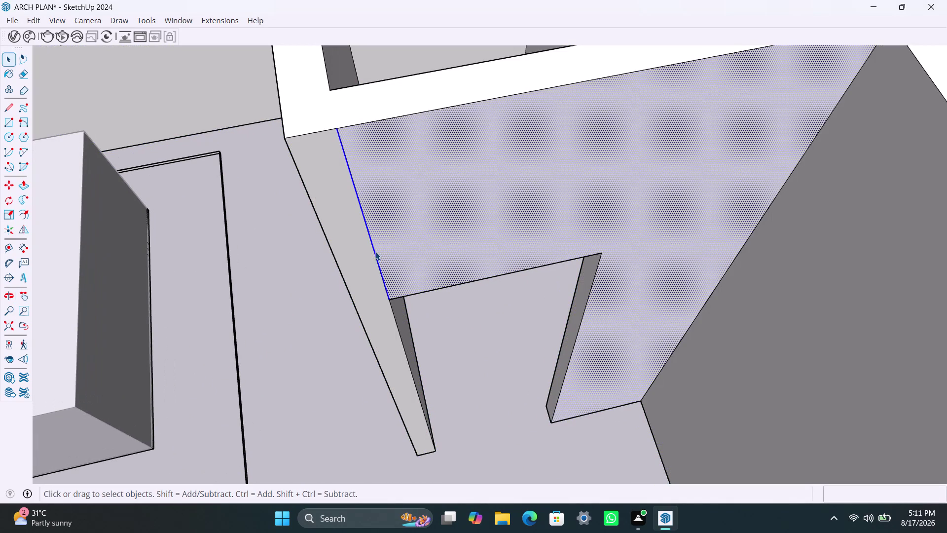
click(375, 251)
key(Delete)
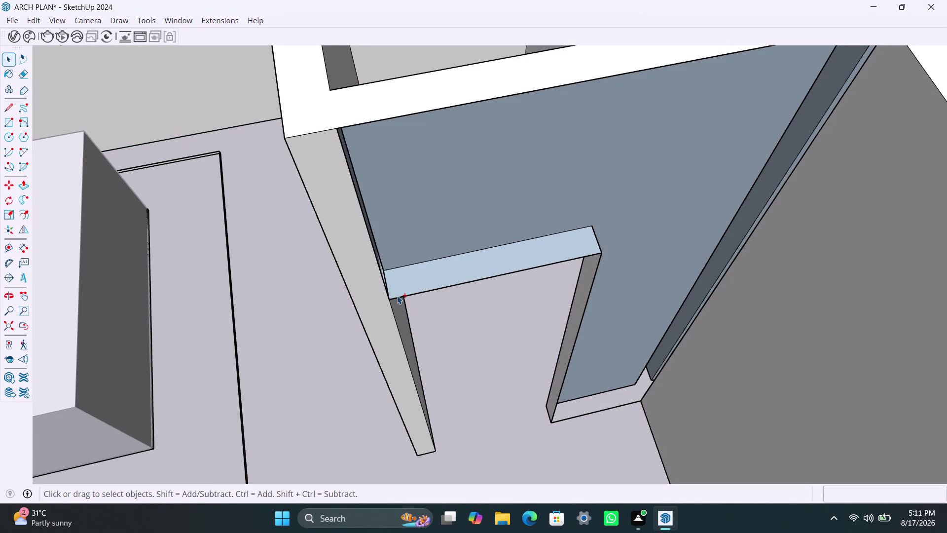
key(ctrl+z)
Push/Pull the wall face above the doorway flush and erase the leftover line.
middle_drag(424, 337, 389, 329)
click(427, 218)
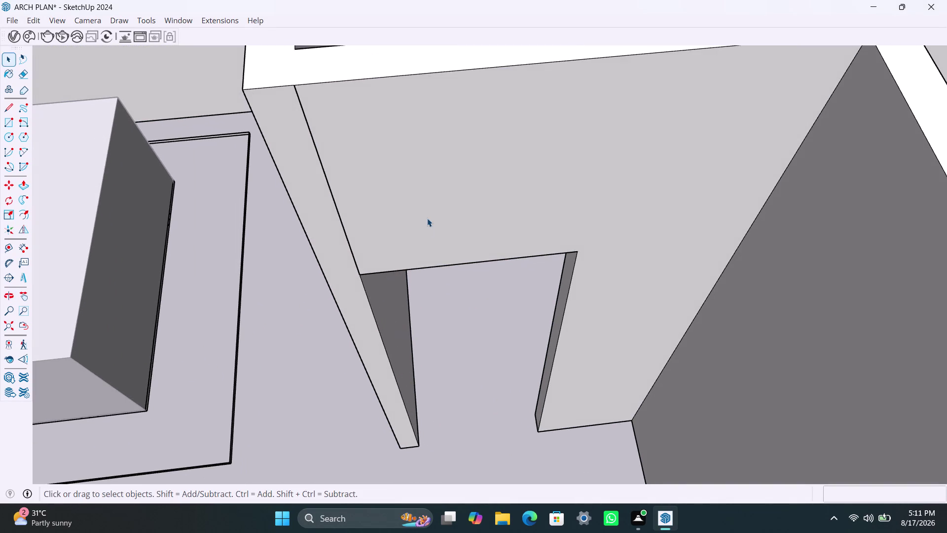
key(p)
click(427, 218)
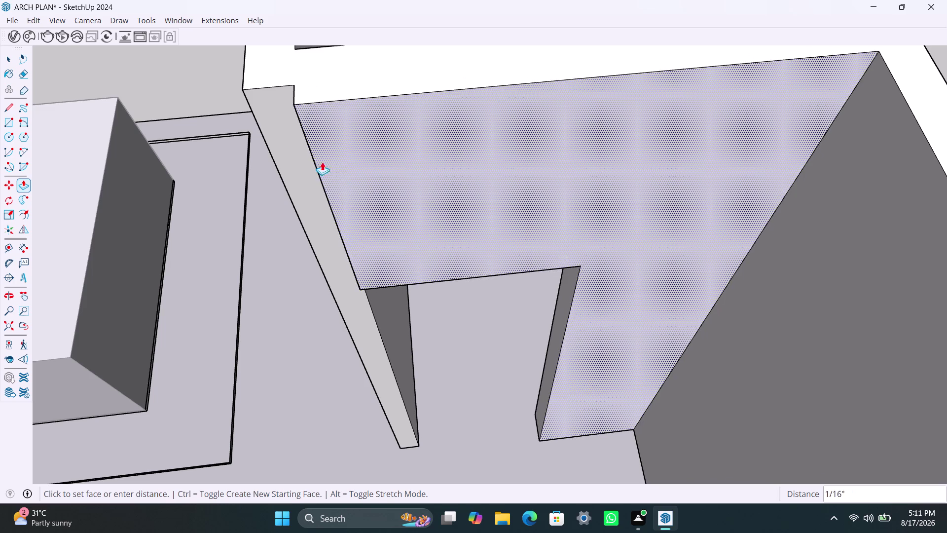
click(285, 119)
key(space)
click(321, 167)
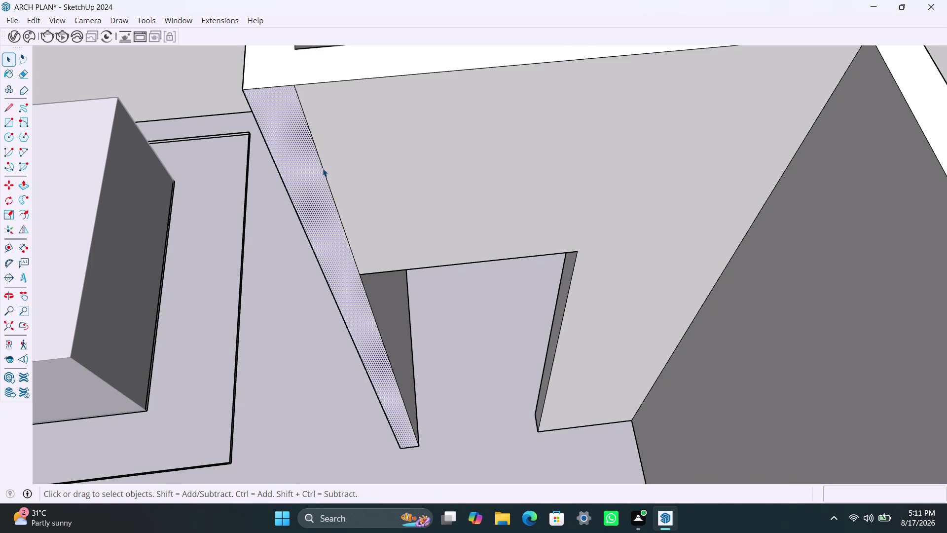
click(323, 168)
key(Delete)
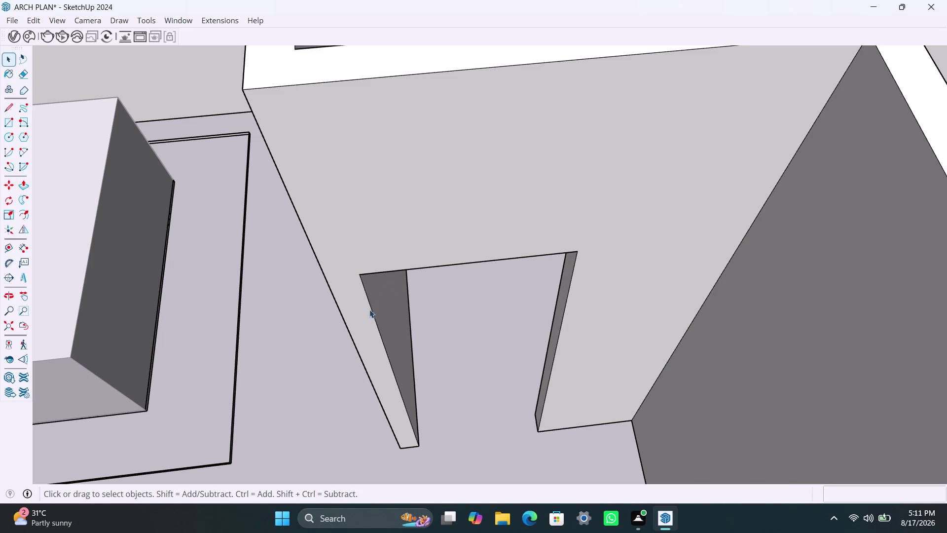
Draw a rectangle across the doorway opening and apply a context-menu command to it.
key(r)
click(365, 275)
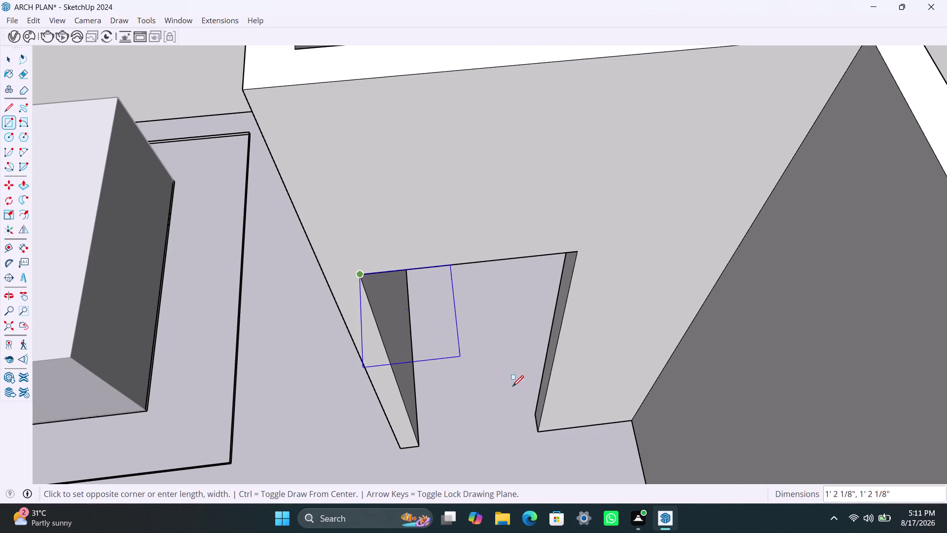
click(534, 433)
key(space)
double_click(507, 394)
right_click(506, 387)
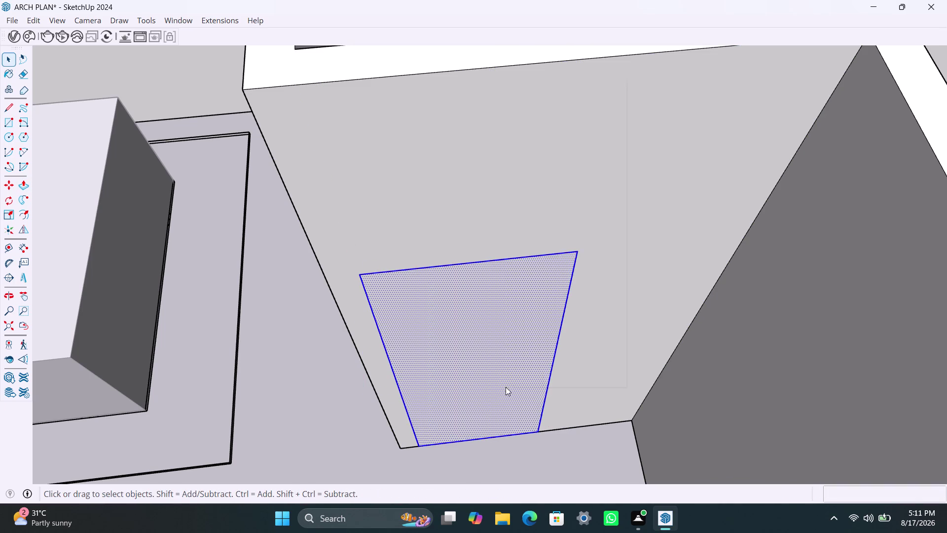
click(559, 194)
Select the opening rectangle's face and outline, cancelling stray tool actions.
double_click(487, 357)
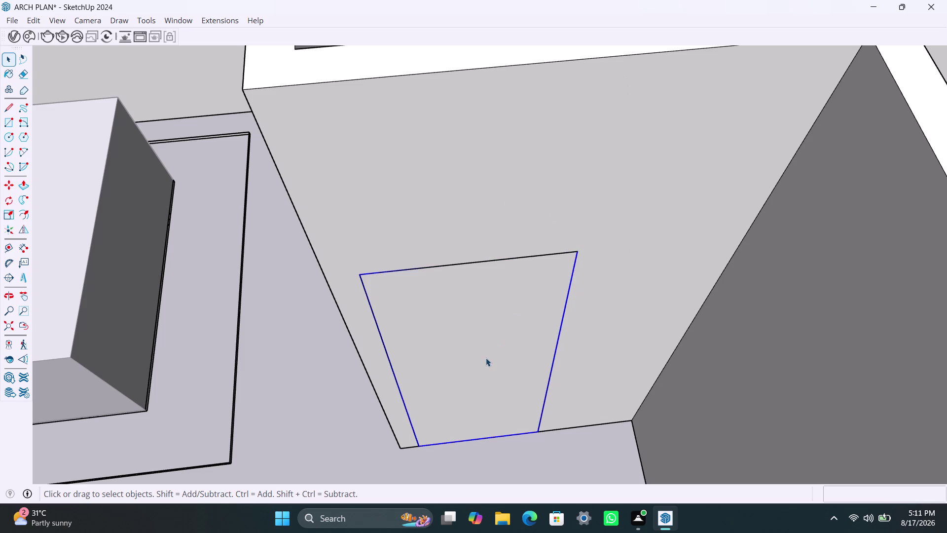
key(f)
triple_click(484, 352)
click(484, 353)
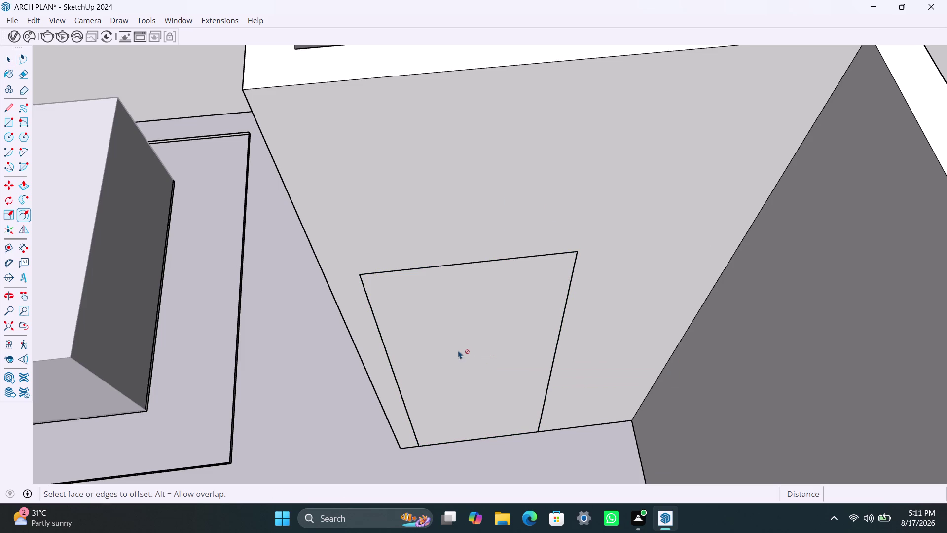
triple_click(481, 338)
click(483, 336)
double_click(481, 277)
key(Escape)
key(Escape)
key(Escape)
key(Escape)
key(Escape)
key(space)
key(space)
double_click(474, 290)
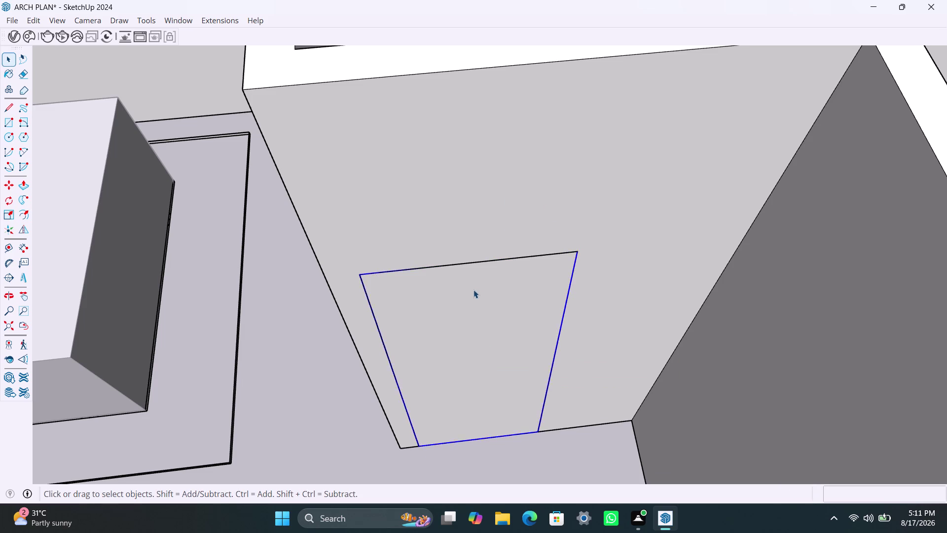
click(474, 290)
Offset the opening outline 2" inward and delete the selected geometry.
key(f)
click(441, 310)
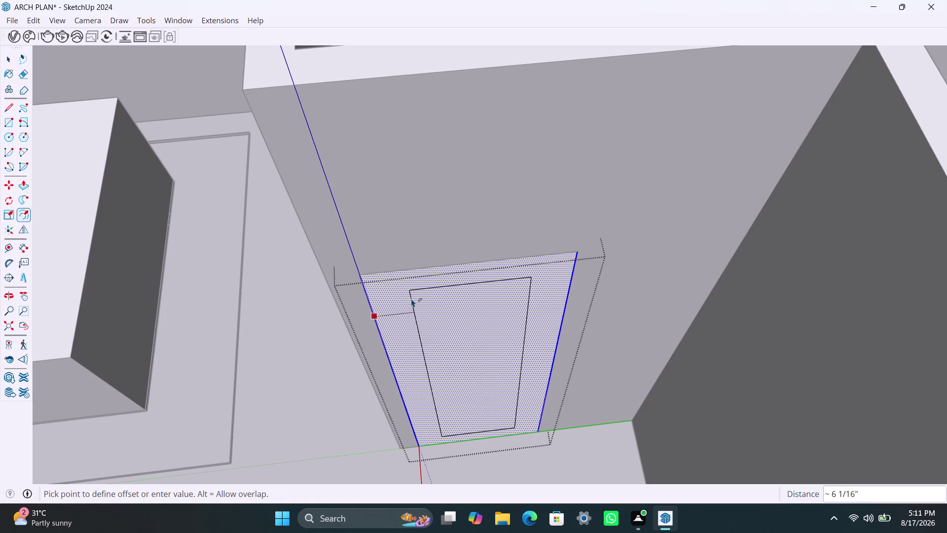
text(2")
key(Return)
key(space)
click(450, 325)
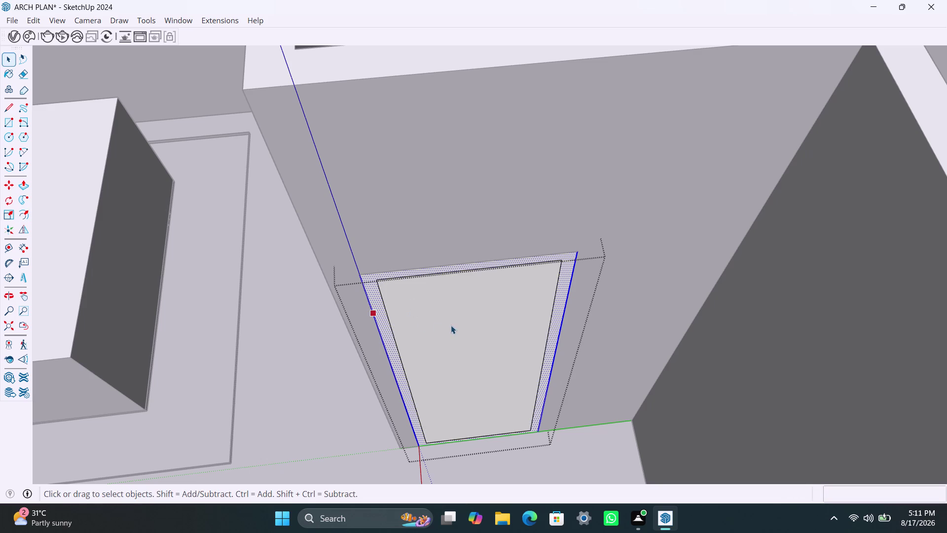
scroll(up, 3)
middle_drag(479, 442, 474, 431)
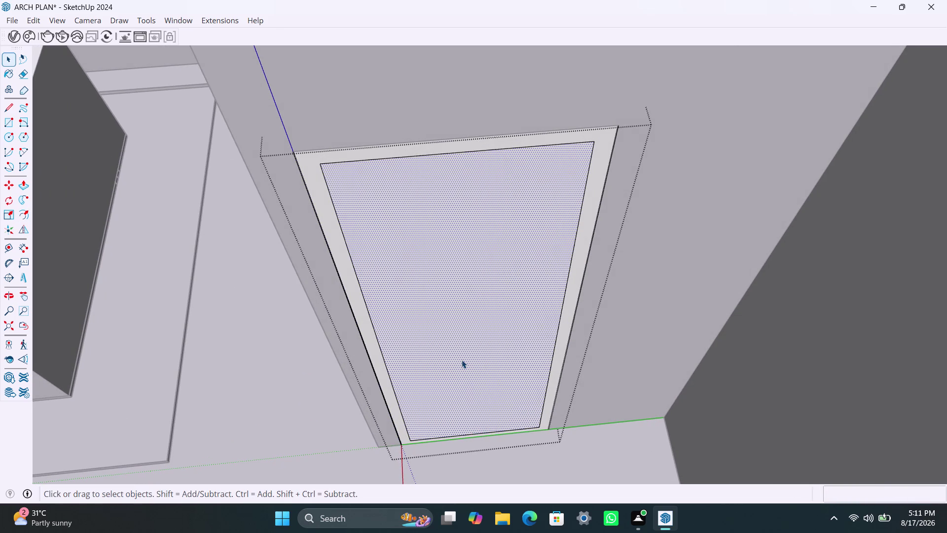
key(Delete)
Push/Pull the frame strip 2" deep.
click(392, 384)
click(388, 391)
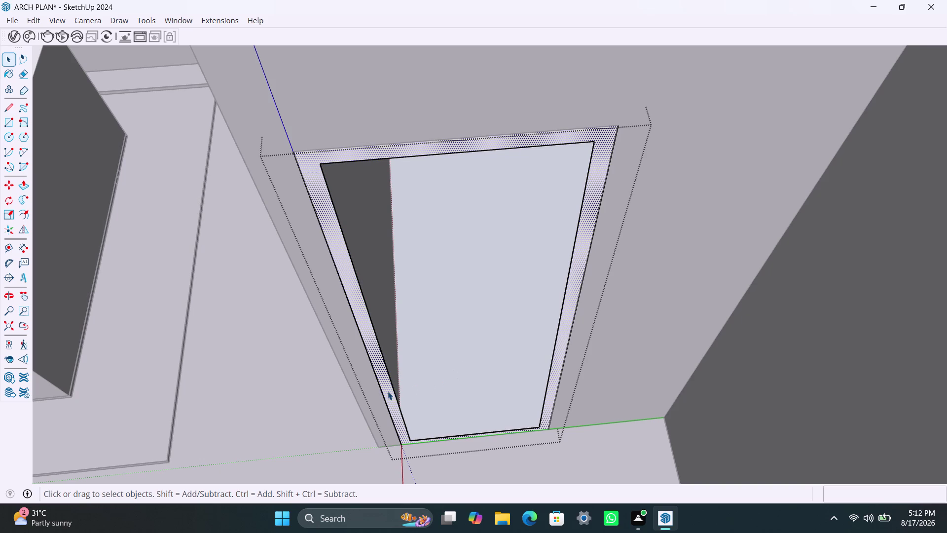
key(p)
click(387, 391)
text(2)
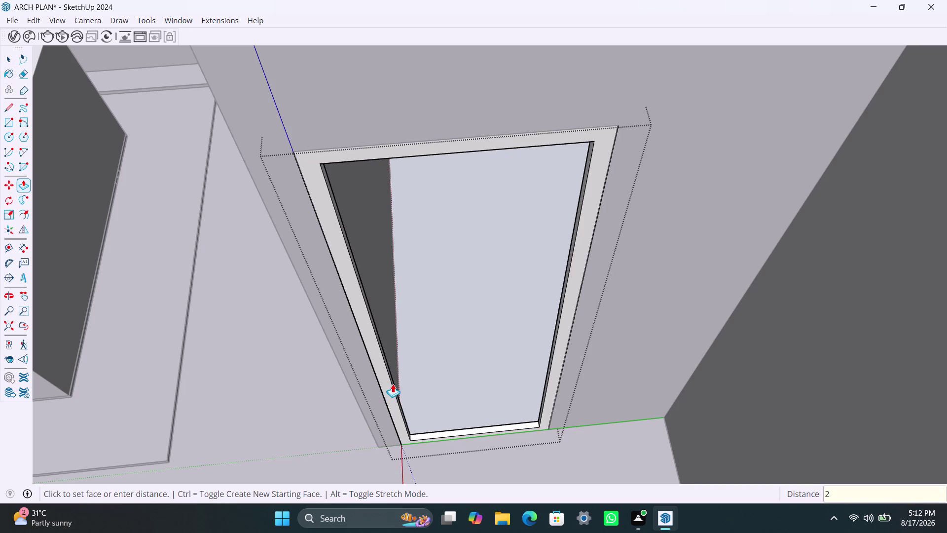
text(")
key(Return)
key(space)
scroll(down, 3)
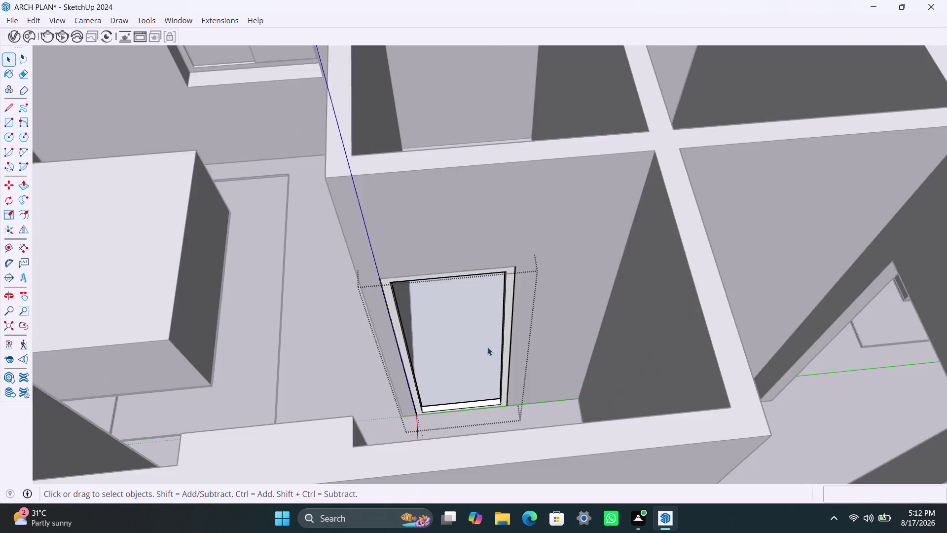
Orbit and zoom across the rooms to reach the next interior doorway.
scroll(down, 3)
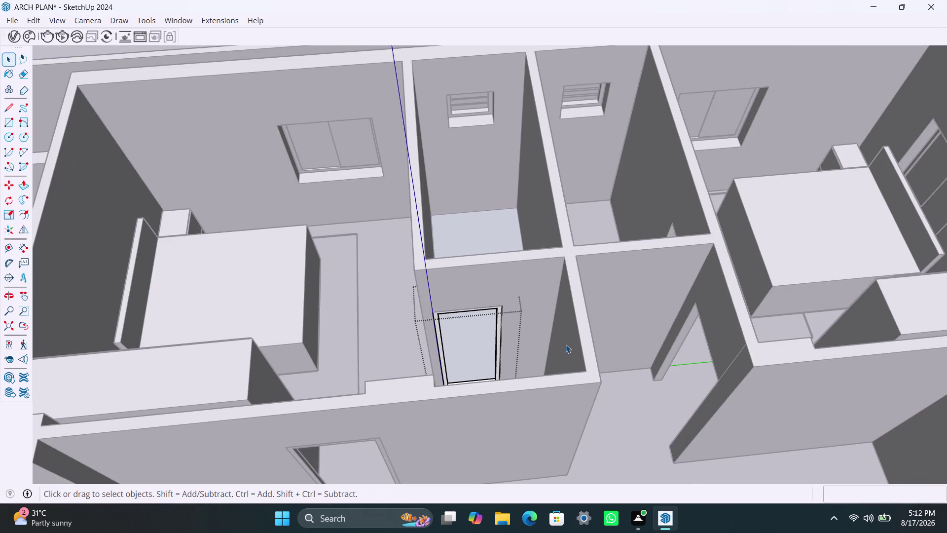
middle_drag(566, 344, 520, 337)
scroll(down, 3)
click(592, 366)
middle_drag(584, 396, 618, 402)
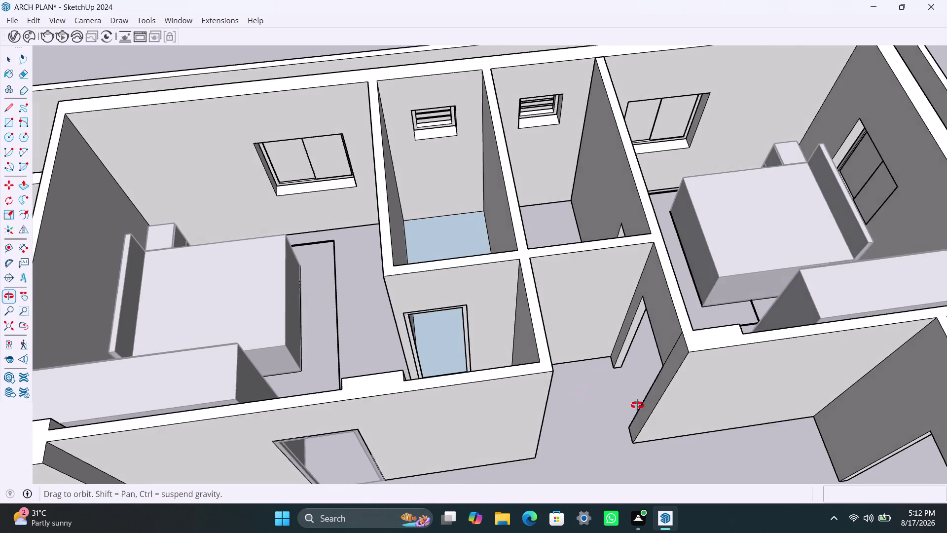
middle_drag(618, 402, 738, 409)
scroll(up, 3)
middle_drag(653, 378, 792, 386)
scroll(down, 3)
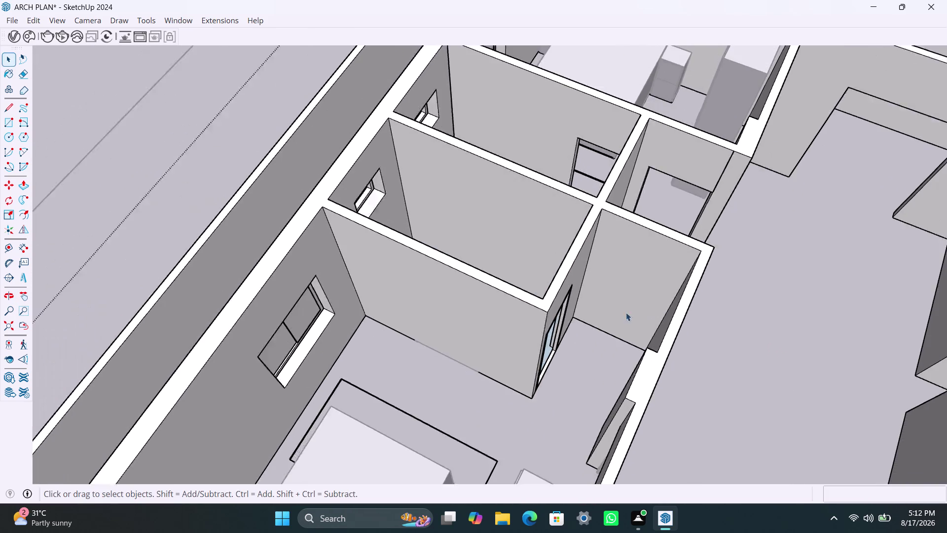
middle_drag(606, 317, 563, 424)
scroll(up, 3)
middle_drag(672, 383, 741, 390)
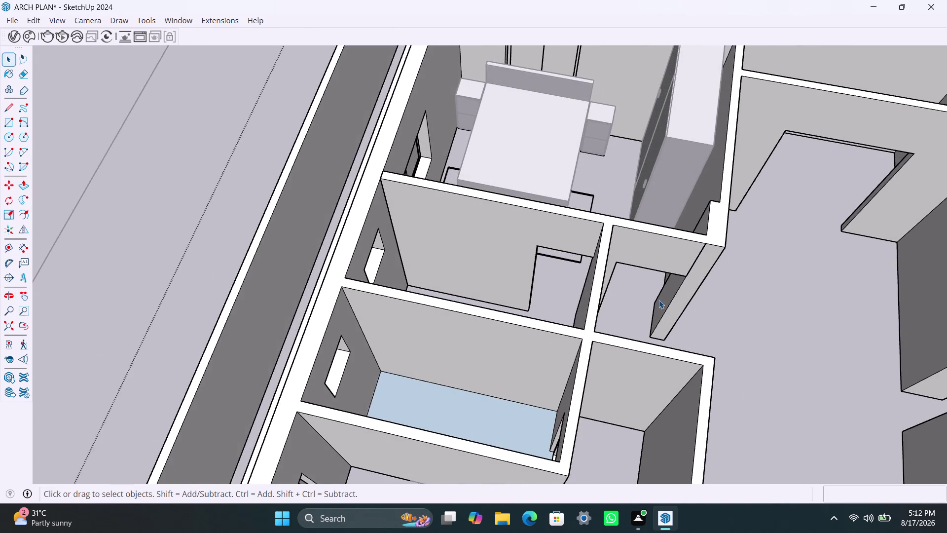
scroll(up, 3)
middle_drag(638, 298, 675, 311)
scroll(up, 3)
Pull the face above the doorway flush with the wall edge and delete the leftover edge.
click(676, 230)
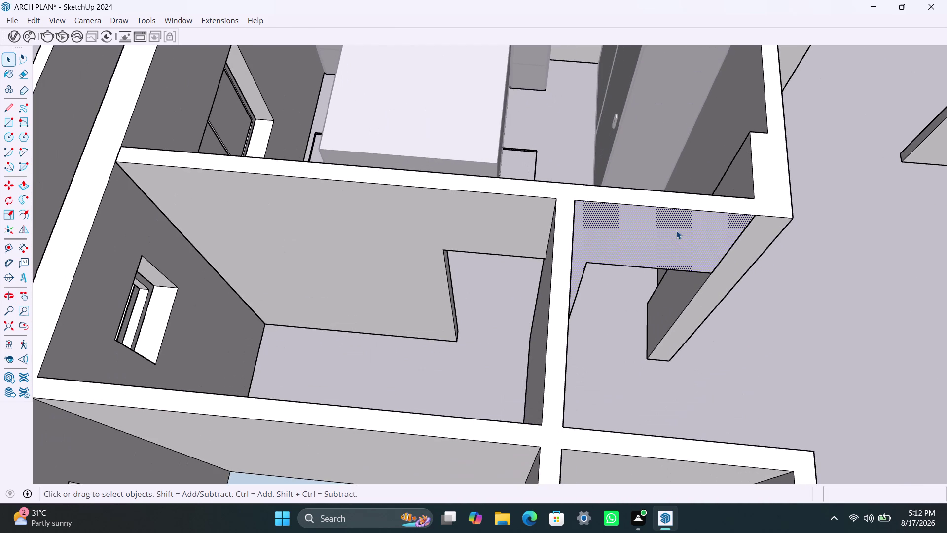
key(p)
click(676, 229)
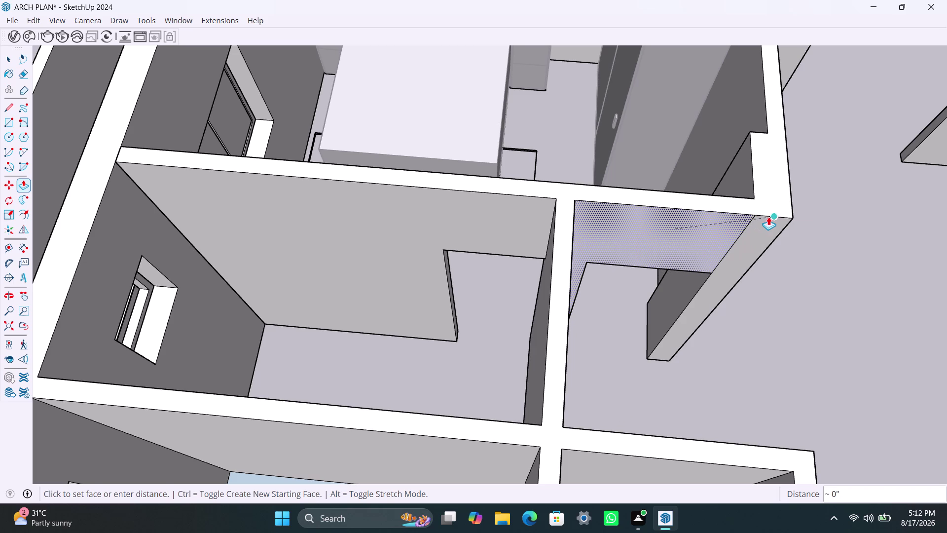
click(768, 217)
key(space)
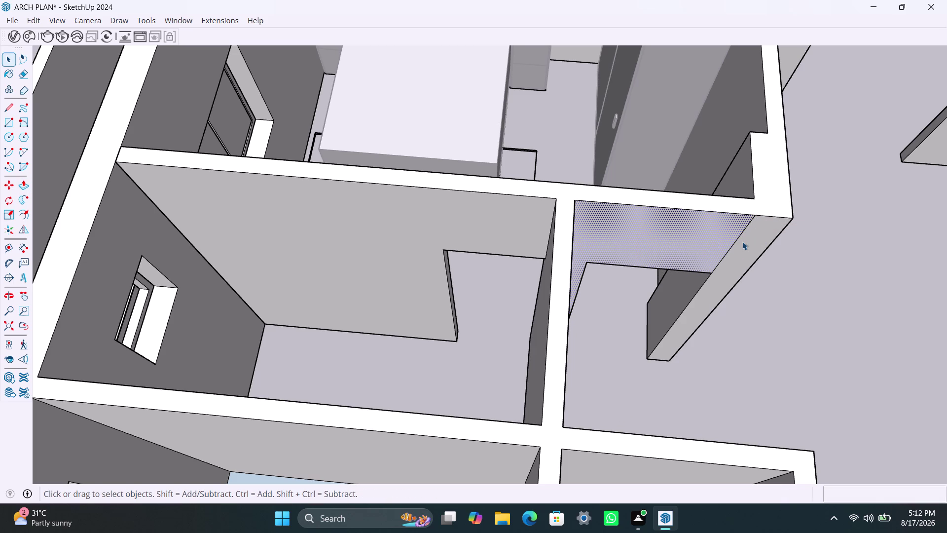
click(747, 227)
key(Delete)
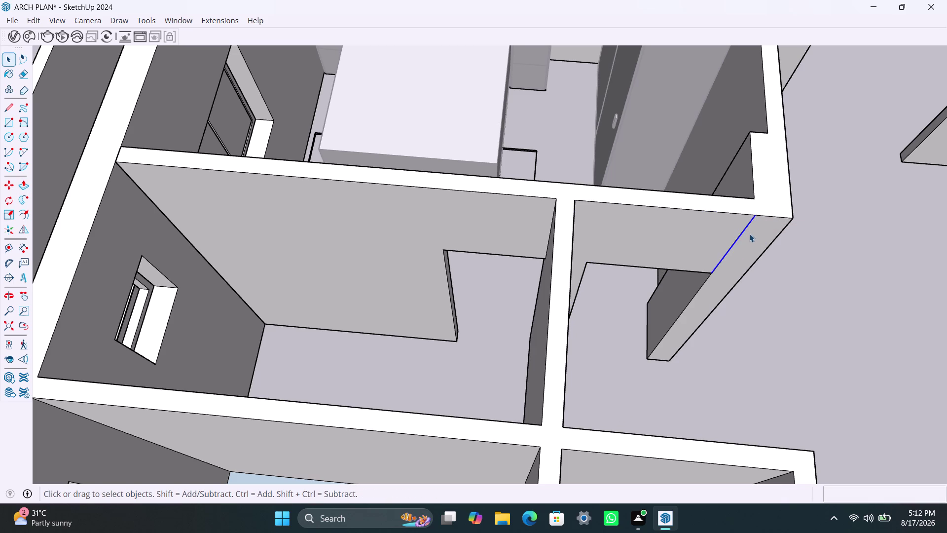
middle_drag(643, 345, 589, 342)
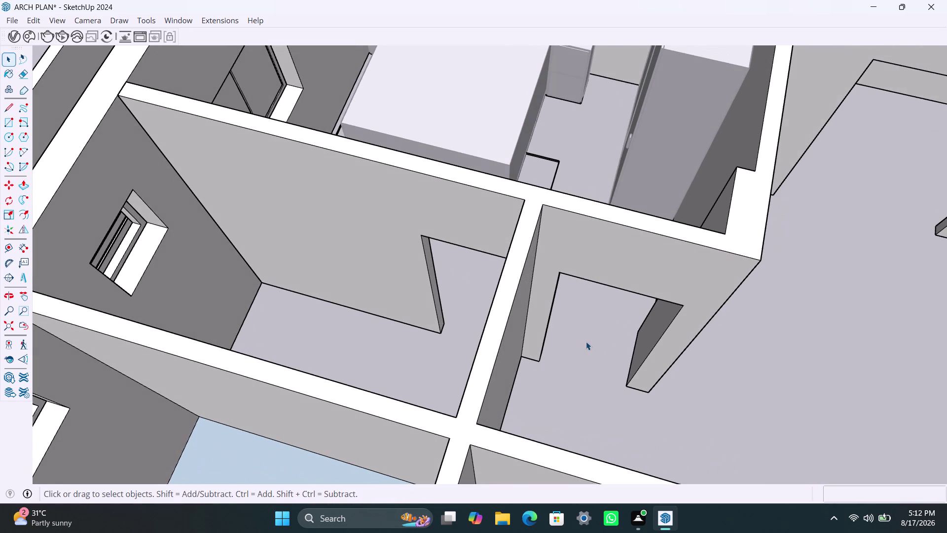
Draw a rectangle over the doorway, make it a group, and open it for editing.
key(r)
click(562, 274)
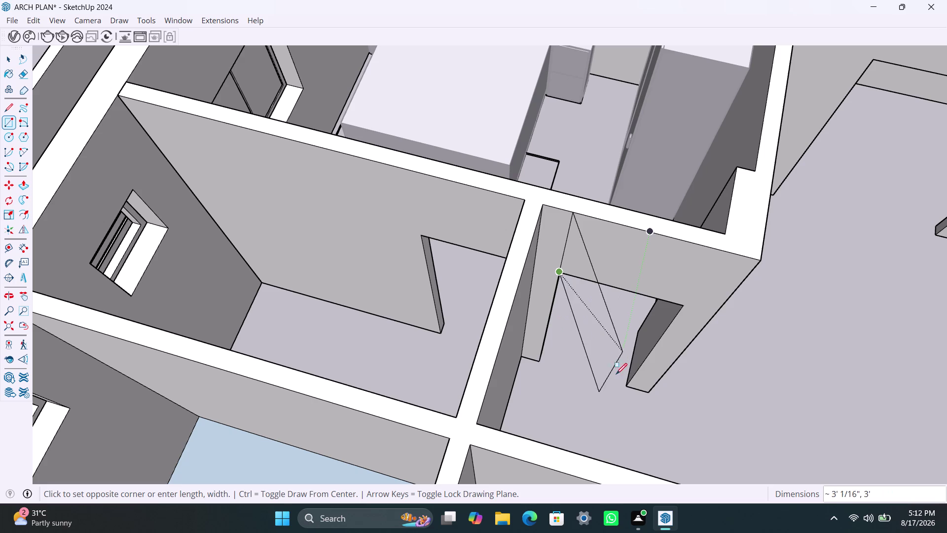
click(630, 380)
key(space)
double_click(598, 345)
right_click(597, 343)
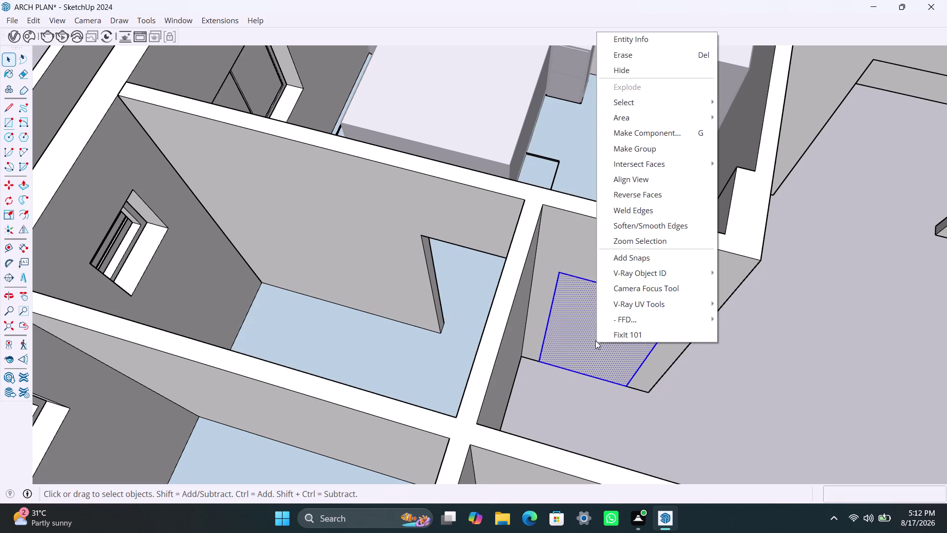
click(669, 153)
triple_click(630, 333)
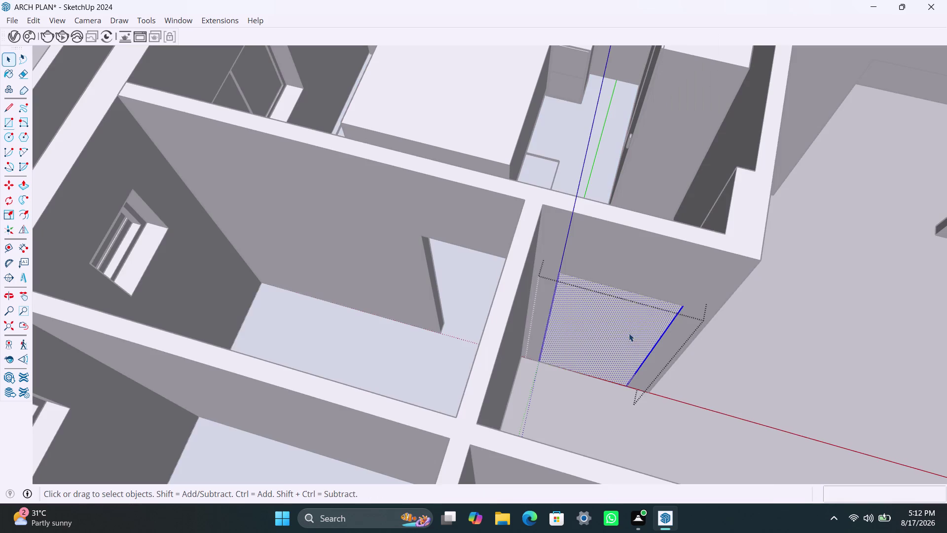
Offset the rectangle outline 2" inward inside the group.
key(f)
drag(596, 336, 594, 331)
text(2)
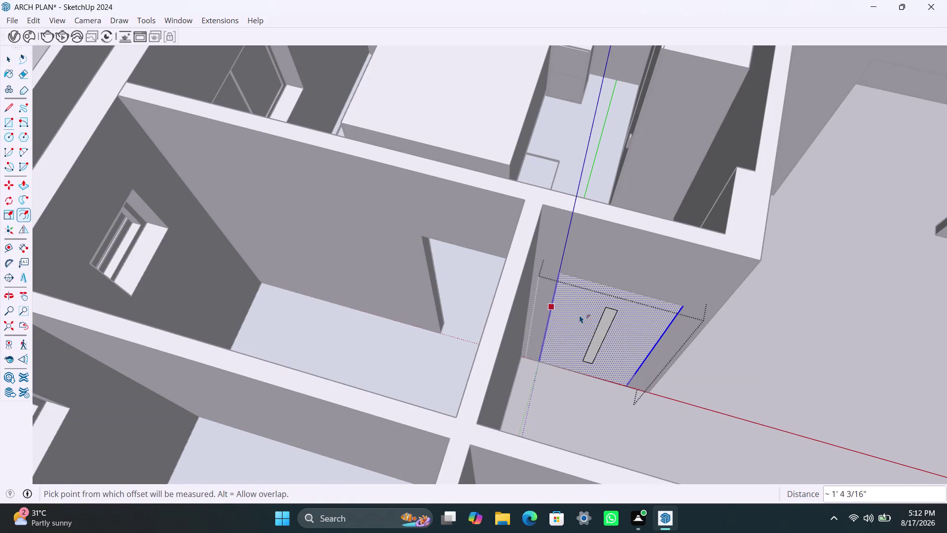
text(")
key(Return)
key(space)
scroll(up, 3)
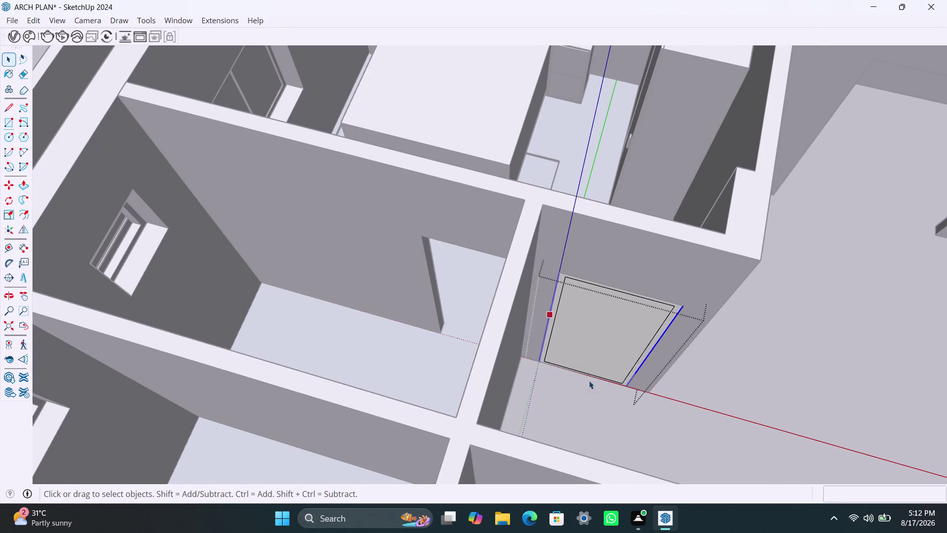
scroll(up, 3)
Move the inner panel's bottom edge down and delete the inner panel to open the doorway.
click(595, 371)
click(598, 374)
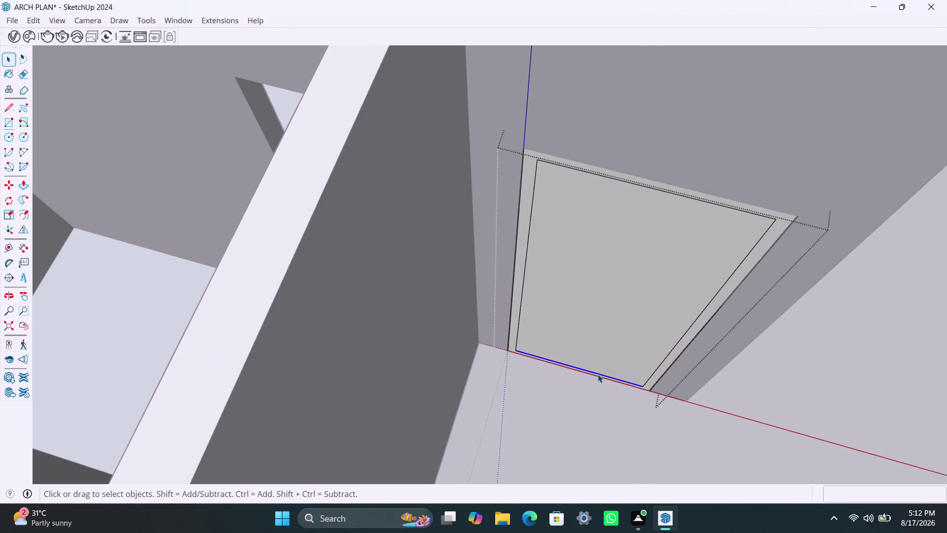
key(m)
click(598, 374)
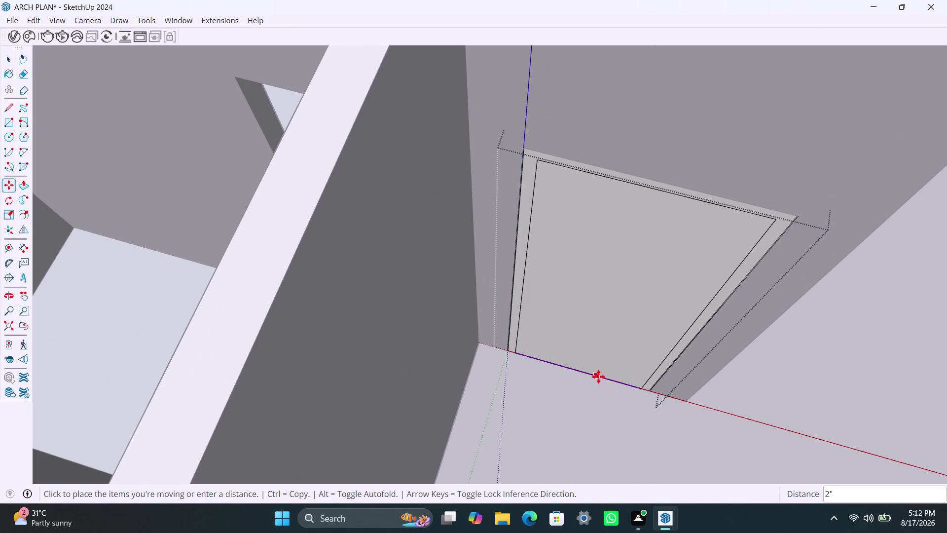
click(598, 376)
key(space)
click(586, 303)
key(Delete)
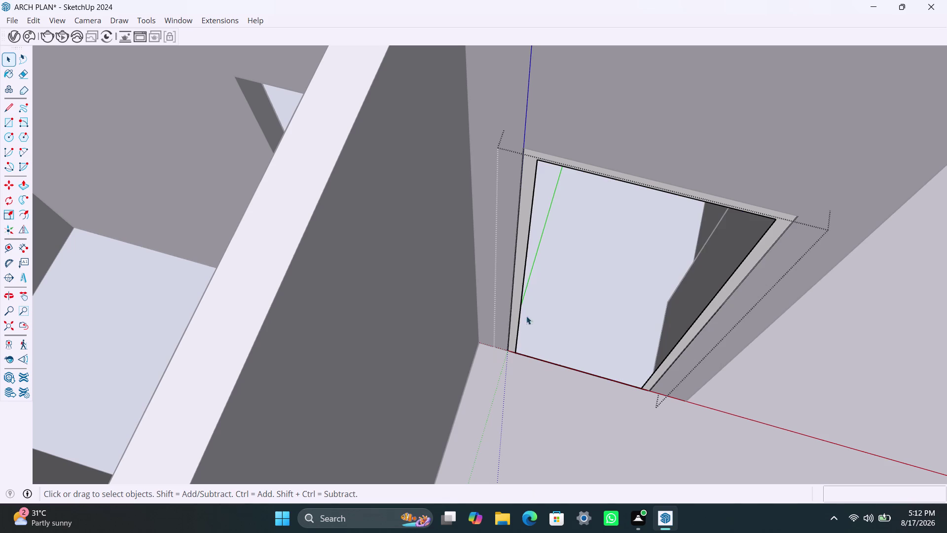
Push/Pull the frame border 2" thick.
click(521, 278)
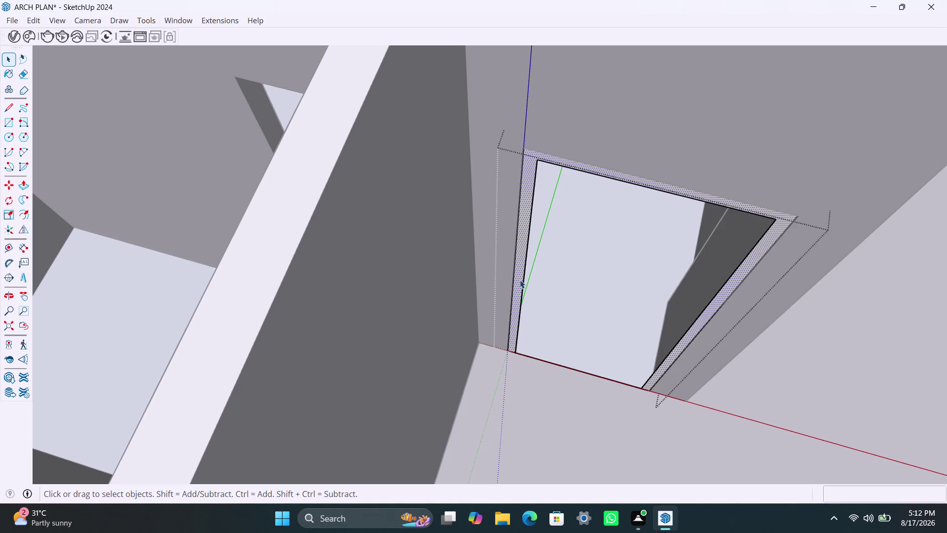
key(p)
click(520, 279)
key(2)
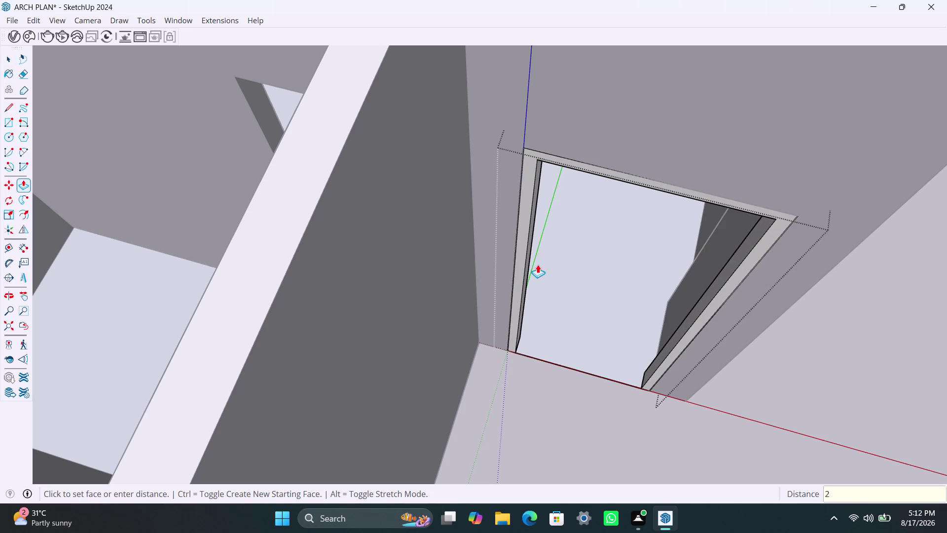
key(shift+quotedbl)
key(Return)
key(space)
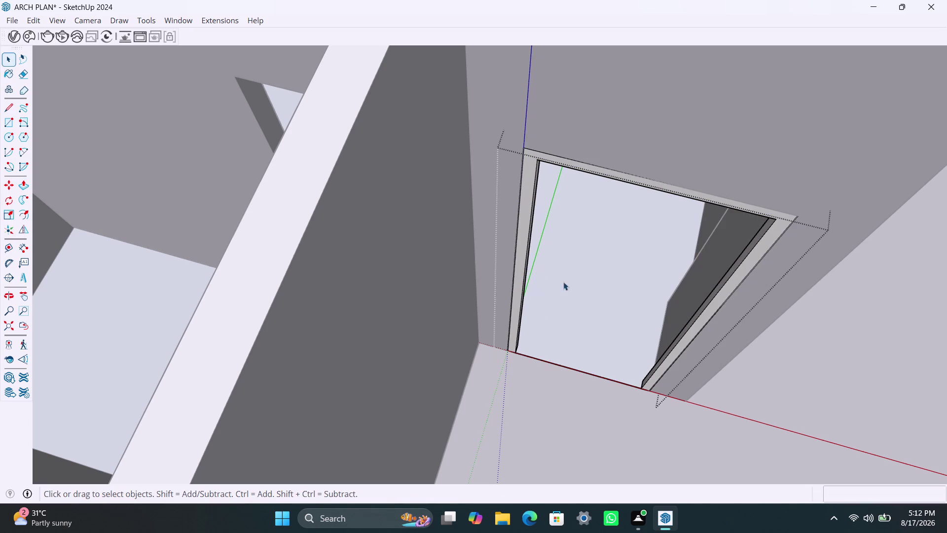
scroll(down, 3)
middle_drag(584, 219, 580, 224)
click(607, 138)
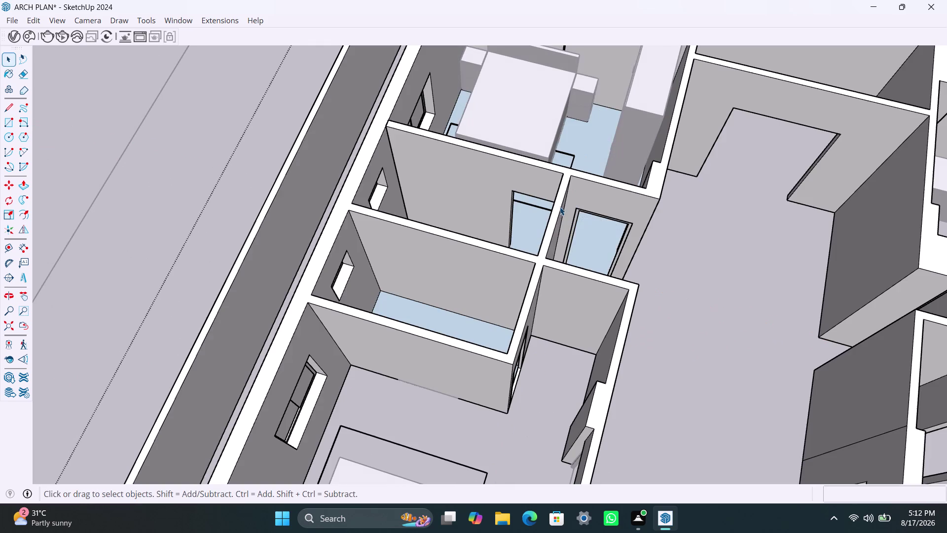
scroll(down, 3)
middle_drag(623, 226, 312, 268)
scroll(up, 3)
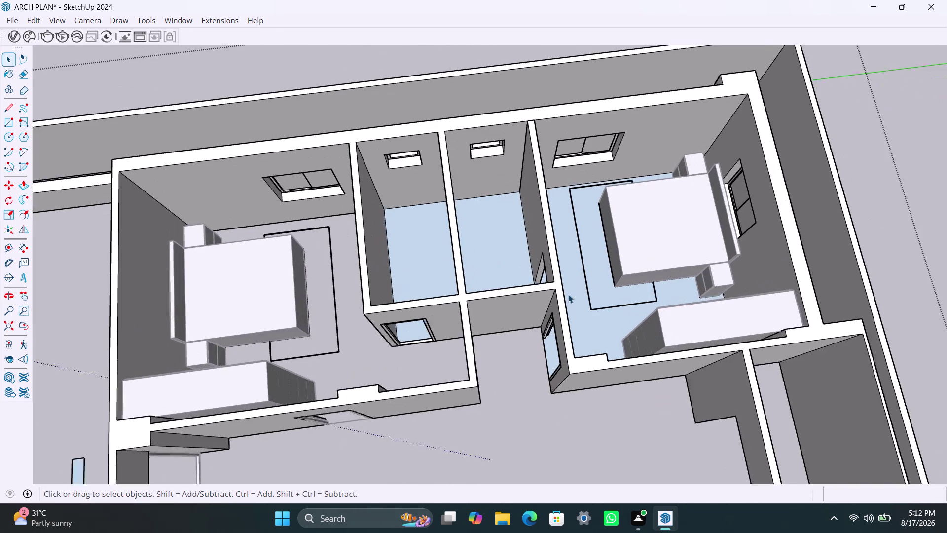
middle_drag(568, 294, 346, 256)
scroll(up, 3)
middle_drag(517, 342, 365, 295)
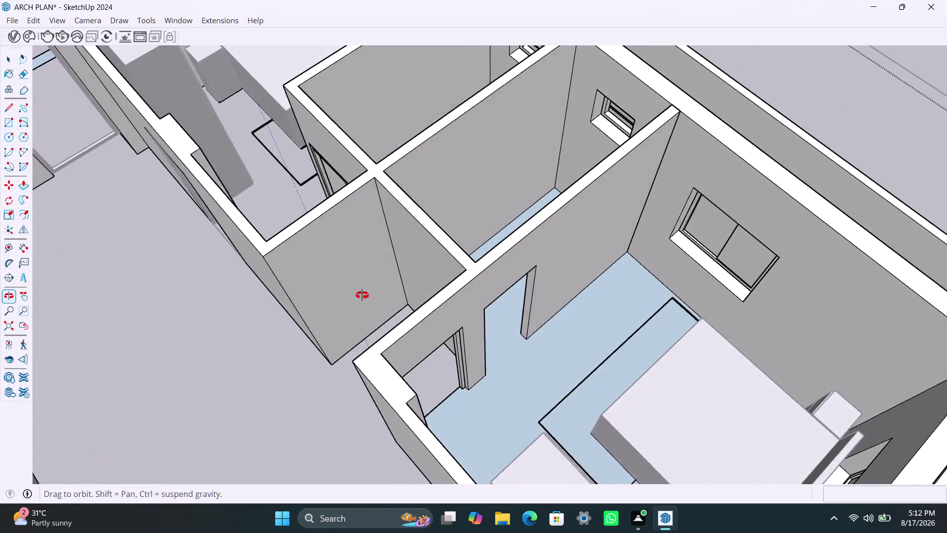
middle_drag(365, 295, 347, 290)
scroll(down, 3)
middle_drag(473, 335, 404, 318)
scroll(up, 3)
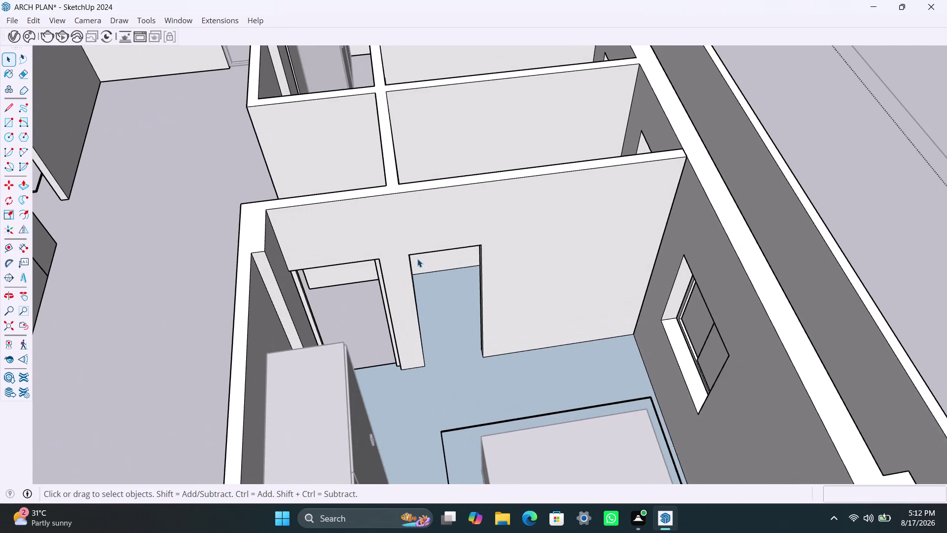
scroll(up, 3)
key(r)
Draw a rectangle over the next doorway, group it, and open the group.
click(409, 256)
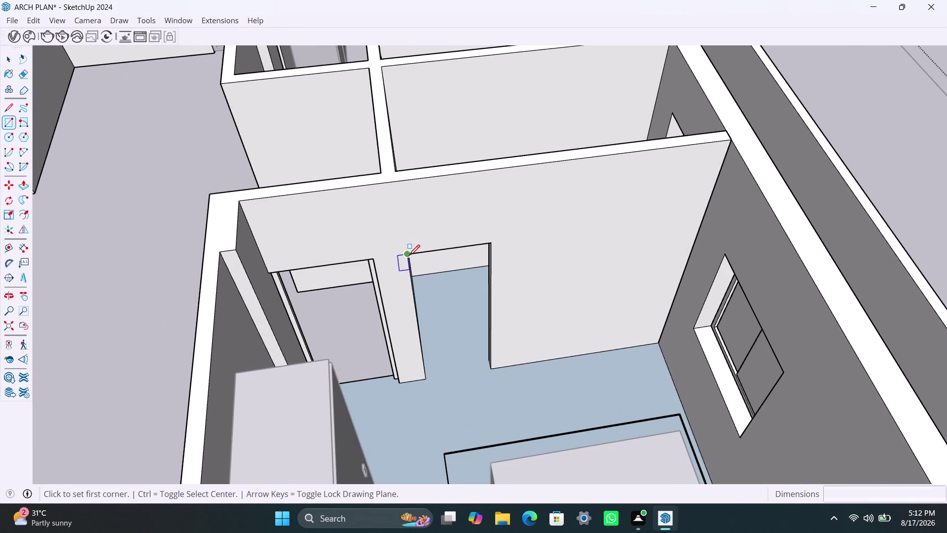
click(492, 367)
key(space)
double_click(473, 315)
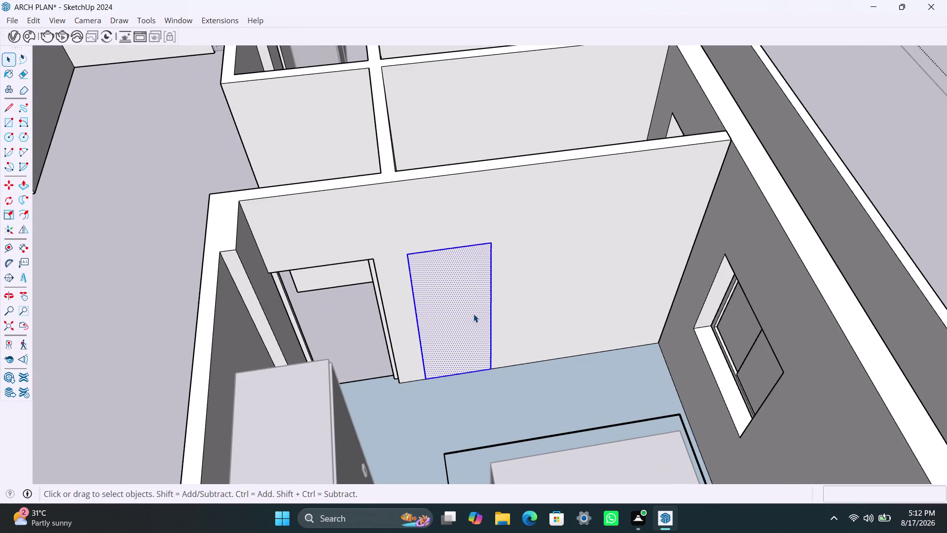
right_click(474, 313)
click(513, 140)
triple_click(450, 312)
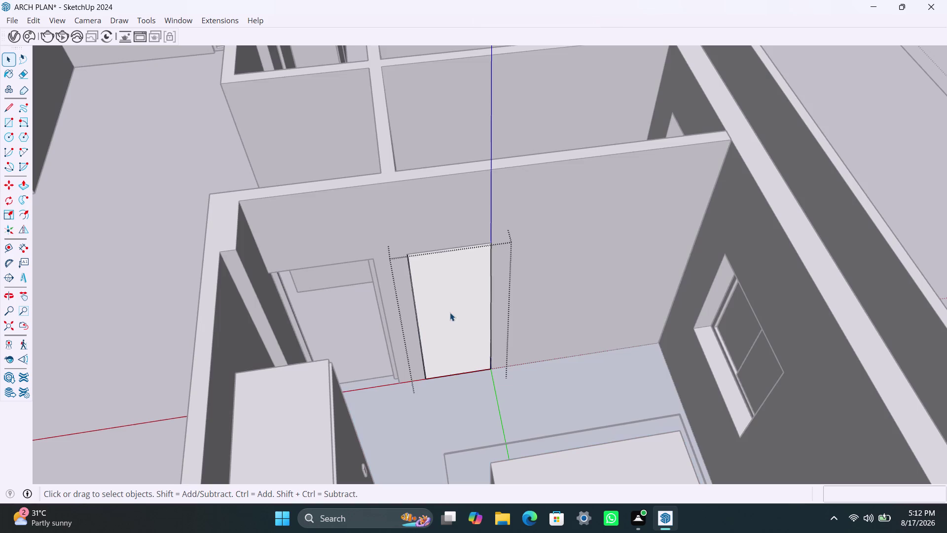
Offset the outline 2" inward and delete the inner panel to clear the passage.
key(f)
click(439, 308)
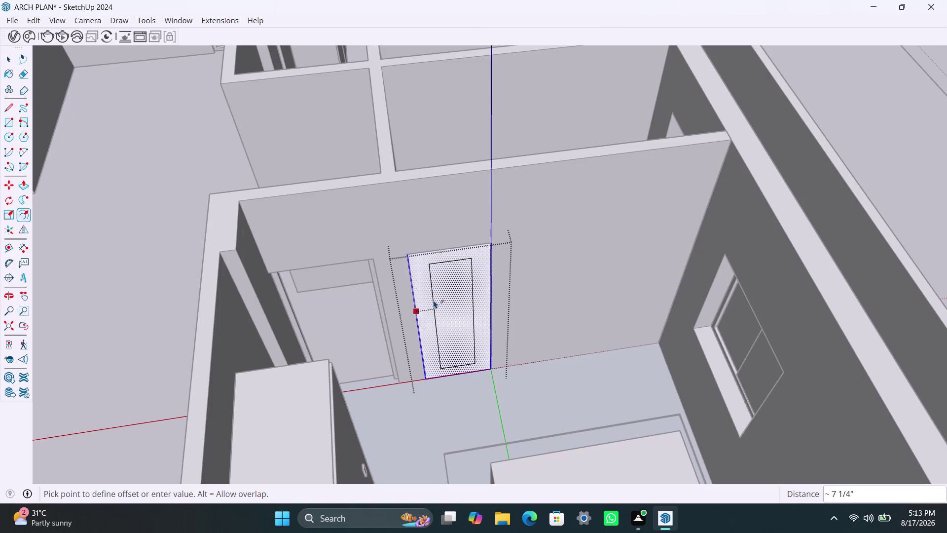
text(2")
key(Return)
key(space)
click(450, 308)
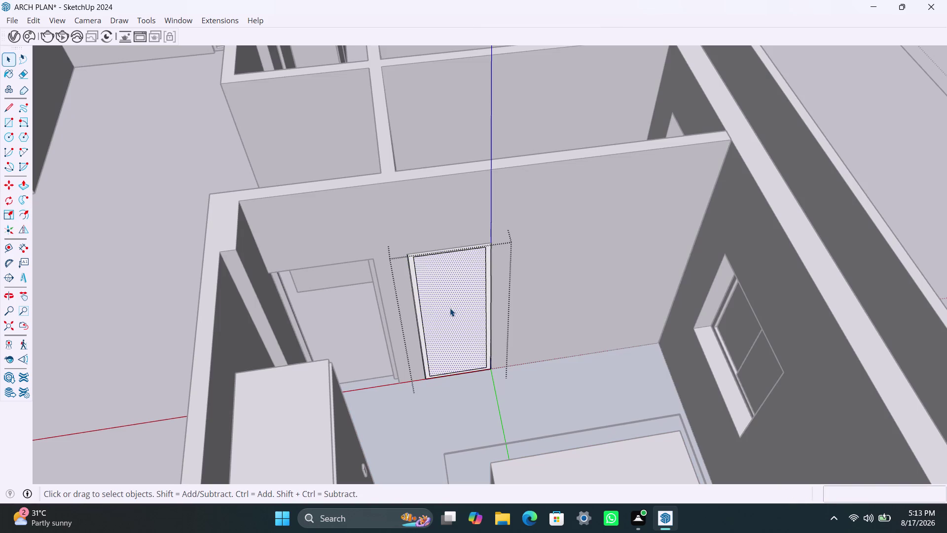
key(Delete)
Push/Pull the frame border 2" thick.
scroll(up, 3)
click(418, 362)
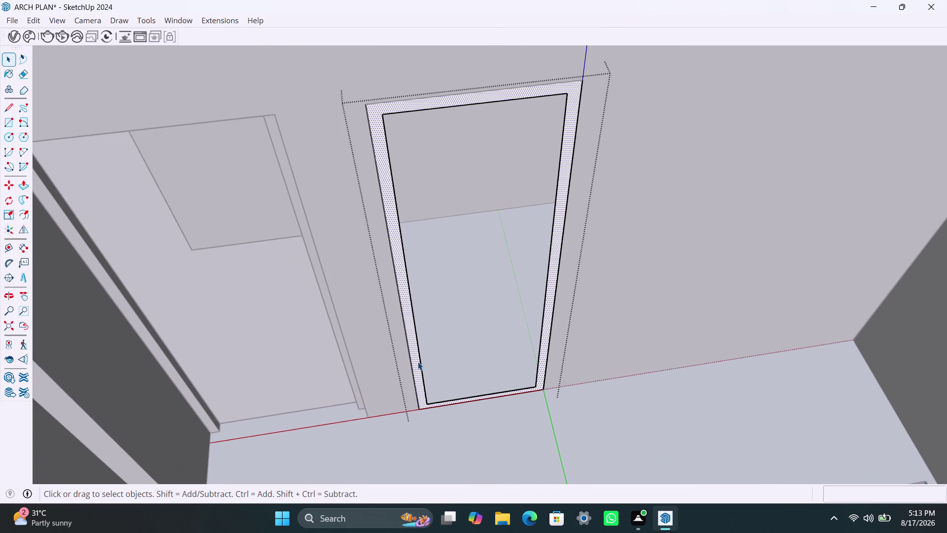
key(p)
click(416, 359)
text(2)
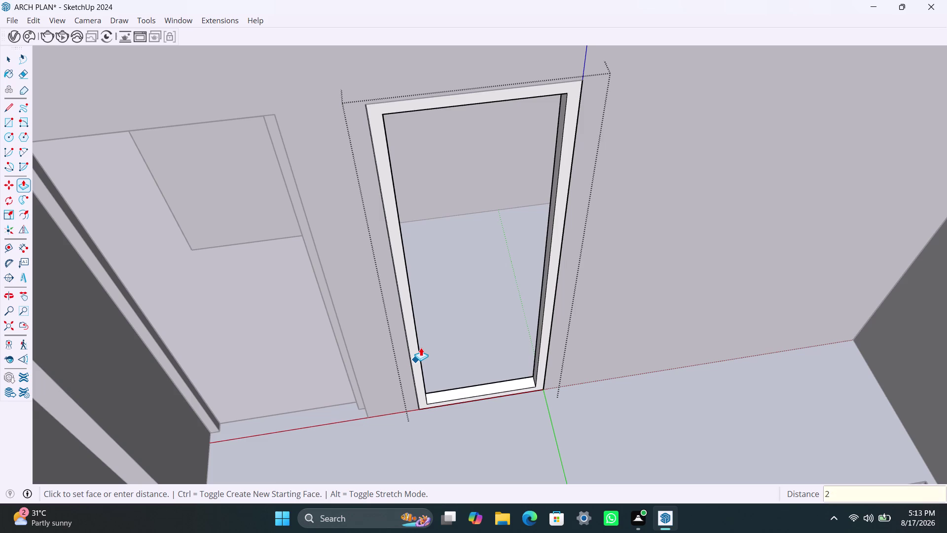
text(")
key(Return)
key(space)
scroll(down, 3)
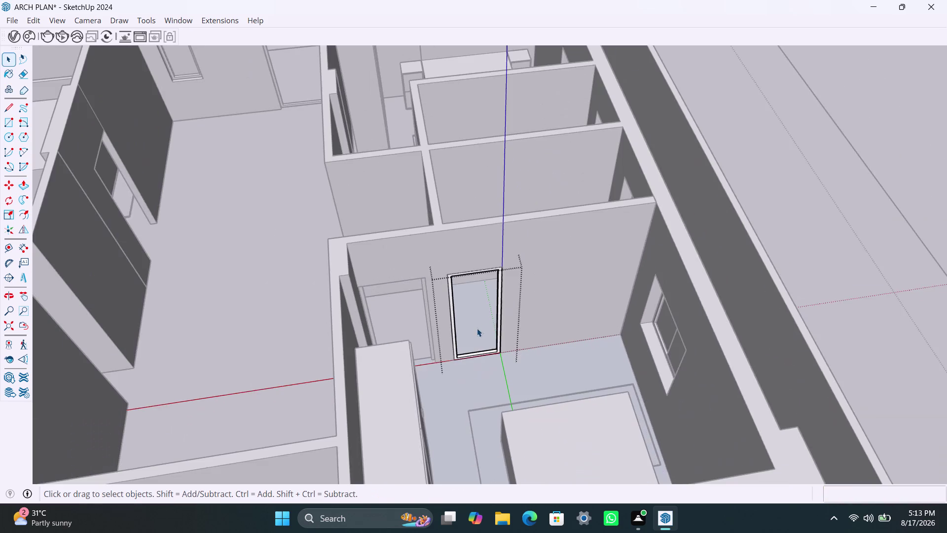
scroll(down, 3)
middle_drag(470, 336, 719, 300)
scroll(down, 3)
middle_drag(538, 381, 843, 370)
click(802, 212)
click(837, 188)
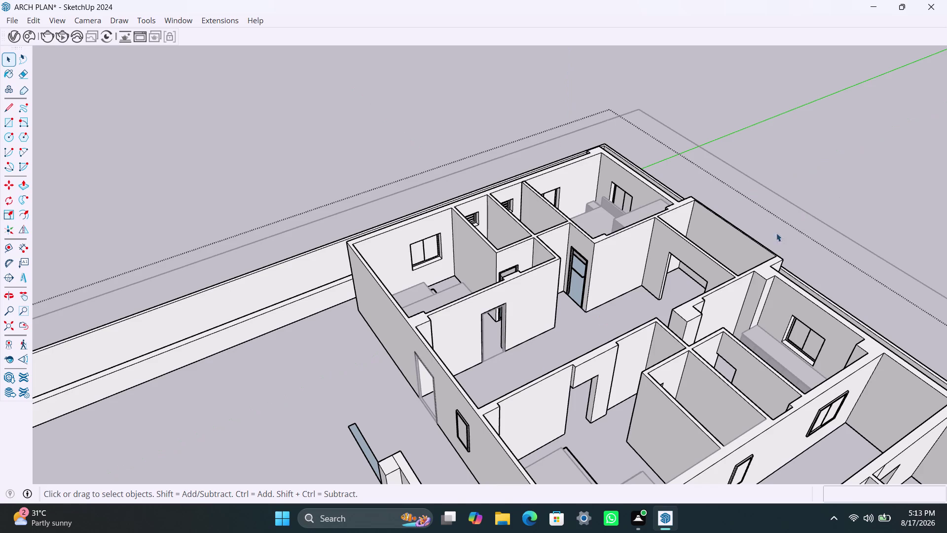
middle_drag(605, 295, 843, 302)
scroll(down, 3)
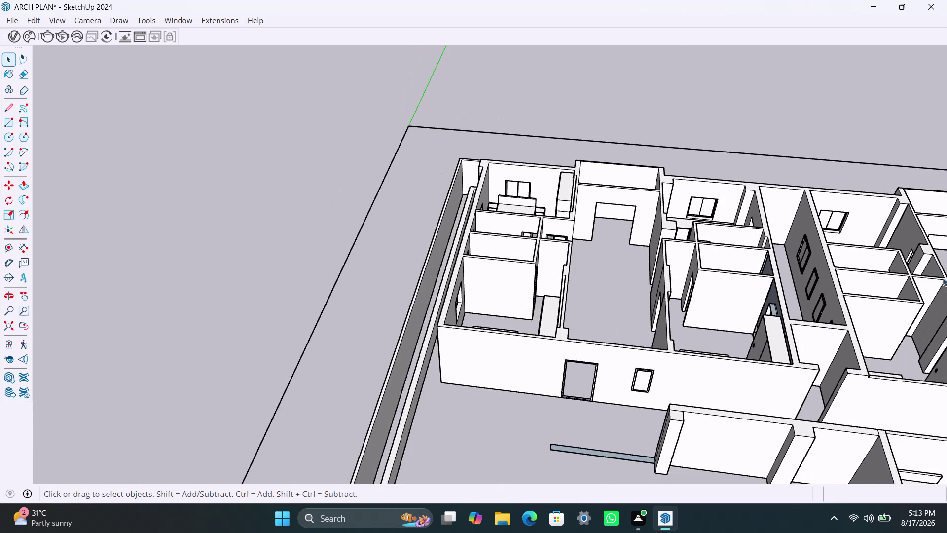
scroll(up, 3)
middle_drag(578, 257, 539, 355)
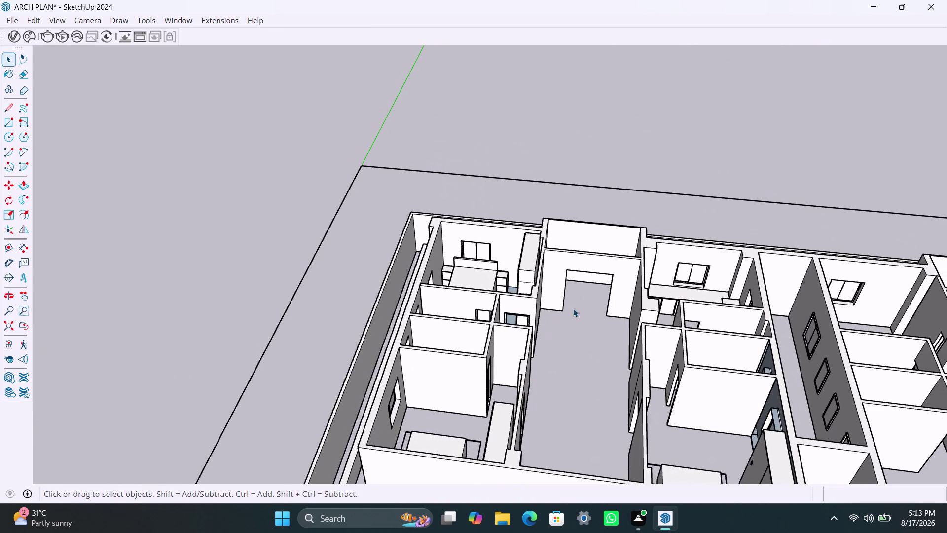
scroll(up, 3)
middle_drag(559, 346, 599, 356)
scroll(up, 3)
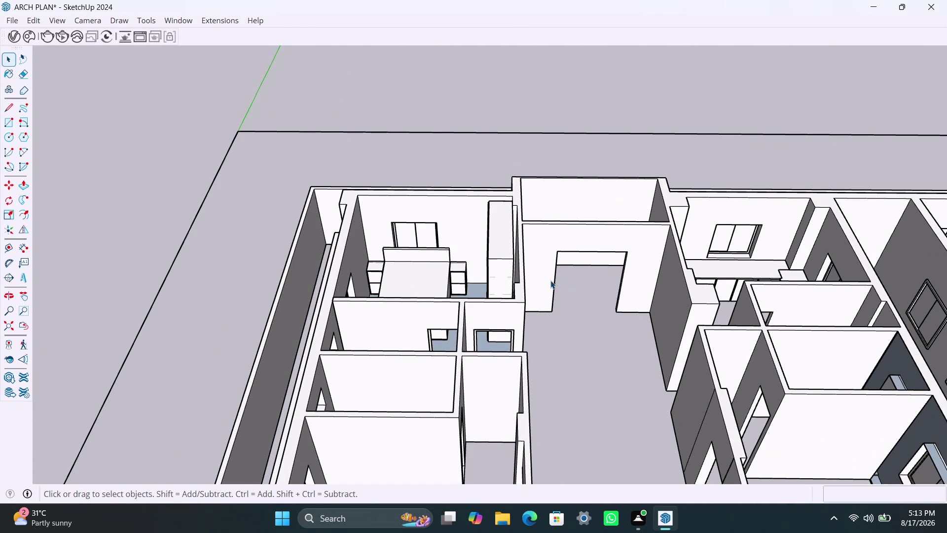
Draw a rectangle over the wide back-wall opening and make it a group.
key(r)
click(560, 252)
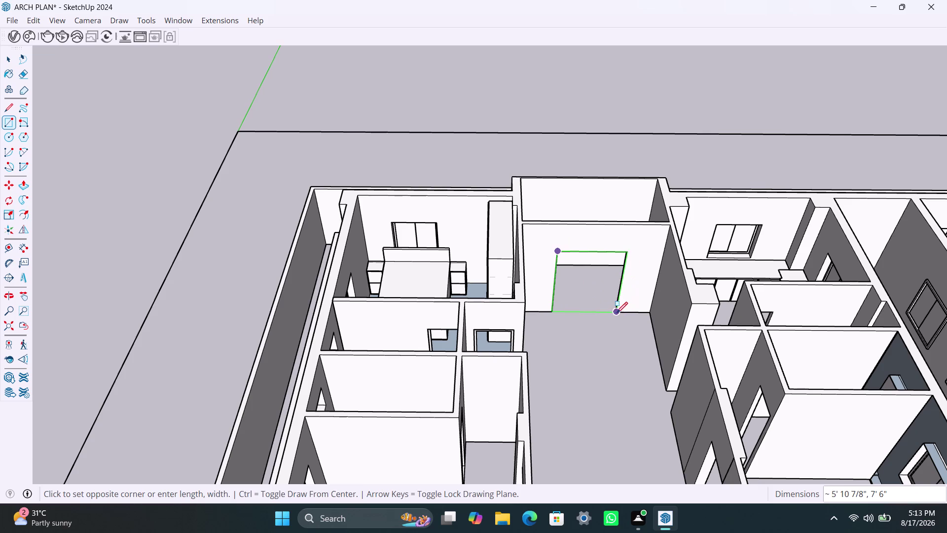
click(615, 312)
key(space)
double_click(590, 274)
right_click(590, 274)
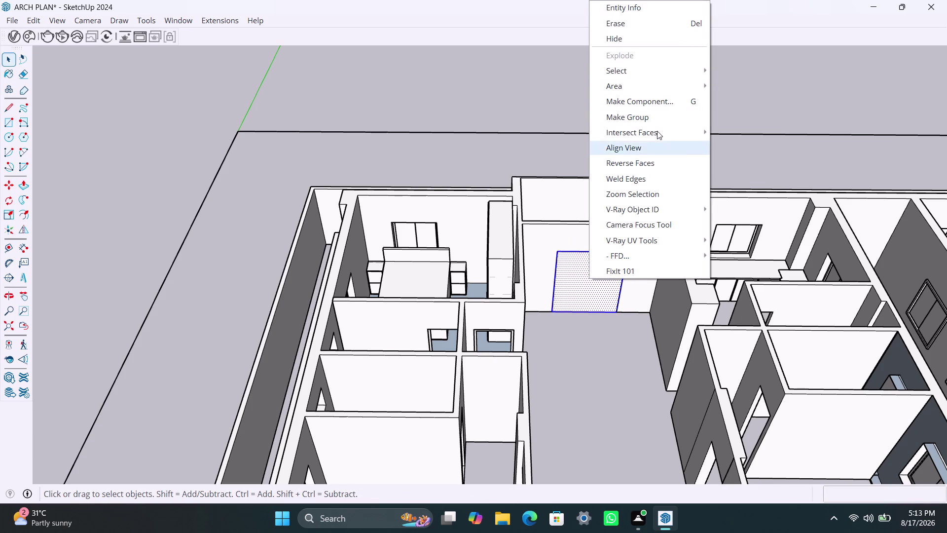
click(660, 118)
double_click(604, 275)
Offset the rectangle 2" inward and delete the inner panel, leaving a frame.
click(594, 280)
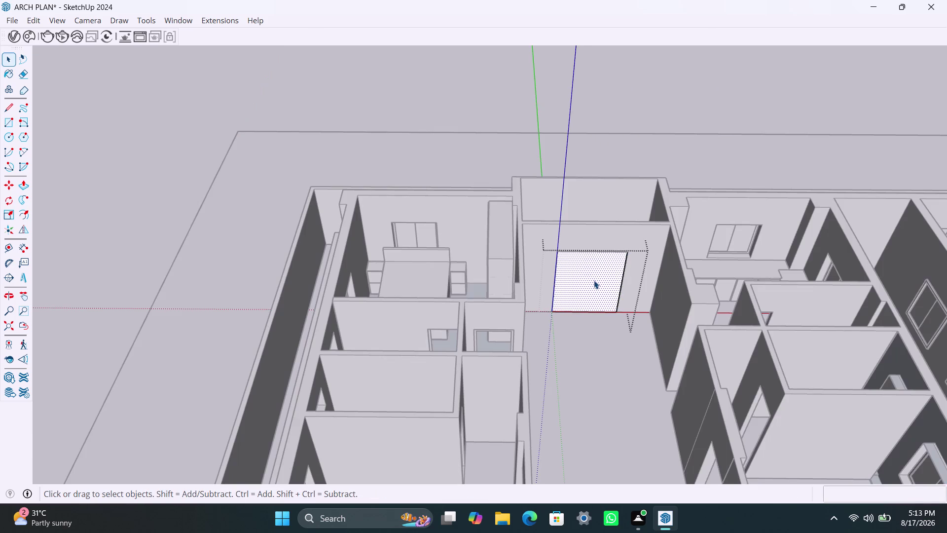
key(f)
click(572, 280)
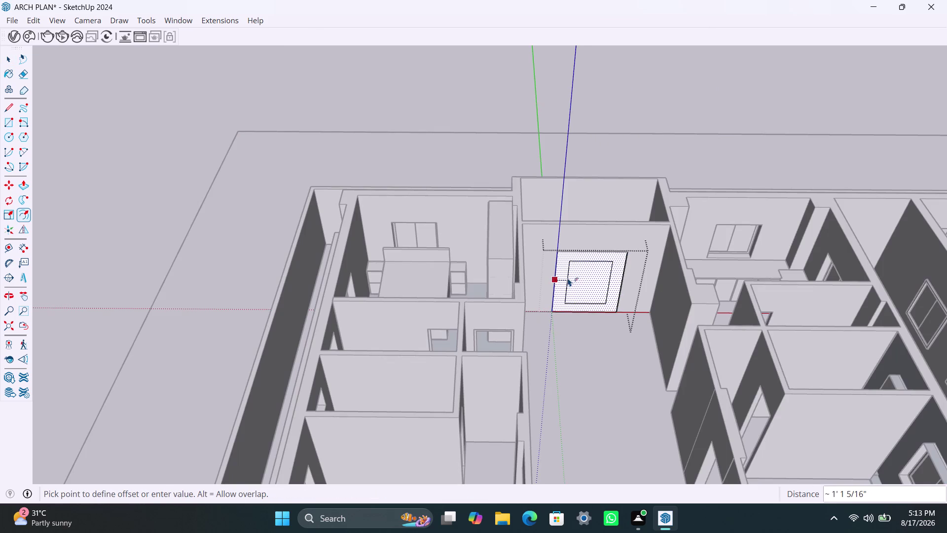
text(2")
key(Return)
key(space)
click(584, 286)
scroll(down, 3)
key(Delete)
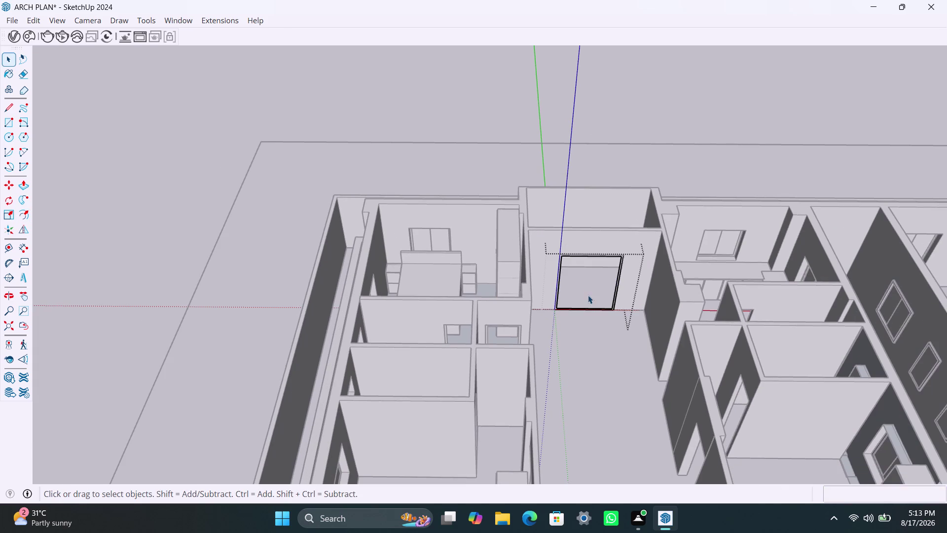
scroll(up, 3)
scroll(up, 3)
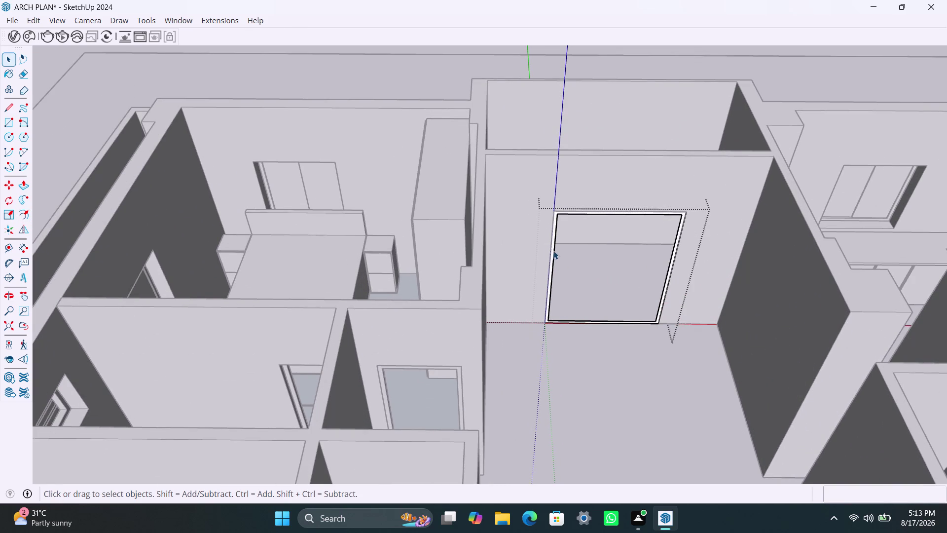
scroll(up, 3)
Push/Pull the frame face out 2".
click(552, 241)
key(p)
click(552, 242)
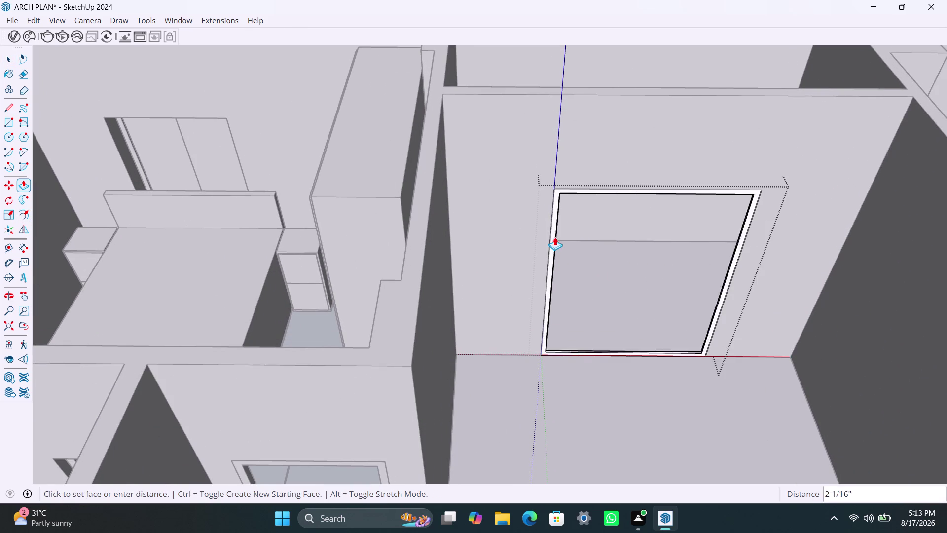
text(2")
key(Return)
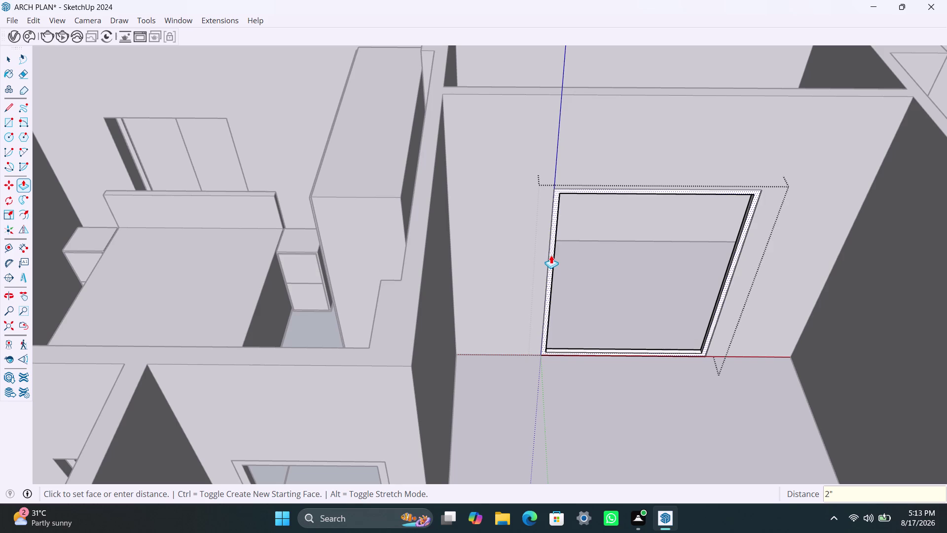
Undo a 1' pull on the frame and pull it 1" instead.
click(550, 255)
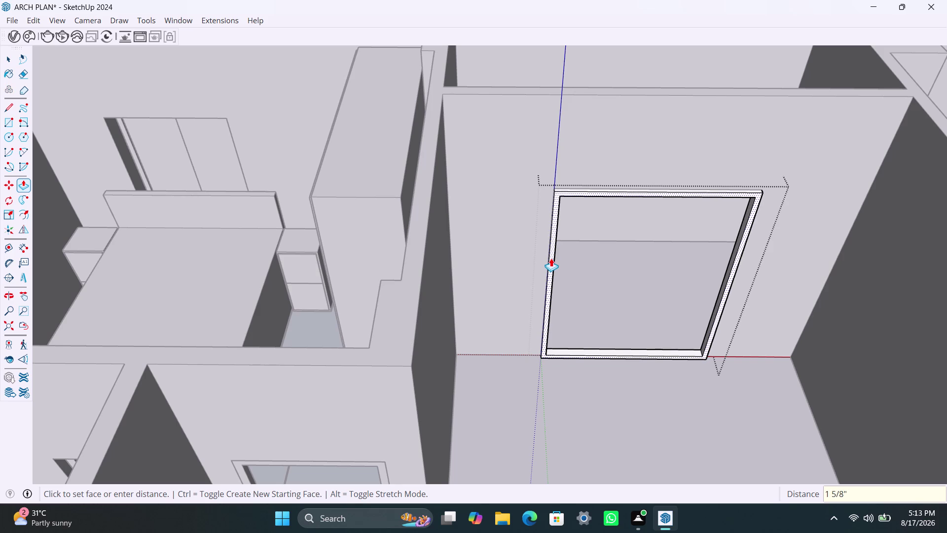
text(1')
key(Return)
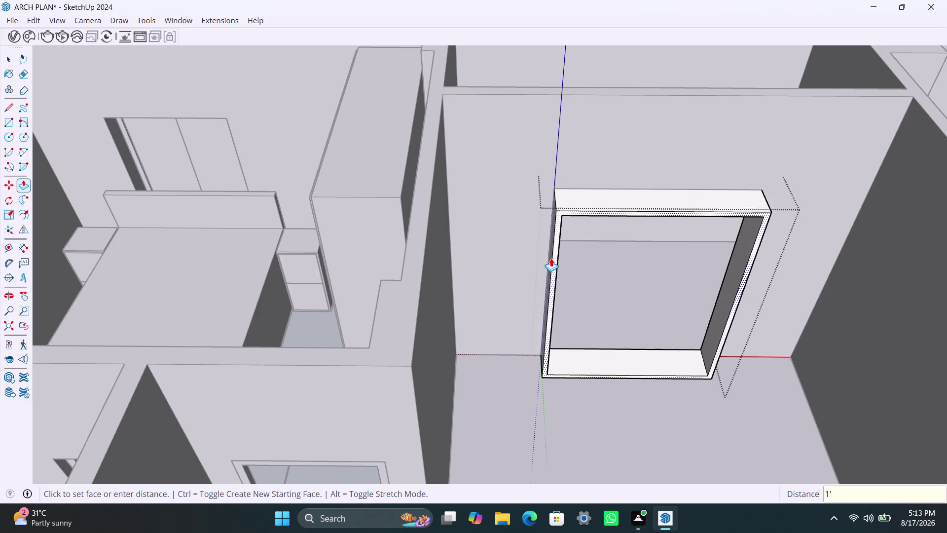
key(ctrl+z)
click(551, 258)
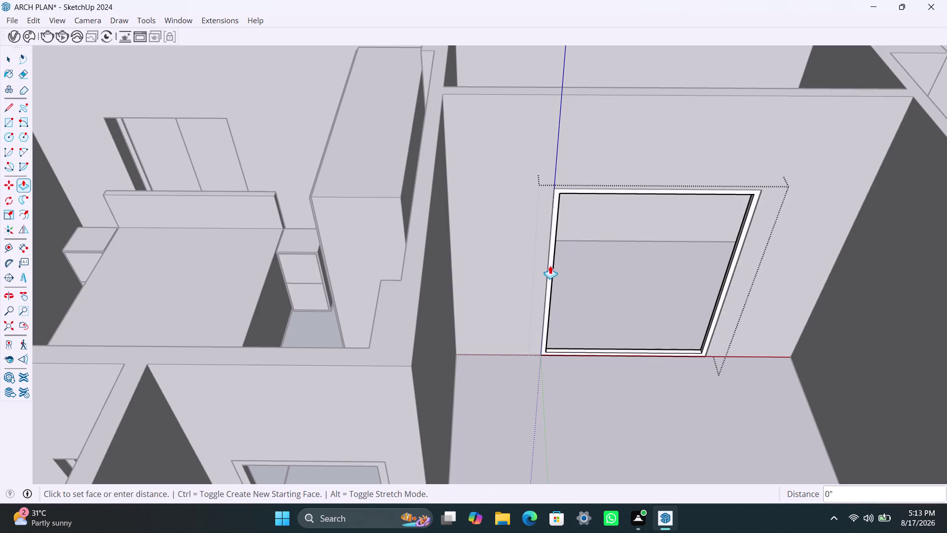
text(1")
key(Return)
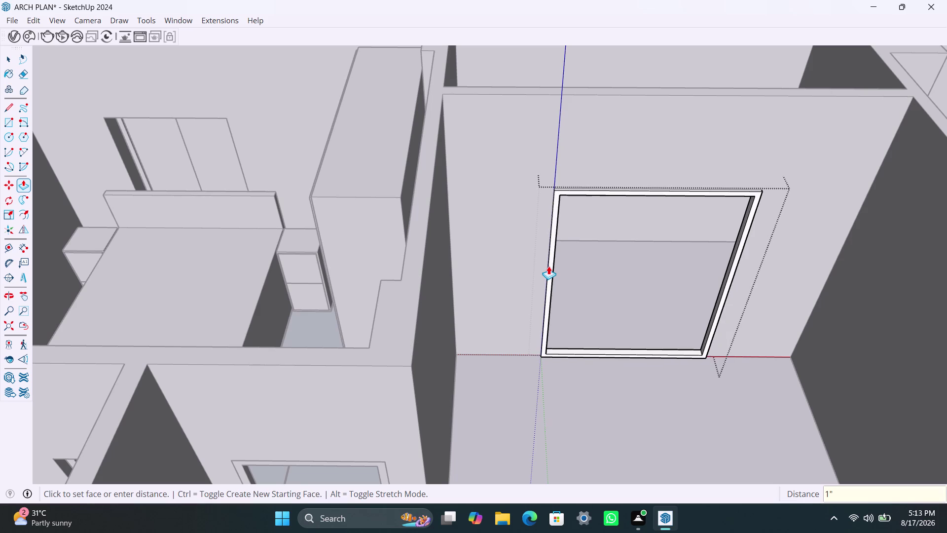
key(space)
click(643, 74)
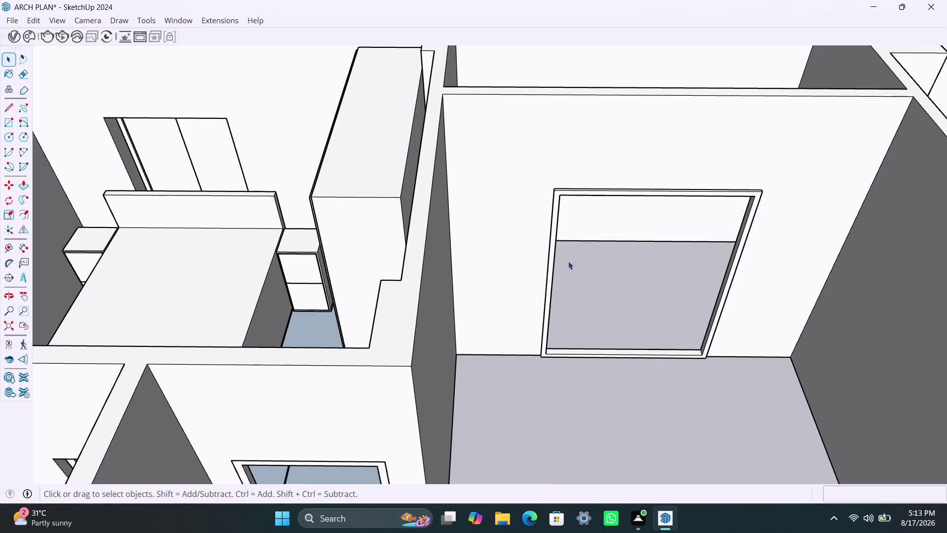
Draw a rectangle over the left half of the opening and group it.
key(r)
click(564, 193)
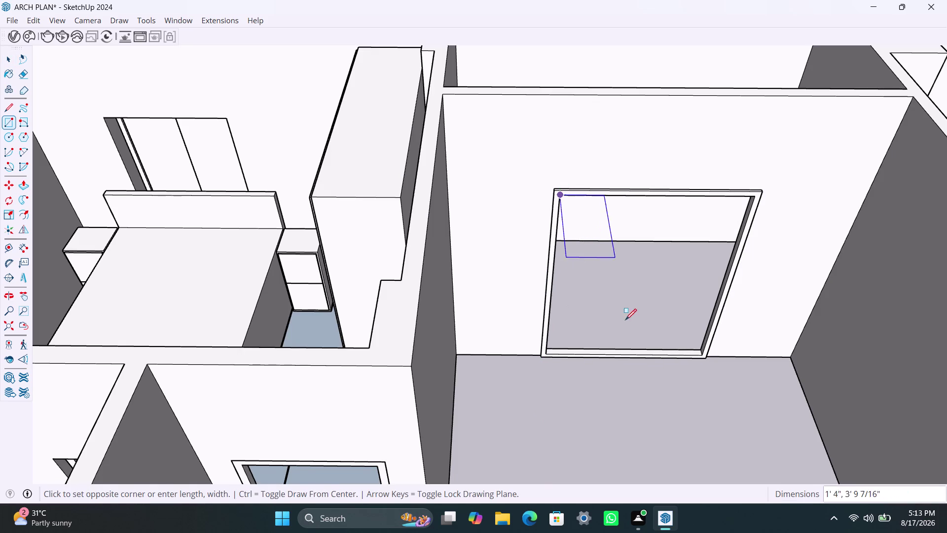
click(630, 356)
key(space)
double_click(612, 303)
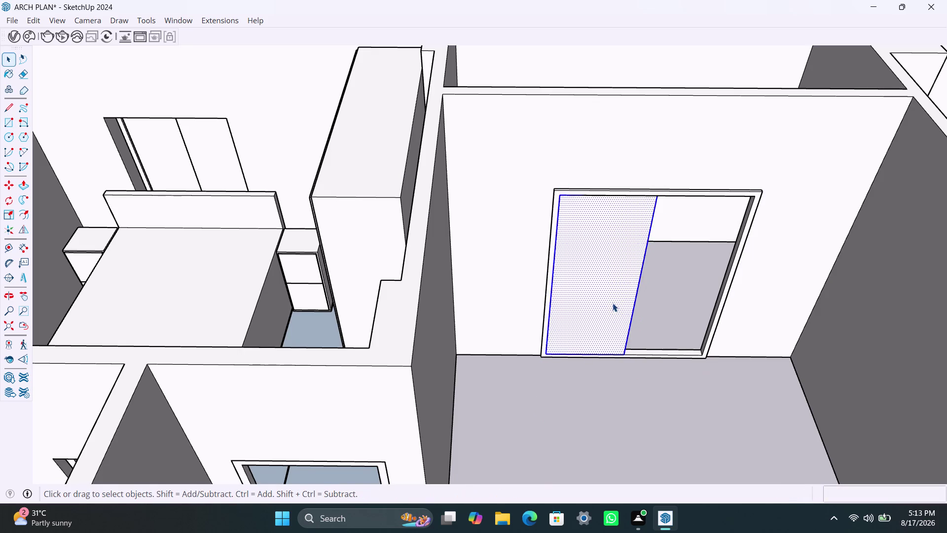
right_click(612, 300)
click(676, 143)
double_click(602, 307)
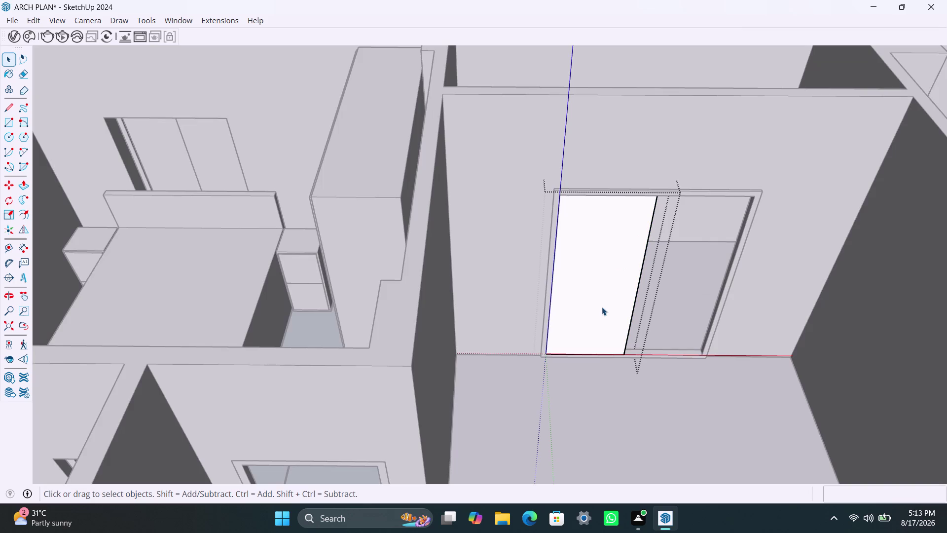
Thicken the panel group to 18mm and close the group.
click(602, 307)
key(p)
click(602, 307)
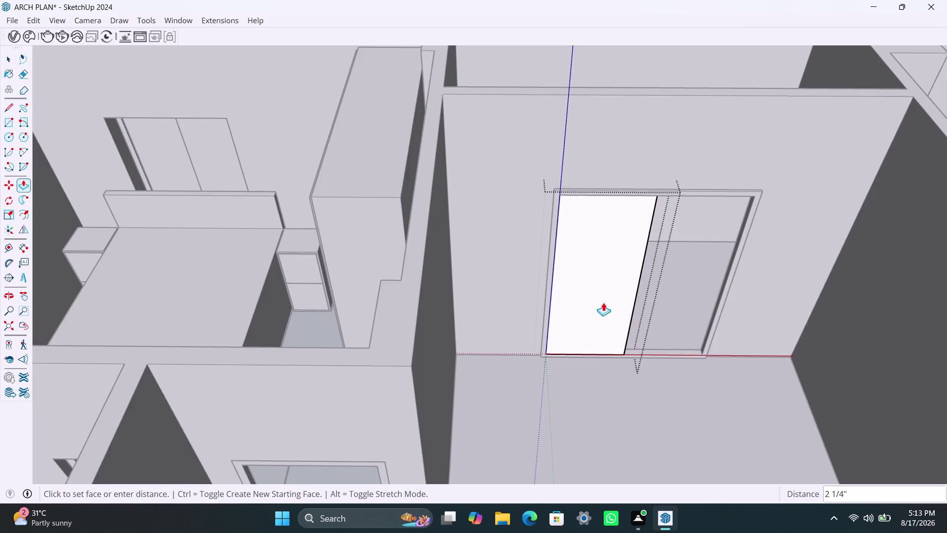
text(18MM)
key(Return)
key(space)
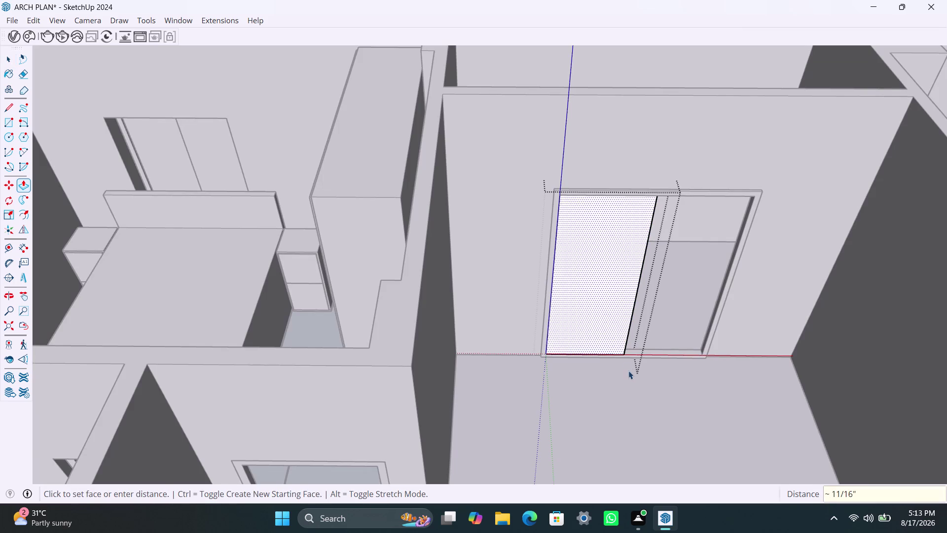
scroll(up, 3)
scroll(up, 3)
click(610, 394)
click(613, 345)
Copy the panel with Move and drop the copy beside the first.
scroll(up, 3)
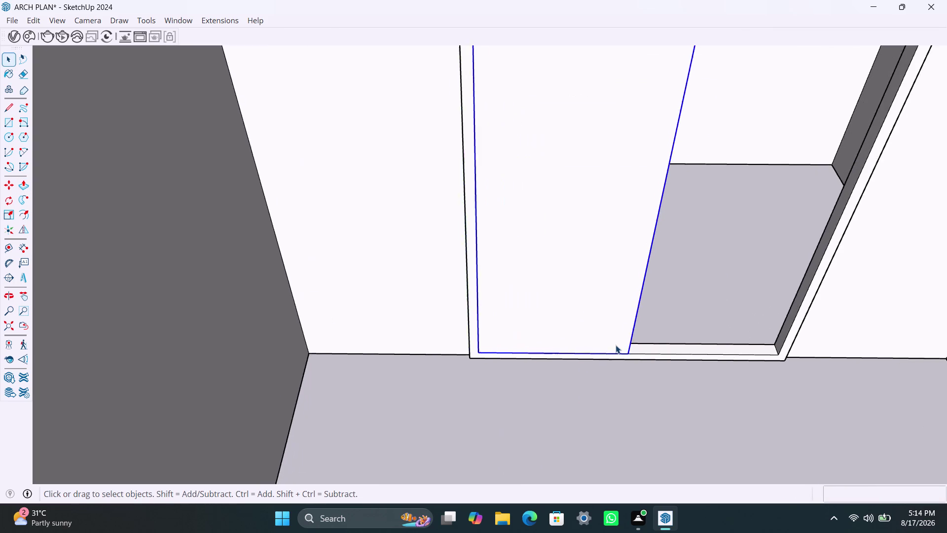
scroll(down, 3)
key(m)
click(626, 355)
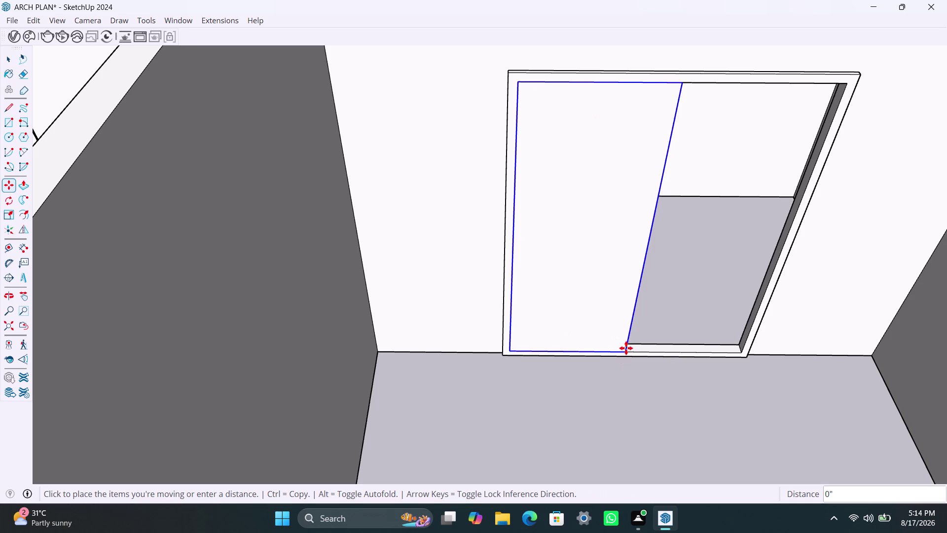
scroll(up, 3)
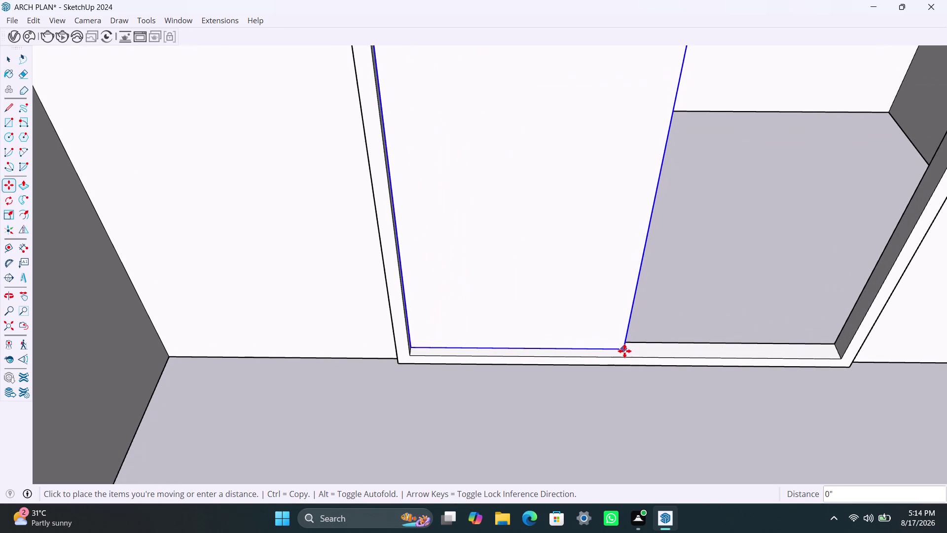
click(624, 347)
key(m)
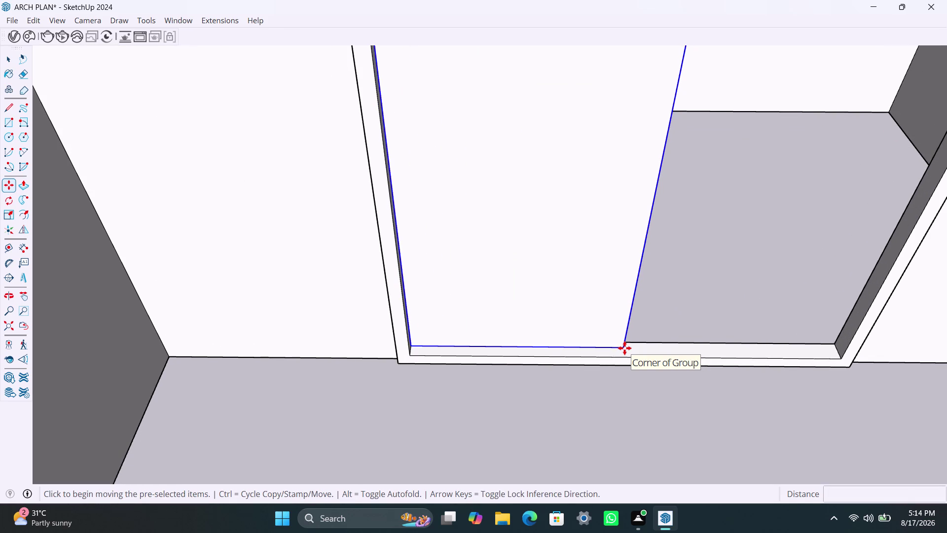
click(625, 348)
click(840, 359)
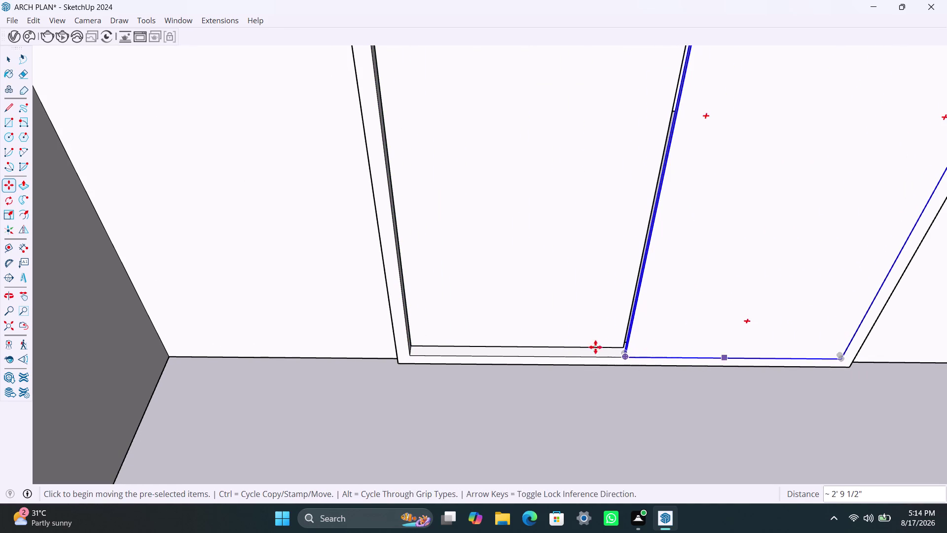
Reposition the copied panel so it snaps against the first panel.
scroll(up, 3)
middle_drag(635, 360, 660, 368)
scroll(up, 3)
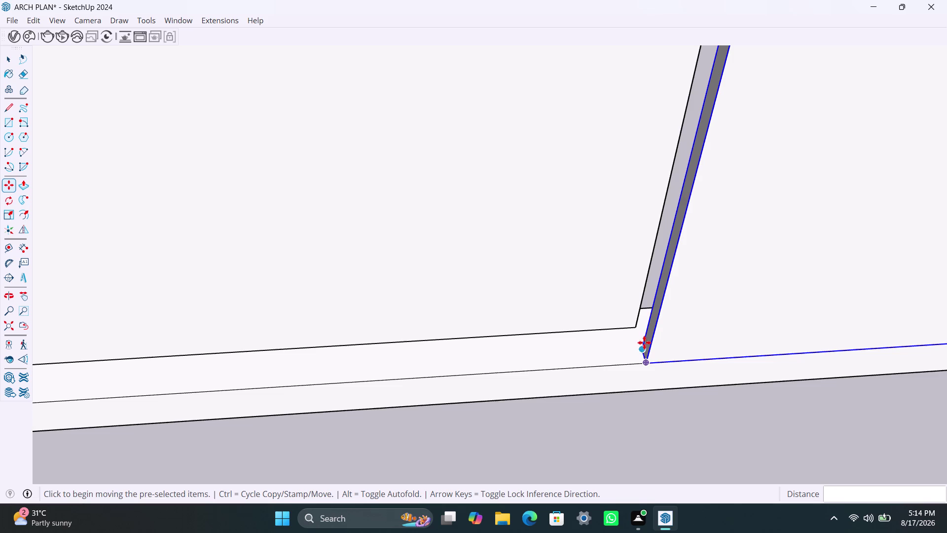
click(639, 348)
click(632, 331)
scroll(down, 3)
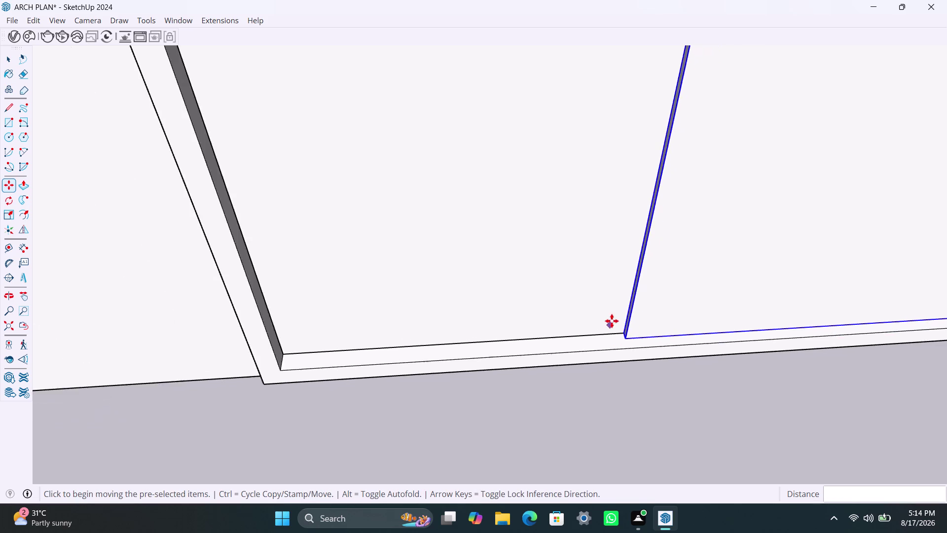
scroll(down, 3)
key(space)
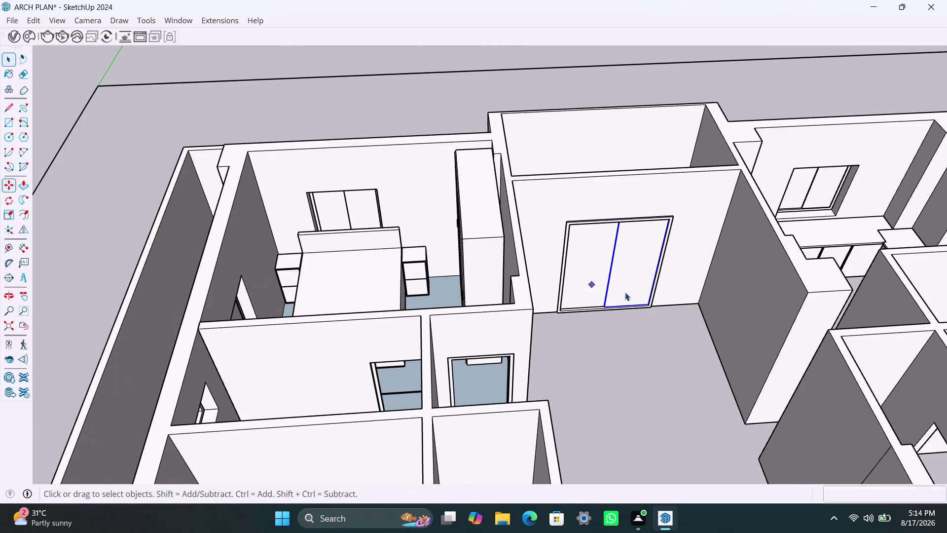
Save, then orbit and zoom across the house to the interior wall's doorway.
click(605, 367)
scroll(down, 3)
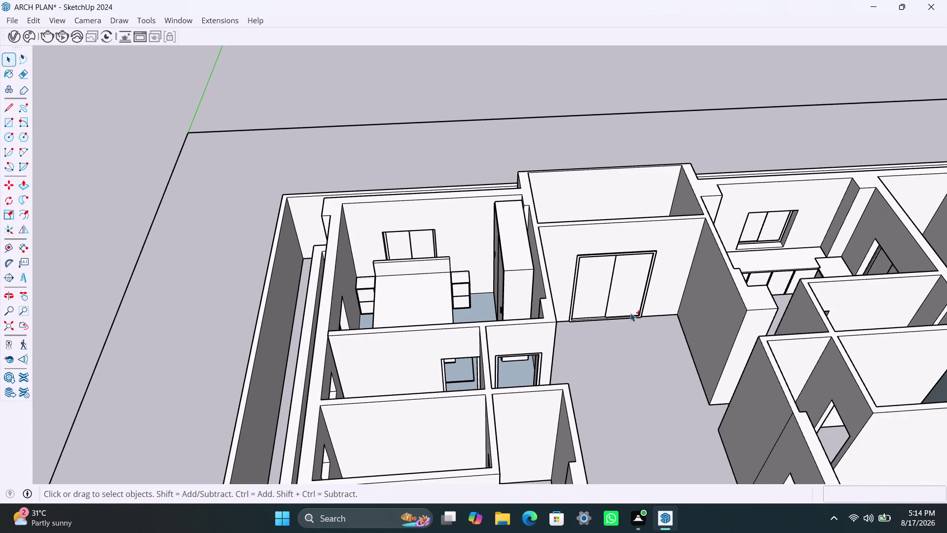
key(ctrl+s)
scroll(down, 3)
scroll(down, 3)
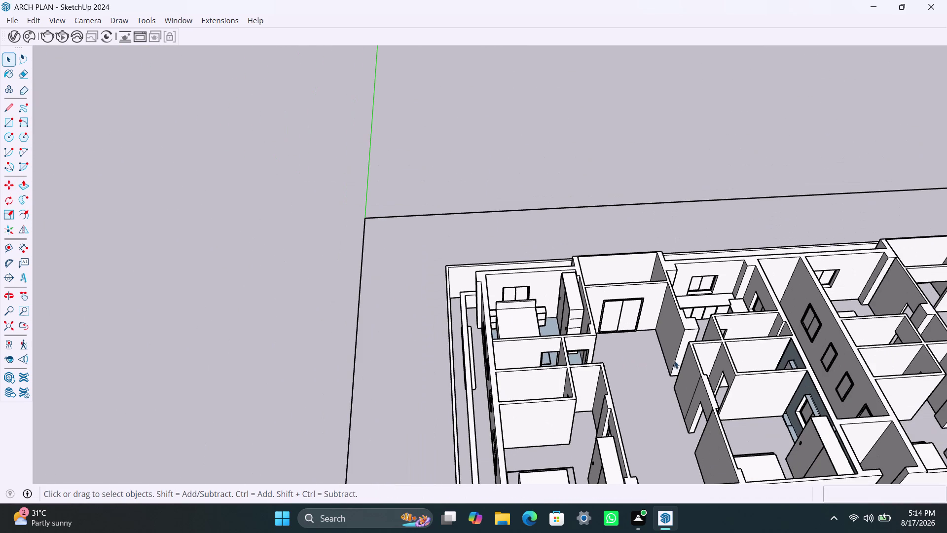
middle_drag(656, 364, 876, 390)
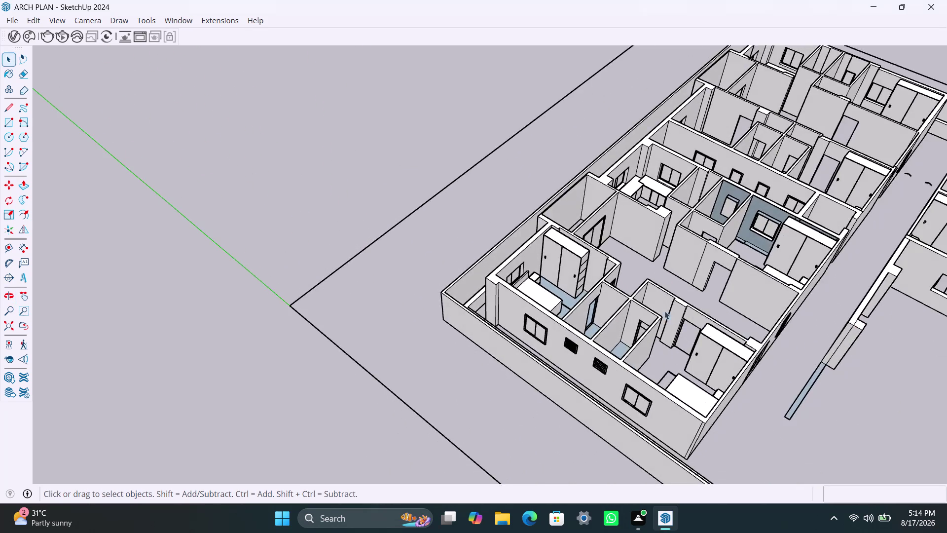
scroll(up, 3)
scroll(up, 3)
middle_drag(695, 244, 644, 280)
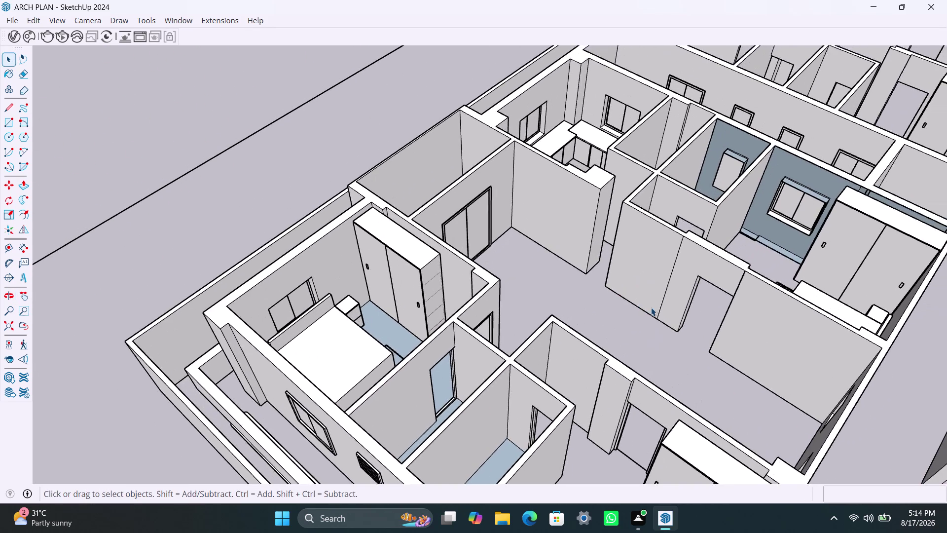
scroll(up, 3)
middle_drag(687, 342, 860, 354)
scroll(up, 3)
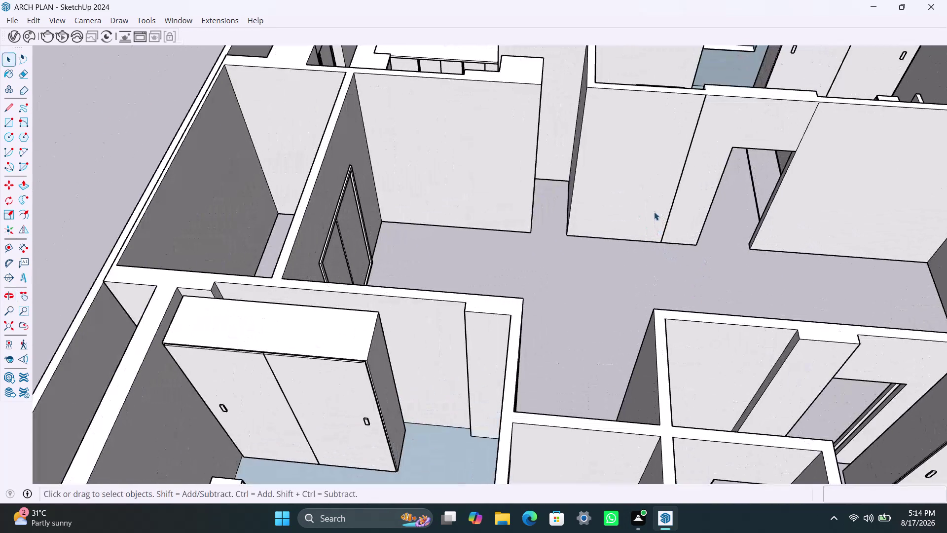
middle_drag(654, 211, 622, 269)
scroll(up, 3)
Select the wall face above the doorway and cancel a Push/Pull attempt.
click(628, 223)
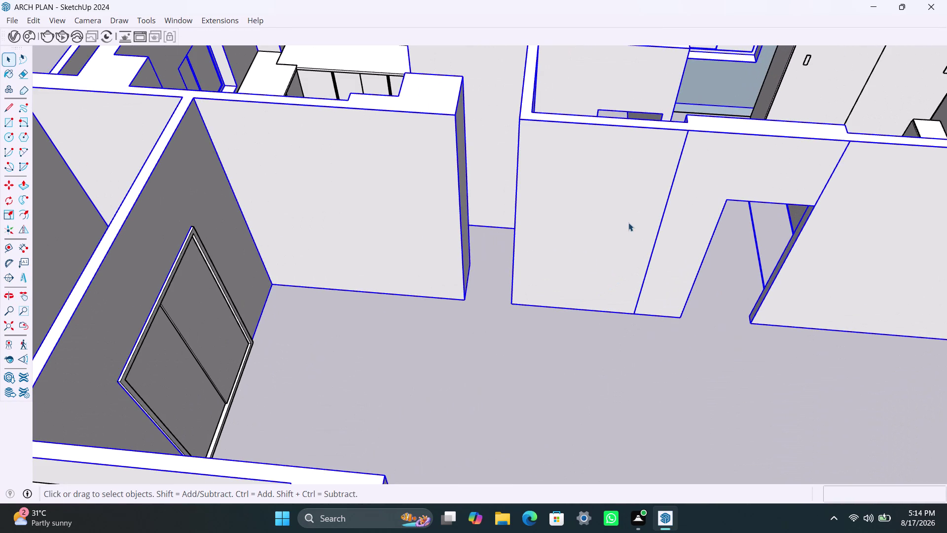
triple_click(628, 222)
double_click(625, 219)
click(682, 202)
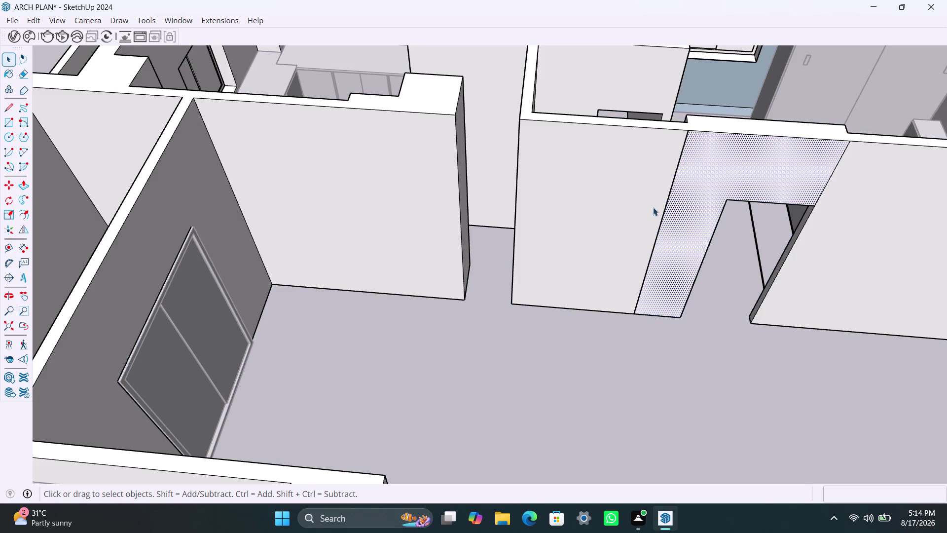
scroll(up, 3)
key(p)
click(685, 199)
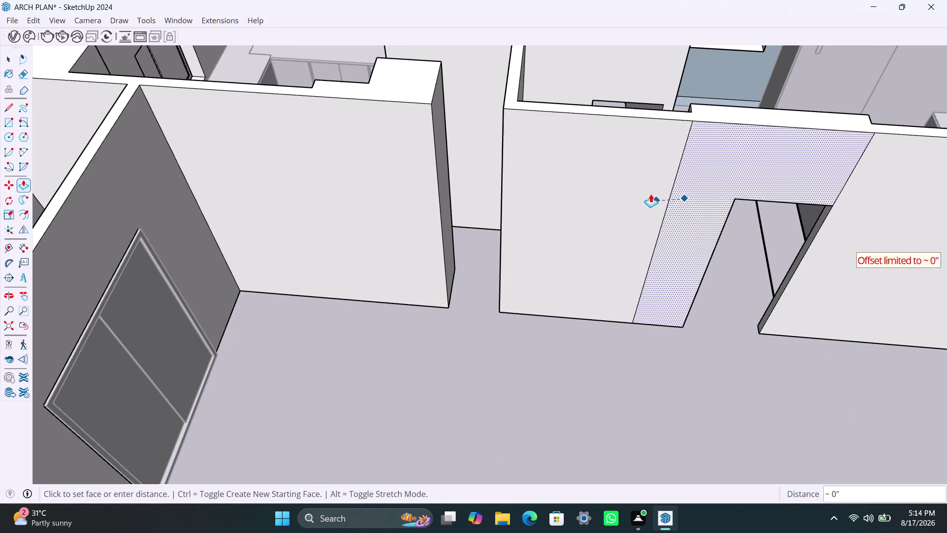
click(649, 190)
key(space)
Delete stray edges above the doorway to leave a clean wall face.
click(672, 189)
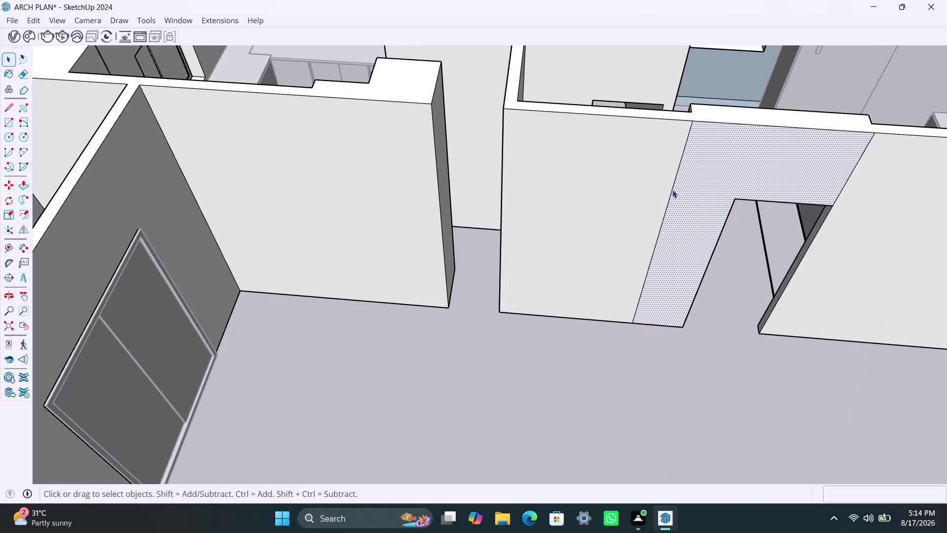
key(Delete)
scroll(down, 3)
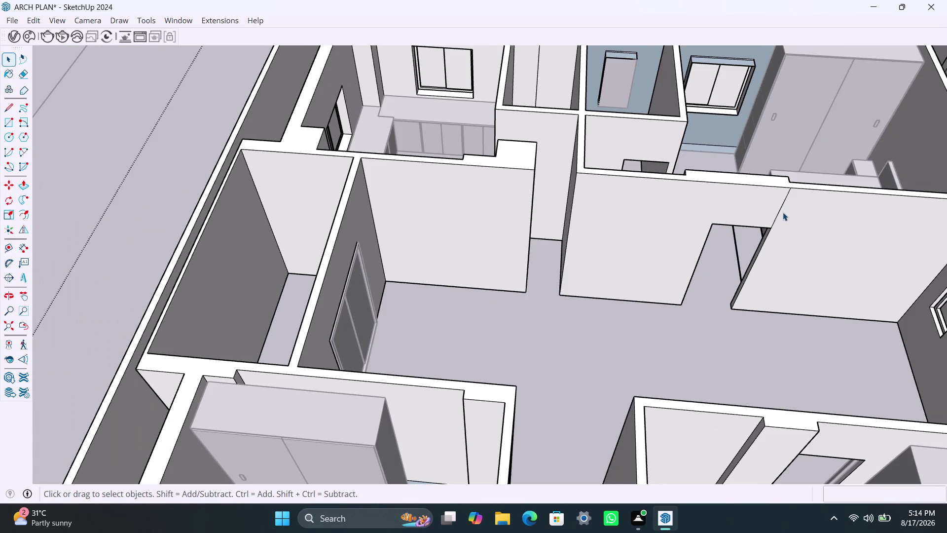
scroll(up, 3)
click(789, 192)
key(Delete)
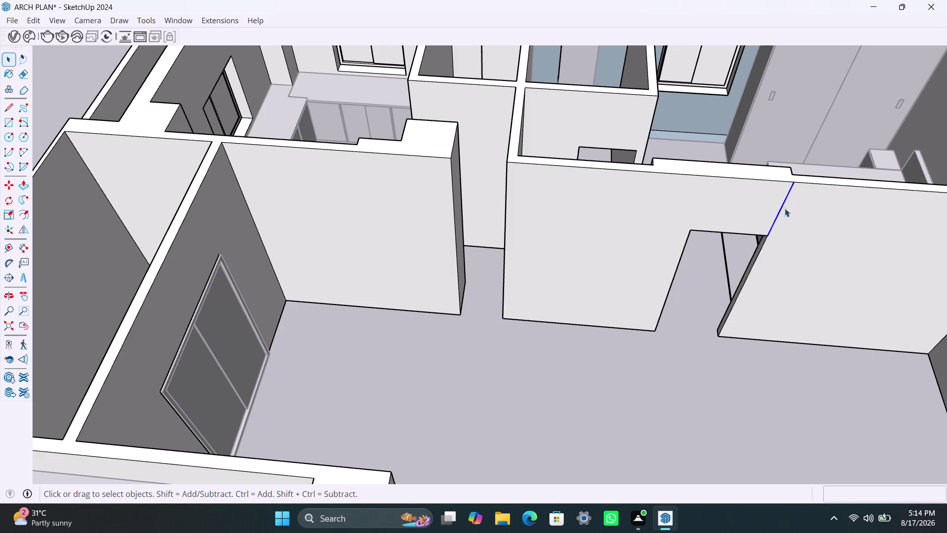
Draw a rectangle over the interior doorway opening and group it.
key(r)
click(693, 229)
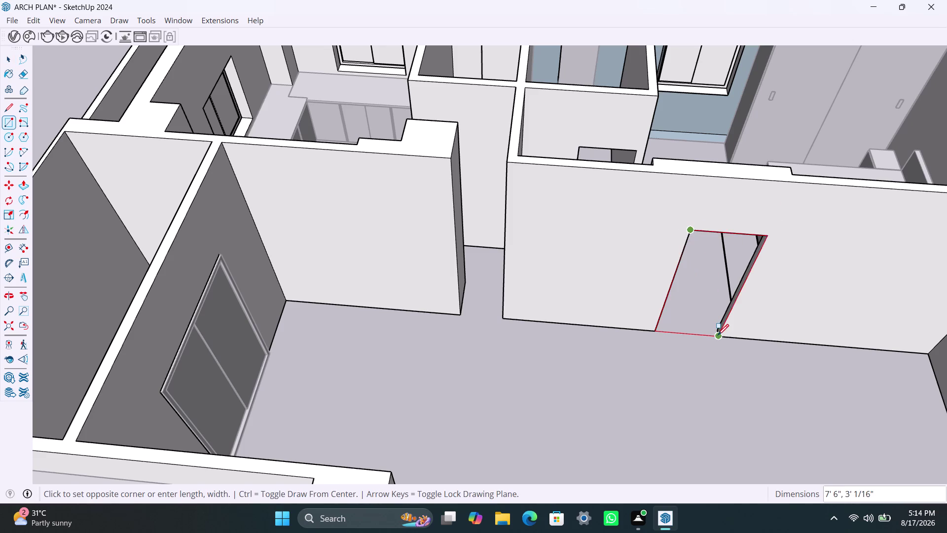
click(717, 335)
key(space)
double_click(712, 293)
right_click(711, 291)
click(773, 113)
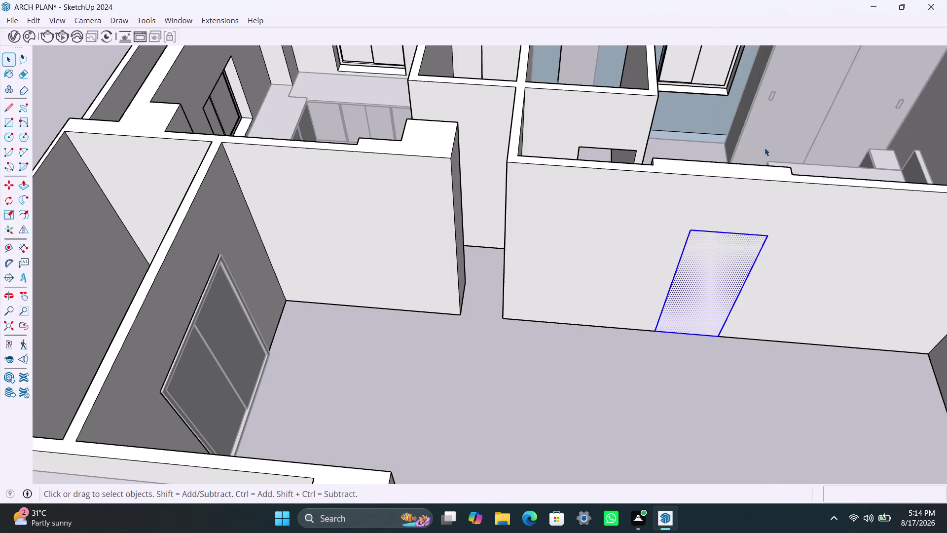
triple_click(717, 289)
Offset the rectangle 2" inward and delete the inner face.
key(f)
click(698, 285)
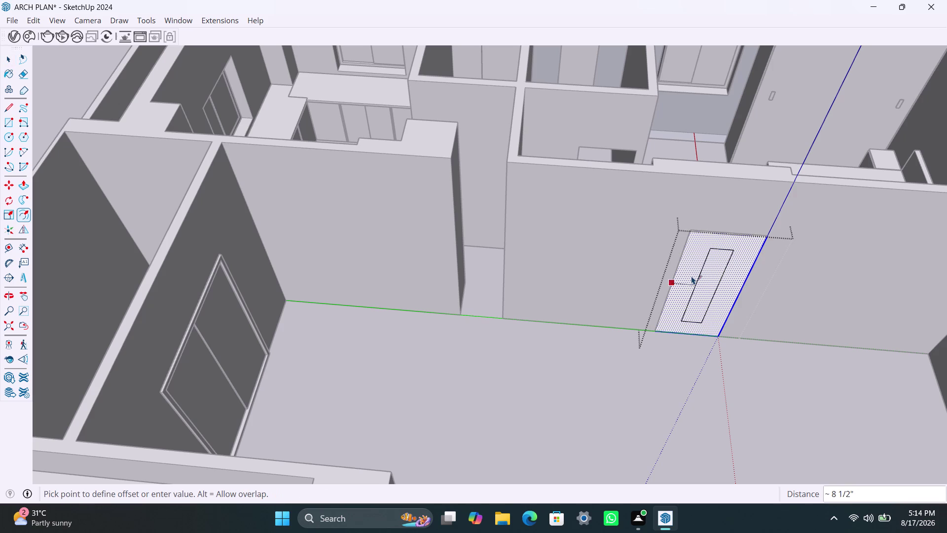
text(2")
key(Return)
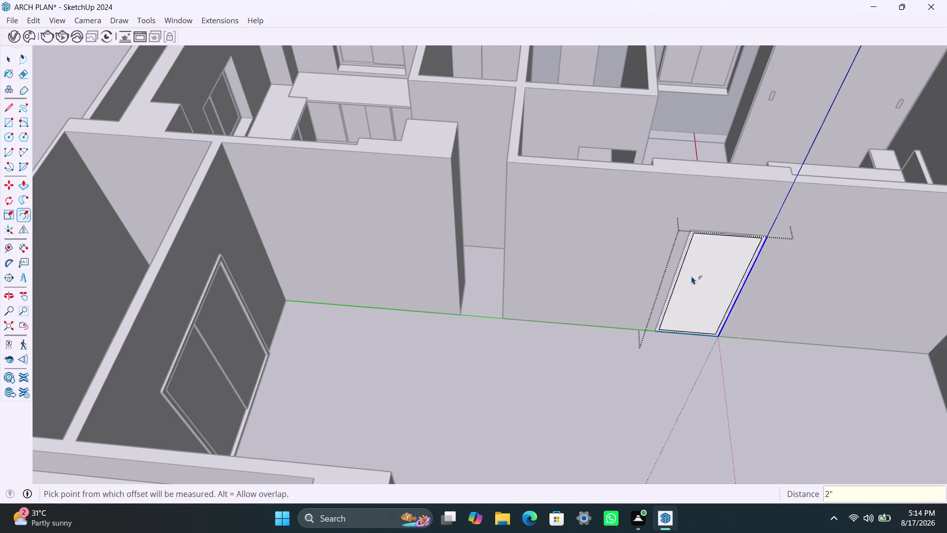
key(space)
click(710, 268)
key(Delete)
scroll(up, 3)
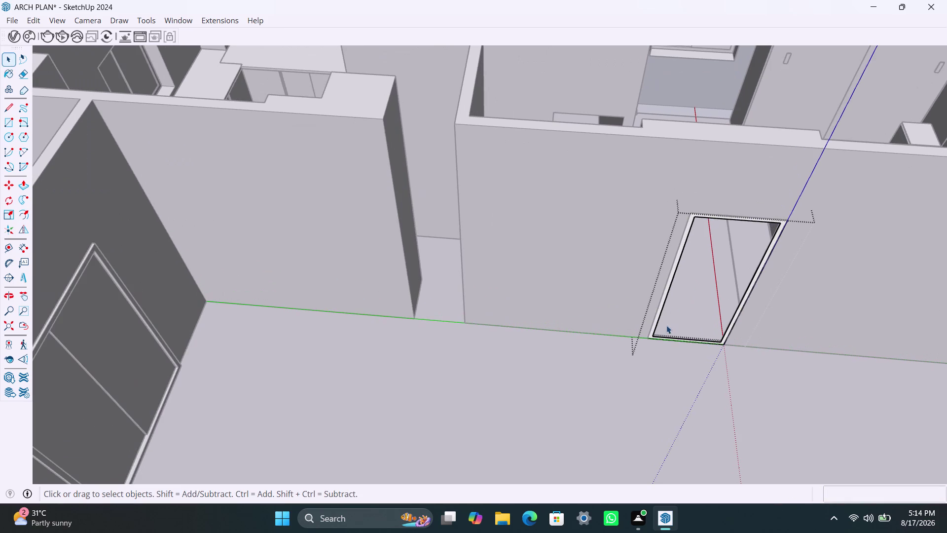
scroll(up, 3)
scroll(up, 3)
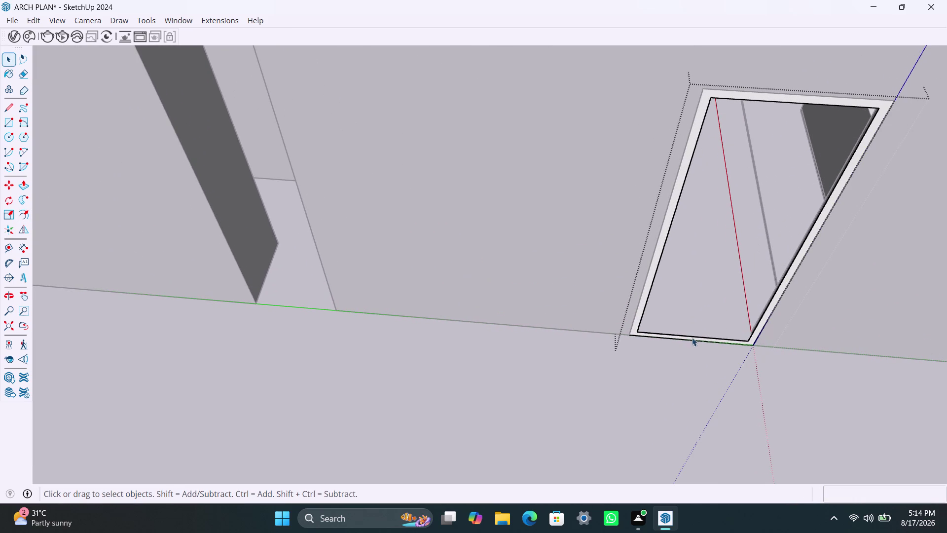
Move the frame's bottom inner edge 2" lower.
click(695, 334)
click(697, 335)
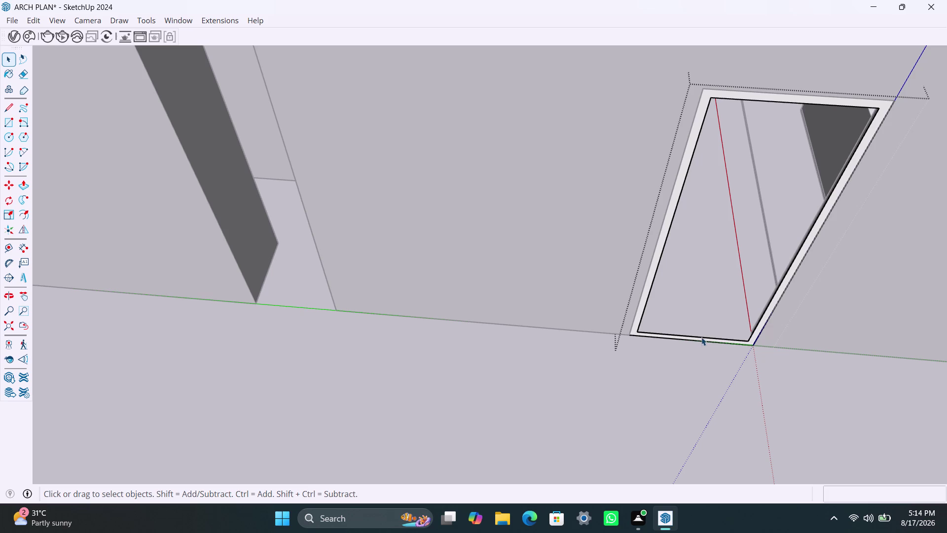
click(701, 337)
key(m)
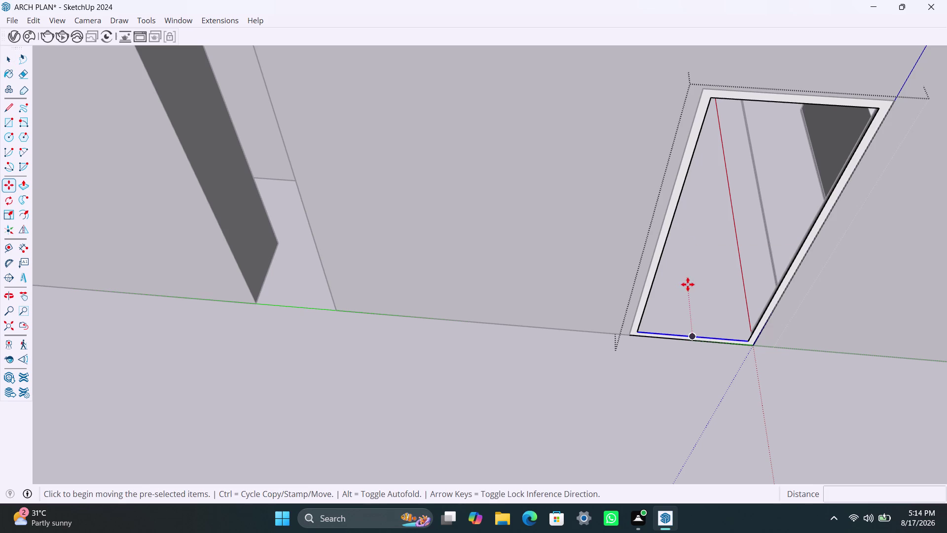
click(704, 340)
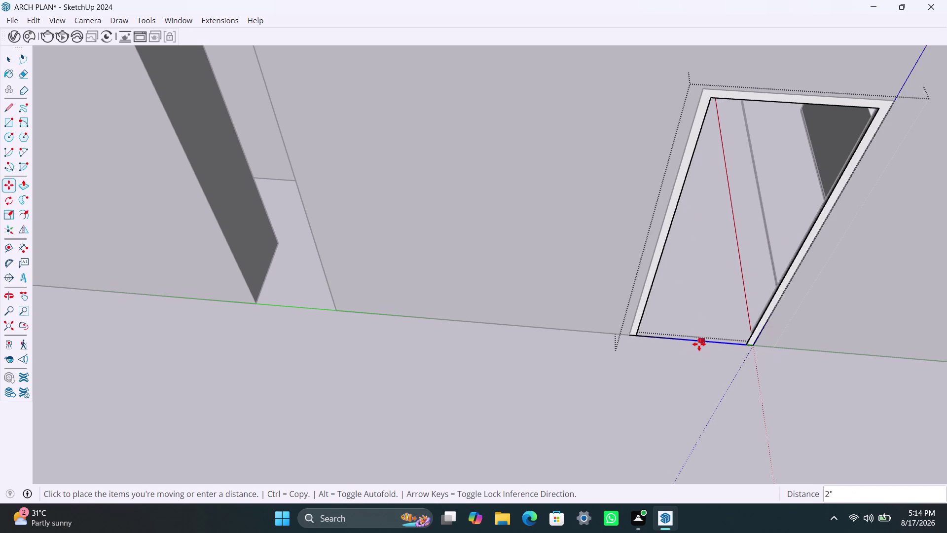
click(699, 344)
key(space)
Push/Pull the frame face out 2".
click(644, 303)
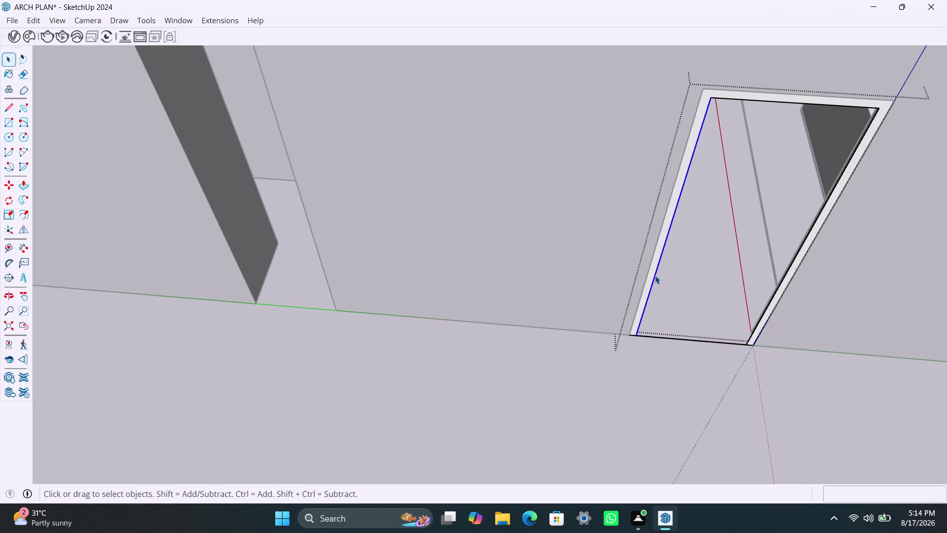
click(655, 275)
click(654, 268)
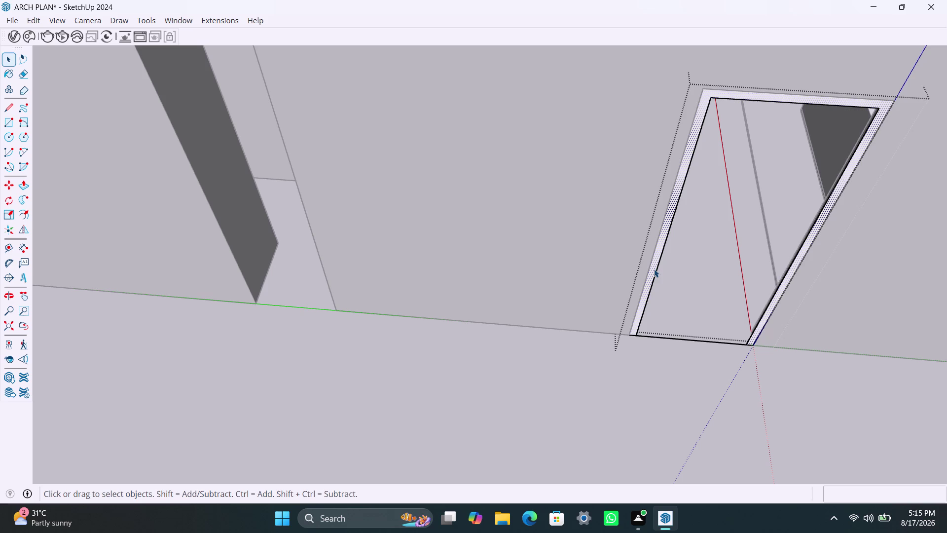
key(p)
click(654, 268)
text(2)
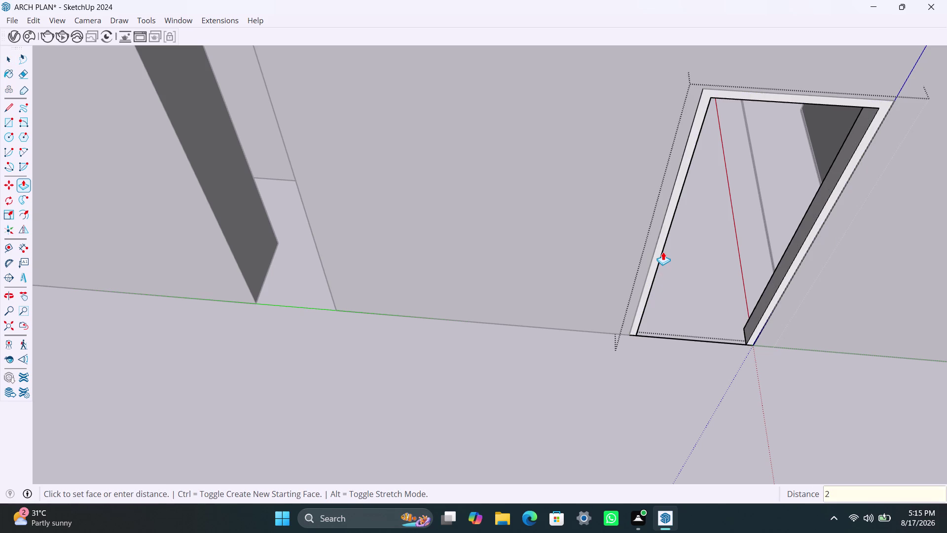
text(")
key(Return)
scroll(down, 3)
scroll(down, 3)
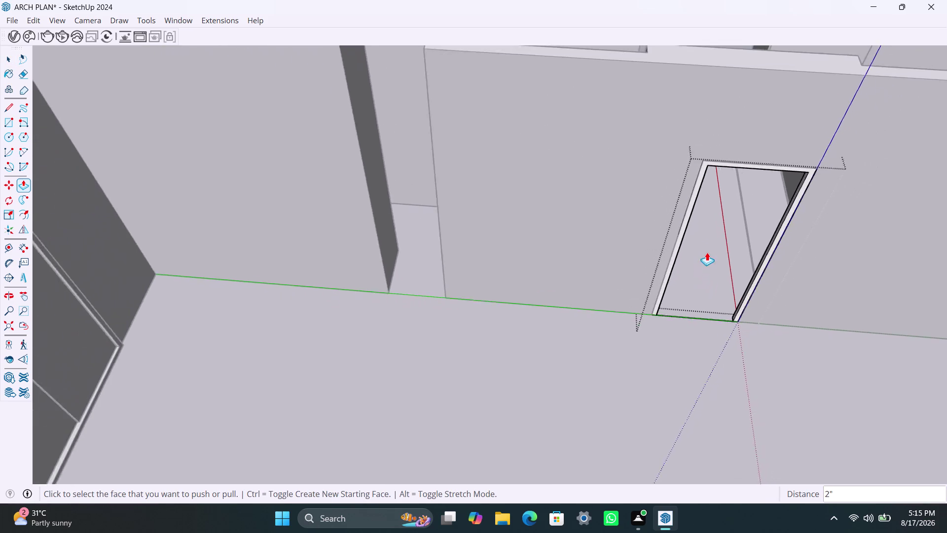
Orbit and zoom across the floor plan to face the small room's back-wall doorway.
scroll(down, 3)
middle_drag(682, 241, 722, 271)
scroll(down, 3)
middle_drag(492, 262, 777, 247)
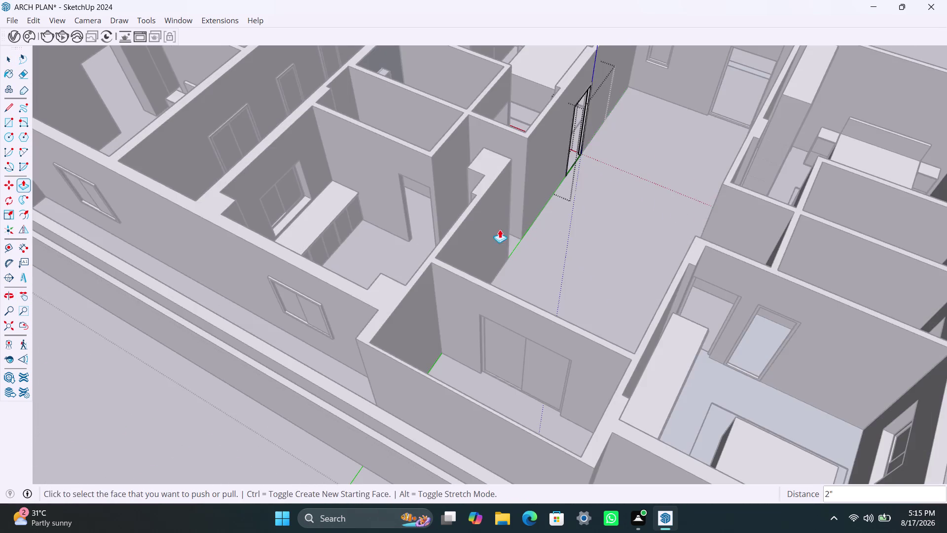
middle_drag(498, 231, 592, 238)
key(space)
scroll(up, 3)
click(591, 246)
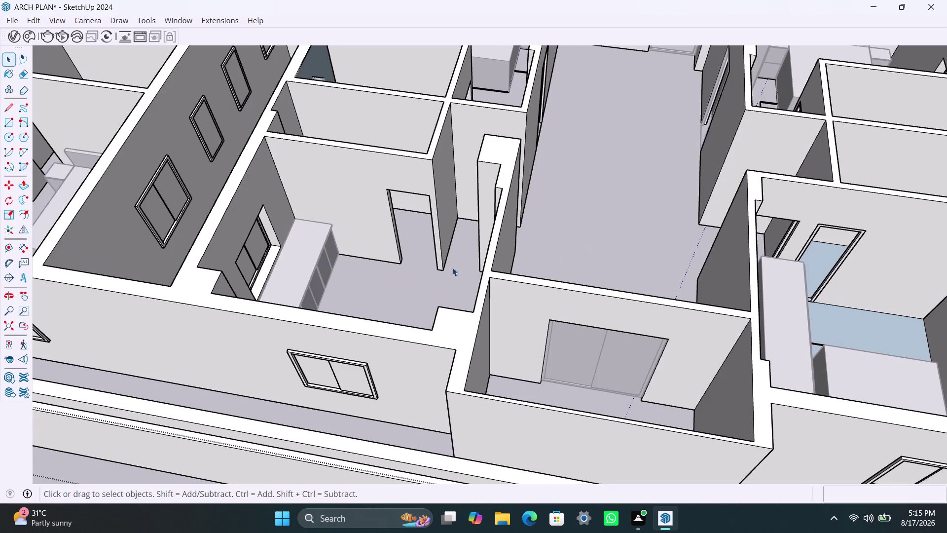
middle_drag(405, 278, 588, 268)
middle_drag(418, 261, 394, 254)
scroll(up, 3)
key(r)
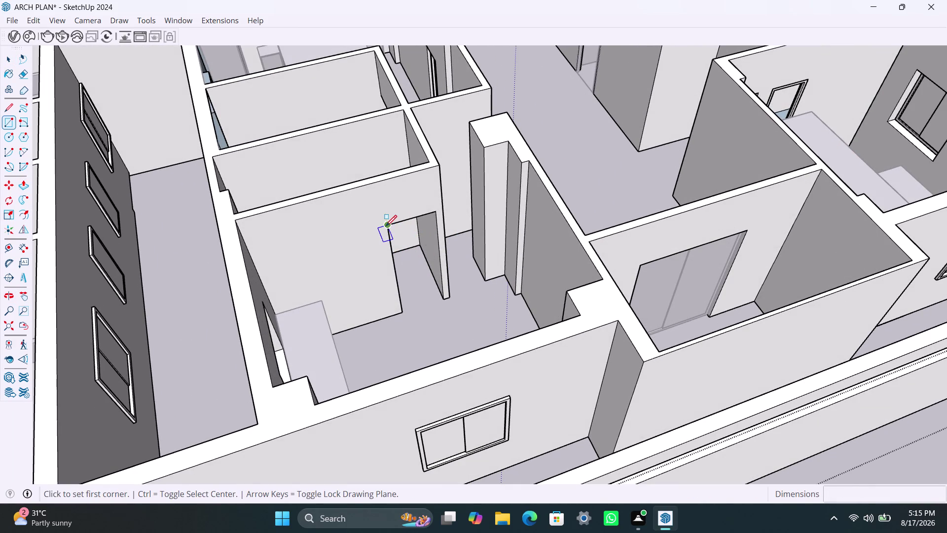
Draw a rectangle covering the small room's doorway opening and select its face.
click(386, 226)
click(442, 297)
key(space)
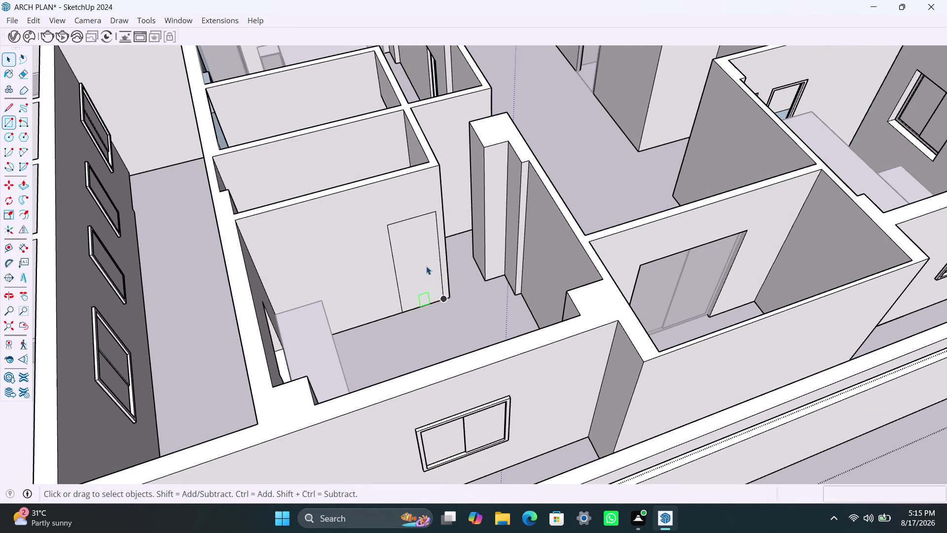
double_click(426, 266)
right_click(426, 260)
click(486, 121)
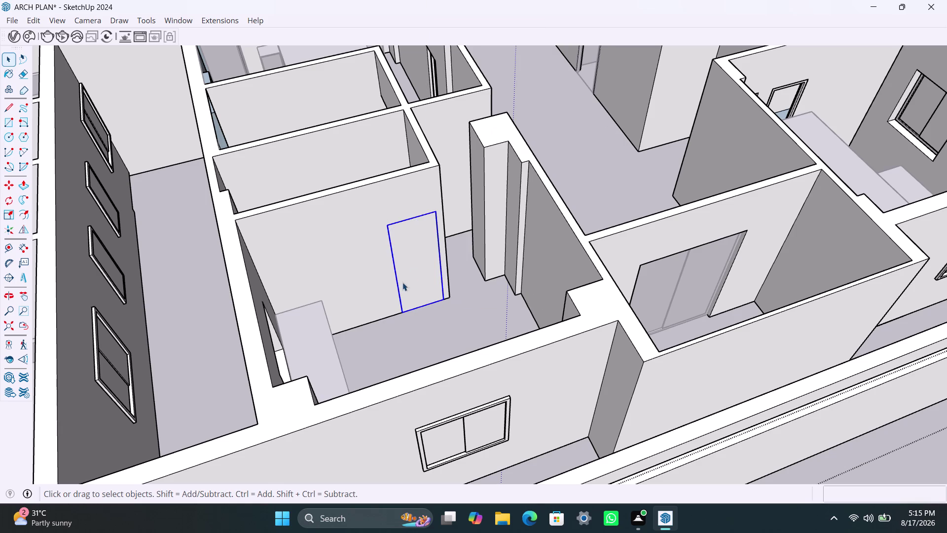
triple_click(424, 265)
Offset the rectangle outline 2 inches inward to form the frame border.
key(f)
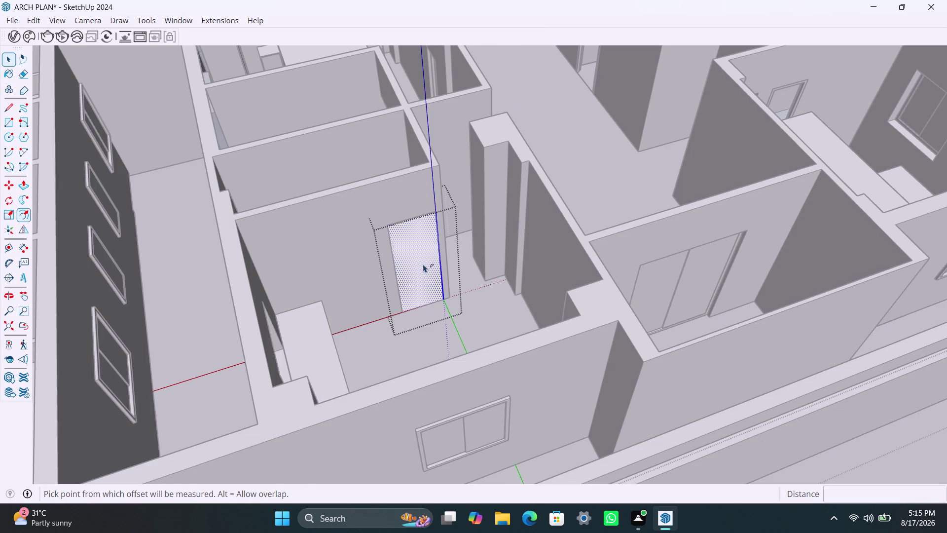
click(413, 255)
text(2)
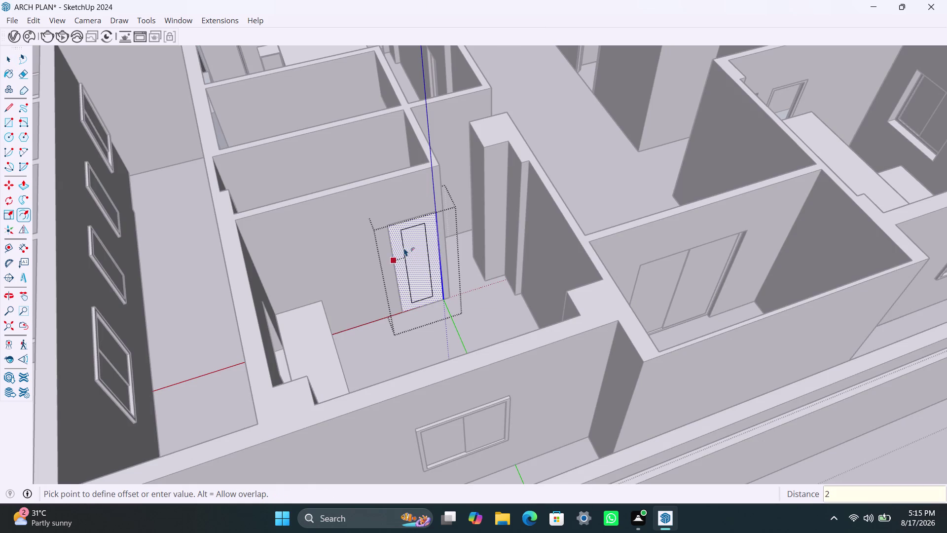
text(")
key(Return)
scroll(up, 3)
scroll(up, 3)
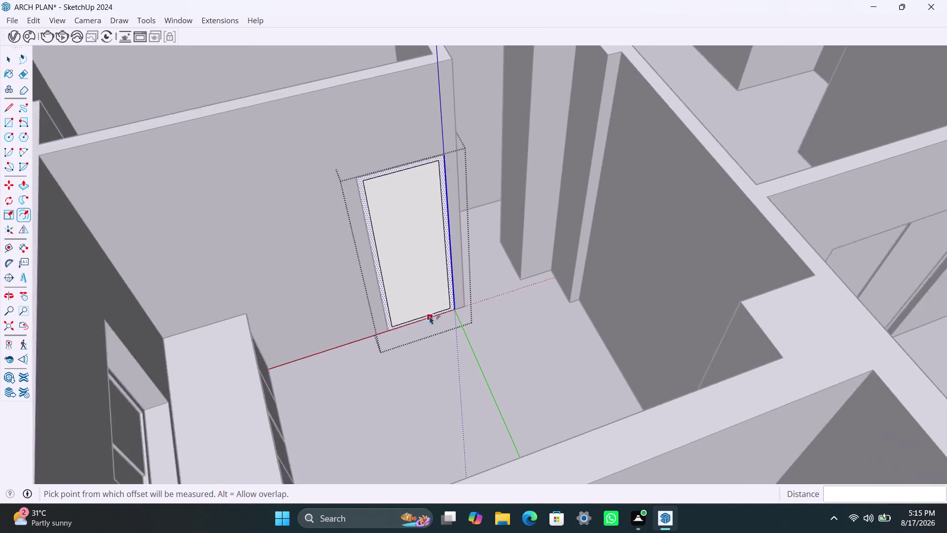
scroll(up, 3)
key(space)
Drop the frame's bottom edge 2 inches and delete the inner face to open the doorway.
click(419, 315)
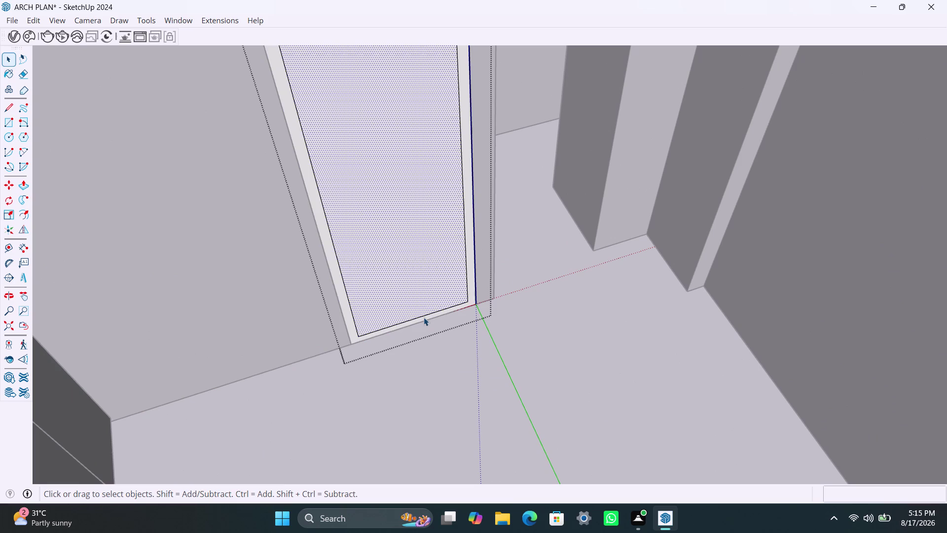
click(423, 317)
key(m)
click(418, 317)
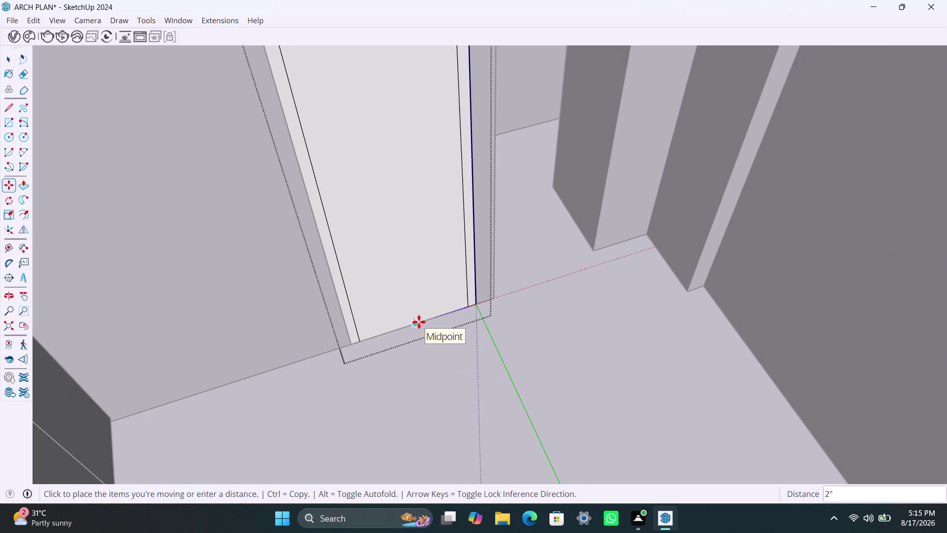
click(419, 322)
key(space)
click(413, 309)
key(Delete)
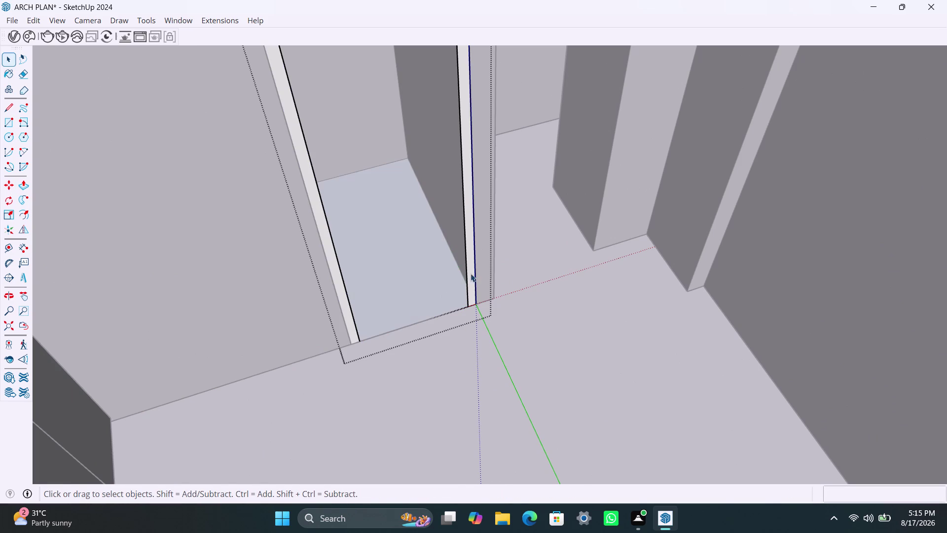
Push/Pull the narrow frame strip out 2 inches.
click(472, 272)
key(p)
click(471, 277)
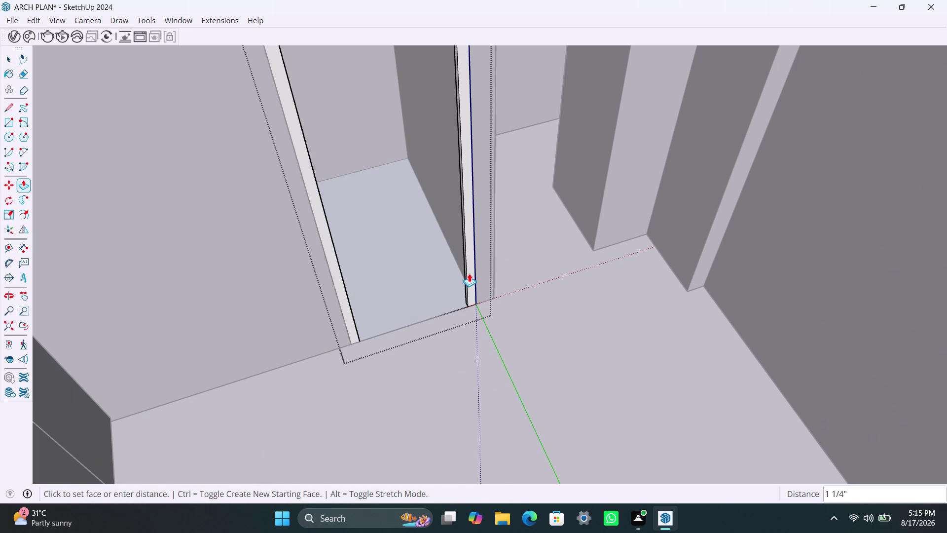
text(2")
key(Return)
key(space)
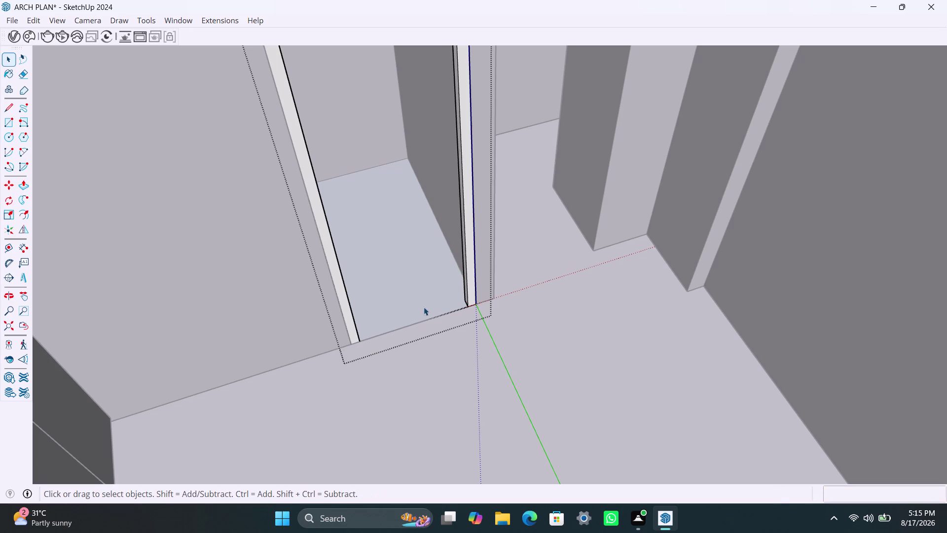
scroll(down, 3)
middle_drag(468, 283, 261, 325)
scroll(down, 3)
Orbit and zoom over the floor plan toward the bedroom wing's next doorway.
middle_drag(601, 263, 378, 291)
scroll(down, 3)
middle_drag(664, 253, 493, 314)
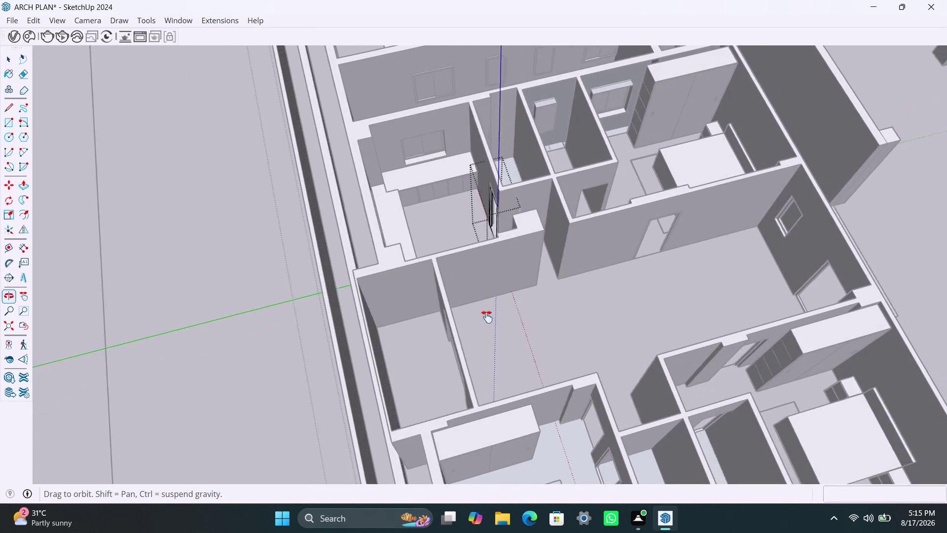
middle_drag(493, 314, 430, 334)
scroll(up, 3)
click(631, 214)
scroll(up, 3)
middle_drag(415, 260, 383, 269)
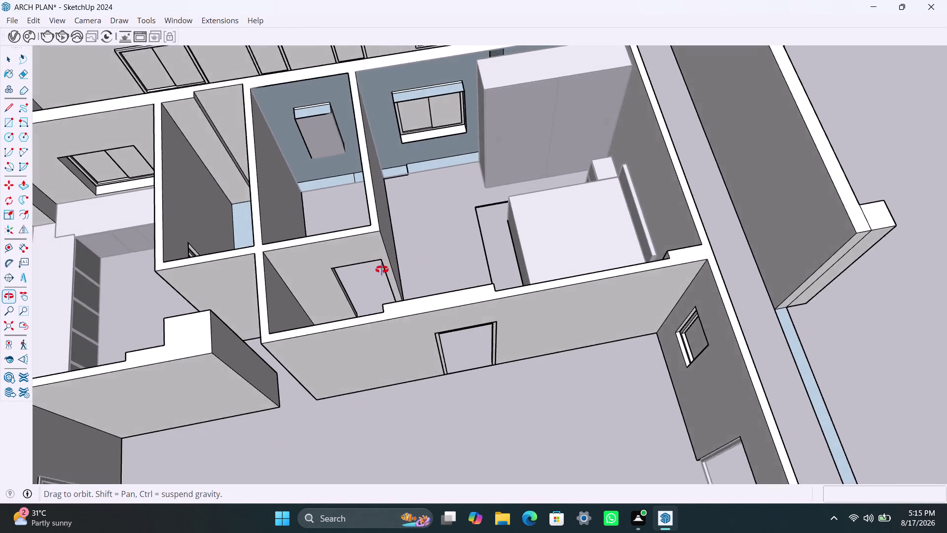
middle_drag(383, 270, 363, 274)
scroll(up, 3)
middle_drag(368, 253, 378, 251)
middle_drag(371, 264, 388, 262)
scroll(up, 3)
middle_drag(418, 278, 474, 260)
scroll(up, 3)
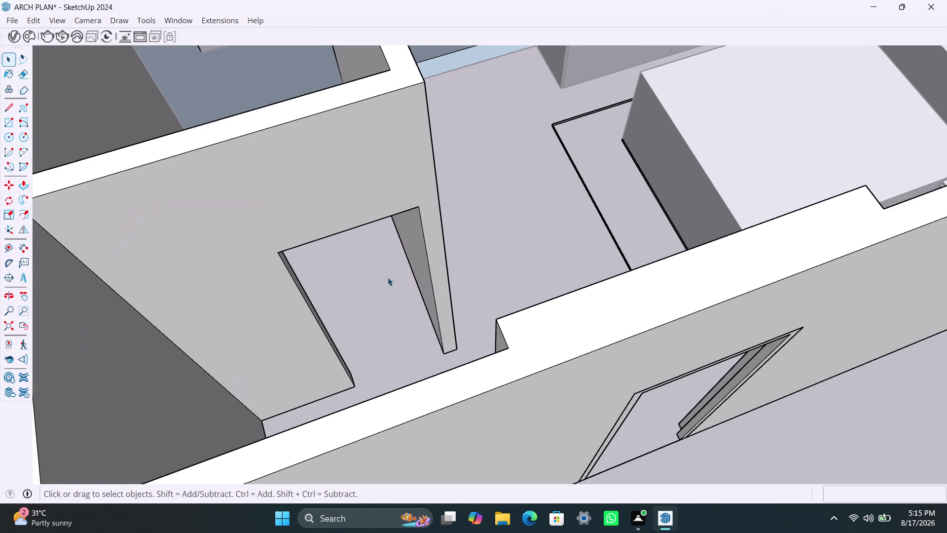
middle_click(388, 280)
Draw a rectangle over the doorway opening, make it a group, and enter it.
key(r)
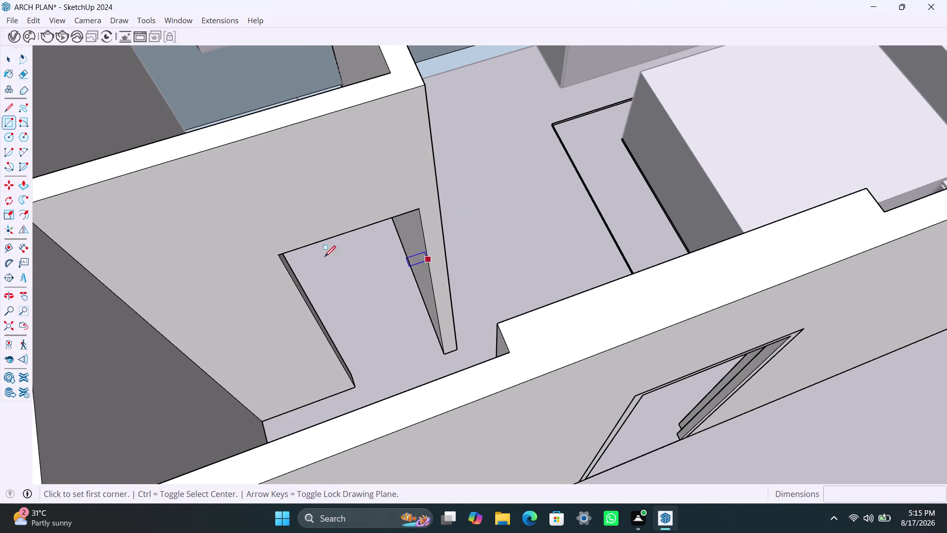
click(281, 252)
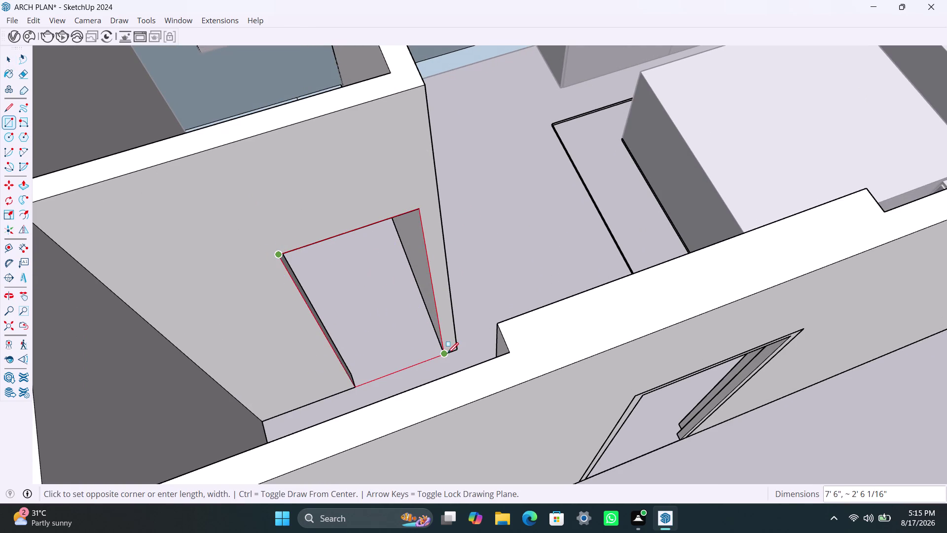
click(447, 353)
key(space)
double_click(414, 332)
right_click(414, 331)
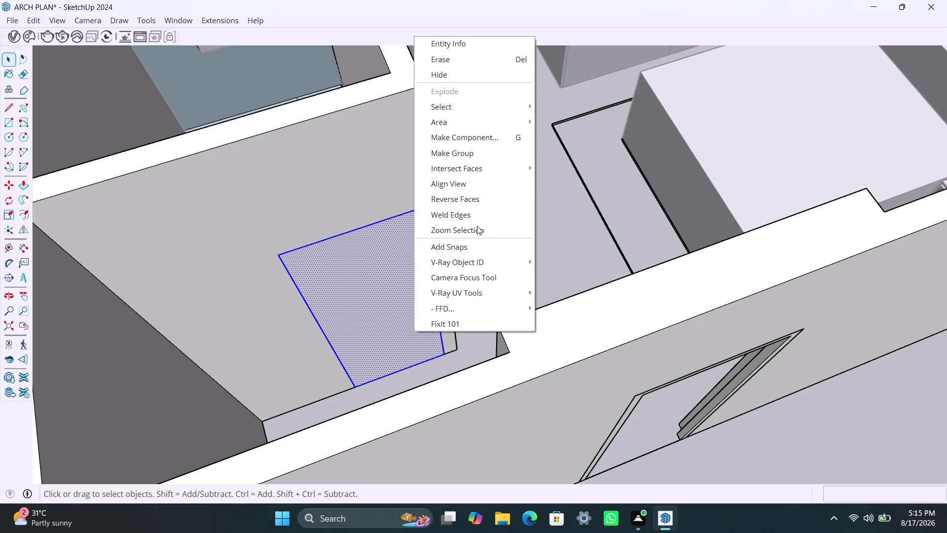
click(500, 155)
triple_click(396, 297)
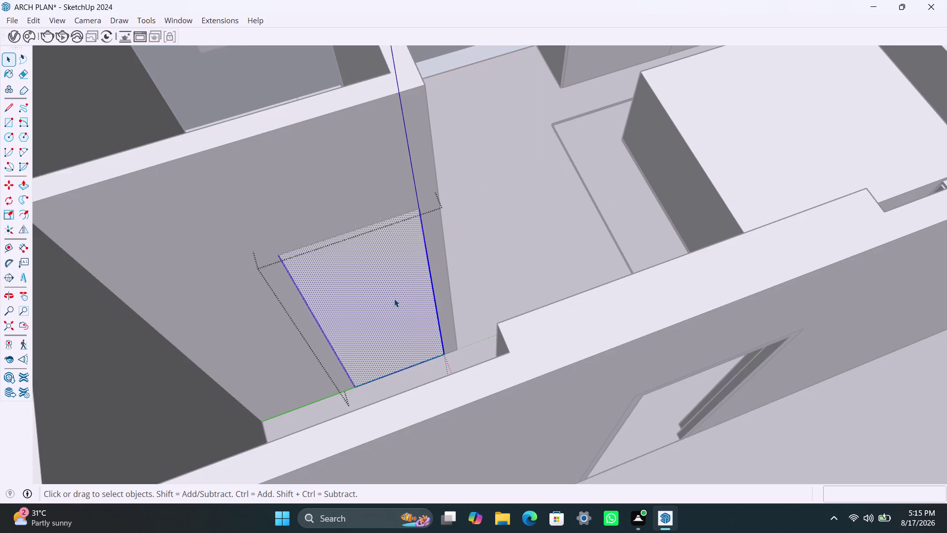
Offset the opening 2 inches inward and delete the inner face.
key(f)
click(340, 292)
key(2)
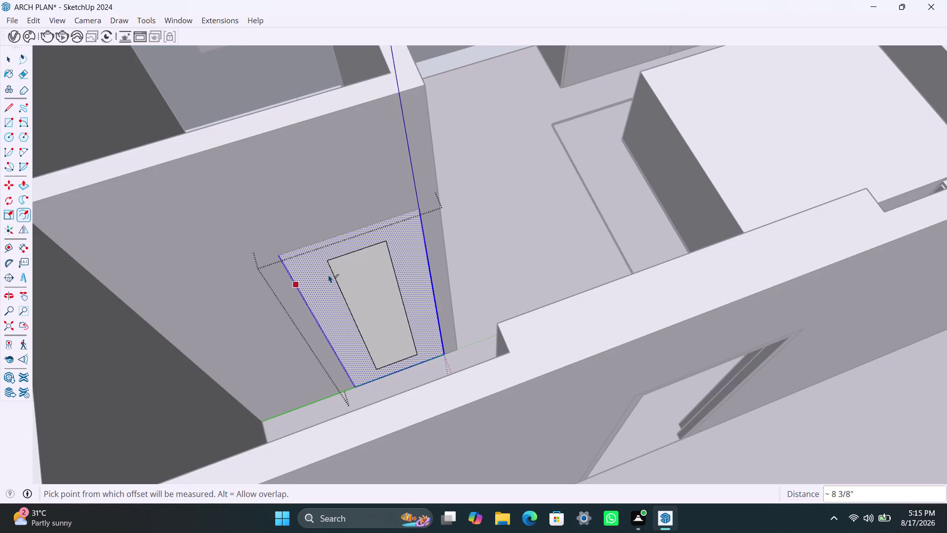
key(shift+quotedbl)
key(Return)
key(space)
click(350, 287)
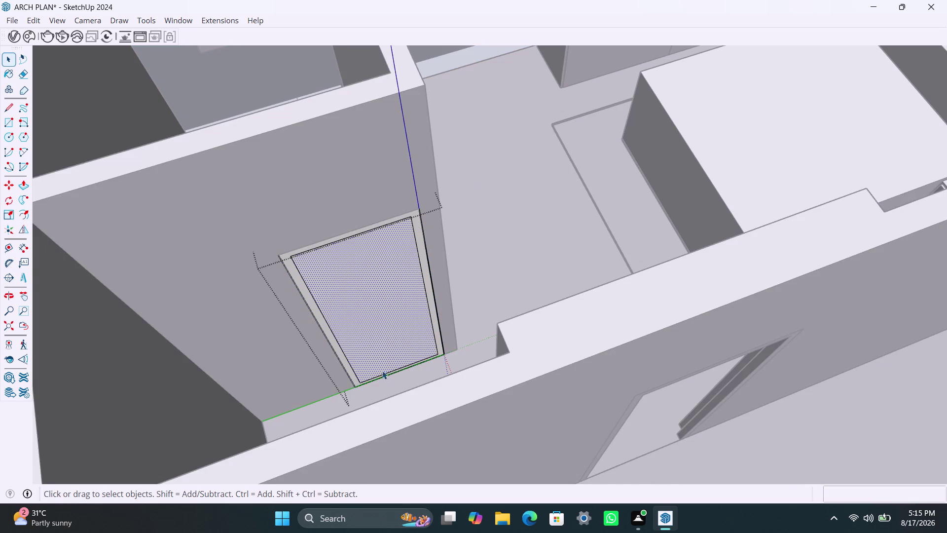
scroll(up, 3)
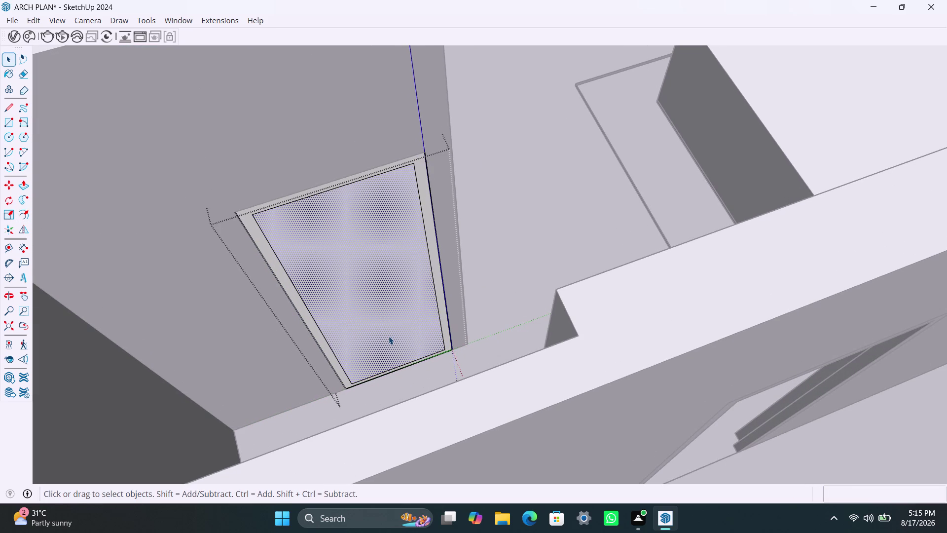
key(Delete)
Extrude the border strip 2 inches and close the frame group.
click(327, 347)
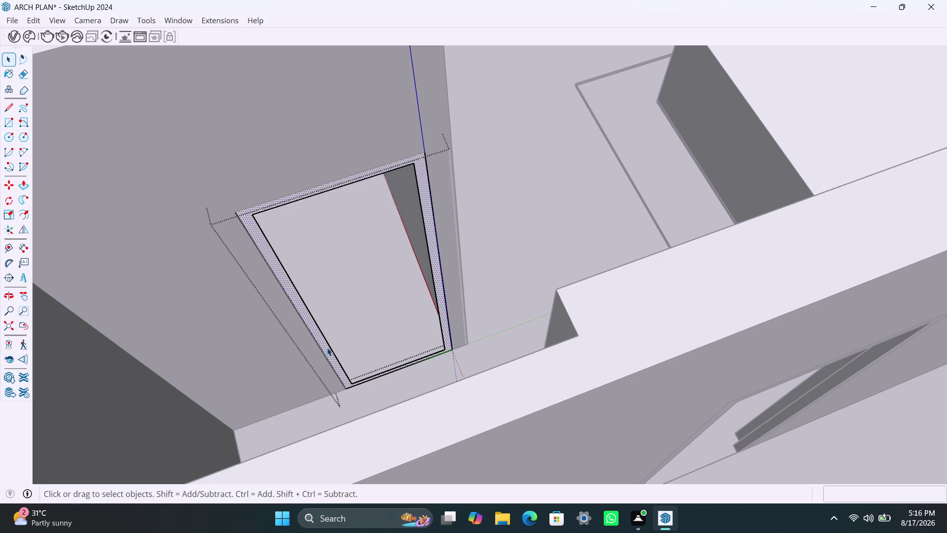
key(p)
click(327, 348)
text(2)
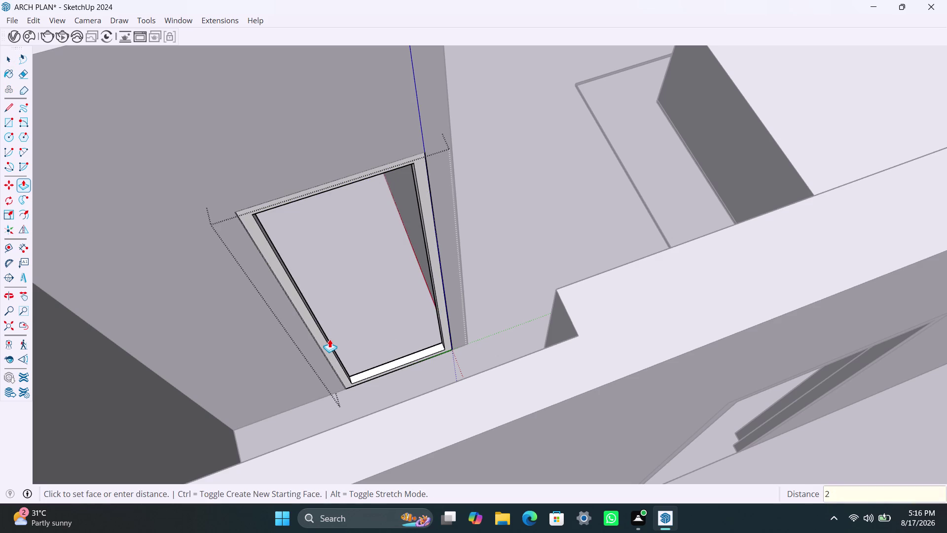
text(")
key(Return)
key(space)
click(482, 261)
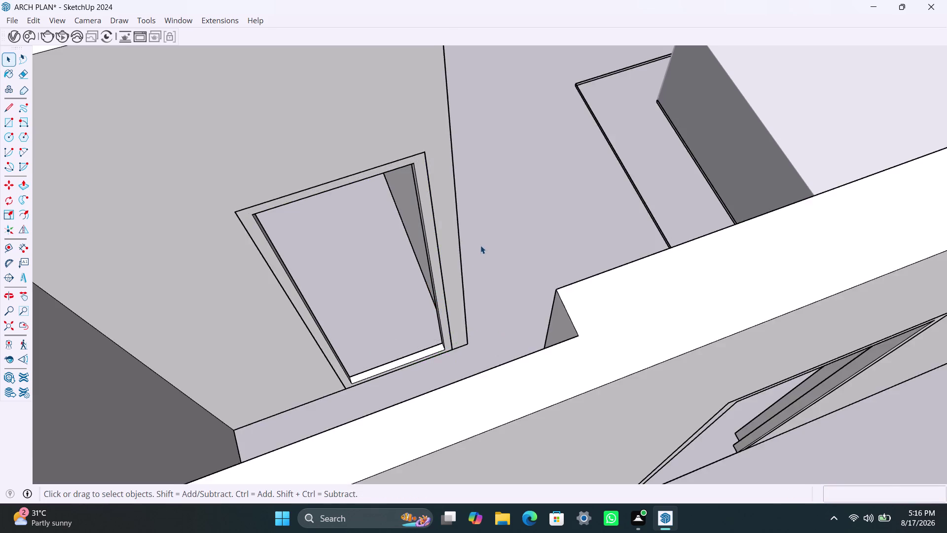
Zoom out to show the whole house plan.
scroll(down, 3)
scroll(down, 3)
scroll(down, 3)
scroll(down, 3)
scroll(down, 3)
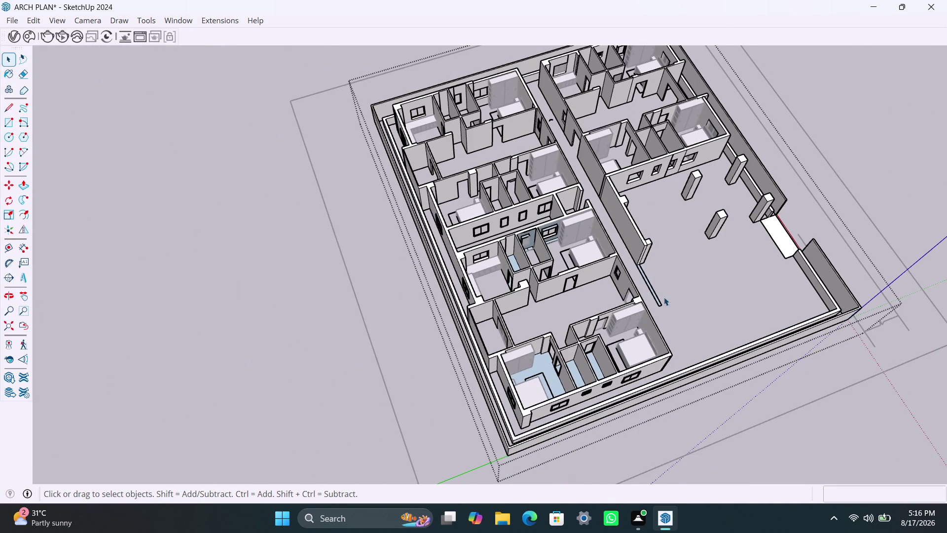
Orbit and zoom around the house plan toward another section of walls.
middle_drag(664, 299, 351, 259)
scroll(up, 3)
middle_drag(611, 285, 415, 320)
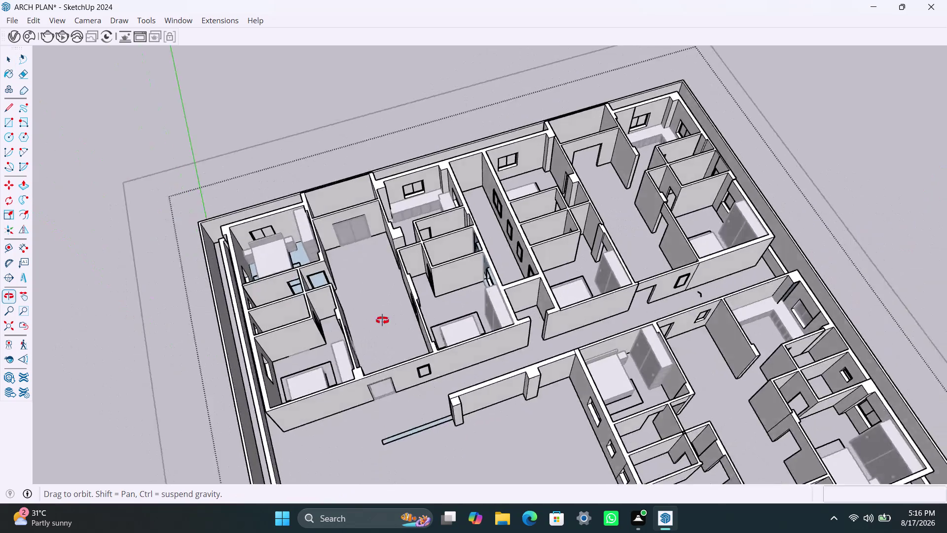
middle_drag(415, 320, 373, 319)
scroll(up, 3)
middle_drag(643, 330, 574, 338)
scroll(up, 3)
Push/pull the wall top up flush with the neighbouring wall.
click(539, 314)
triple_click(539, 314)
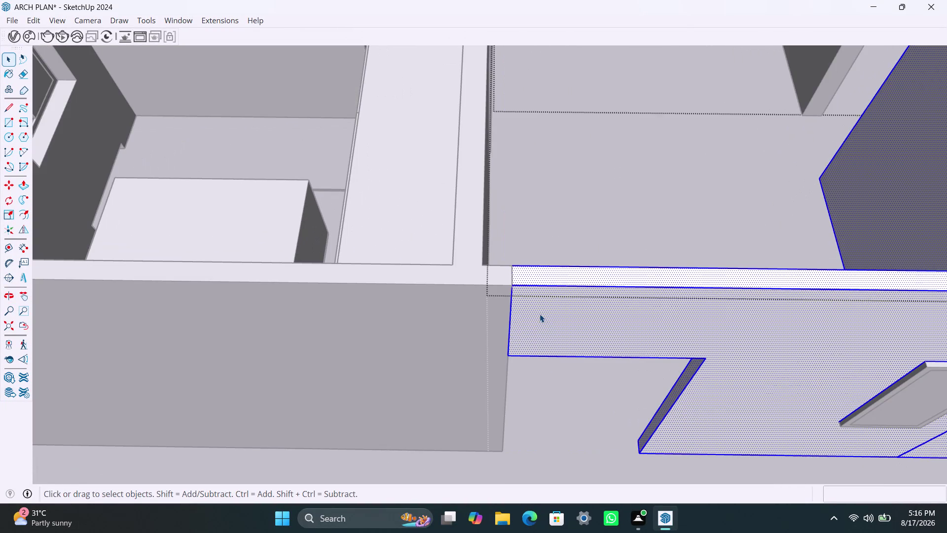
key(p)
click(567, 275)
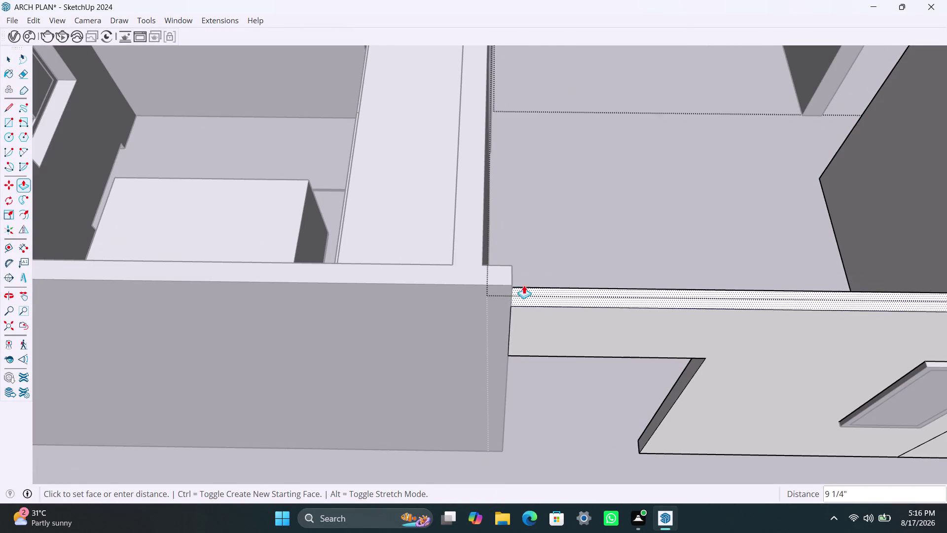
key(Escape)
drag(554, 303, 550, 305)
click(490, 312)
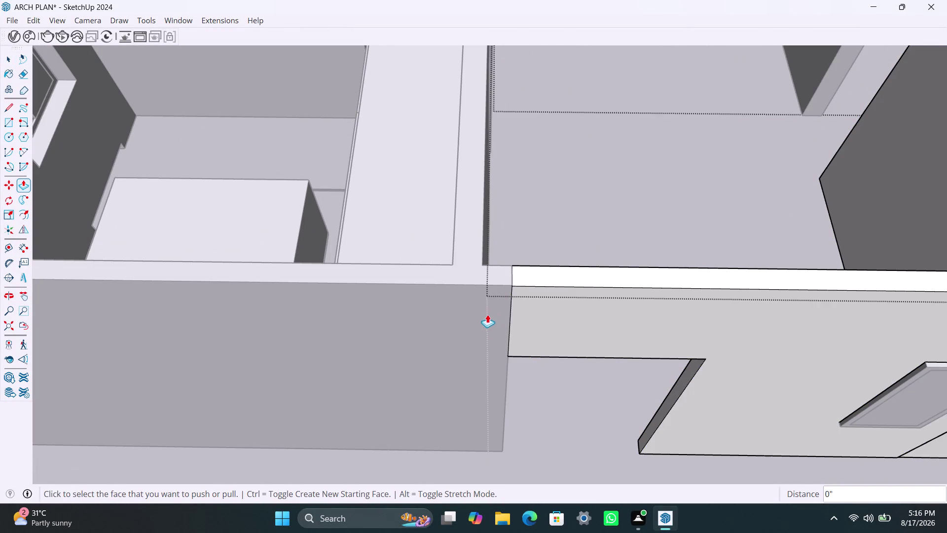
key(space)
Select the connected wall geometry, delete it, then undo the deletion.
click(536, 240)
double_click(540, 236)
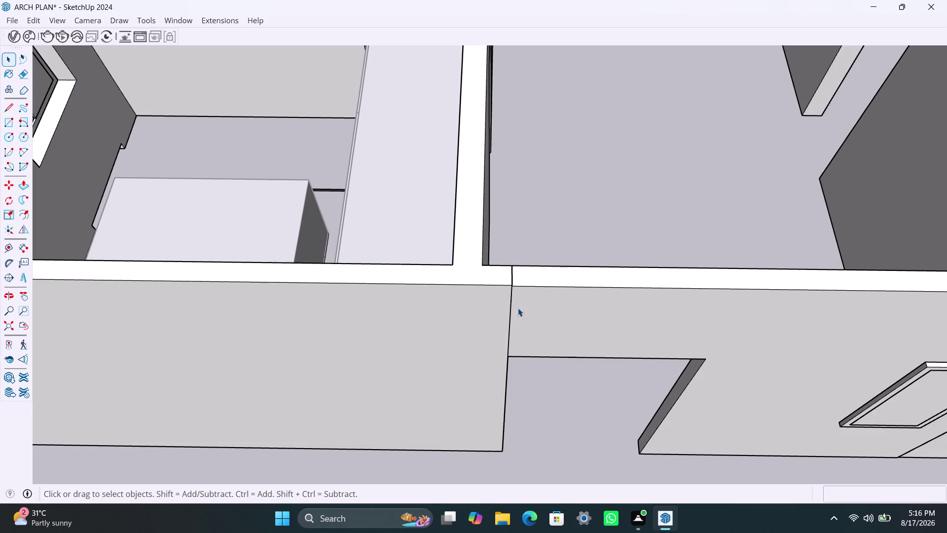
click(511, 315)
click(510, 319)
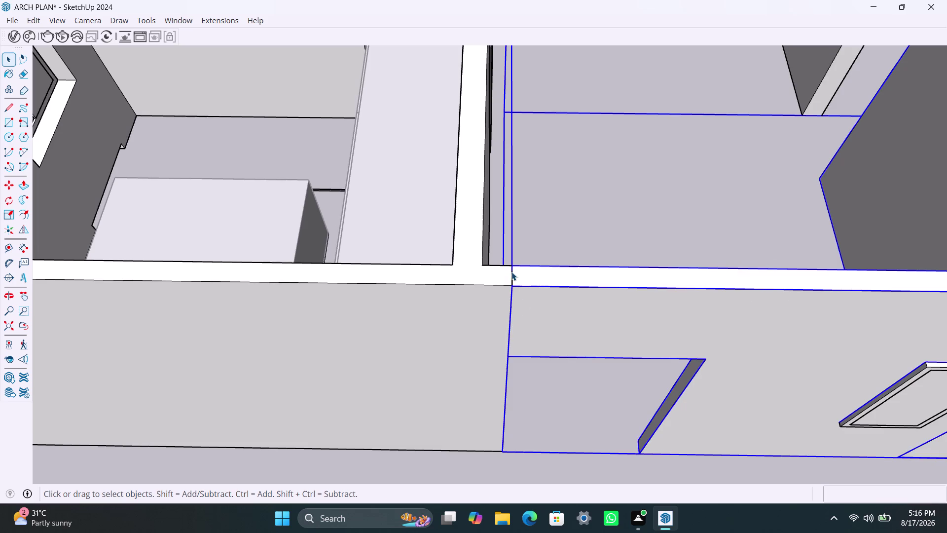
click(511, 271)
click(511, 309)
triple_click(512, 315)
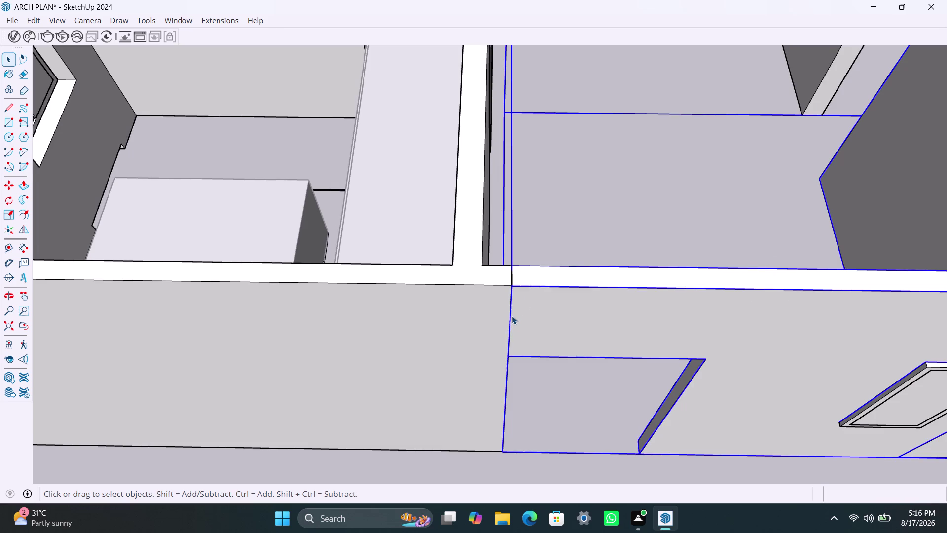
click(512, 321)
click(511, 328)
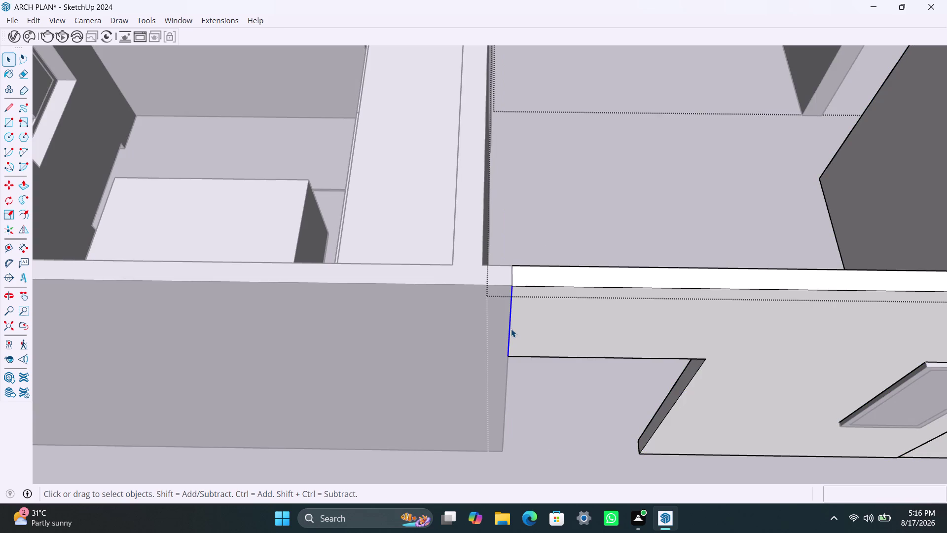
key(Delete)
key(ctrl+z)
key(space)
Pull the wall face outward to the corner where the walls meet, then inspect it.
click(574, 213)
click(492, 342)
double_click(543, 227)
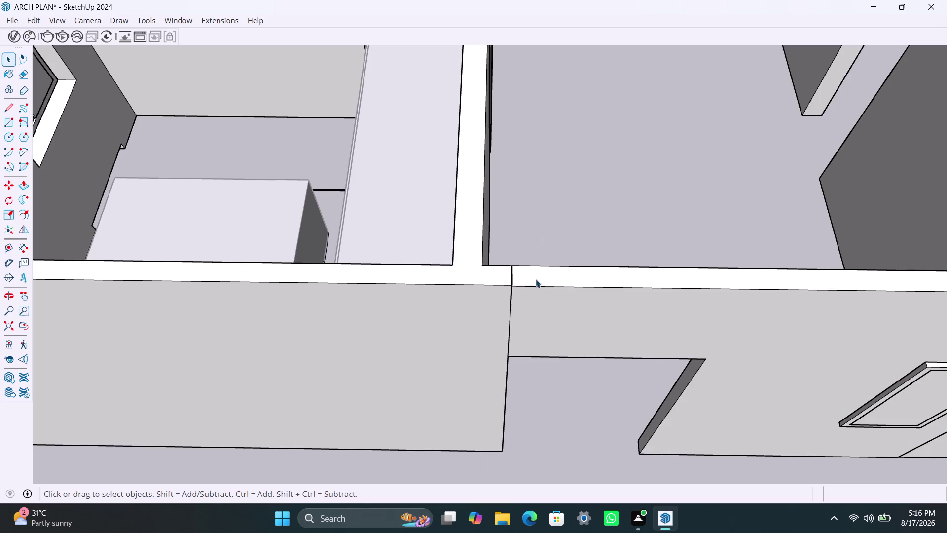
click(490, 319)
key(p)
click(490, 318)
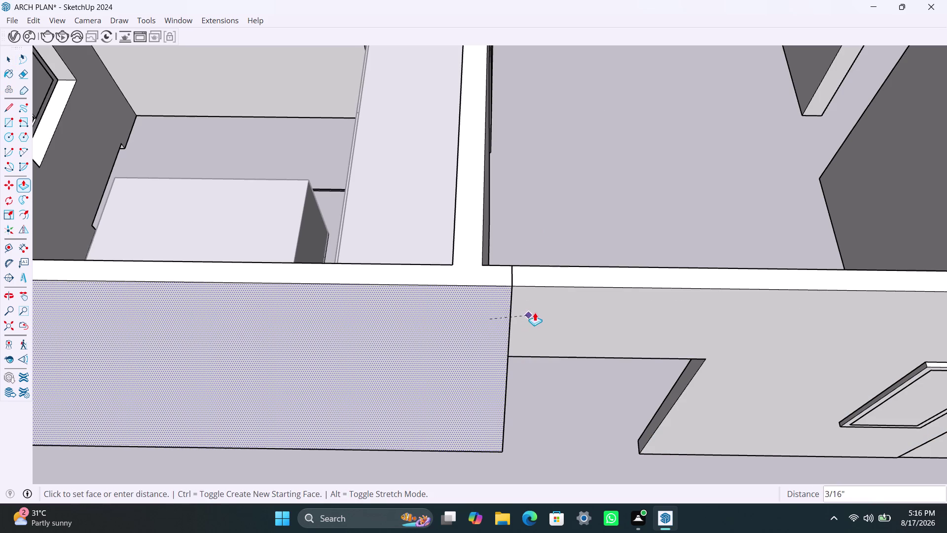
click(535, 313)
scroll(up, 3)
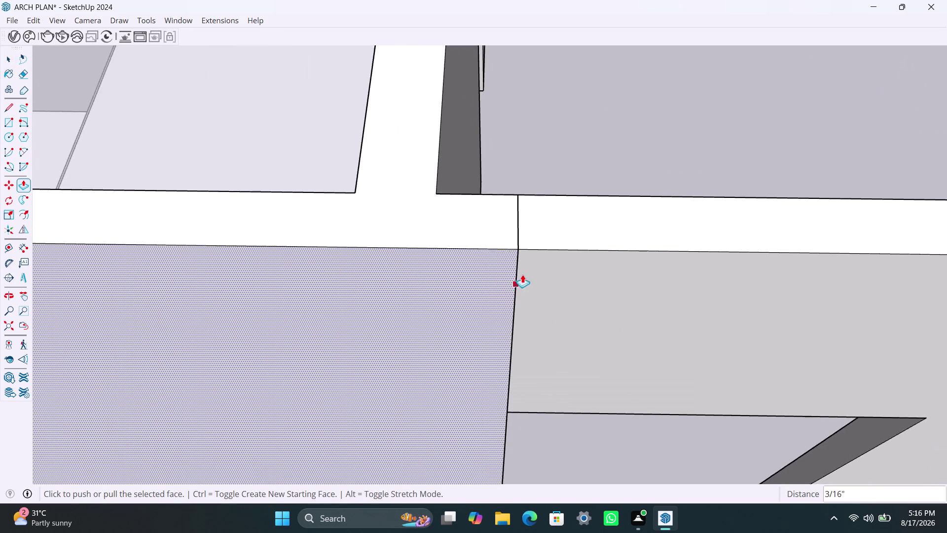
scroll(up, 3)
scroll(up, 3)
click(480, 263)
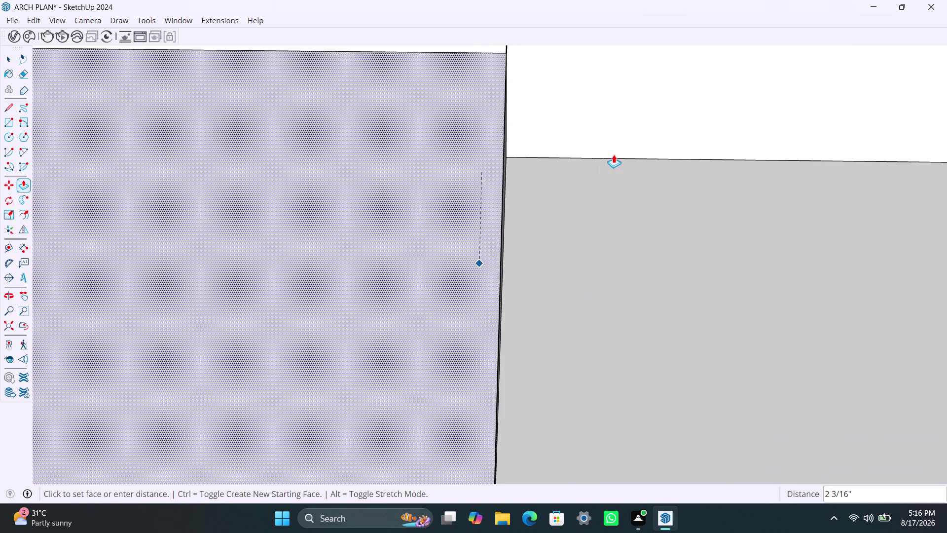
click(614, 155)
middle_drag(511, 212, 548, 211)
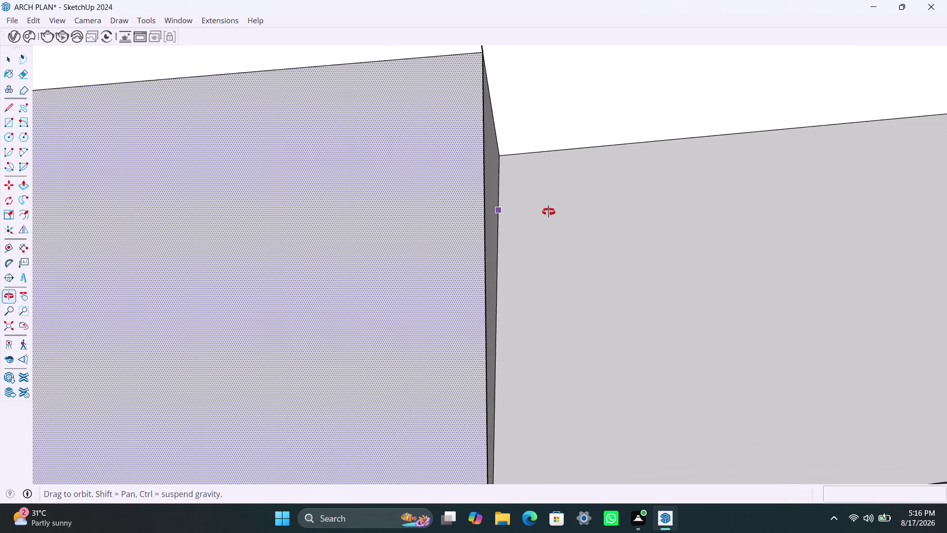
middle_drag(549, 212, 567, 211)
key(space)
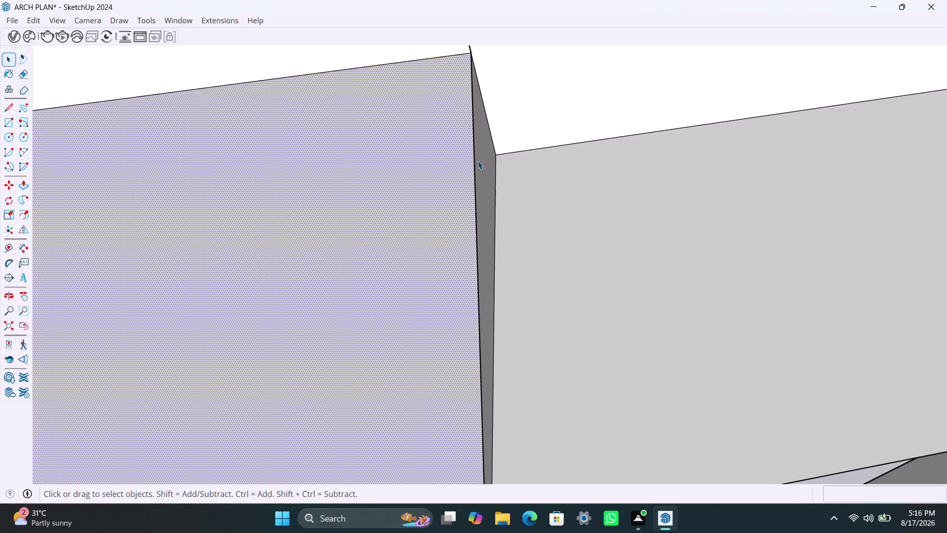
Open the wall group, view the junction, and push/pull its face.
click(486, 158)
double_click(488, 163)
click(486, 165)
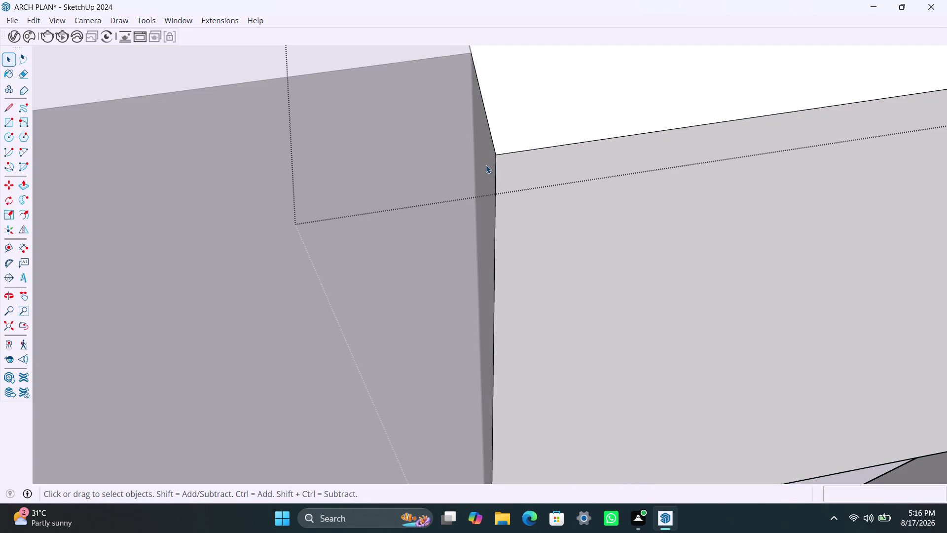
click(486, 165)
scroll(down, 3)
scroll(down, 3)
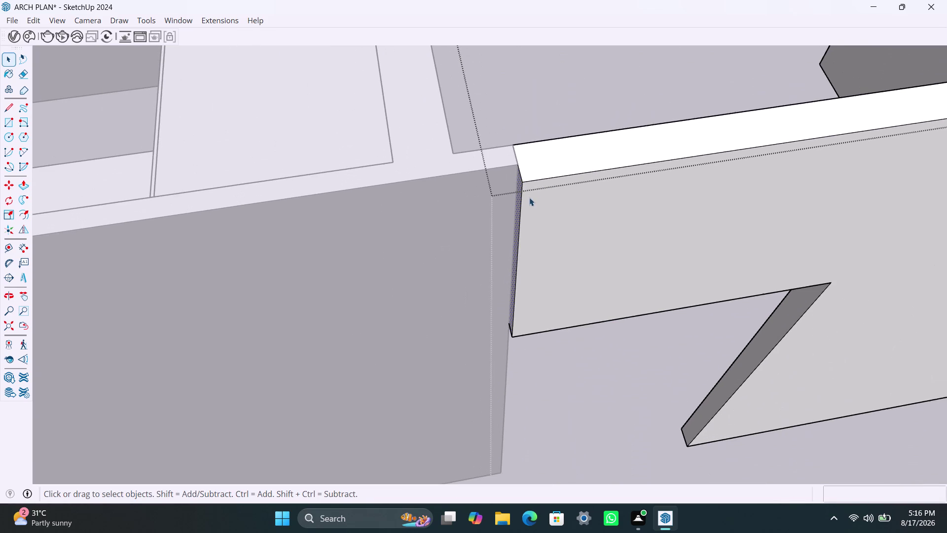
scroll(down, 3)
middle_drag(548, 257, 598, 254)
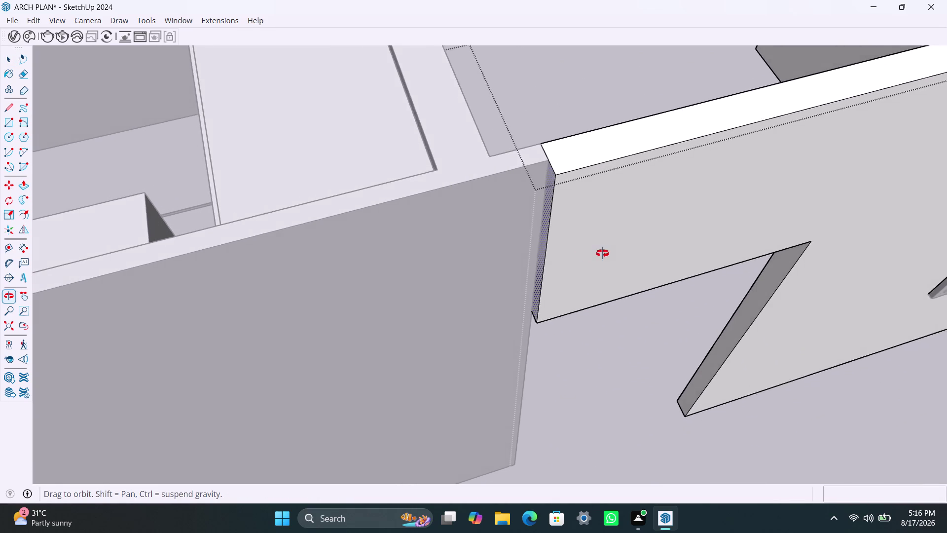
middle_drag(598, 253, 603, 252)
scroll(up, 3)
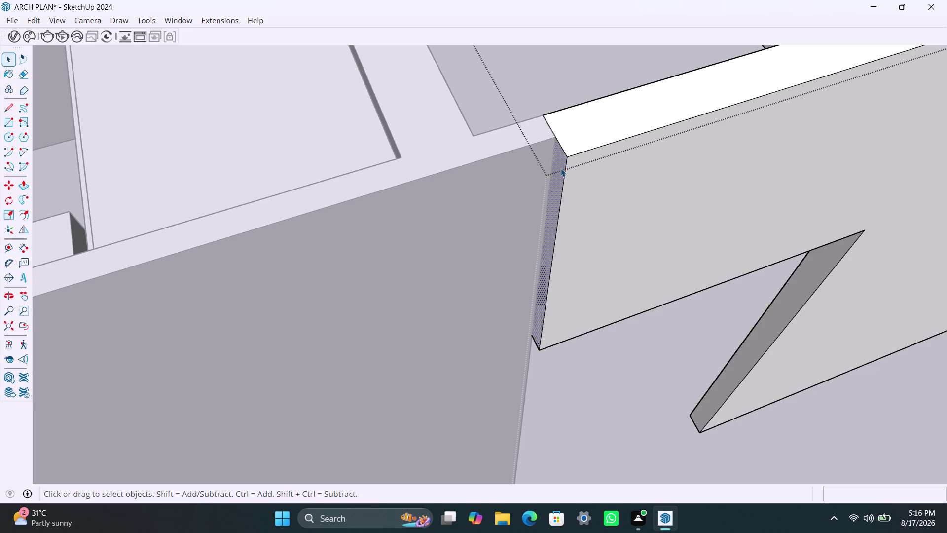
key(p)
click(560, 168)
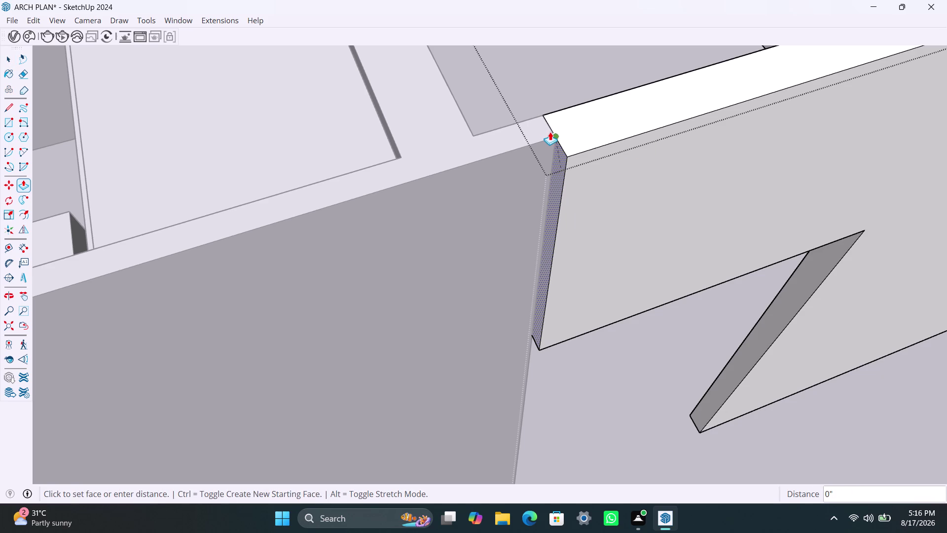
click(550, 132)
key(space)
Pull the wall group's side face flush with the corner.
click(498, 90)
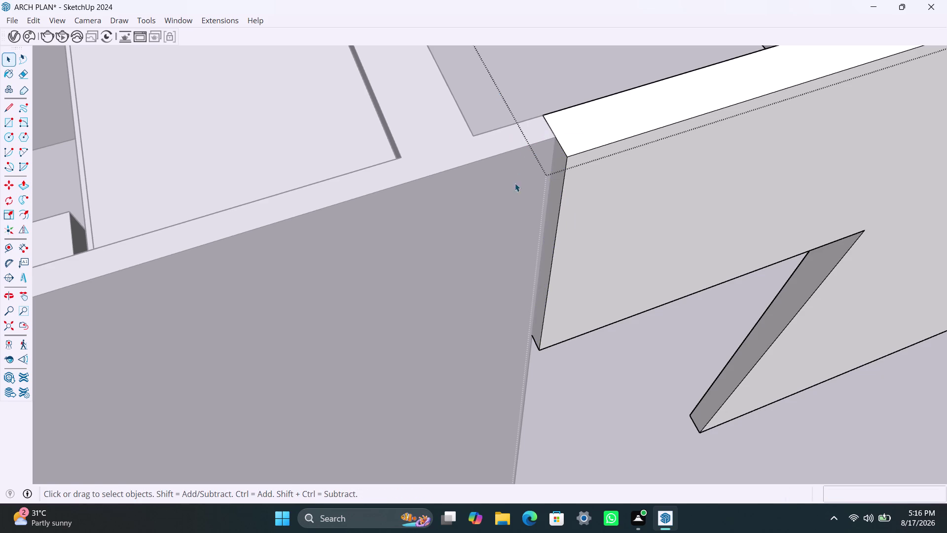
double_click(527, 92)
click(509, 203)
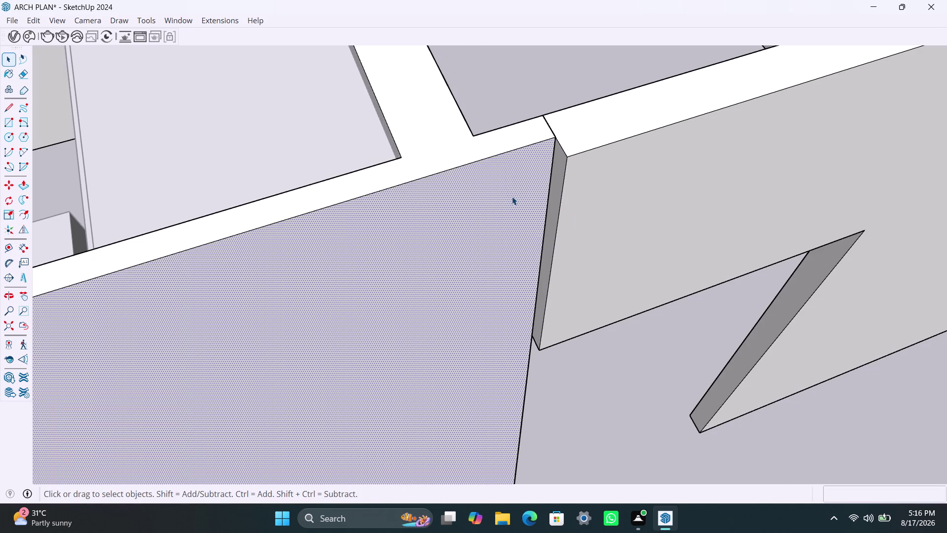
key(p)
click(512, 196)
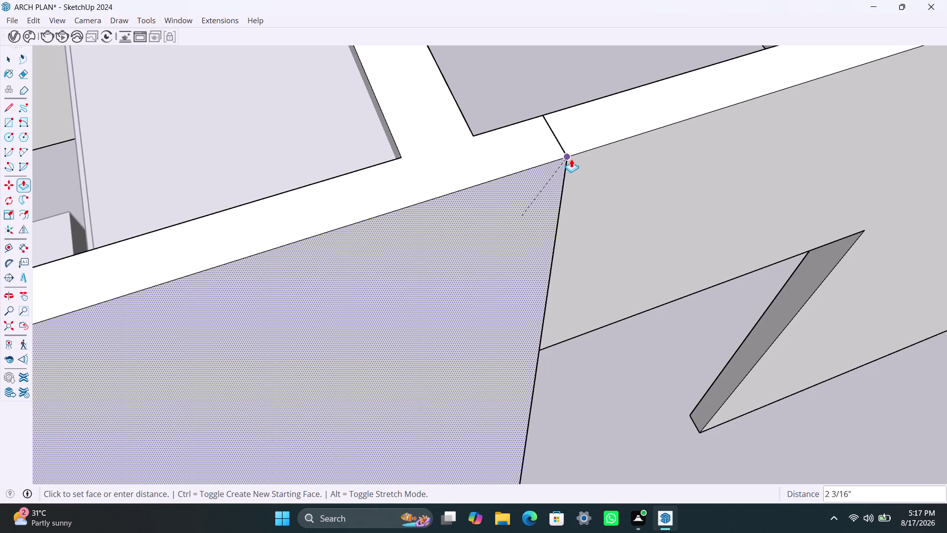
click(571, 159)
key(space)
Zoom in, delete a piece of wall geometry, then undo it.
scroll(right, 3)
scroll(left, 3)
scroll(right, 3)
scroll(left, 3)
click(586, 81)
scroll(up, 3)
scroll(up, 3)
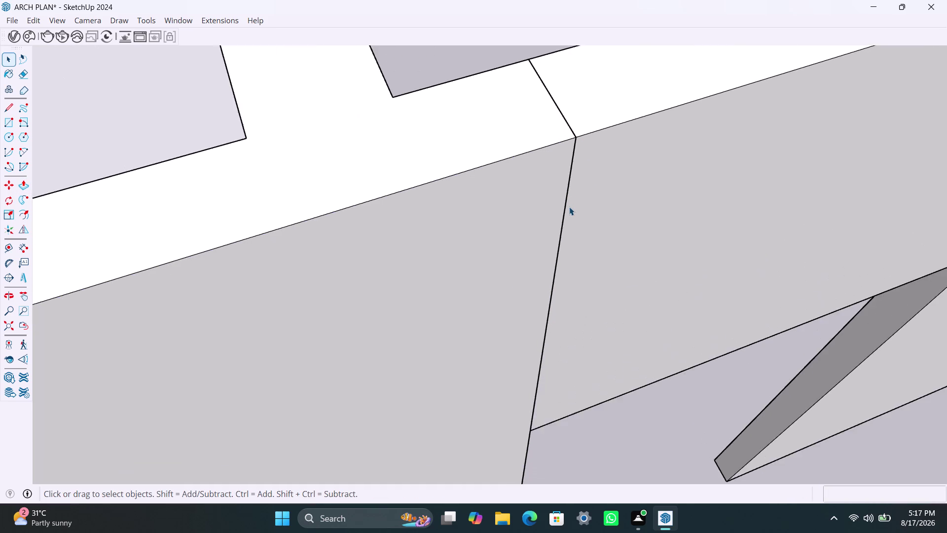
scroll(up, 3)
scroll(up, 3)
click(574, 107)
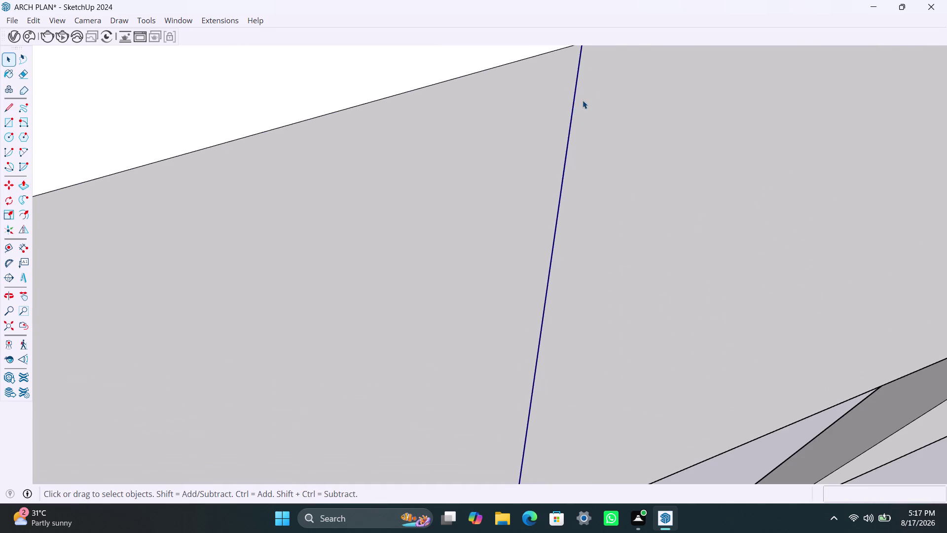
key(Delete)
scroll(down, 3)
key(ctrl+z)
scroll(down, 3)
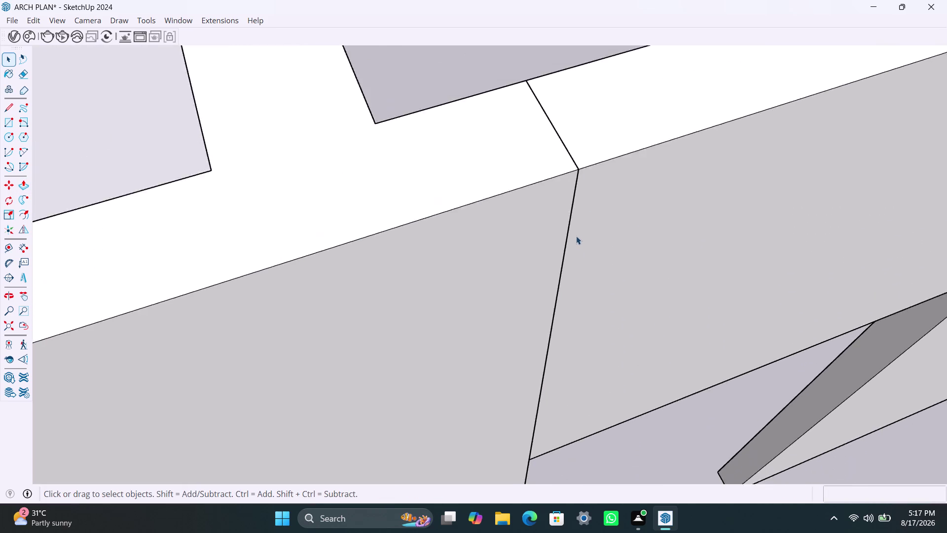
scroll(down, 3)
Orbit back out and face the short wall opening squarely.
middle_drag(594, 231, 397, 228)
scroll(down, 3)
middle_drag(599, 325, 647, 231)
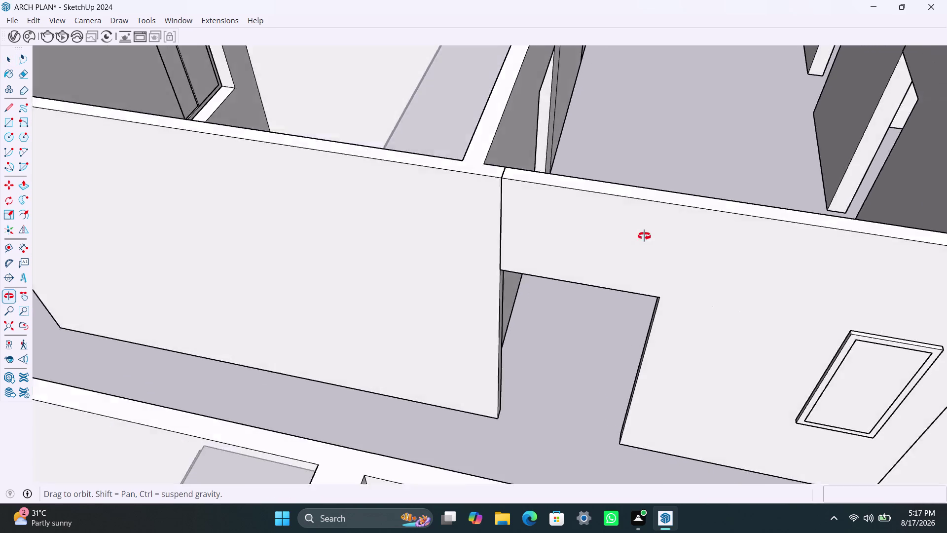
middle_drag(647, 231, 650, 218)
middle_click(595, 237)
scroll(down, 3)
middle_drag(576, 246, 600, 315)
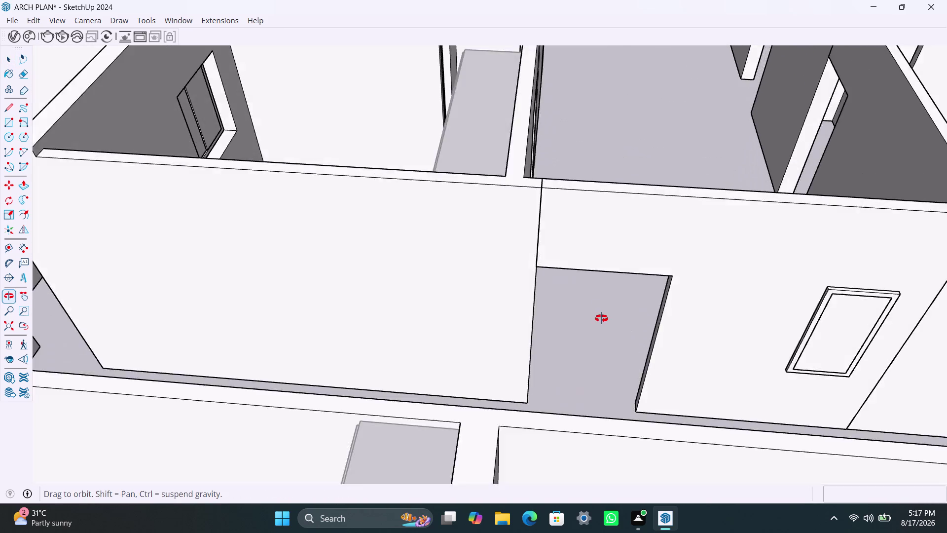
middle_drag(601, 315, 601, 318)
scroll(down, 3)
Draw a rectangle filling the opening and make it a group.
middle_drag(635, 298, 637, 292)
key(r)
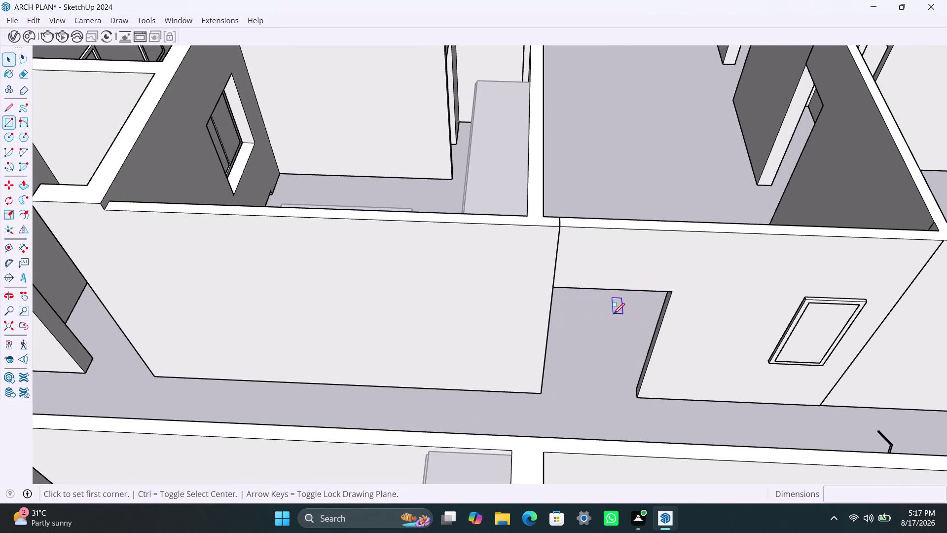
click(555, 287)
click(638, 396)
key(space)
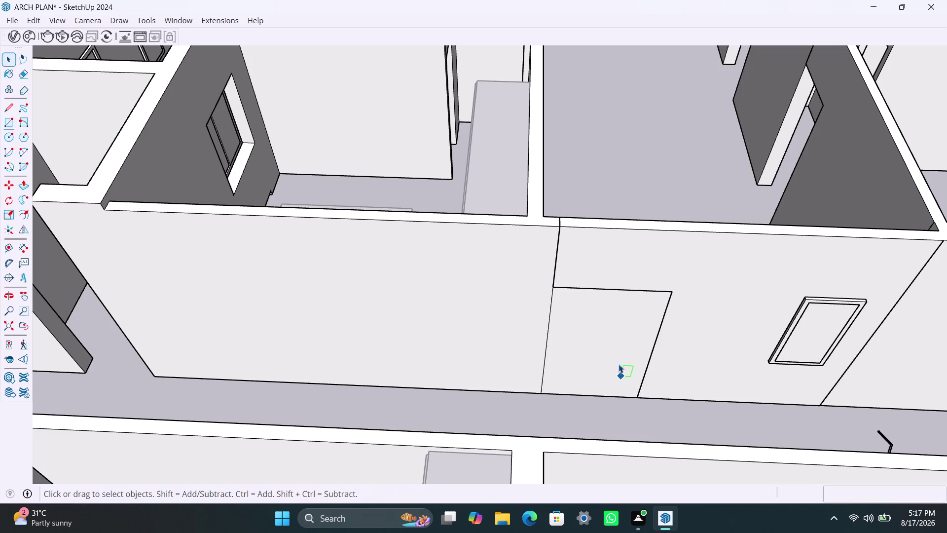
click(618, 361)
click(618, 357)
right_click(616, 341)
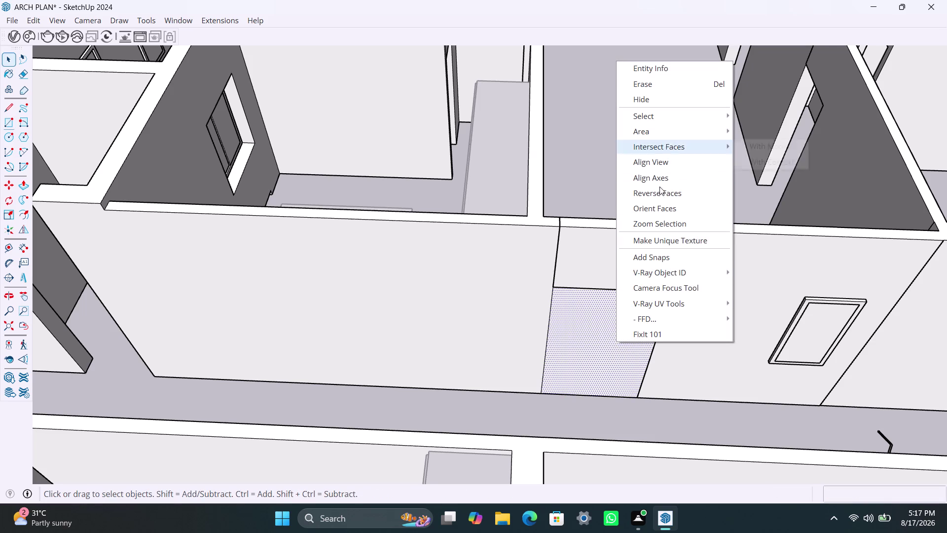
double_click(593, 297)
double_click(595, 306)
right_click(595, 306)
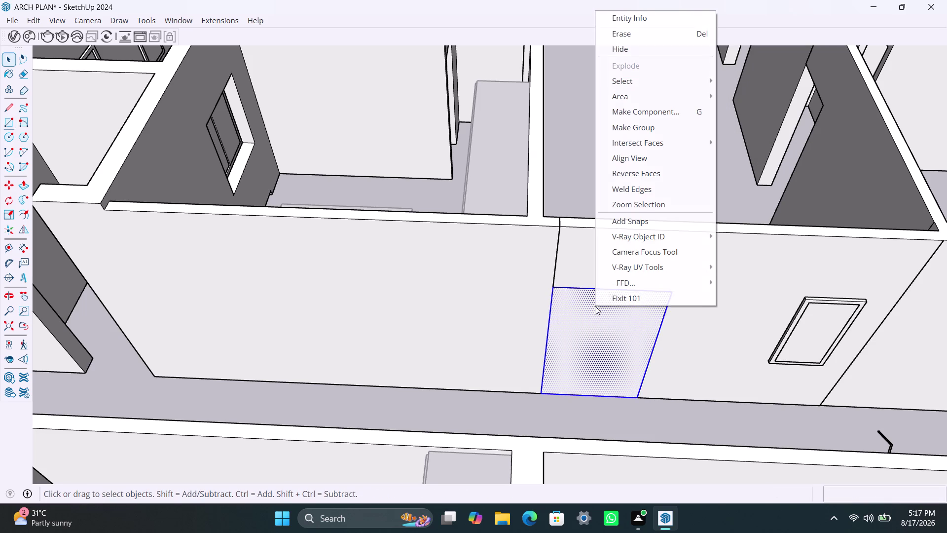
click(658, 131)
Inside the group, offset the face 2" inward and delete the inner face.
double_click(595, 316)
click(593, 324)
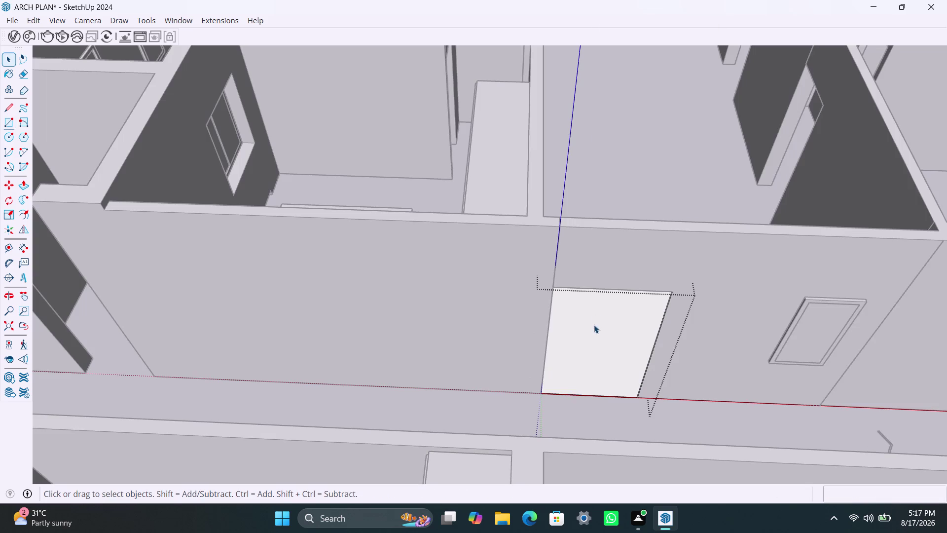
key(f)
click(594, 329)
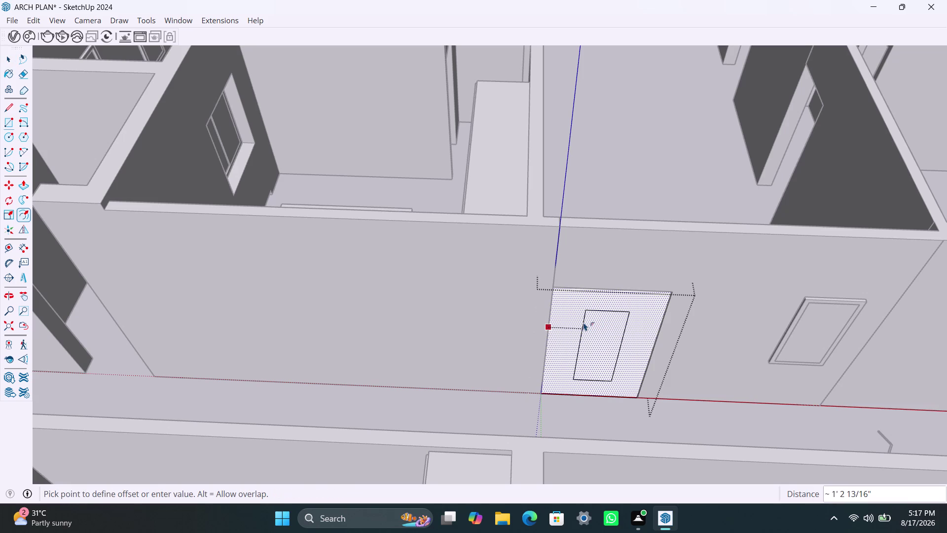
key(2)
key(shift+quotedbl)
key(Return)
key(space)
click(612, 334)
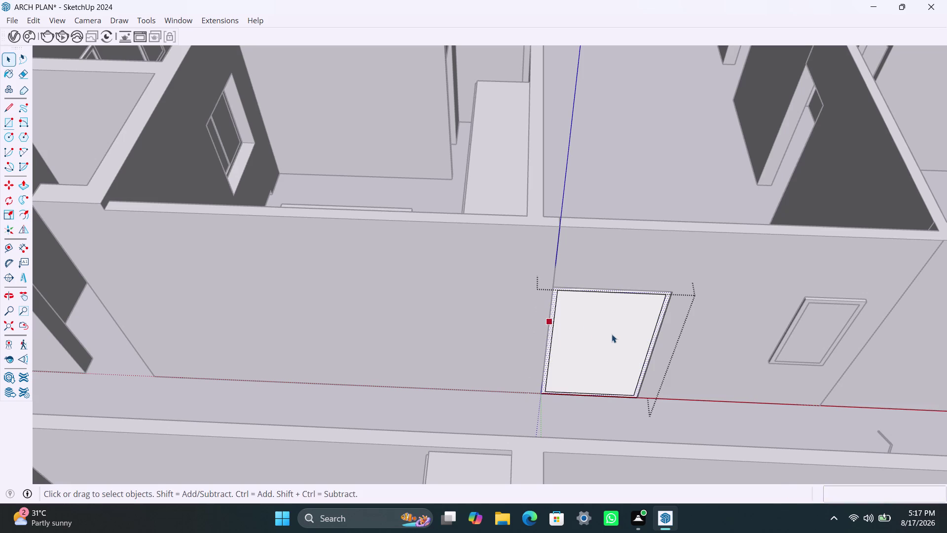
key(Delete)
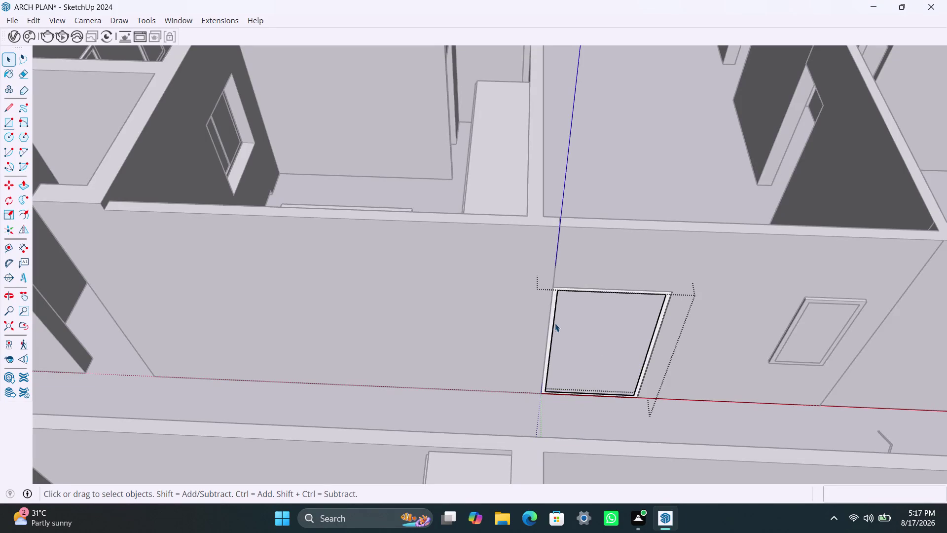
Push/pull the frame ring to a depth of 2".
scroll(up, 3)
click(551, 300)
key(p)
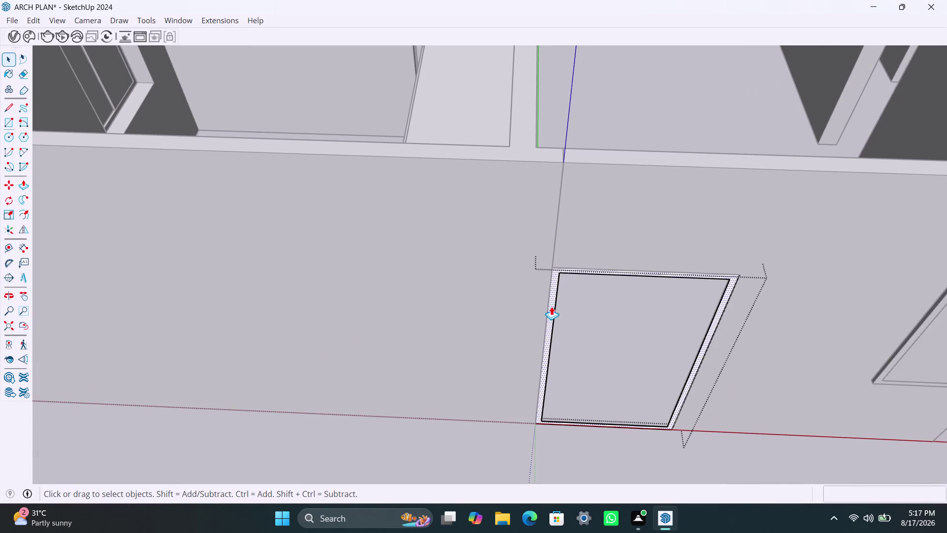
click(551, 306)
key(2)
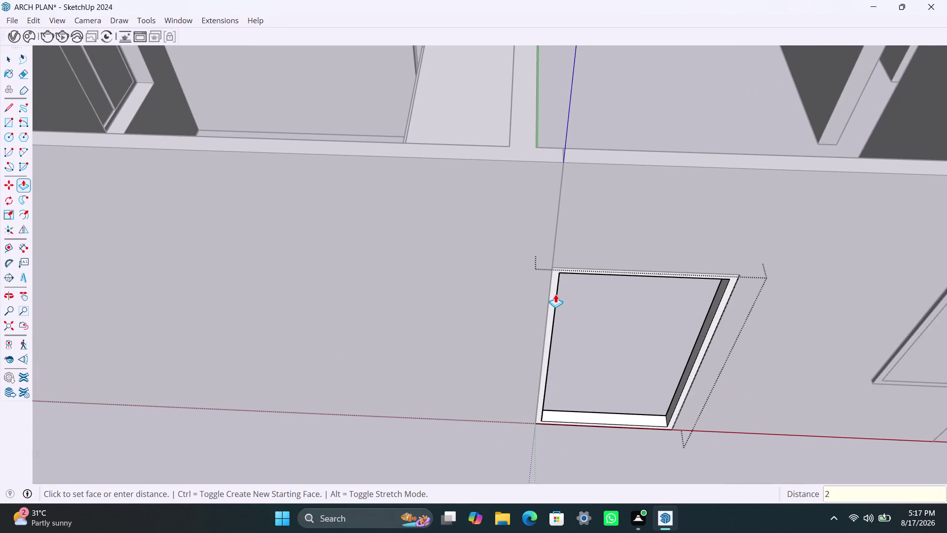
key(shift+quotedbl)
key(Return)
key(space)
Zoom and orbit out to survey the framed opening in the floor plan.
click(700, 142)
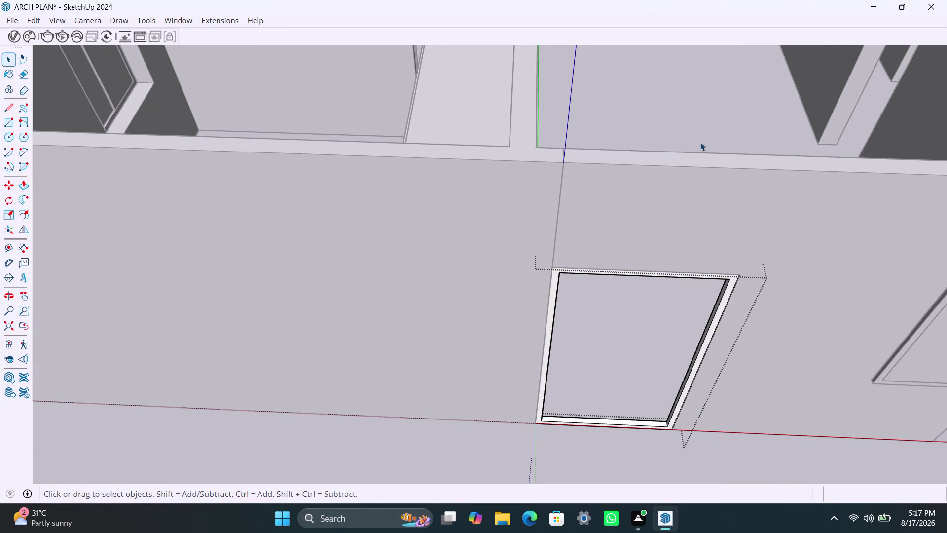
scroll(down, 3)
middle_drag(751, 216, 722, 222)
scroll(down, 3)
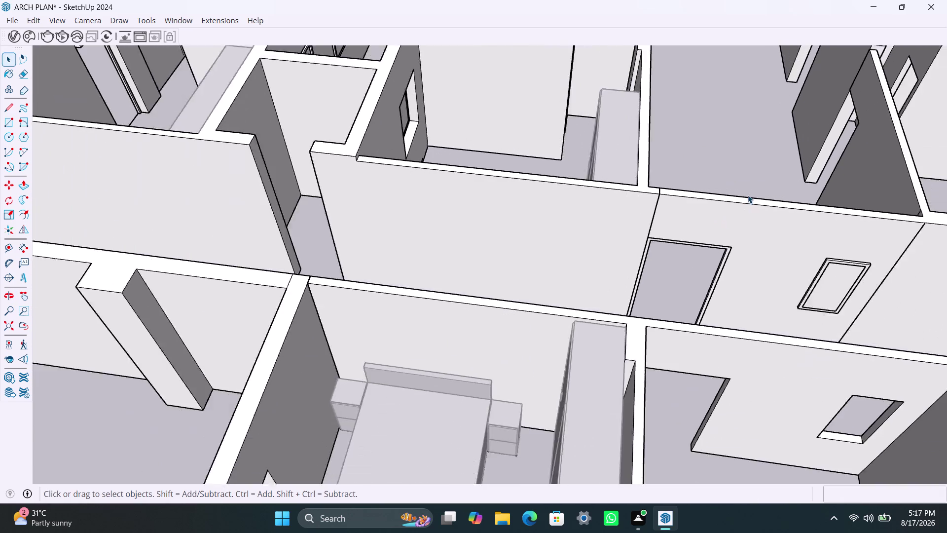
scroll(down, 3)
middle_drag(779, 165, 502, 170)
Orbit to the next wall gap and try deleting the recess, then undo.
scroll(down, 3)
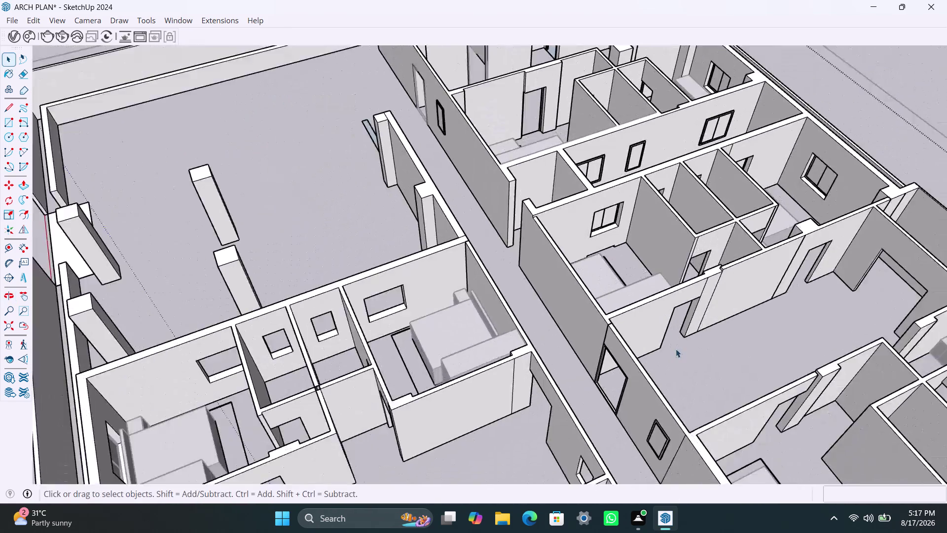
middle_drag(682, 349, 594, 324)
scroll(up, 3)
middle_drag(648, 359, 579, 345)
scroll(up, 3)
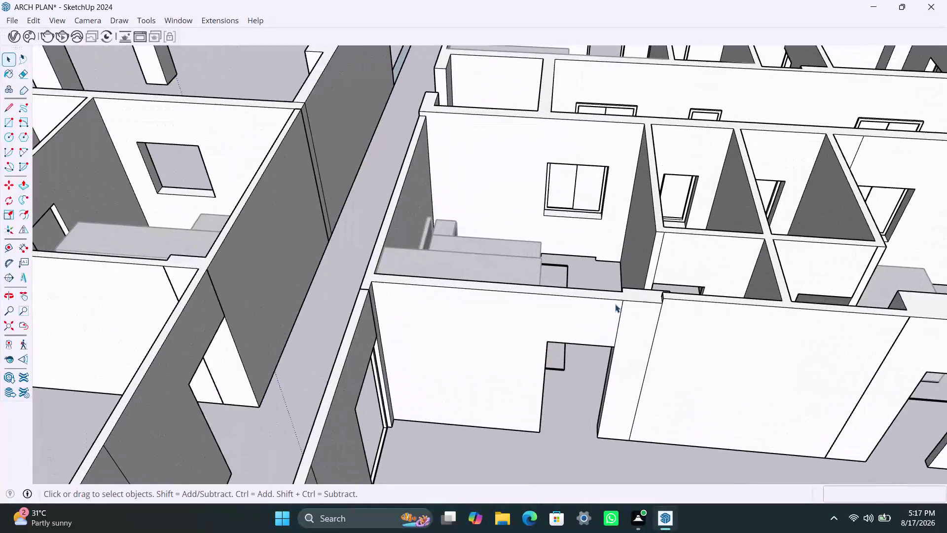
scroll(up, 3)
click(623, 311)
key(Delete)
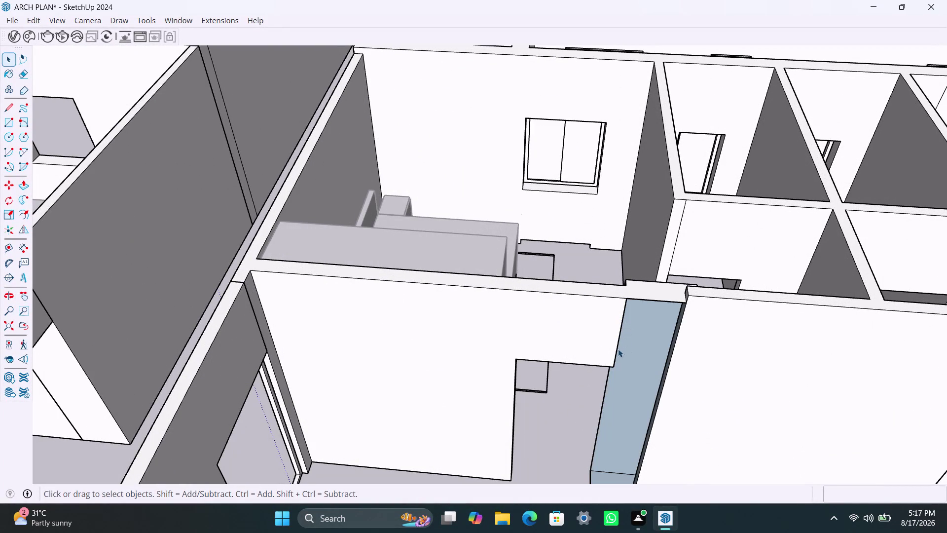
key(ctrl+z)
Push/Pull the recessed strip between the walls and delete the leftover strip.
click(648, 354)
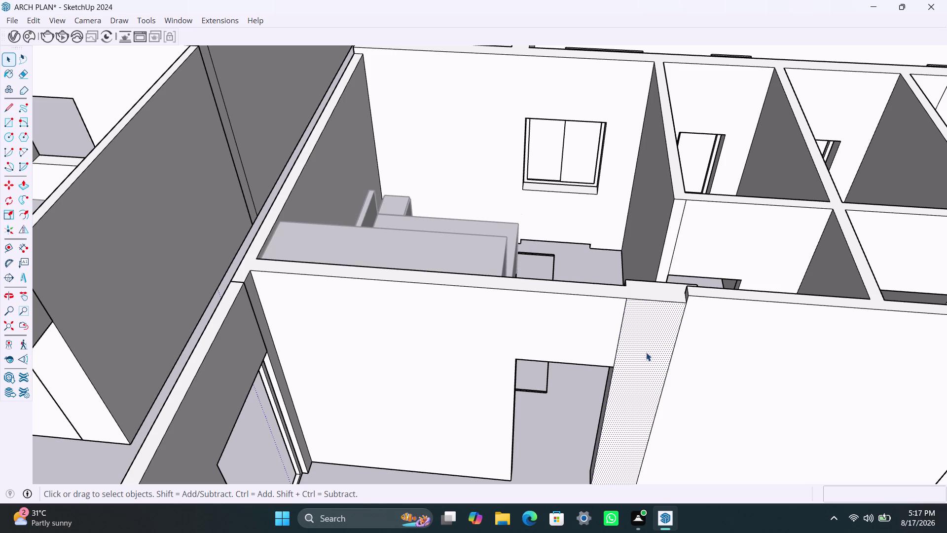
key(p)
click(646, 352)
click(606, 338)
key(Print)
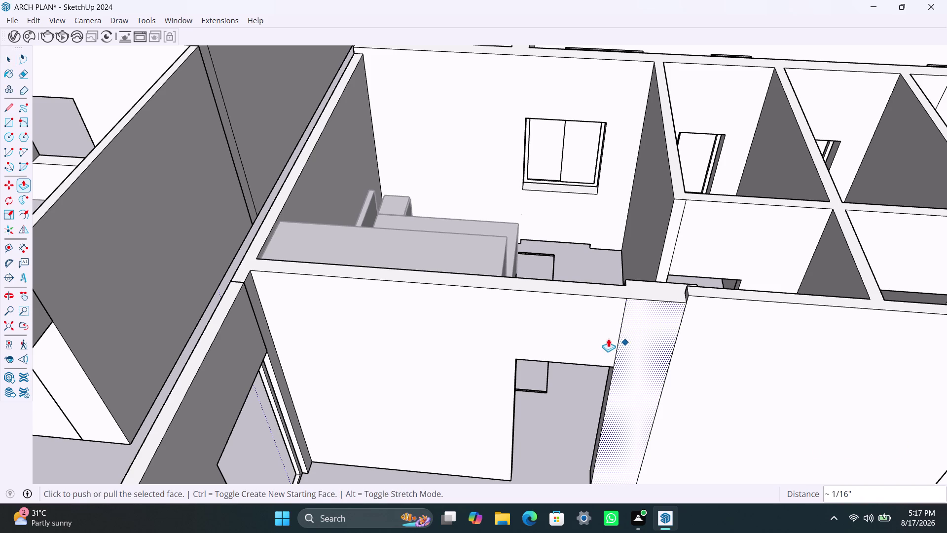
key(Print)
key(Print)
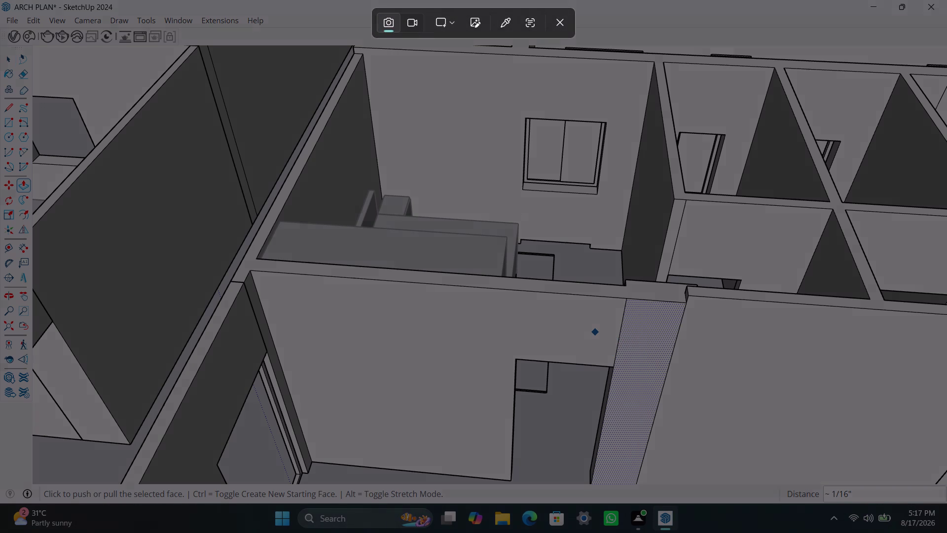
key(space)
key(Escape)
key(space)
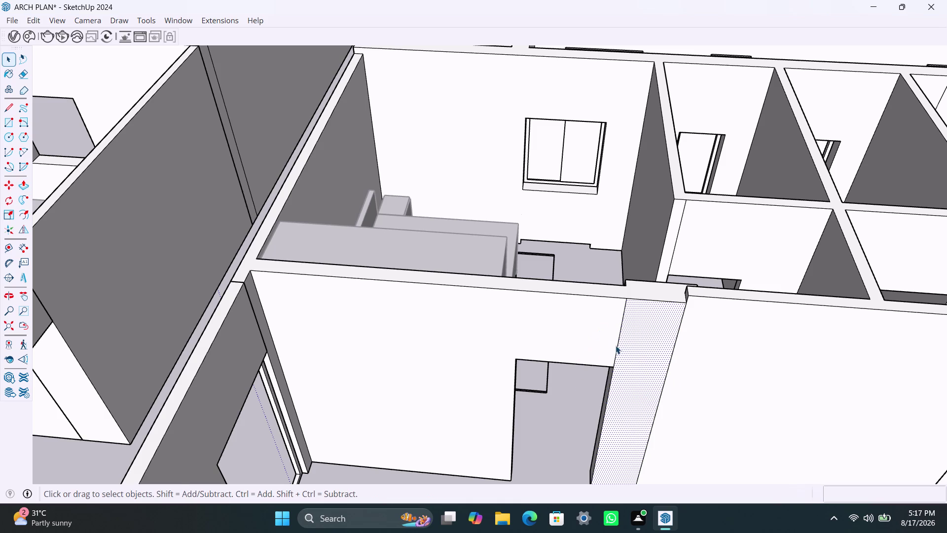
click(622, 330)
key(Delete)
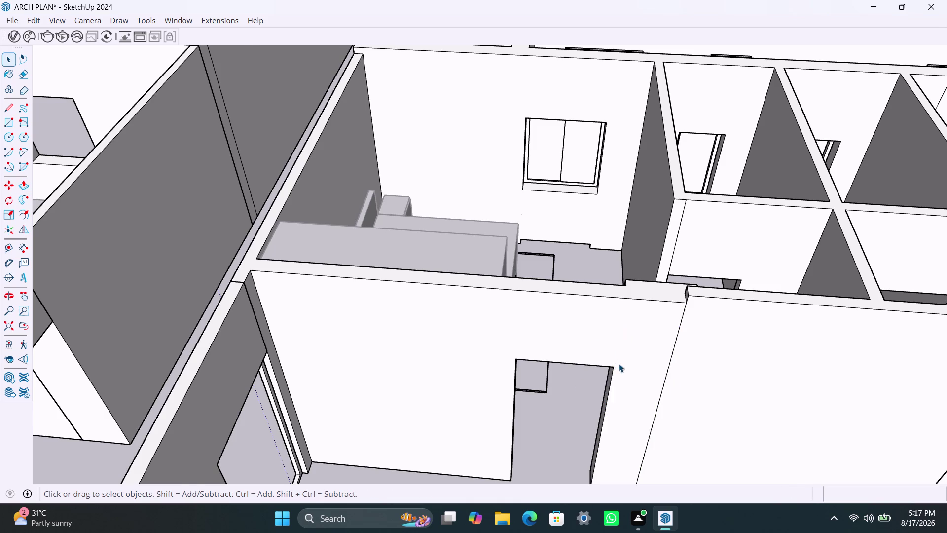
Push/Pull the wall's top face up level with the neighbouring walls.
scroll(down, 3)
middle_drag(576, 385, 581, 369)
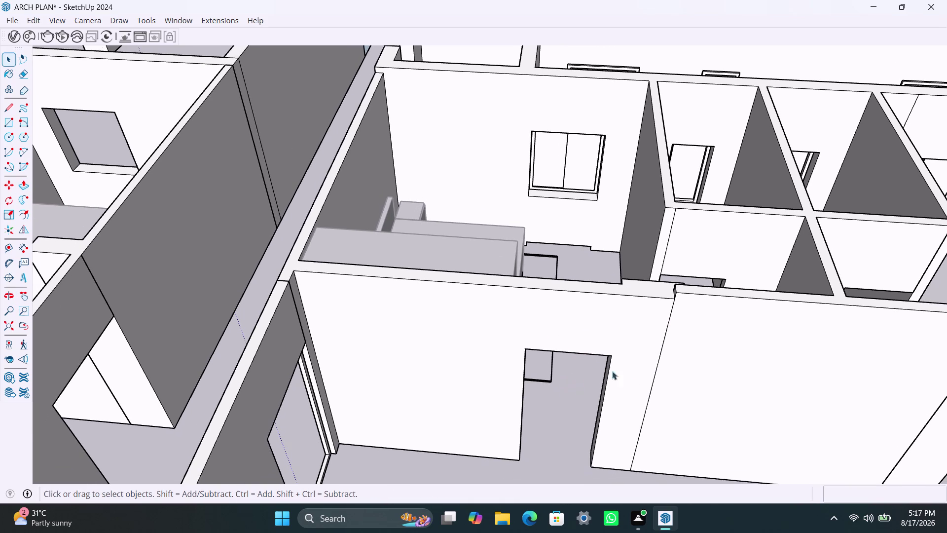
scroll(up, 3)
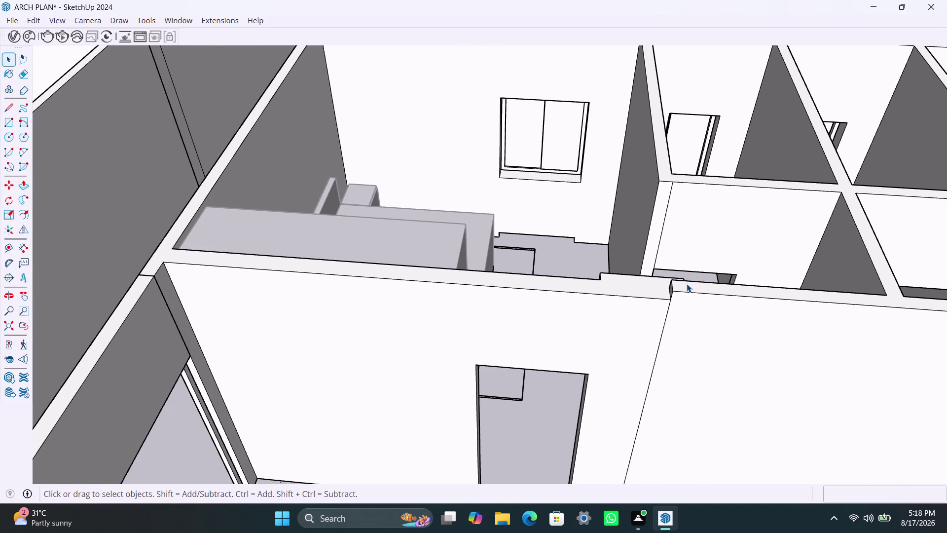
click(692, 287)
click(641, 281)
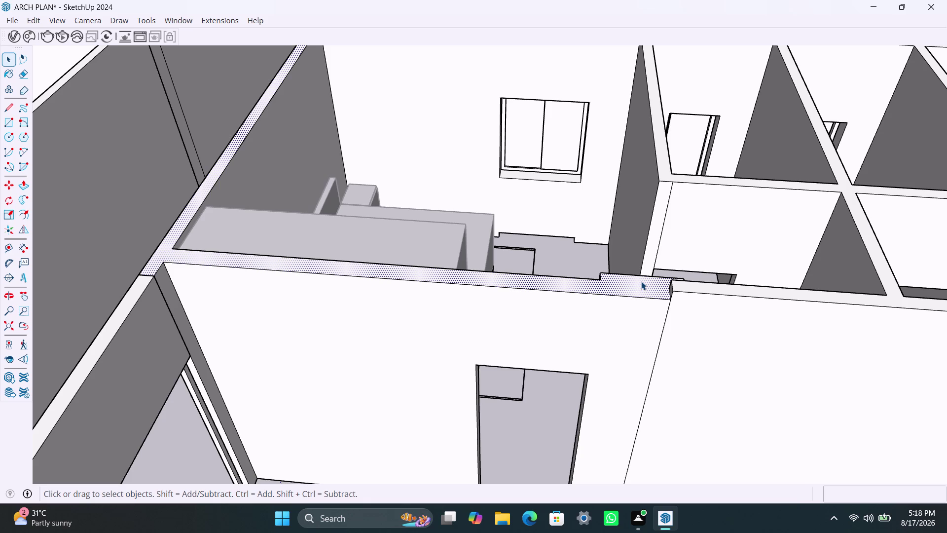
key(p)
click(638, 281)
click(686, 280)
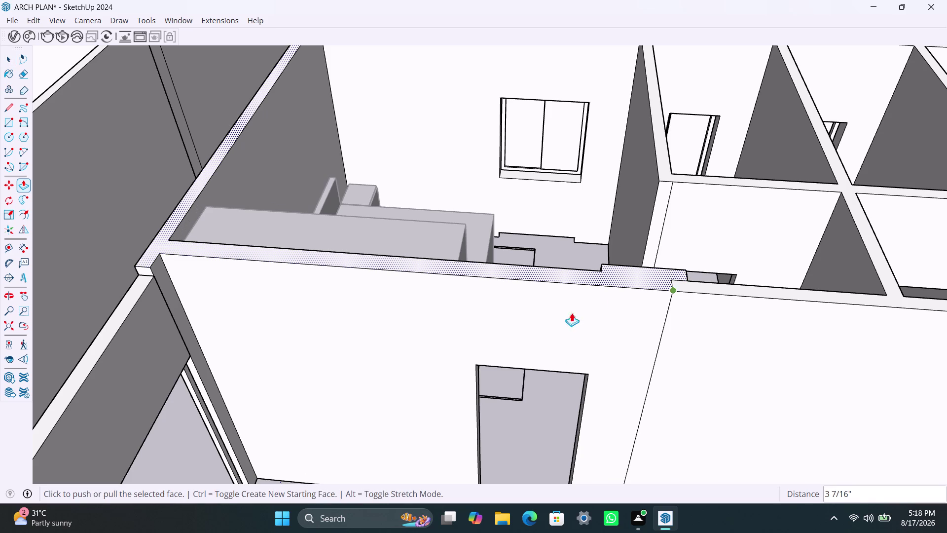
key(space)
Extend the adjoining wall's end face to meet flush, then review the joined walls.
click(136, 299)
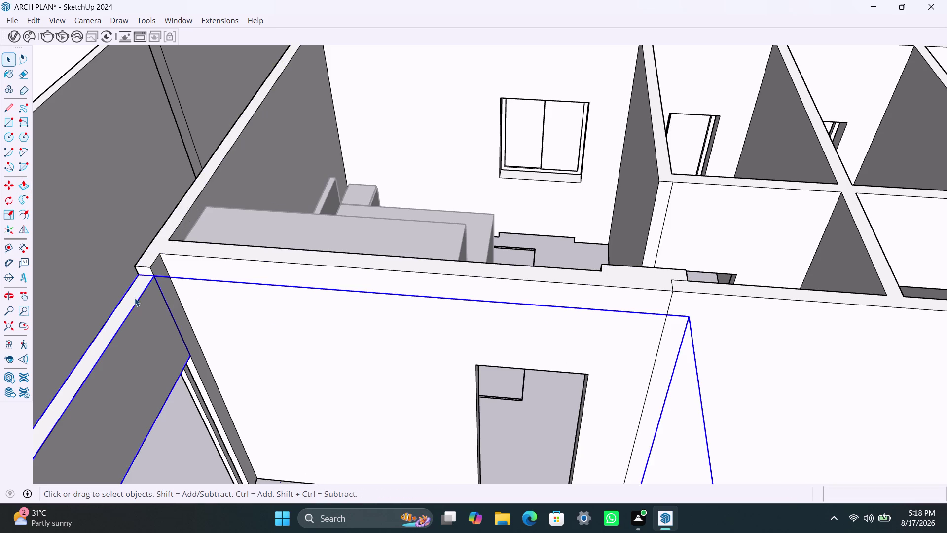
triple_click(135, 297)
key(p)
click(135, 297)
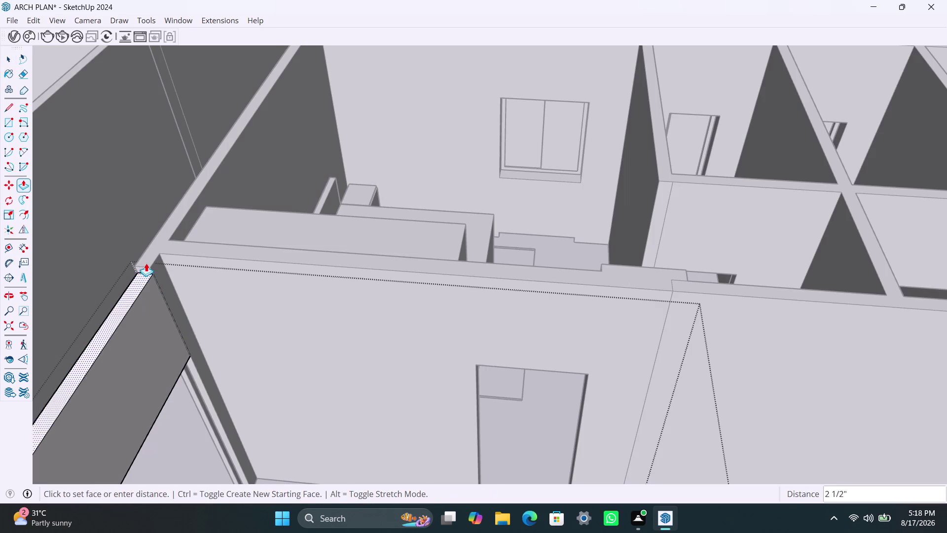
click(149, 258)
key(space)
click(258, 301)
scroll(down, 3)
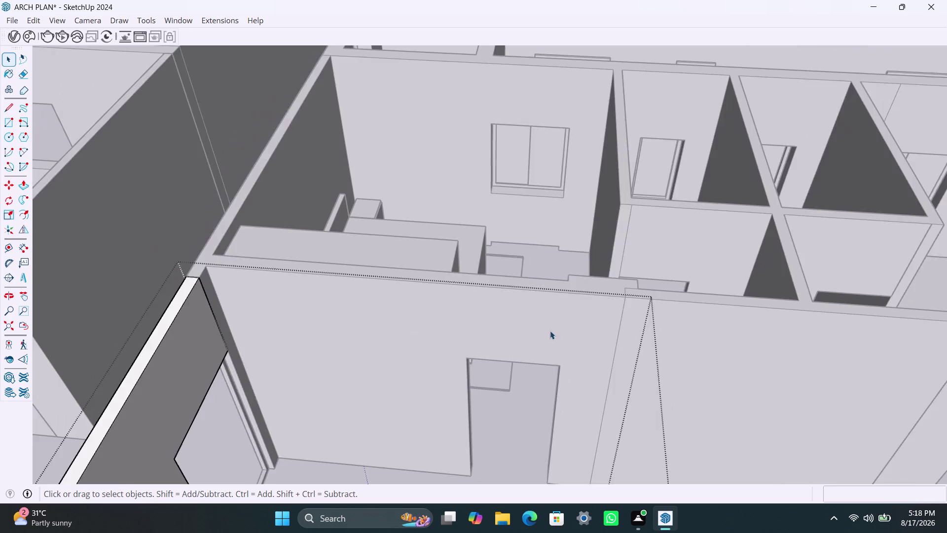
click(523, 258)
scroll(down, 3)
middle_drag(588, 349, 597, 343)
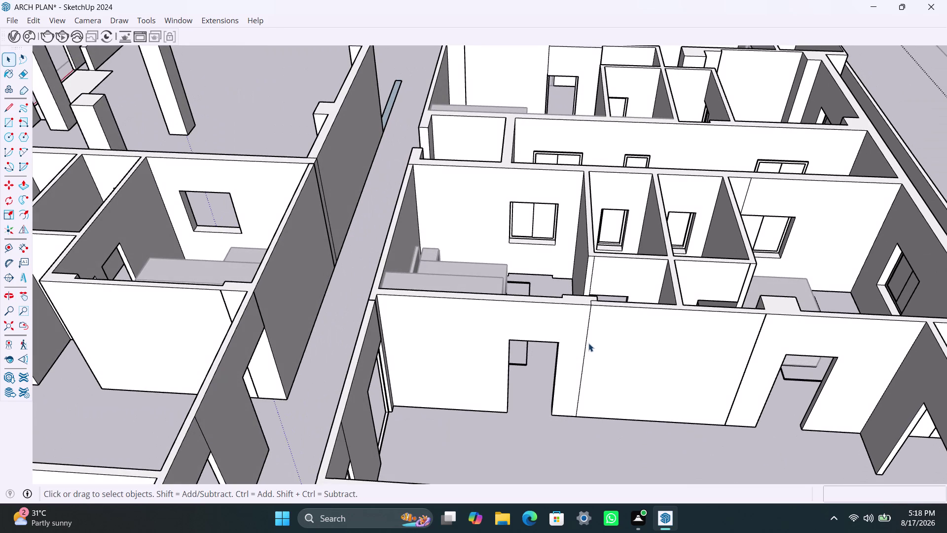
Draw a rectangle covering the doorway opening and make it a group.
click(587, 339)
key(Delete)
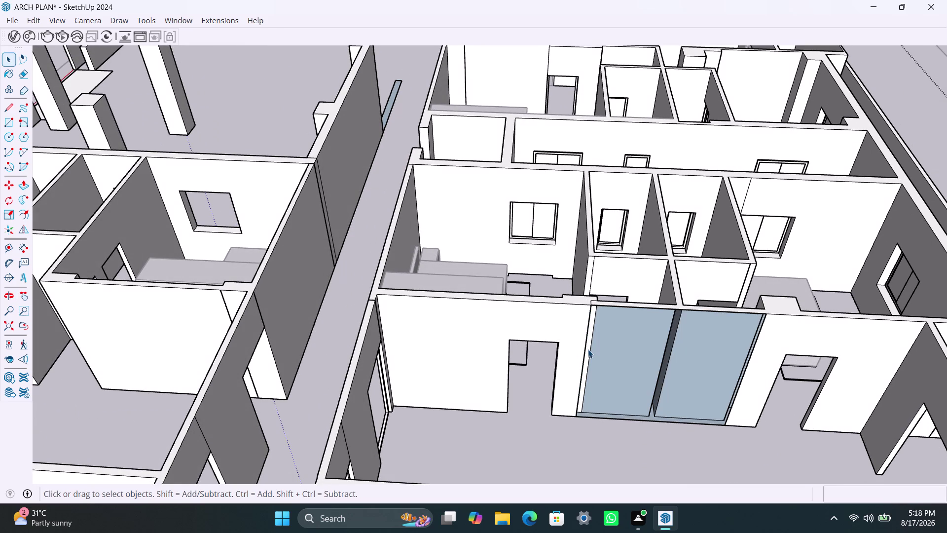
key(ctrl+z)
scroll(up, 3)
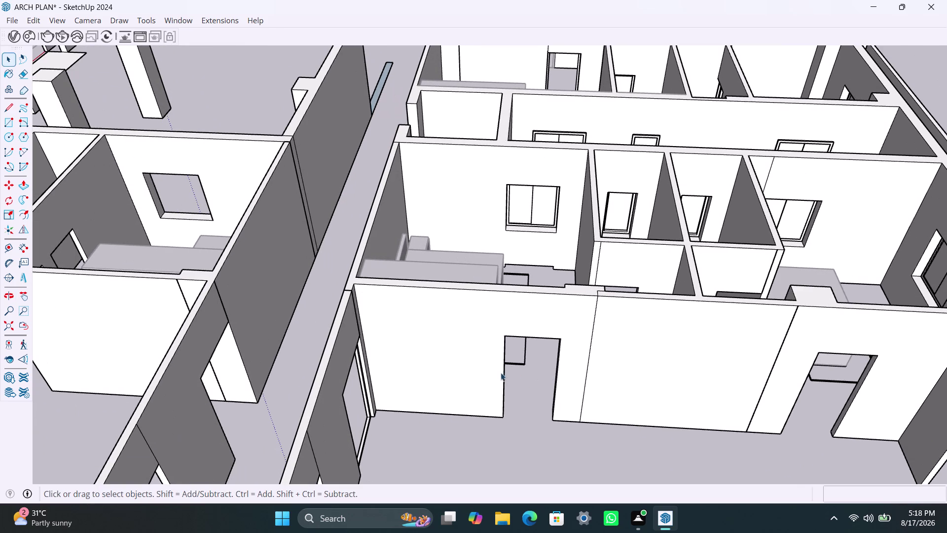
key(r)
drag(505, 336, 508, 341)
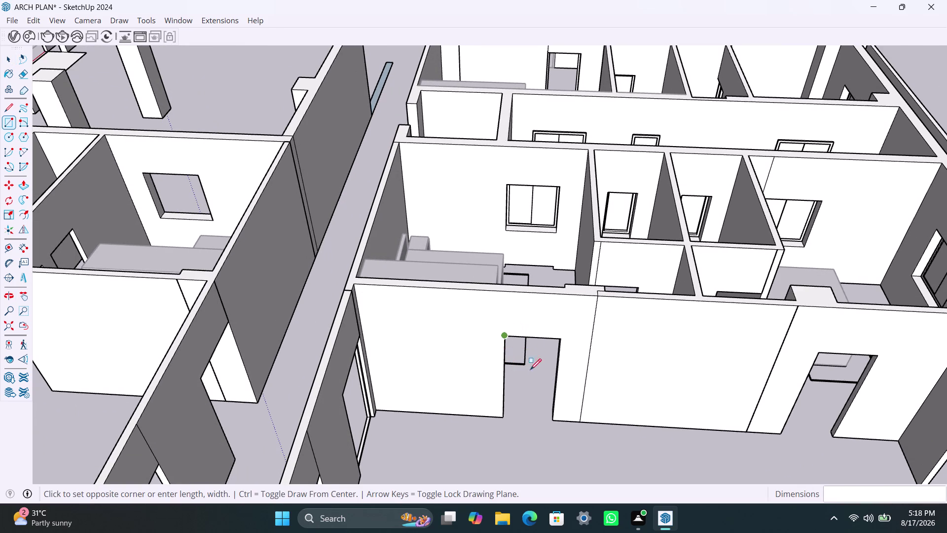
click(553, 421)
key(space)
double_click(540, 387)
right_click(540, 387)
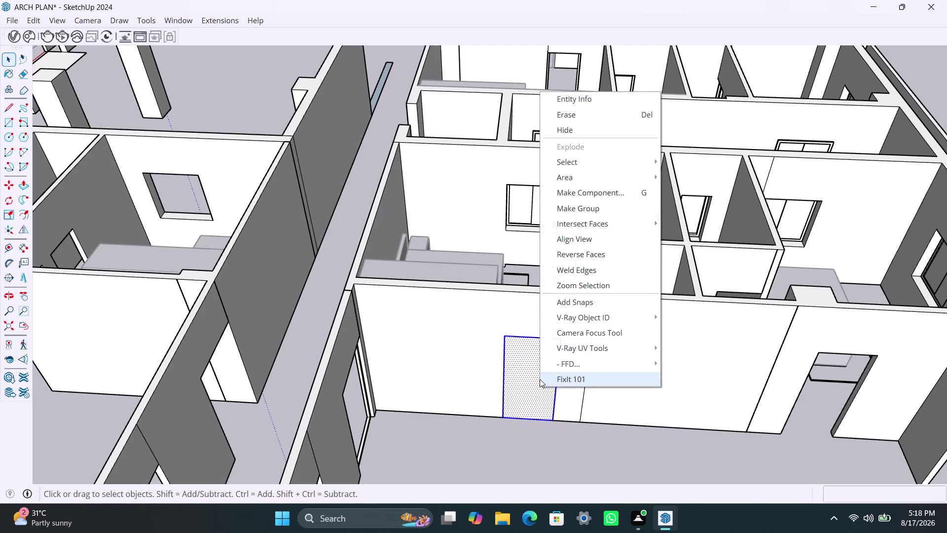
click(606, 214)
Inside the group, offset the rectangle inward by 2".
double_click(545, 350)
click(540, 363)
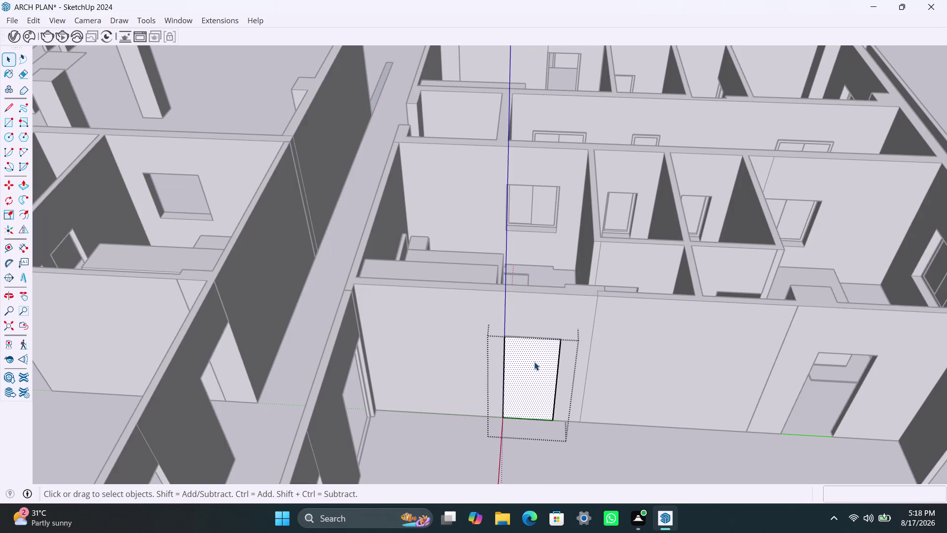
key(f)
click(523, 367)
text(2)
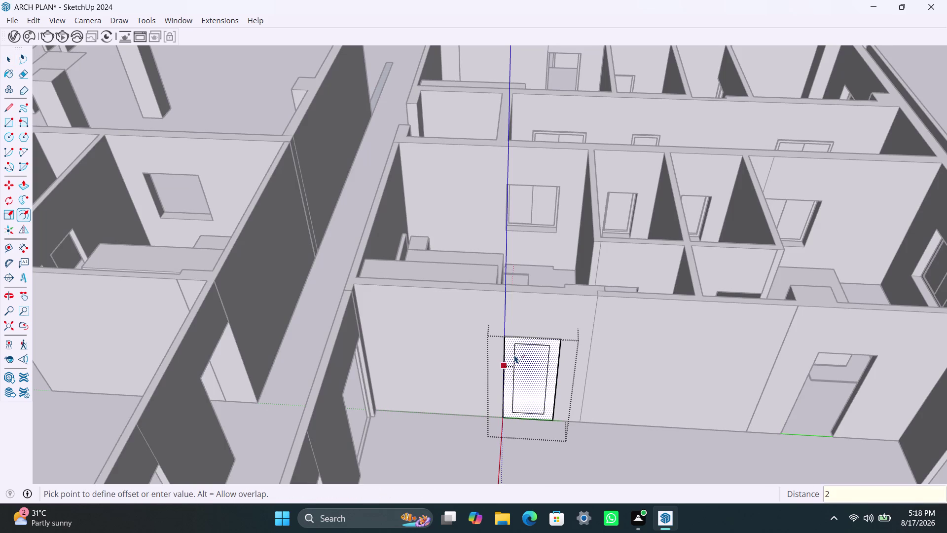
text(")
key(Return)
key(space)
click(523, 401)
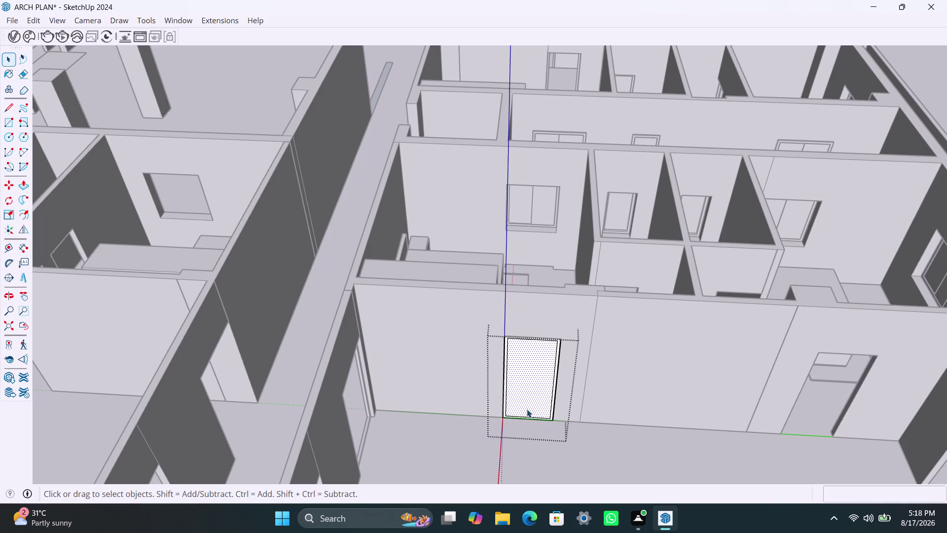
Move the inner rectangle's bottom edge down onto the doorway bottom.
scroll(up, 3)
click(515, 415)
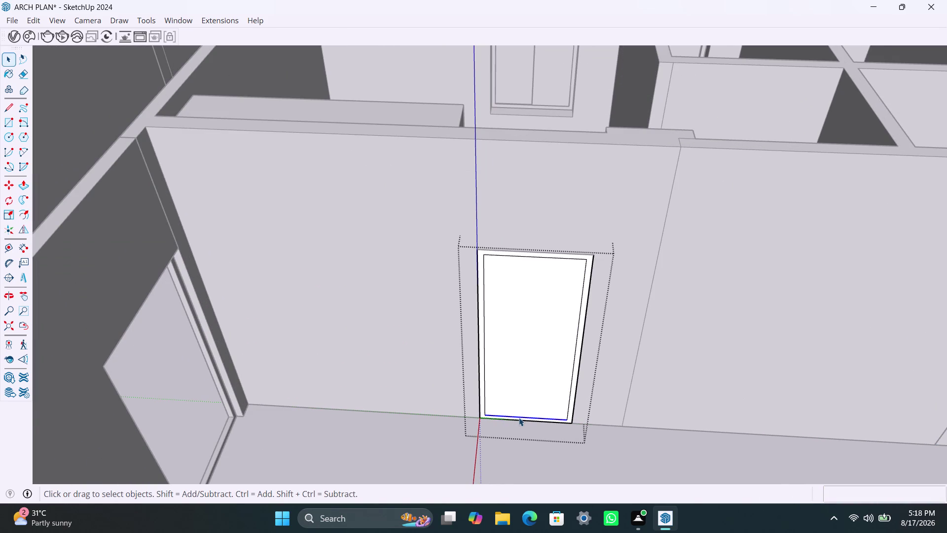
key(m)
click(519, 417)
click(521, 427)
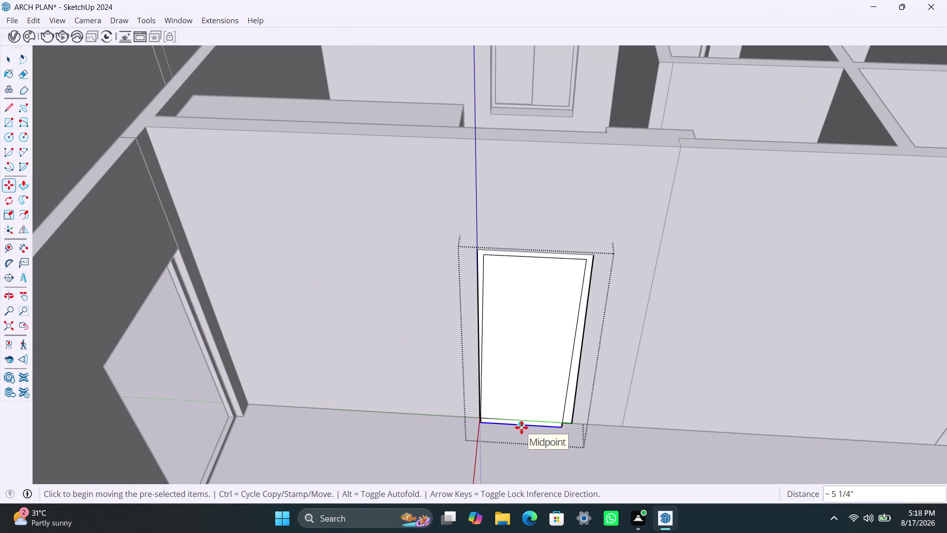
key(ctrl+x)
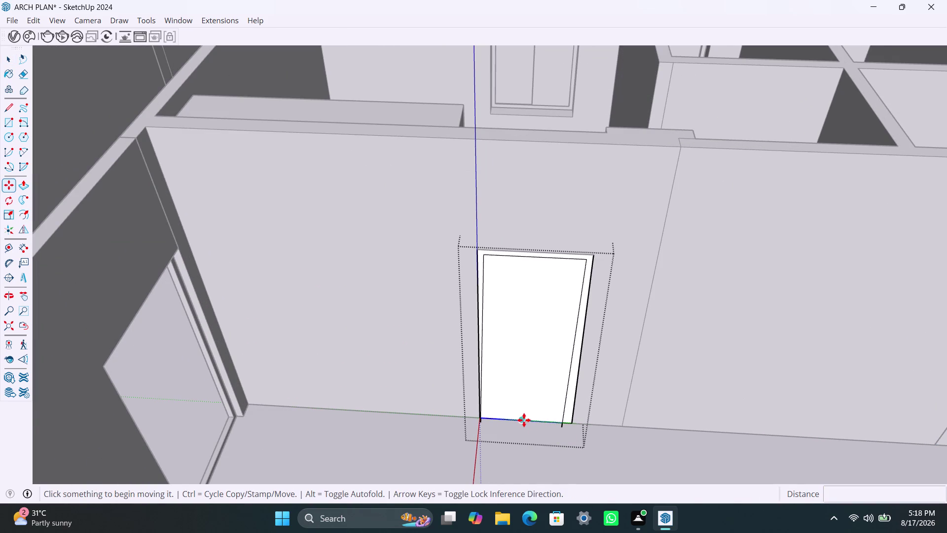
key(ctrl+z)
key(ctrl+z)
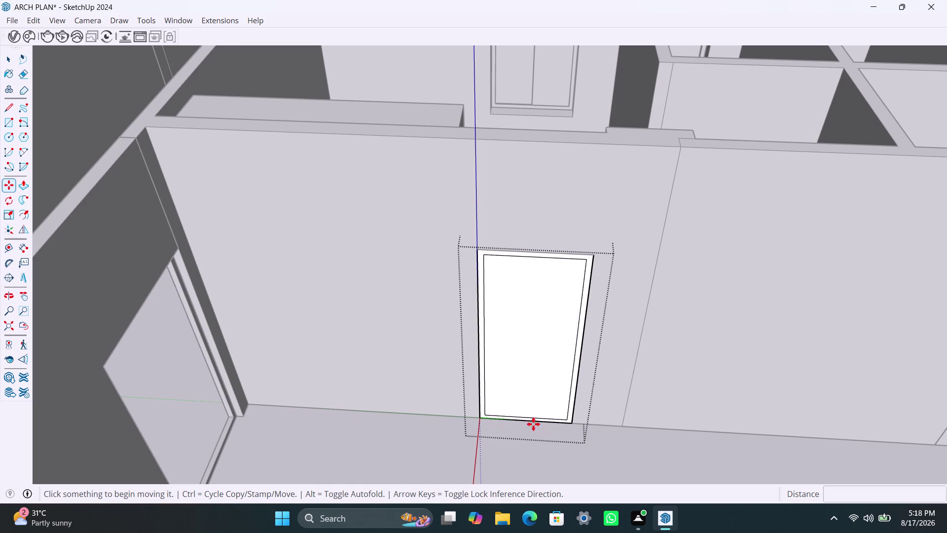
click(536, 424)
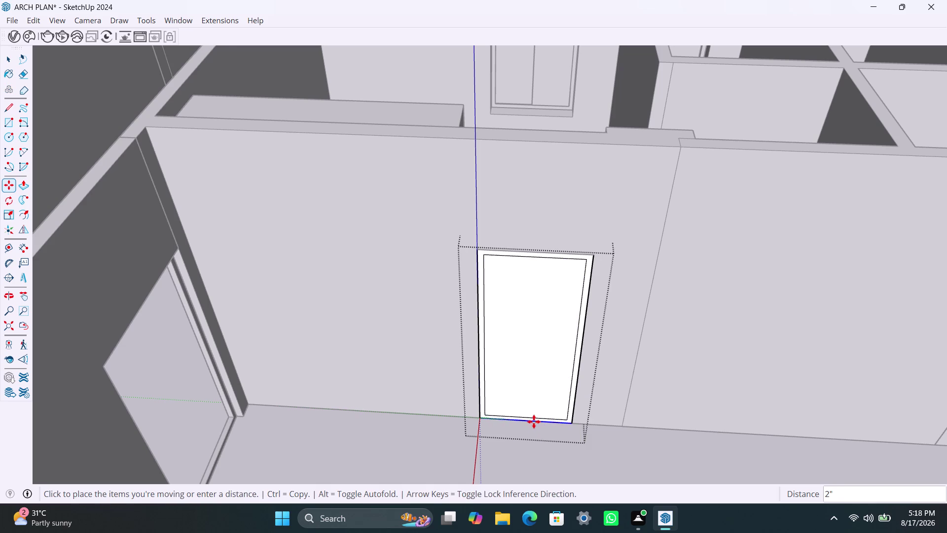
click(534, 421)
key(space)
Try deleting the frame's inner face to open the doorway, then undo.
click(546, 385)
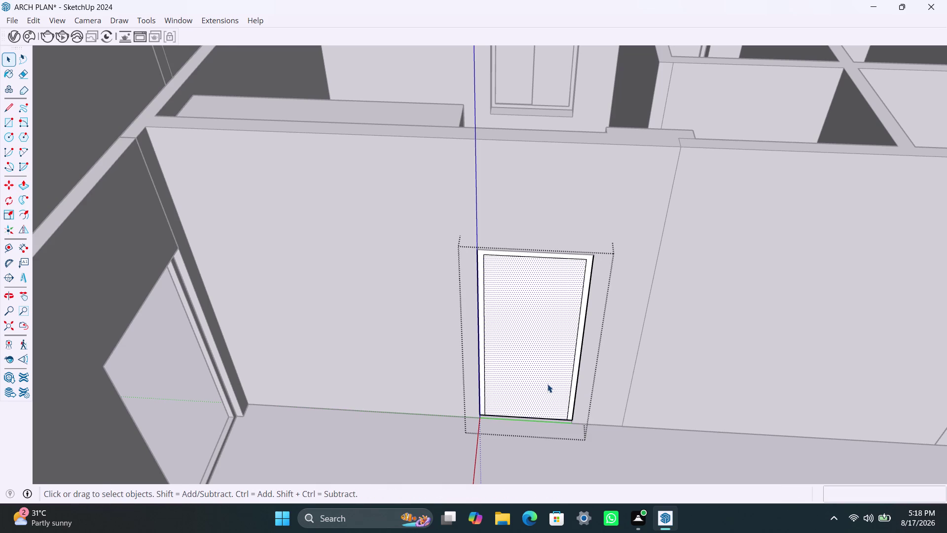
key(Delete)
scroll(up, 3)
scroll(up, 3)
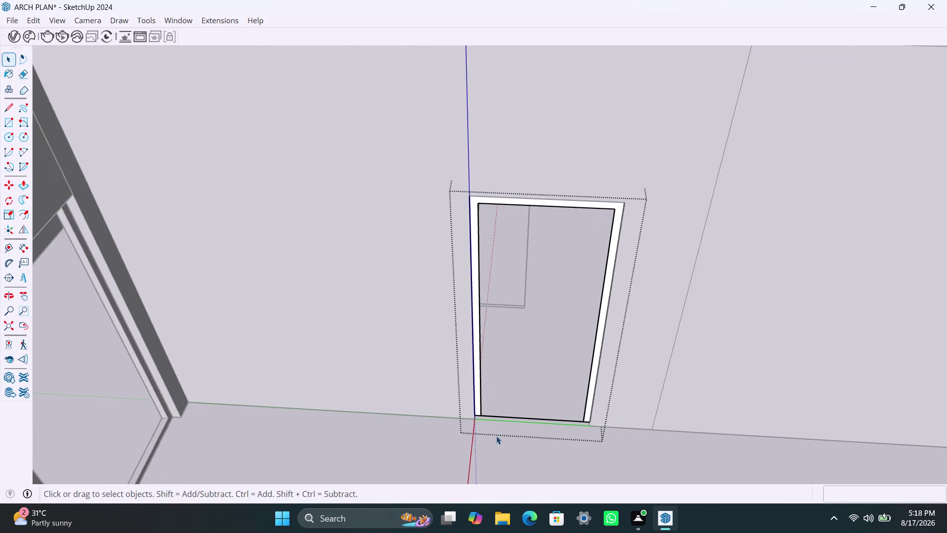
scroll(up, 3)
key(ctrl+z)
key(ctrl+z)
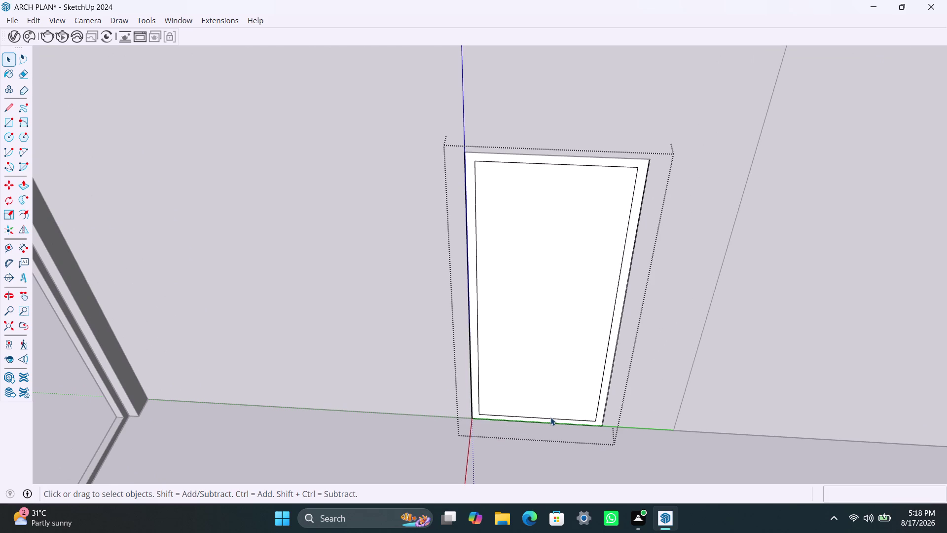
scroll(up, 3)
Realign the leftover bottom edge and delete the inner face.
click(550, 418)
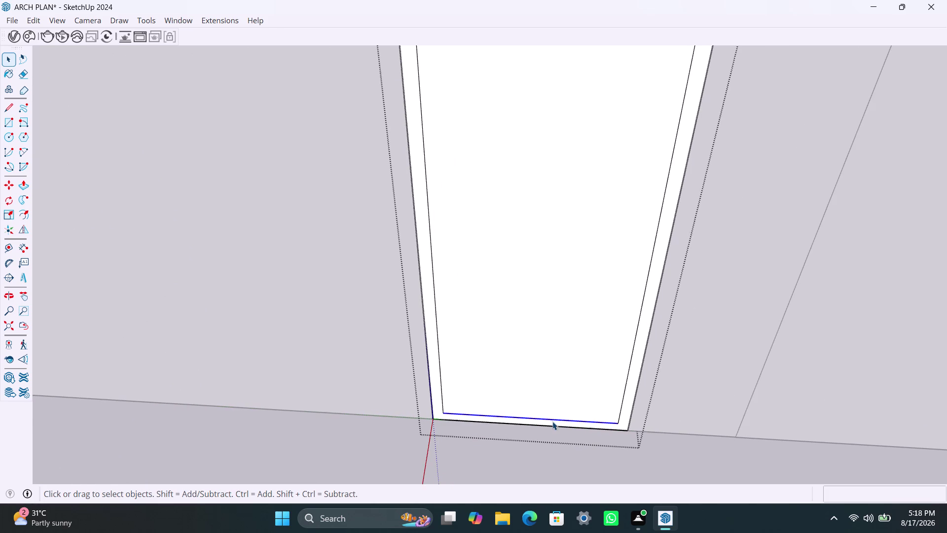
key(m)
click(552, 421)
click(551, 428)
key(space)
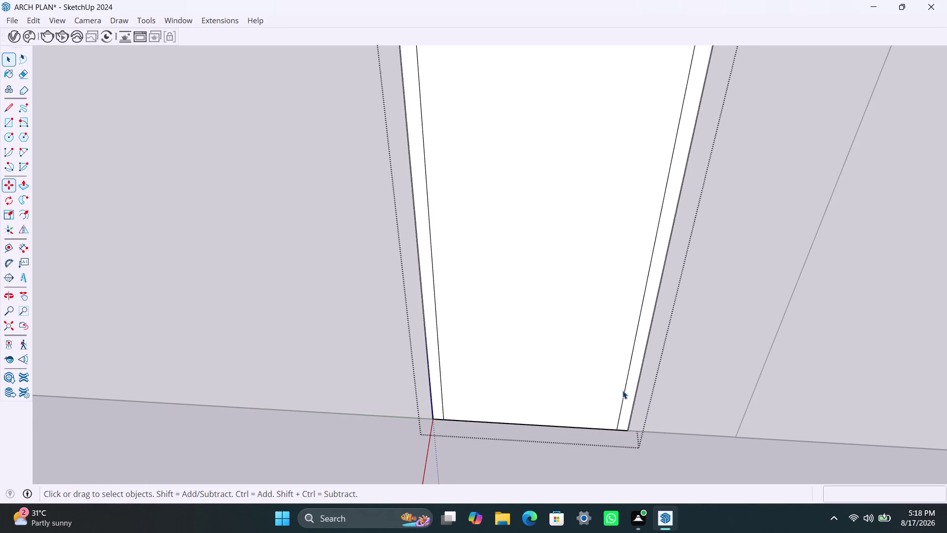
click(589, 371)
key(Delete)
Push/Pull the frame face out to a 2" thickness.
scroll(down, 3)
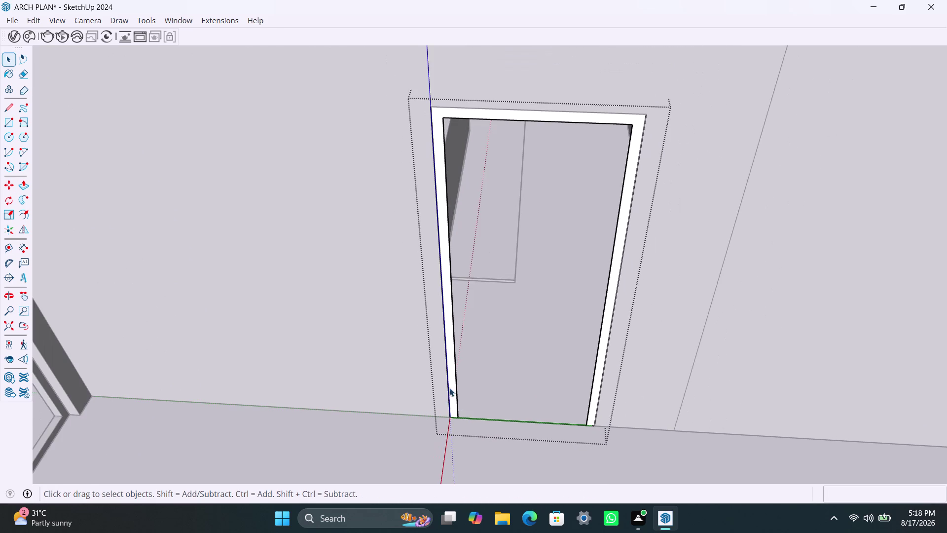
click(454, 383)
key(p)
click(454, 394)
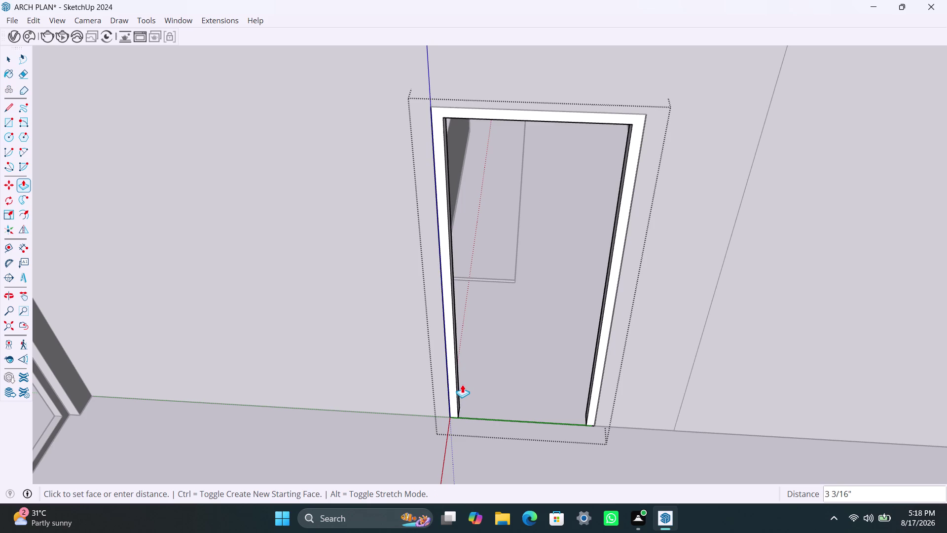
key(2)
key(shift+quotedbl)
key(Return)
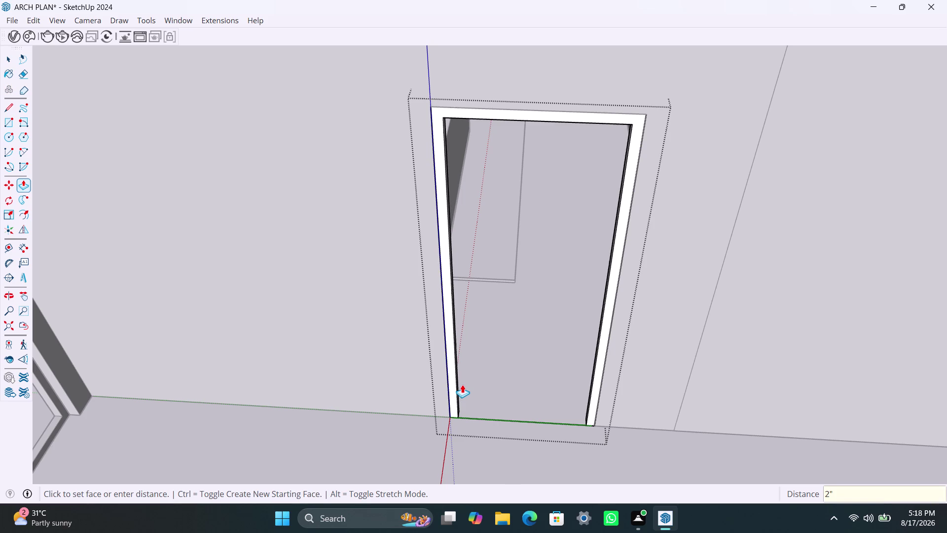
key(space)
scroll(down, 3)
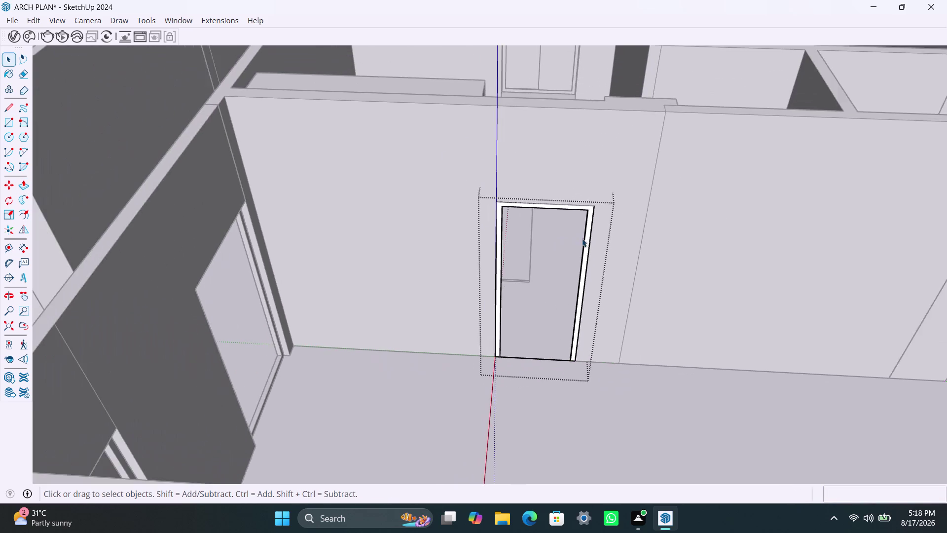
scroll(down, 3)
Push/pull the floor face beside the bedroom and delete the stray floor edge.
middle_drag(583, 234, 553, 352)
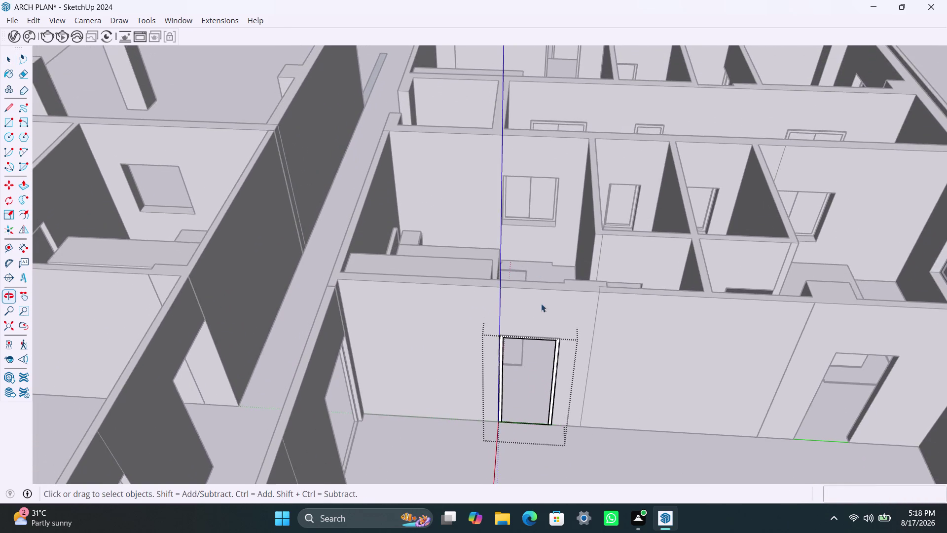
scroll(up, 3)
middle_drag(554, 295, 554, 329)
scroll(up, 3)
middle_drag(623, 365, 605, 350)
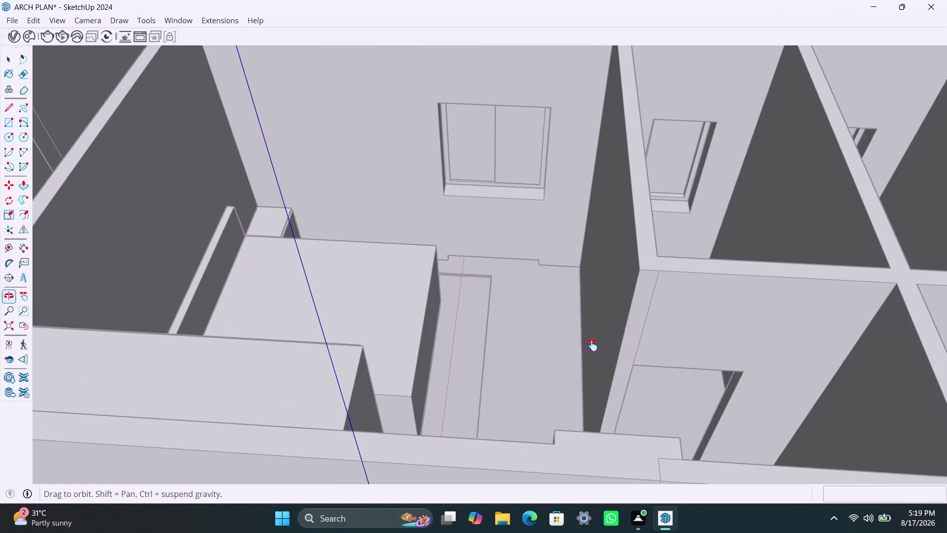
middle_drag(604, 350, 584, 342)
double_click(688, 323)
scroll(up, 3)
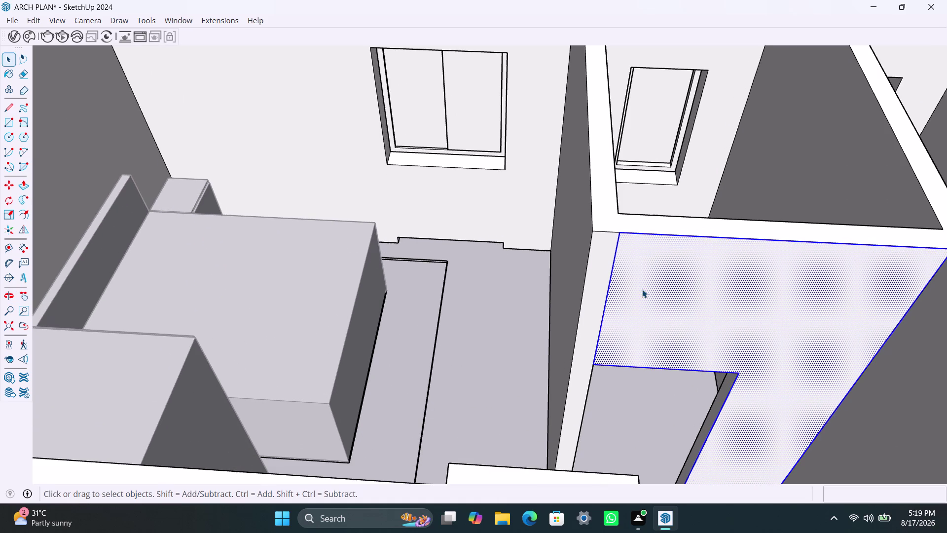
key(p)
click(656, 287)
click(603, 282)
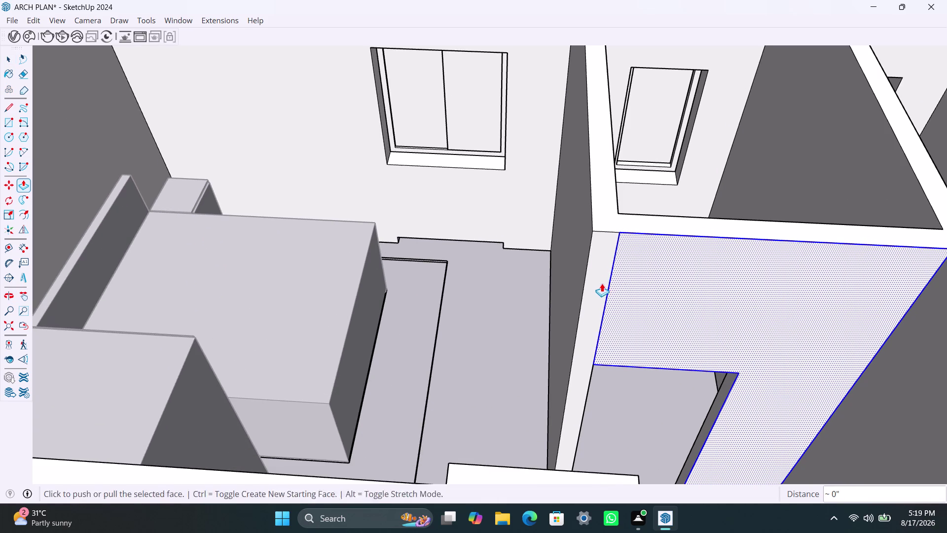
key(space)
click(679, 183)
click(611, 277)
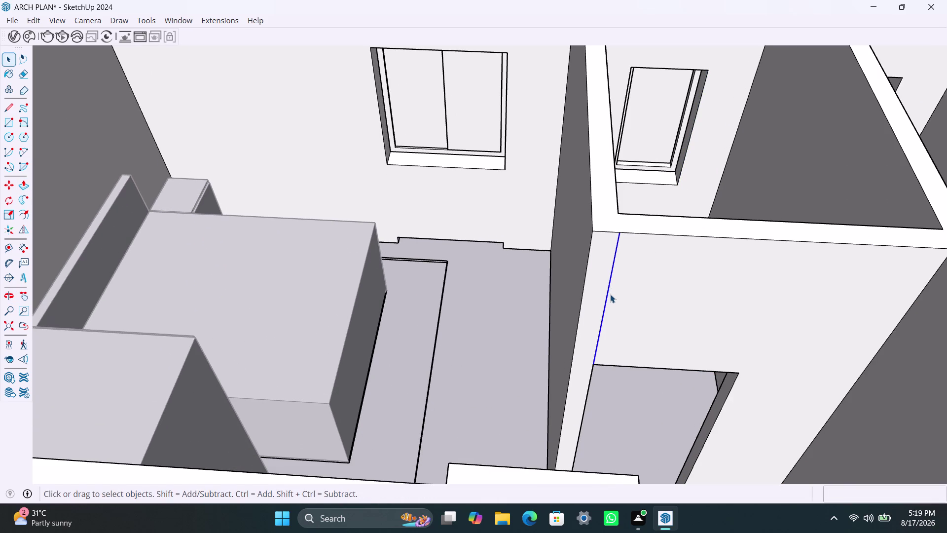
key(Delete)
Draw a rectangle over the inner bedroom doorway and make it a group.
scroll(down, 3)
middle_drag(652, 367, 573, 314)
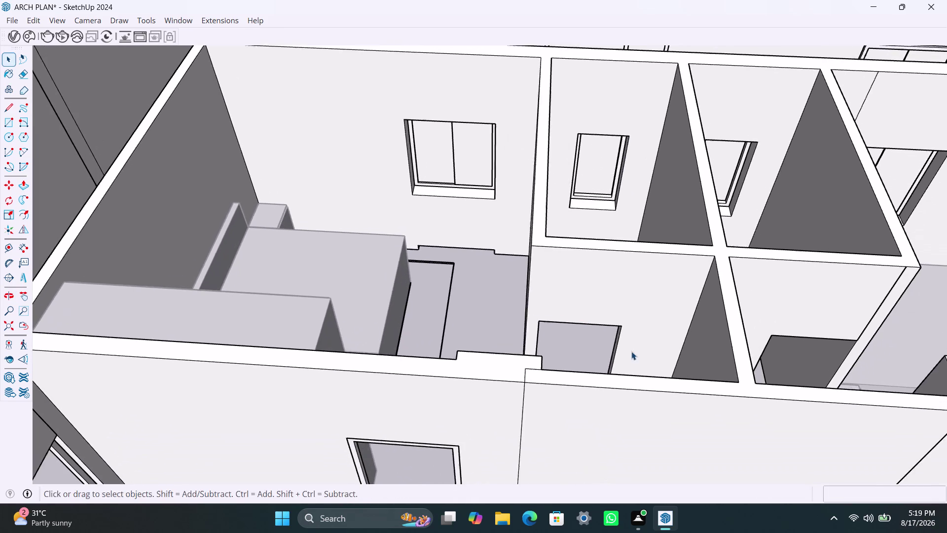
middle_drag(631, 351, 633, 440)
scroll(up, 3)
middle_drag(611, 427, 611, 419)
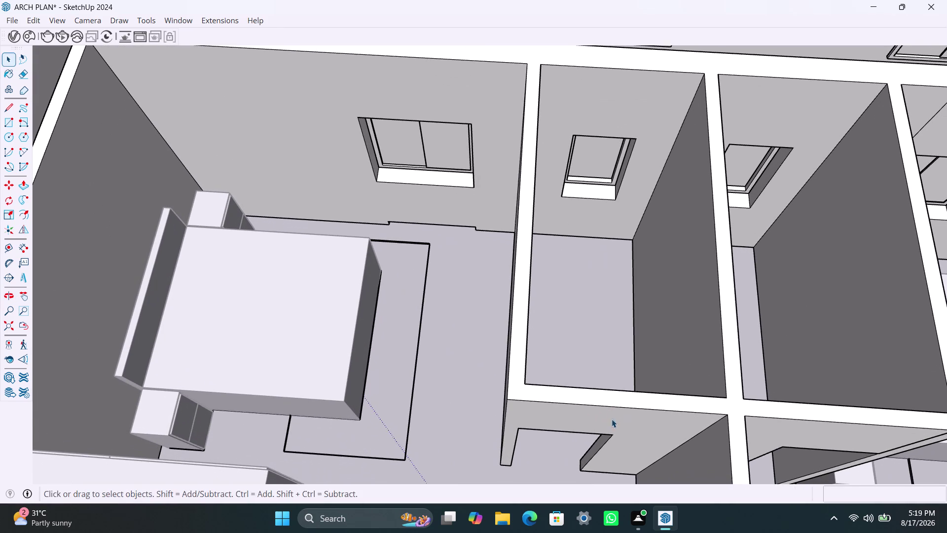
middle_drag(622, 419, 622, 414)
scroll(up, 3)
middle_drag(617, 410, 616, 384)
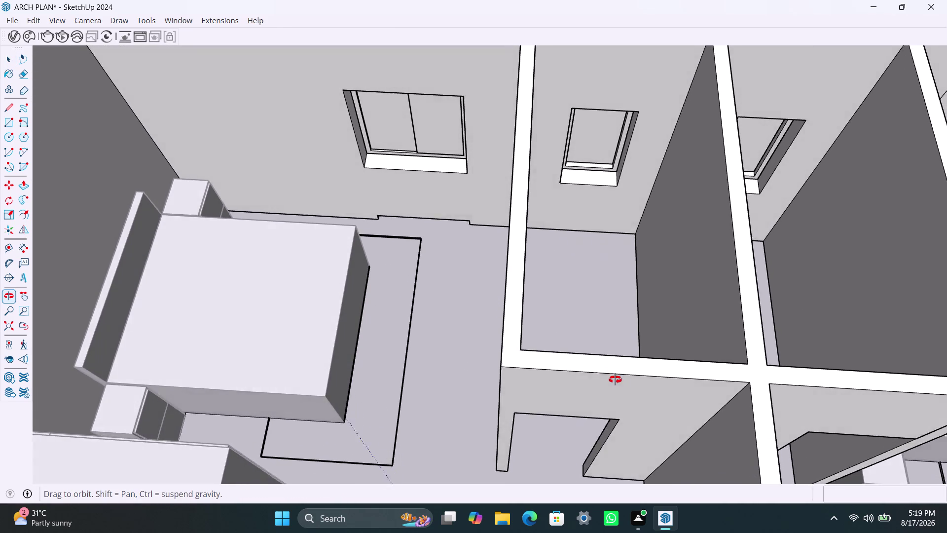
middle_drag(616, 385, 614, 377)
middle_drag(603, 389, 627, 393)
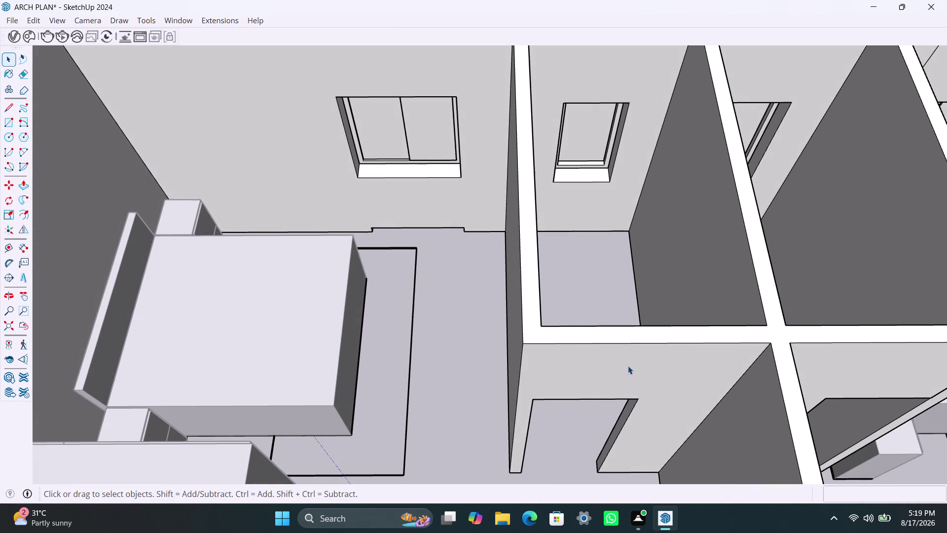
middle_drag(629, 365, 617, 320)
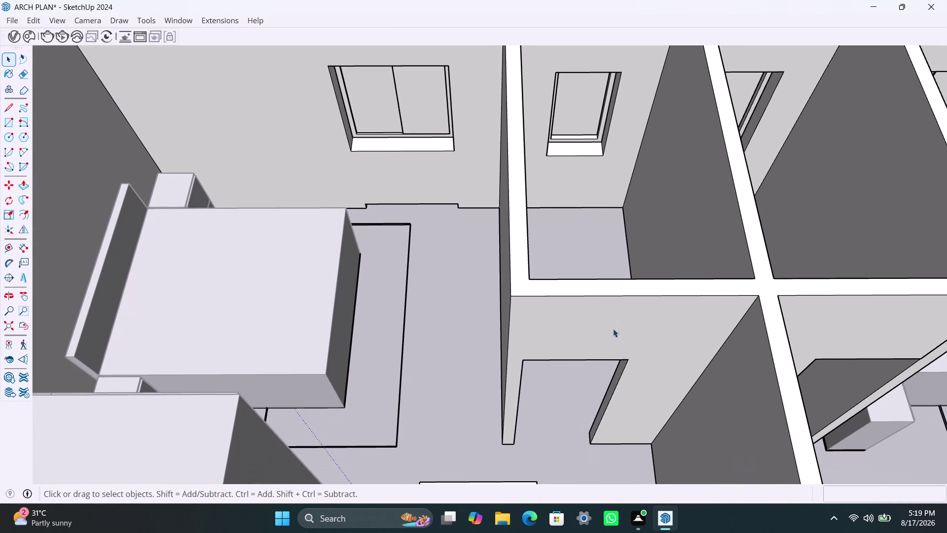
key(r)
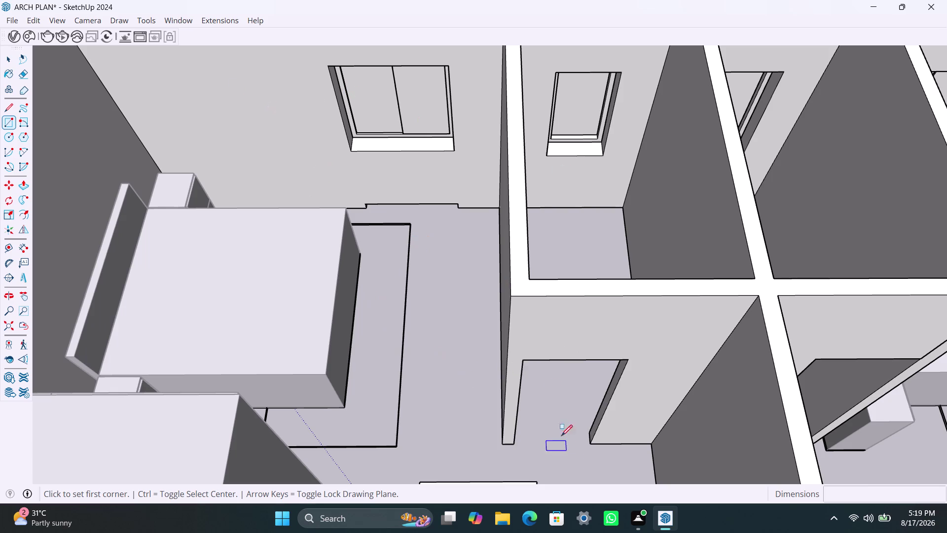
click(525, 359)
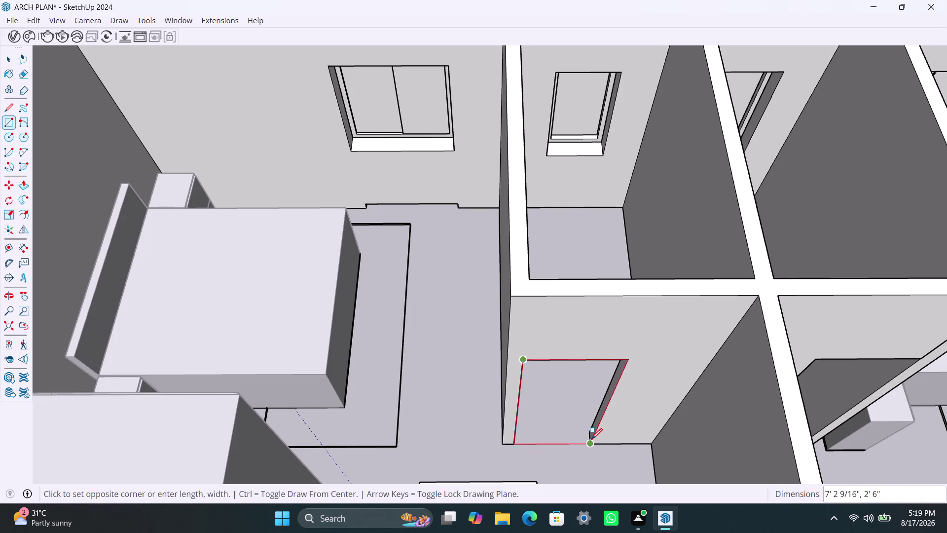
click(592, 439)
key(space)
double_click(583, 402)
right_click(583, 402)
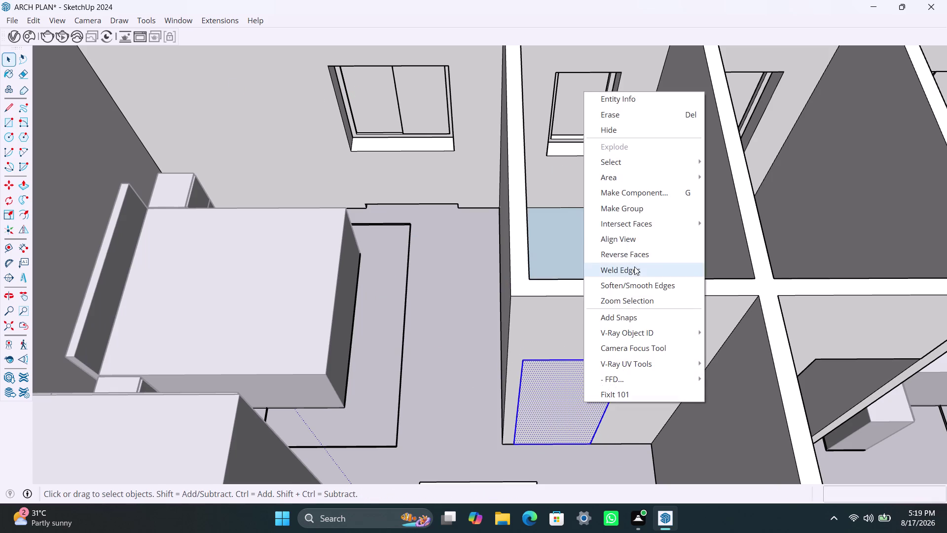
click(639, 209)
triple_click(569, 413)
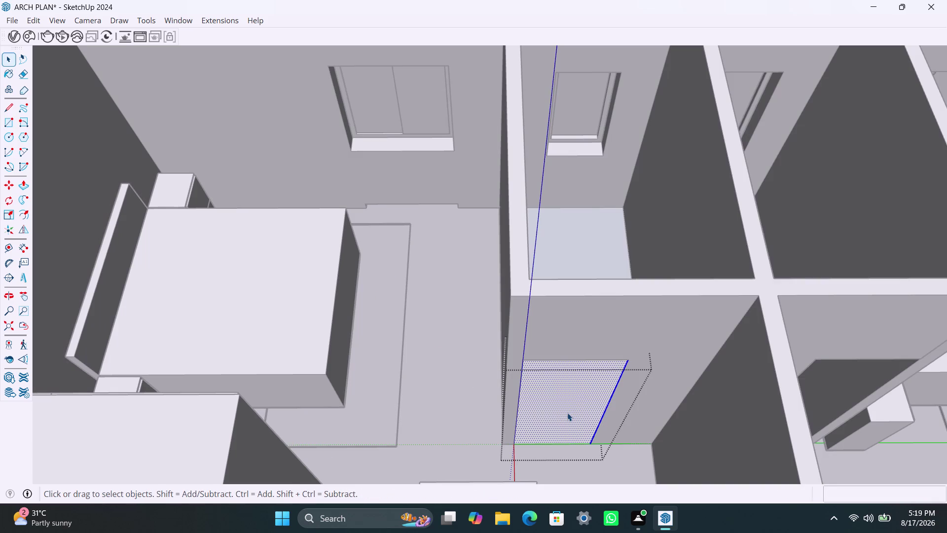
Offset the doorway outline 2 inches inward inside the group.
key(f)
click(550, 384)
key(2)
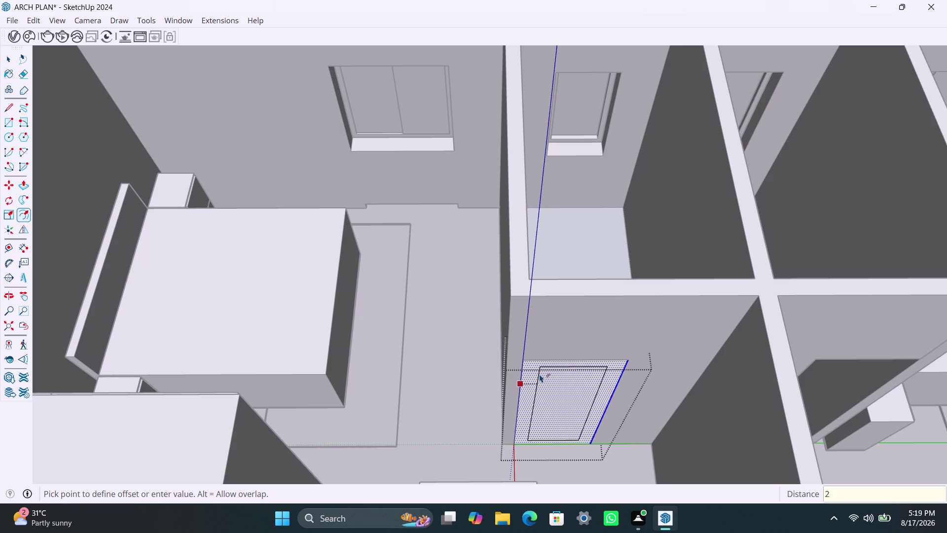
key(shift+quotedbl)
key(Return)
key(space)
click(553, 397)
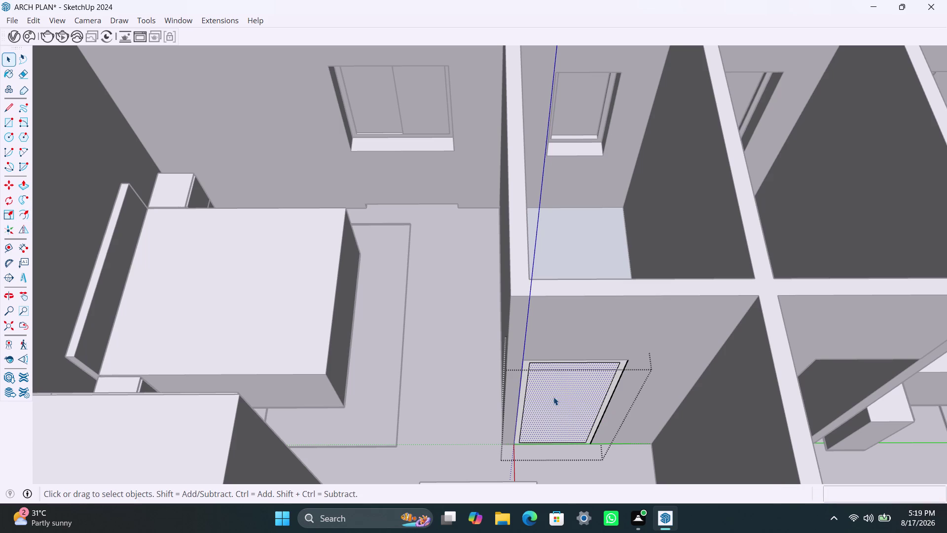
key(Delete)
Push/pull the doorway frame border out 2 inches.
click(522, 404)
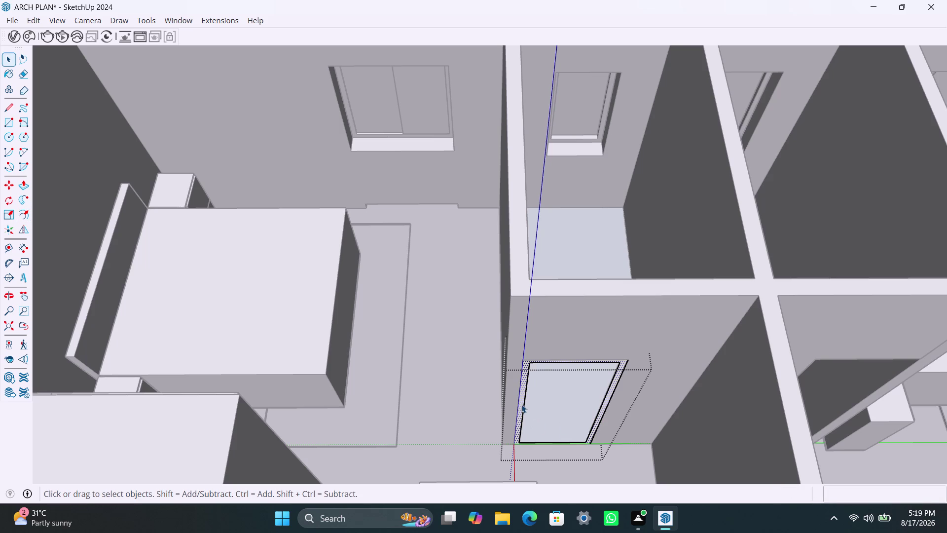
key(p)
click(522, 404)
text(2")
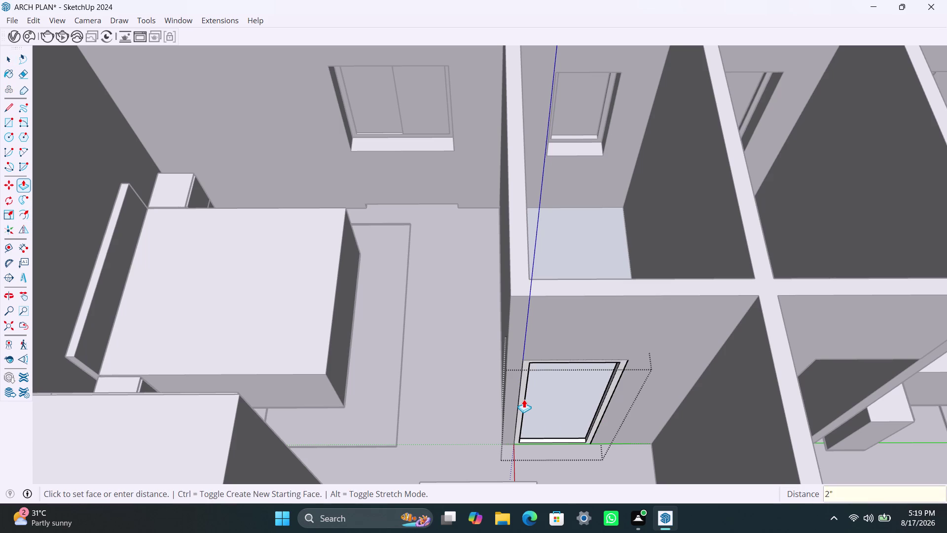
key(Return)
key(space)
scroll(down, 3)
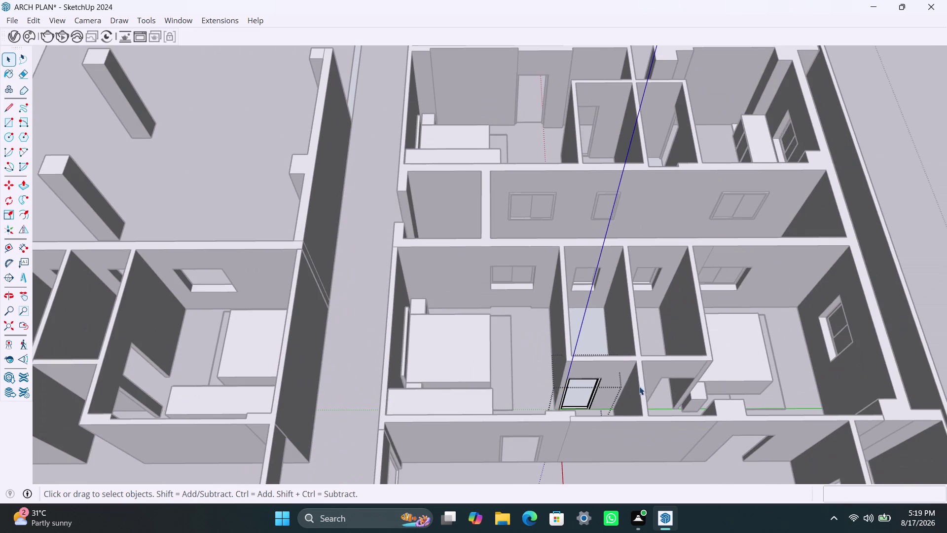
middle_drag(643, 384, 503, 378)
Remove the leftover face and stray edge from the neighbouring doorway.
click(651, 360)
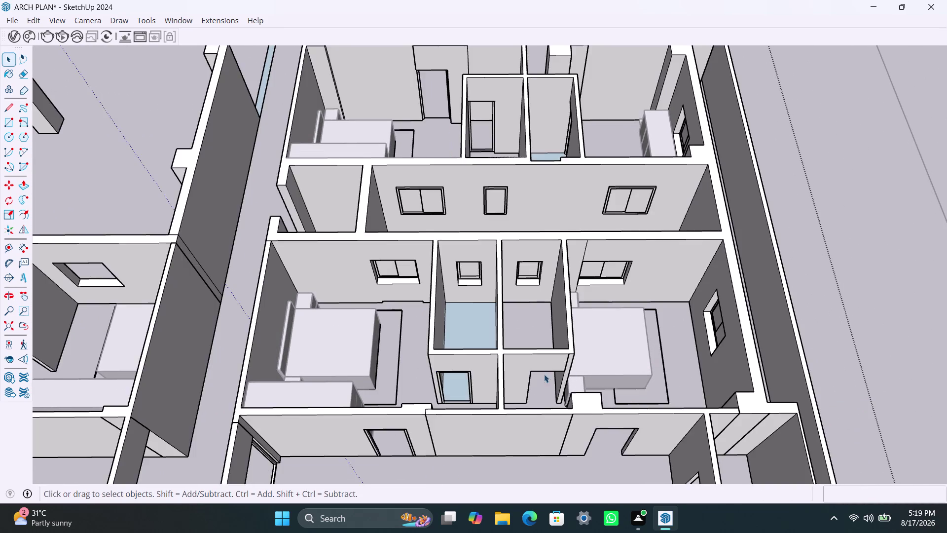
scroll(up, 3)
click(552, 355)
key(p)
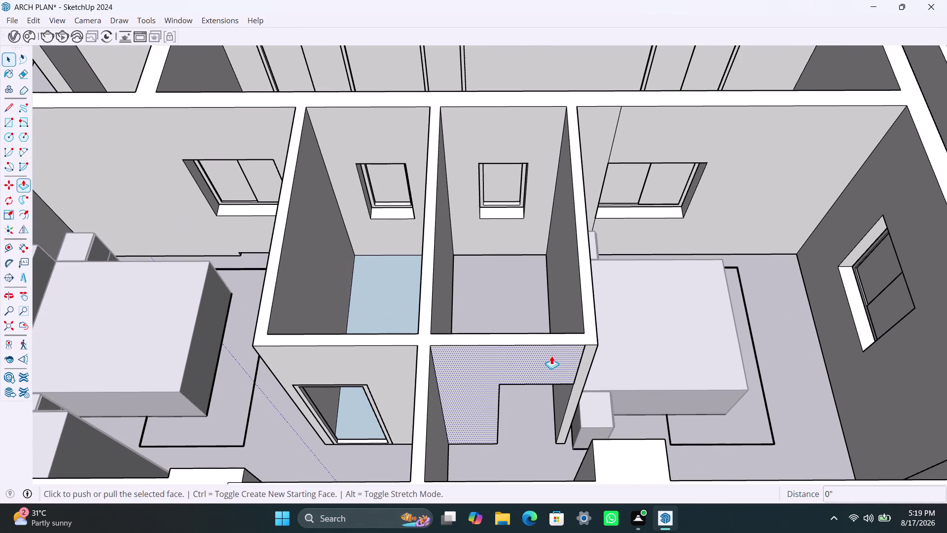
click(552, 355)
click(589, 348)
key(space)
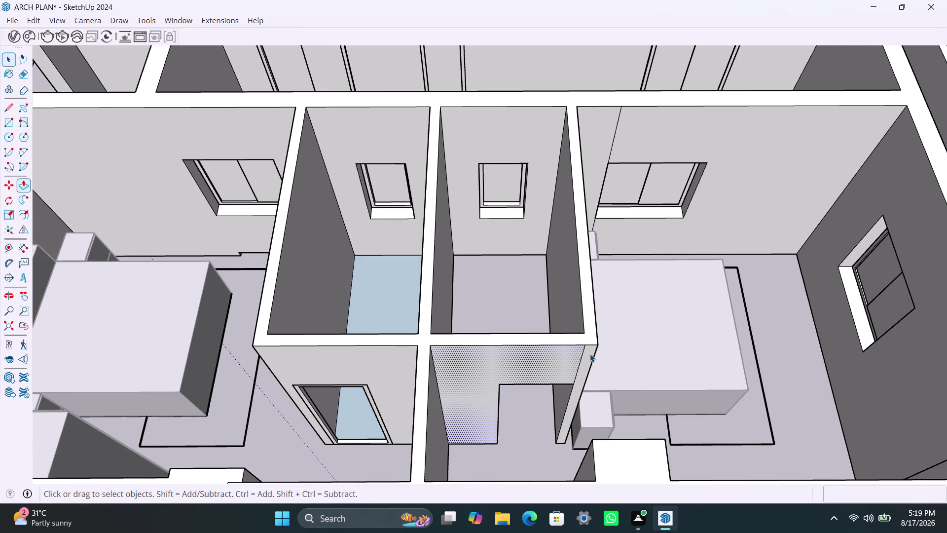
click(577, 369)
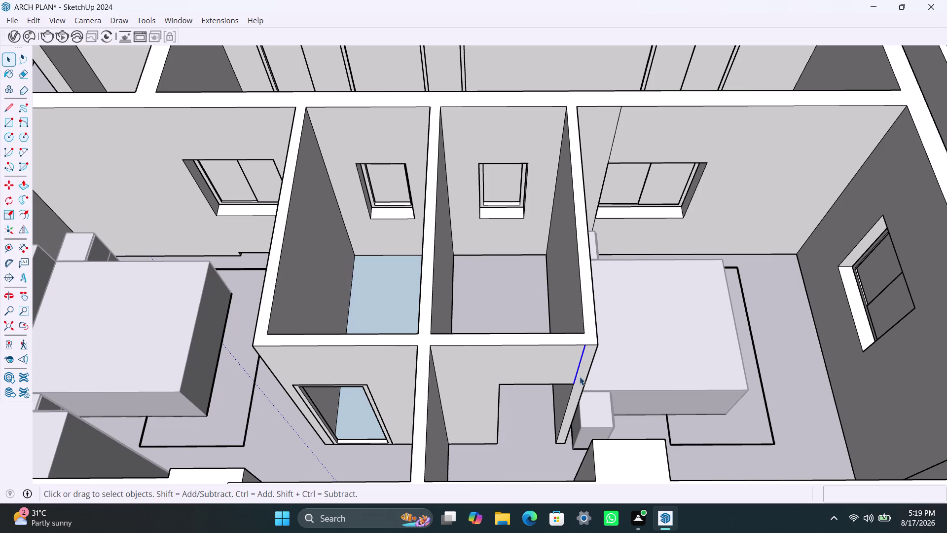
key(Delete)
Draw a rectangle over the doorway, make it a group, and open it.
key(r)
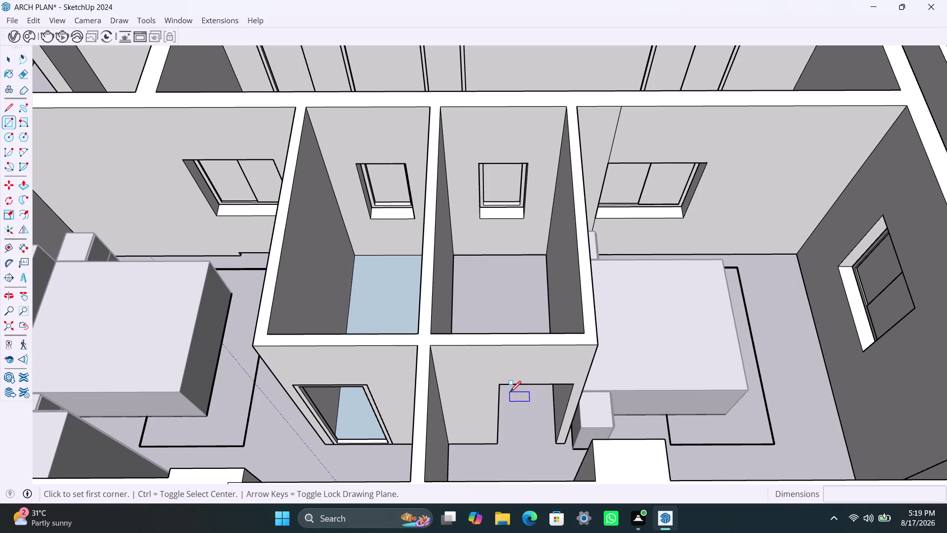
click(503, 386)
click(553, 440)
key(space)
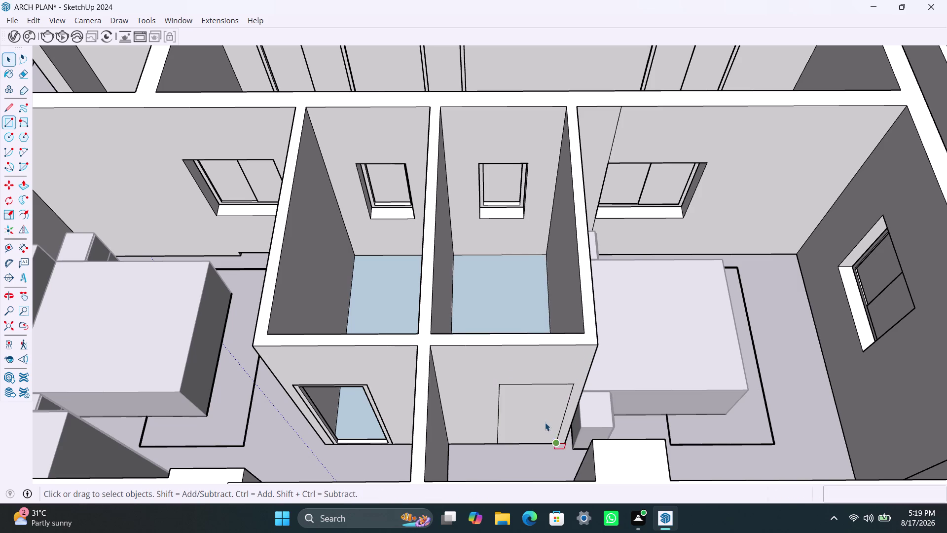
double_click(545, 419)
right_click(545, 417)
click(594, 222)
double_click(531, 429)
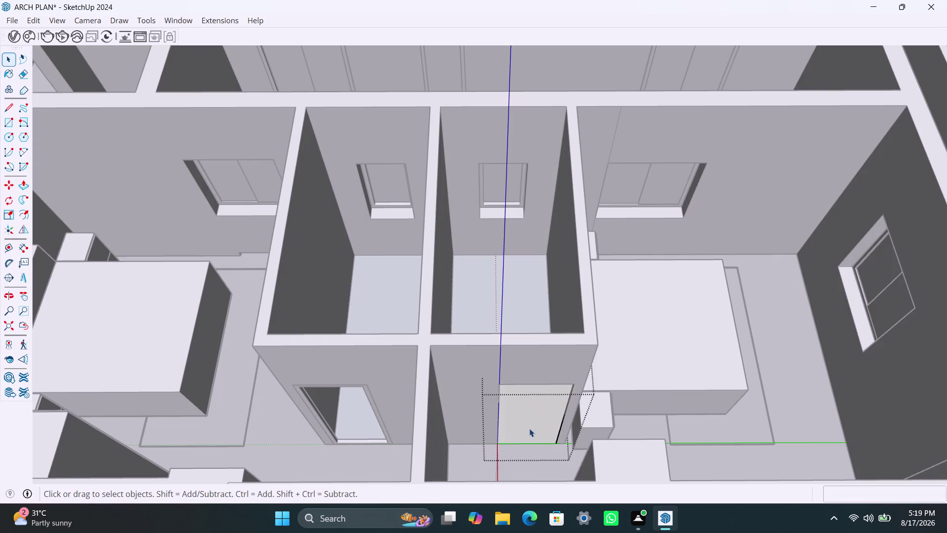
click(529, 425)
Offset the doorway outline 2 inches inward and delete the inner face.
key(f)
click(522, 419)
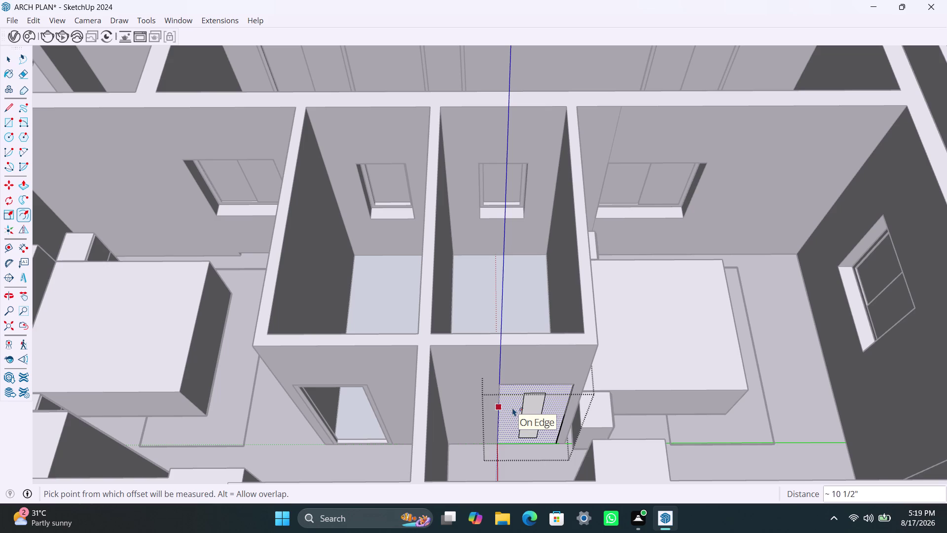
text(2")
key(Return)
key(space)
click(534, 411)
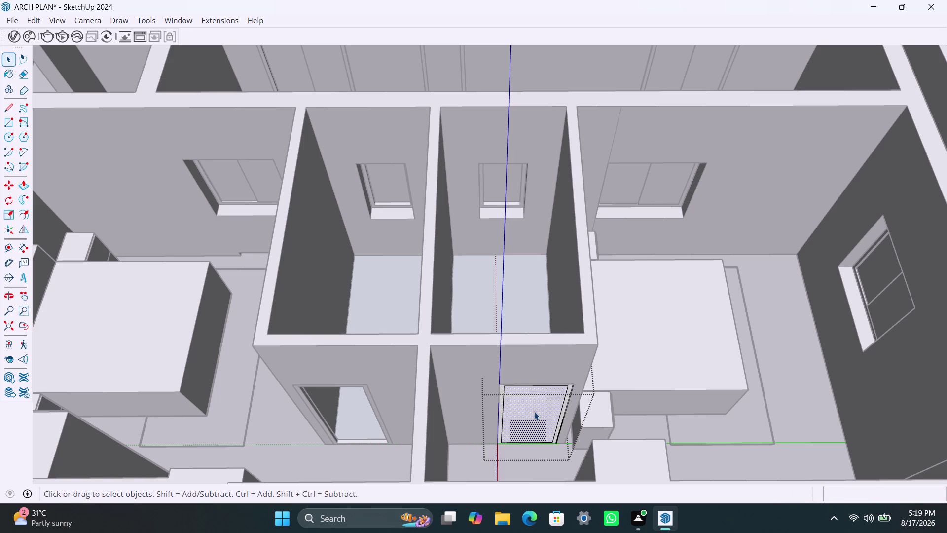
key(Delete)
Push/pull the doorway frame border out 2 inches.
scroll(up, 3)
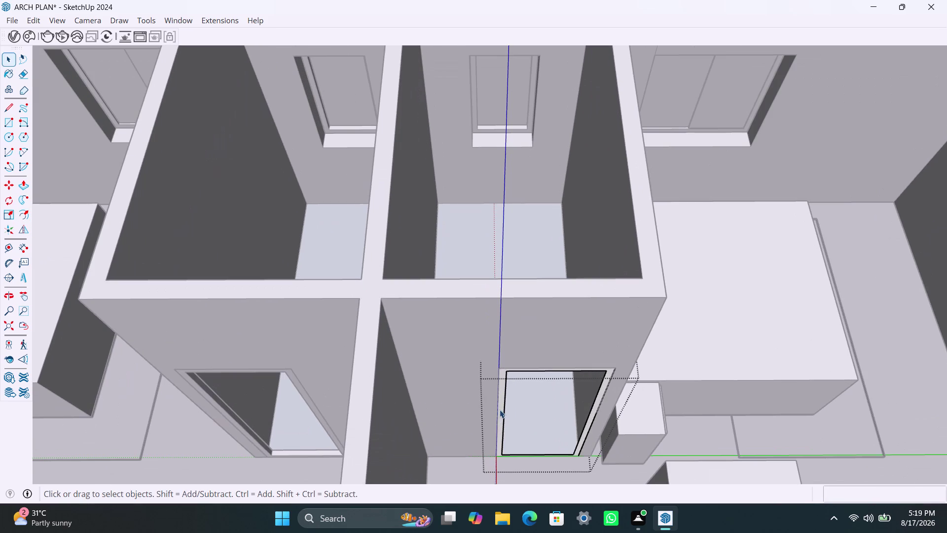
click(499, 406)
key(p)
click(501, 405)
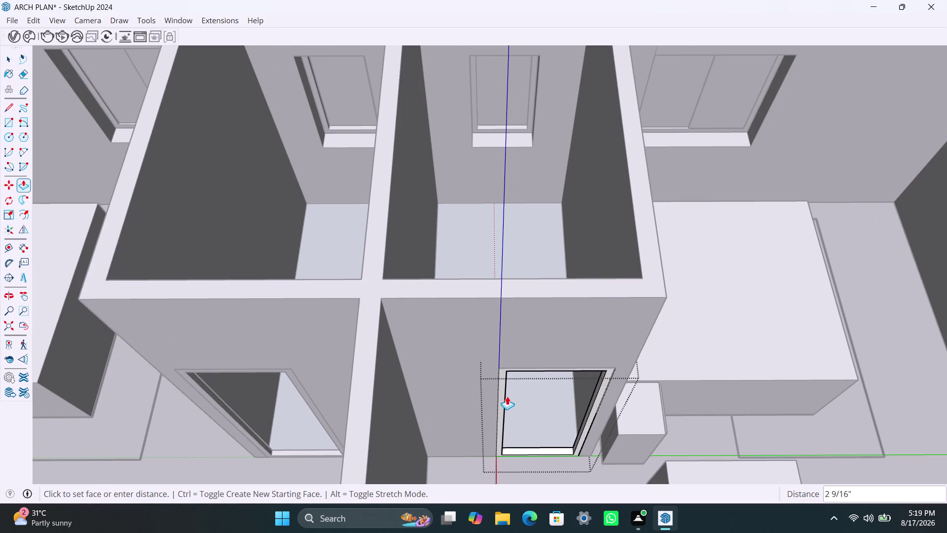
text(2")
key(Return)
key(space)
scroll(down, 3)
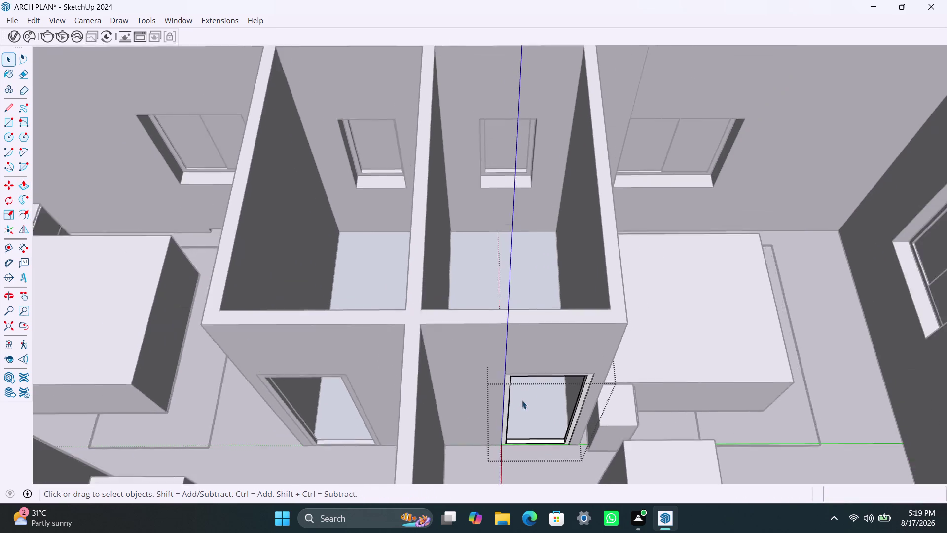
scroll(down, 3)
Draw a rectangle over the front wall opening and make it a group.
middle_drag(529, 396, 473, 314)
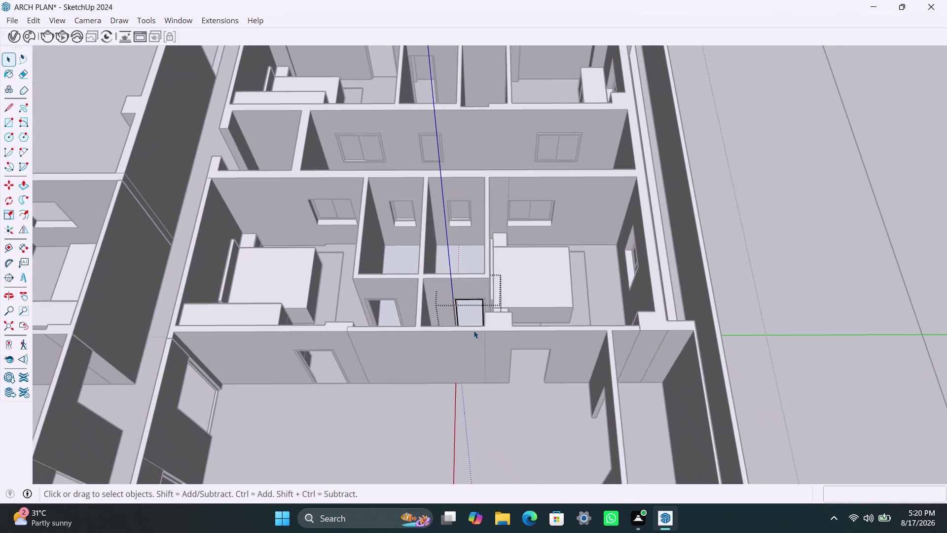
scroll(up, 3)
key(r)
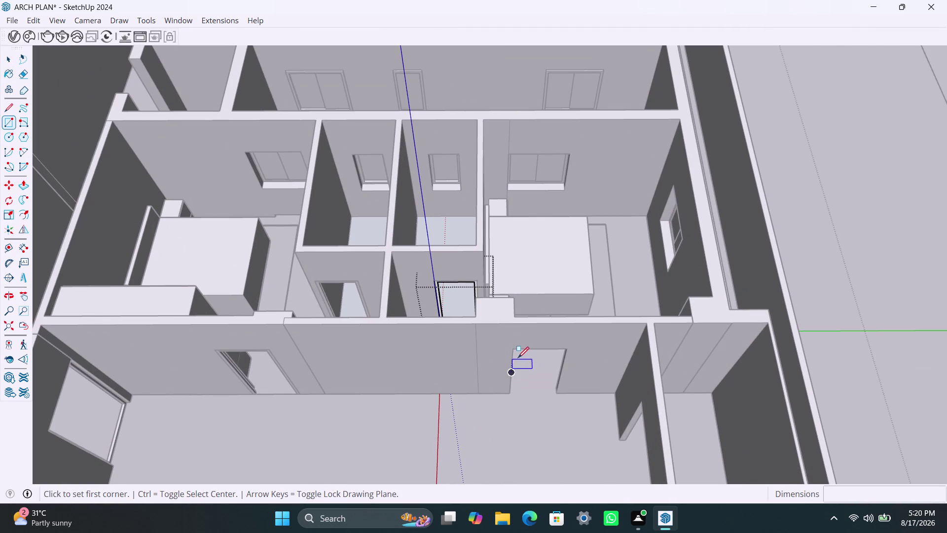
click(514, 350)
click(556, 393)
key(space)
double_click(538, 373)
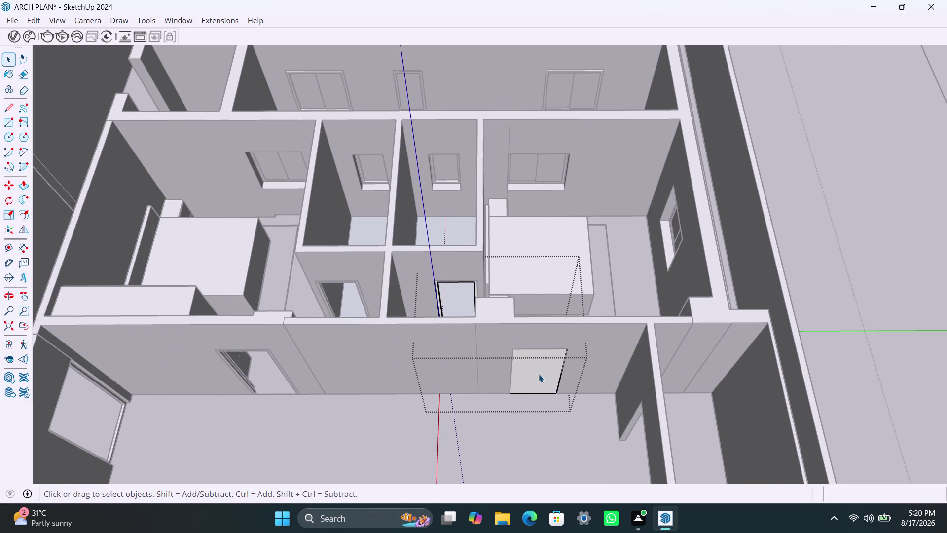
right_click(539, 374)
click(600, 197)
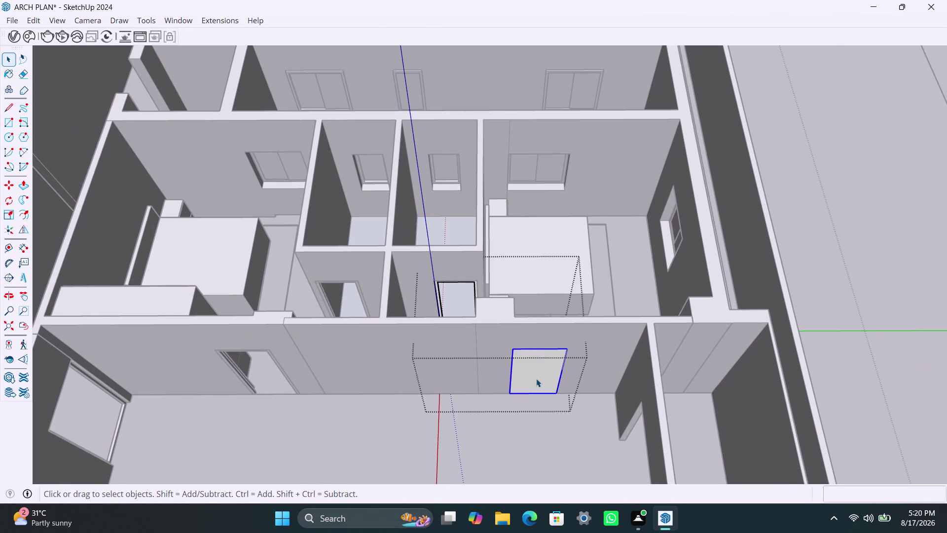
triple_click(536, 378)
Offset the opening outline 2 inches inward and try deleting the inner face.
key(f)
click(520, 369)
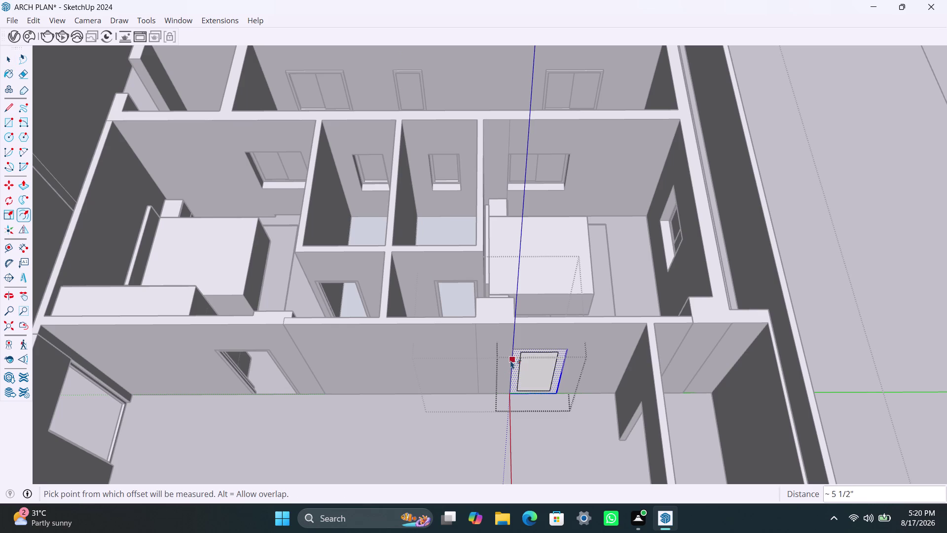
text(2")
key(Return)
key(space)
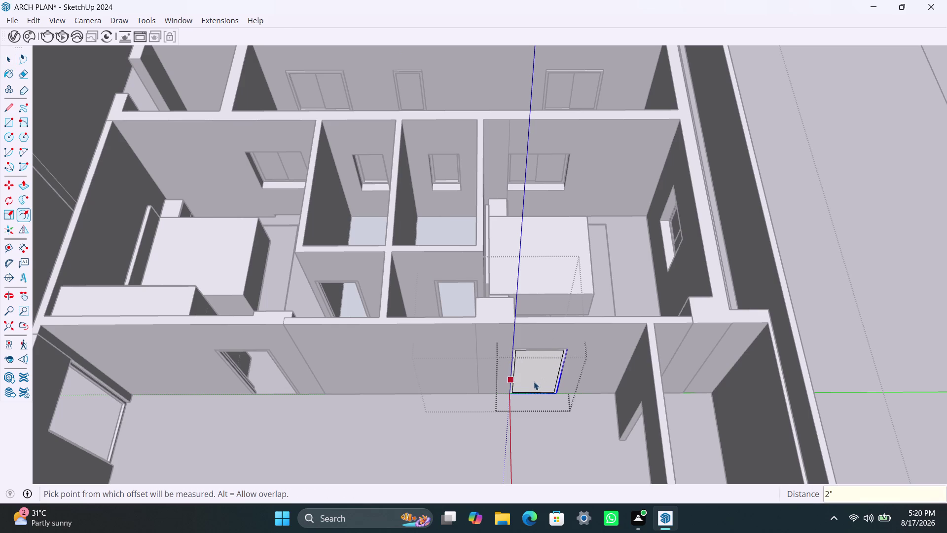
scroll(up, 3)
click(534, 381)
key(Delete)
Undo the deletion, adjust the bottom edge, then delete the inner face.
scroll(up, 3)
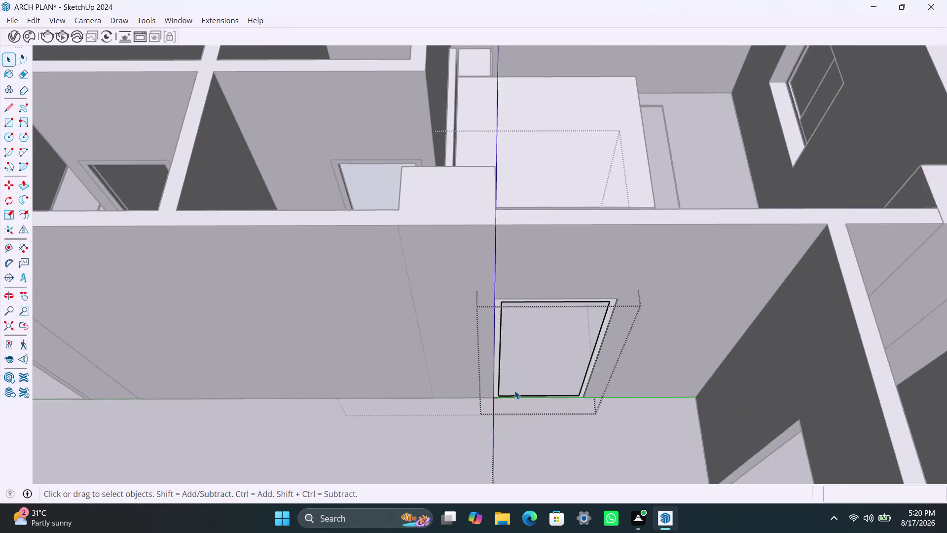
scroll(up, 3)
key(ctrl+z)
scroll(up, 3)
scroll(up, 3)
middle_drag(559, 385, 566, 374)
click(563, 389)
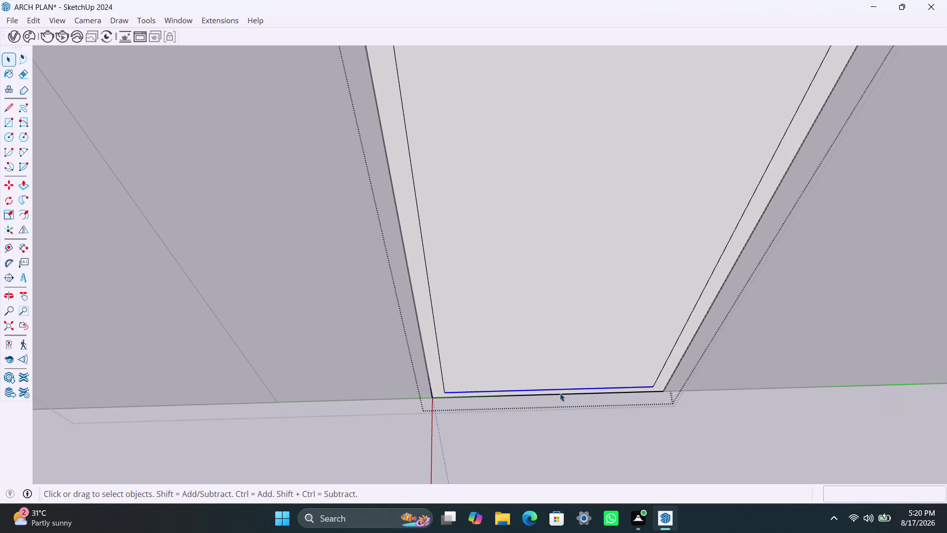
key(m)
click(560, 390)
click(557, 396)
key(space)
click(632, 344)
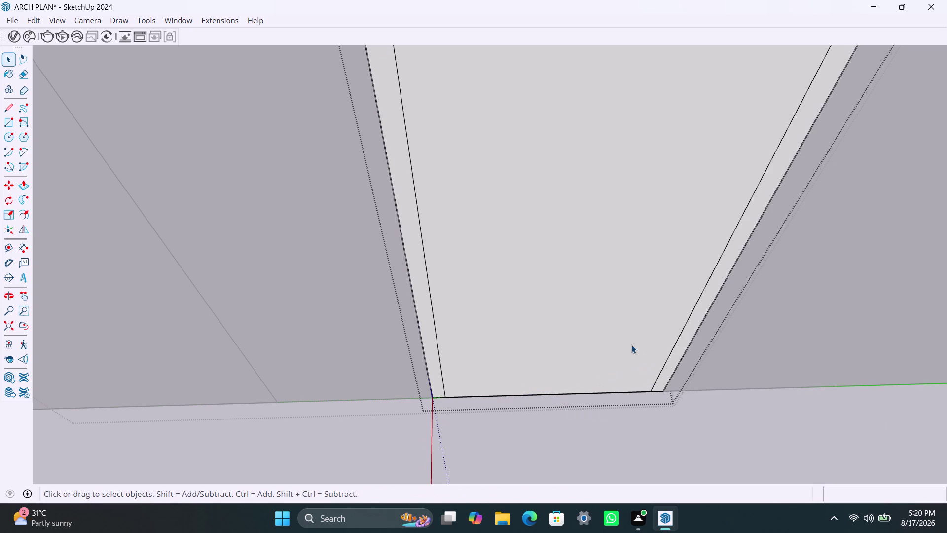
key(BackSpace)
key(Delete)
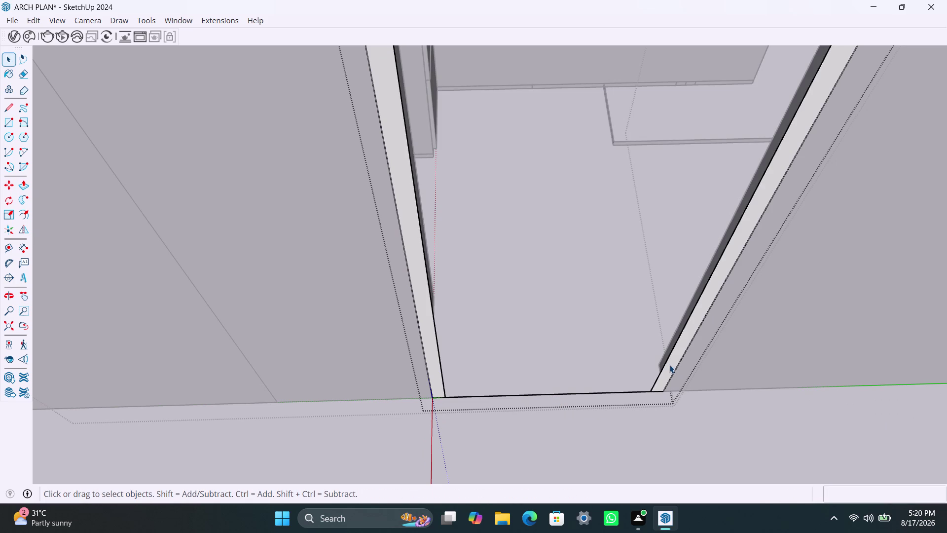
click(669, 365)
Push/pull the opening's frame border out 2 inches.
key(p)
click(670, 365)
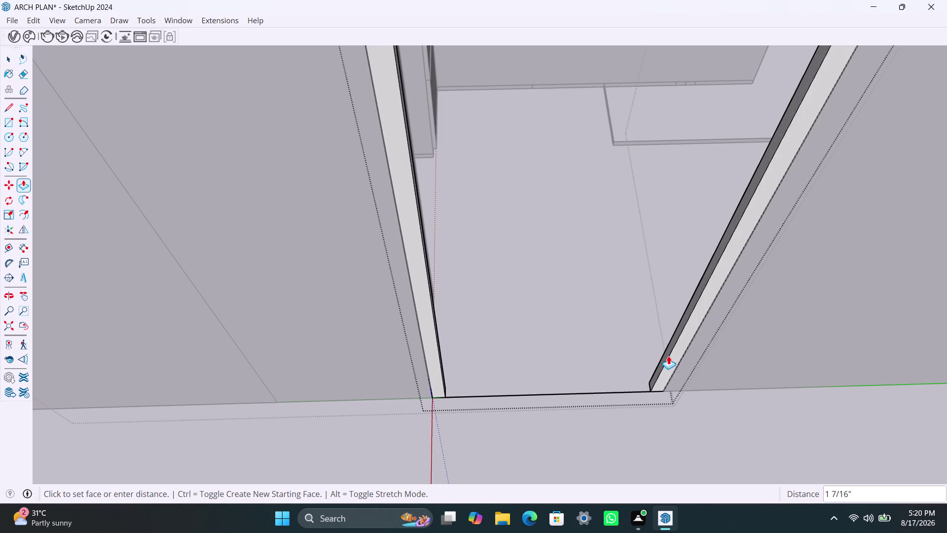
text(2")
key(Return)
scroll(down, 3)
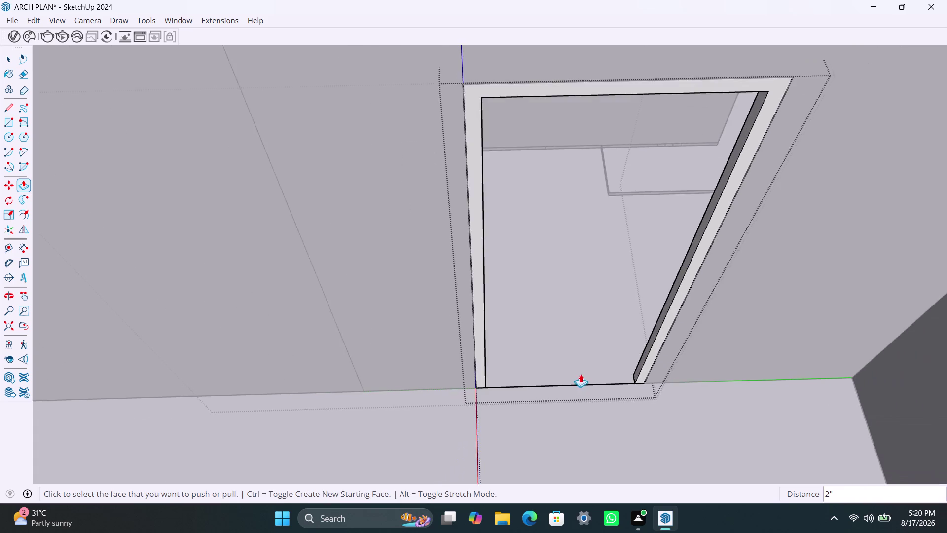
scroll(down, 3)
scroll(down, 3)
scroll(down, 3)
scroll(down, 3)
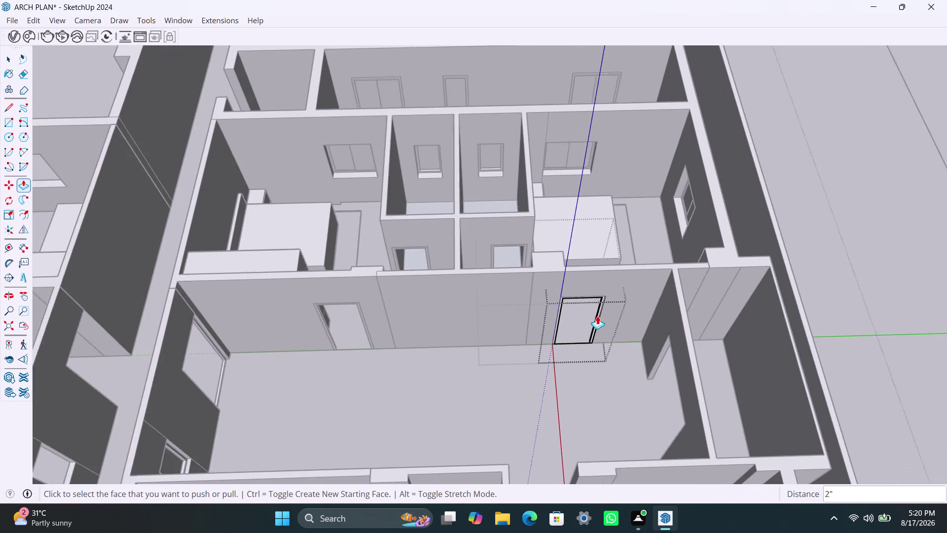
scroll(down, 3)
middle_drag(538, 387, 553, 390)
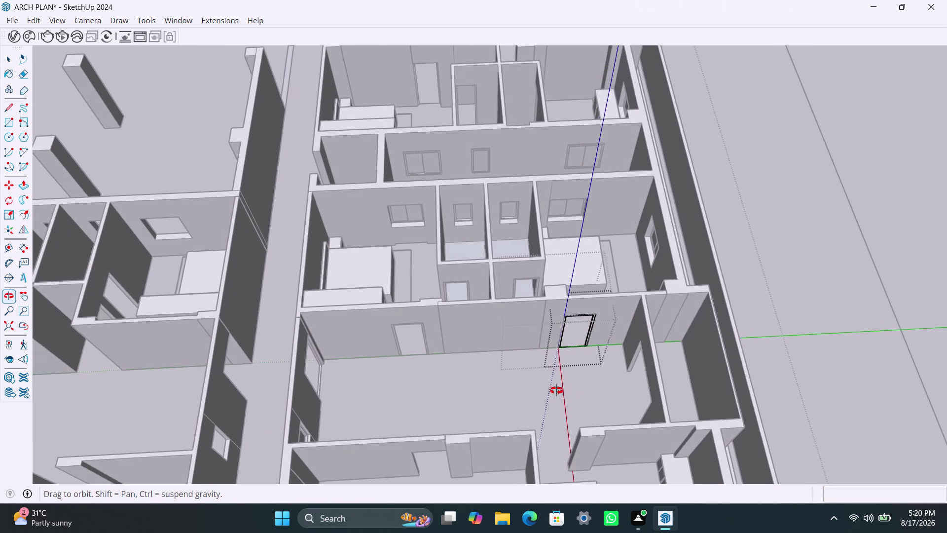
middle_drag(553, 390, 657, 374)
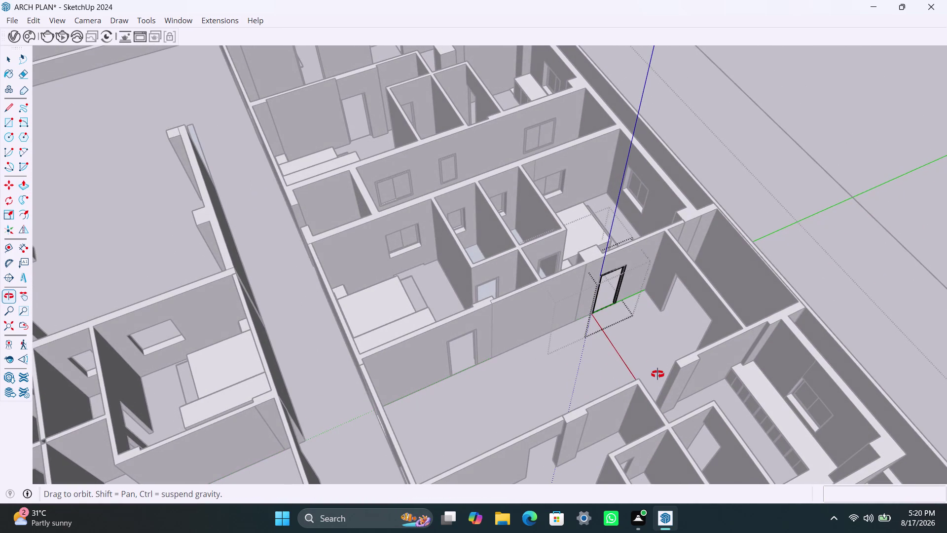
middle_drag(657, 374, 635, 376)
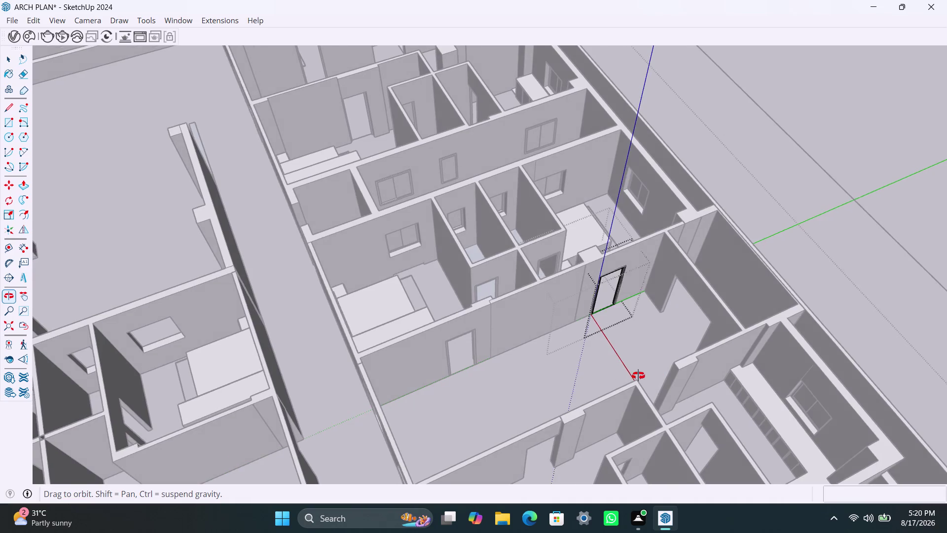
middle_drag(636, 376, 555, 385)
key(space)
click(744, 284)
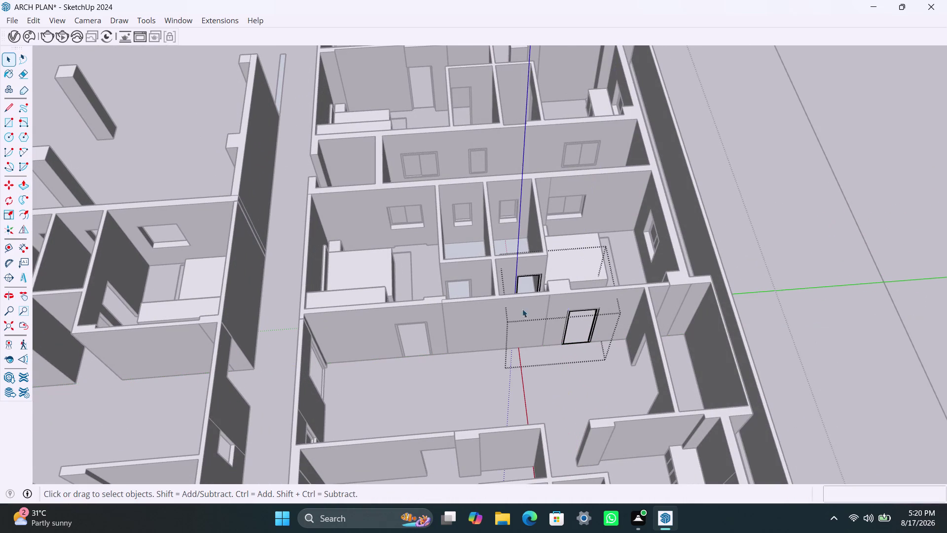
click(770, 239)
scroll(down, 3)
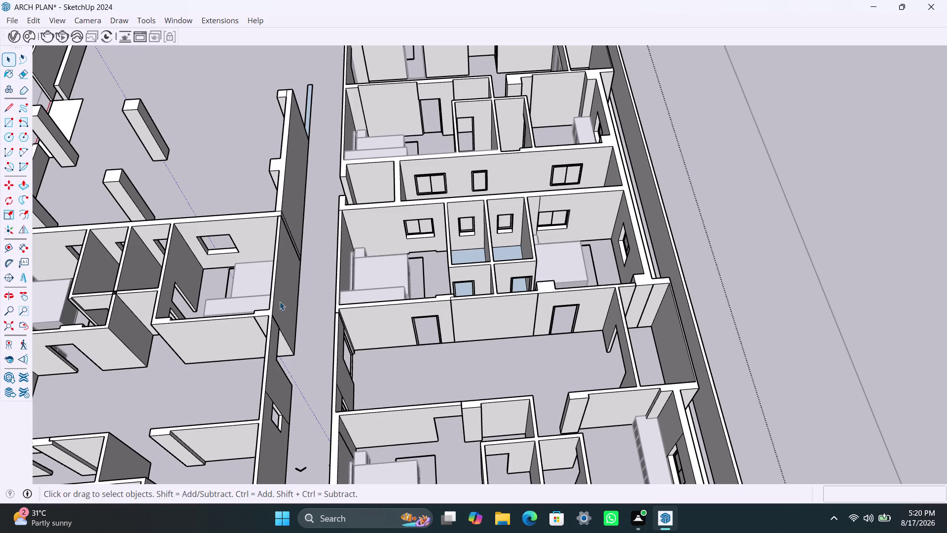
scroll(down, 3)
scroll(down, 3)
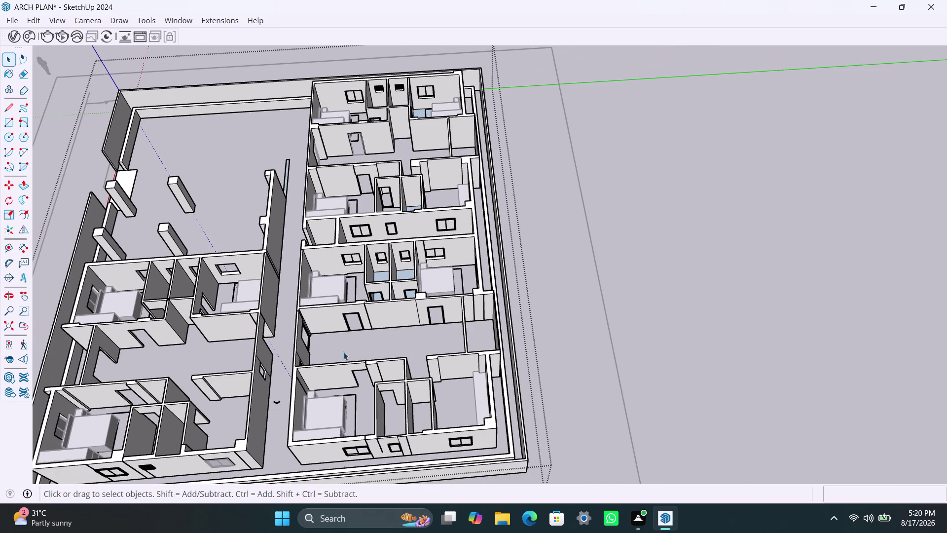
middle_drag(262, 369, 425, 294)
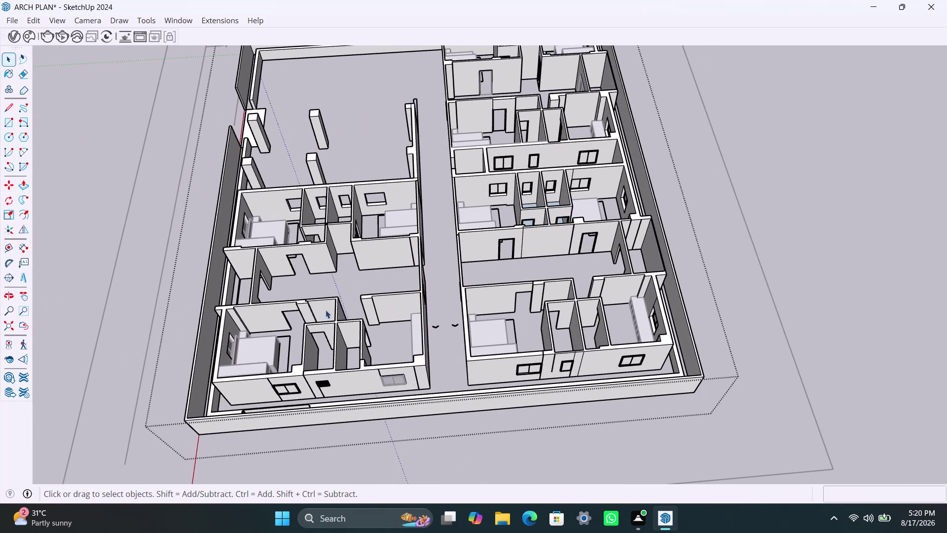
middle_drag(334, 280, 193, 327)
scroll(up, 3)
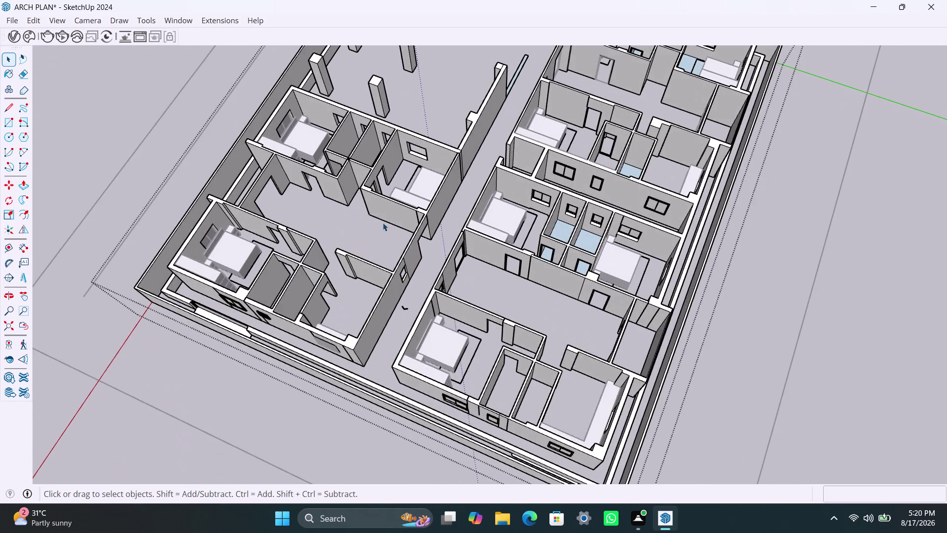
scroll(up, 3)
middle_drag(437, 221, 241, 214)
scroll(up, 3)
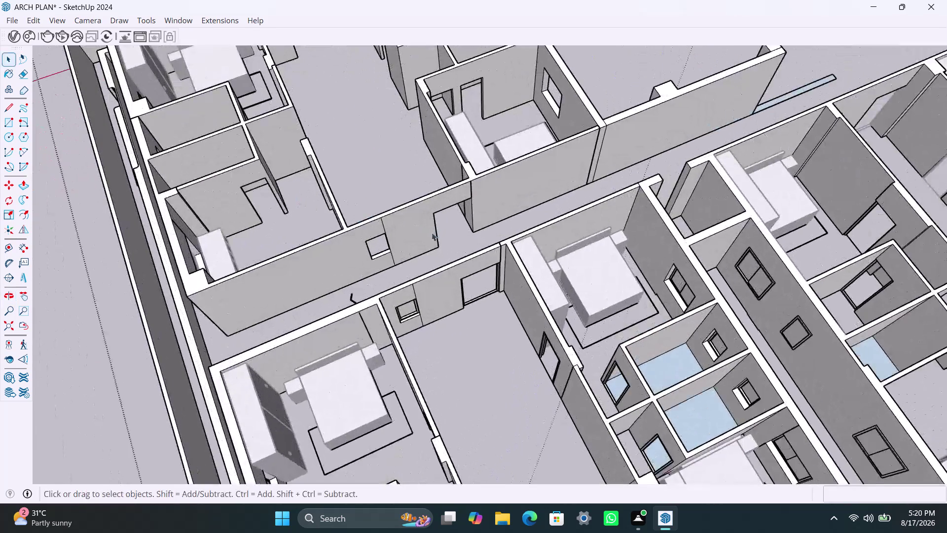
middle_drag(435, 238, 491, 176)
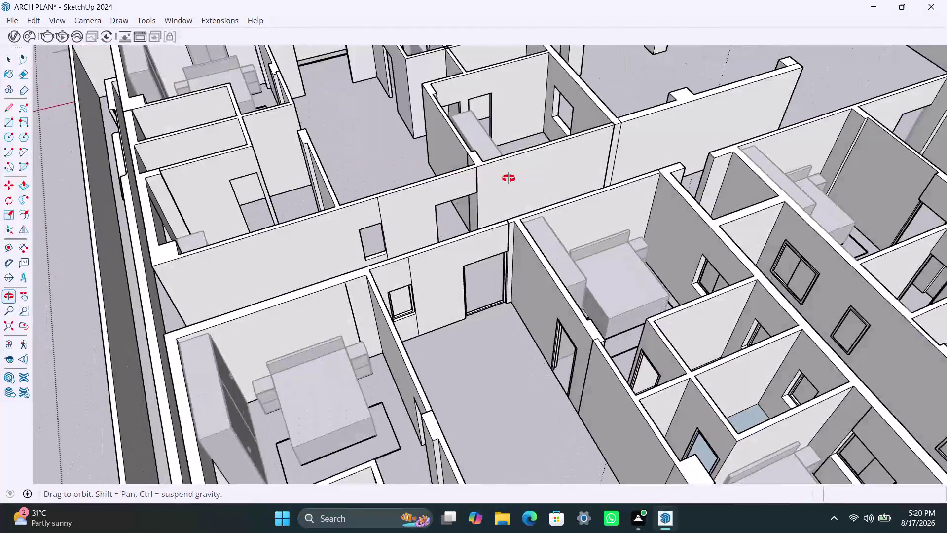
middle_drag(491, 176, 658, 198)
scroll(down, 3)
middle_drag(377, 332, 481, 211)
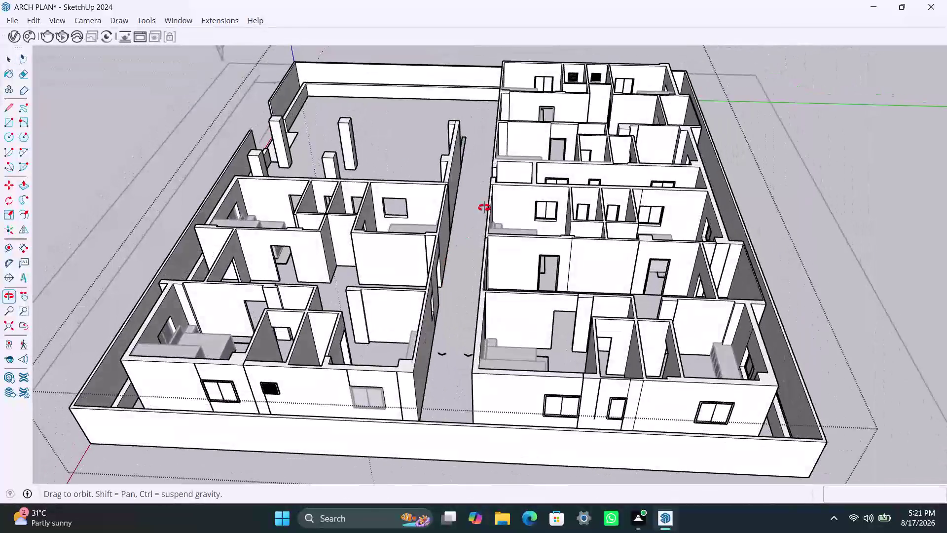
middle_drag(482, 212, 511, 248)
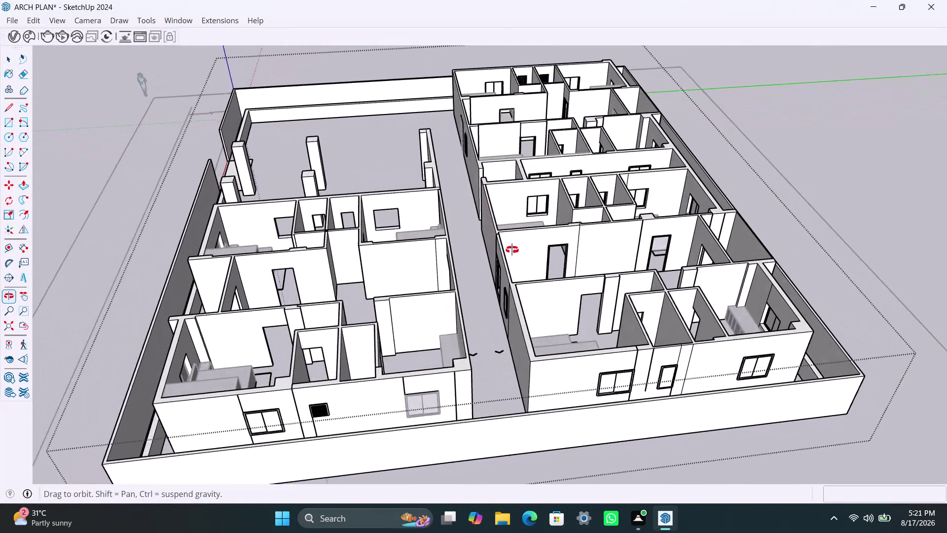
middle_drag(511, 248, 233, 310)
scroll(up, 3)
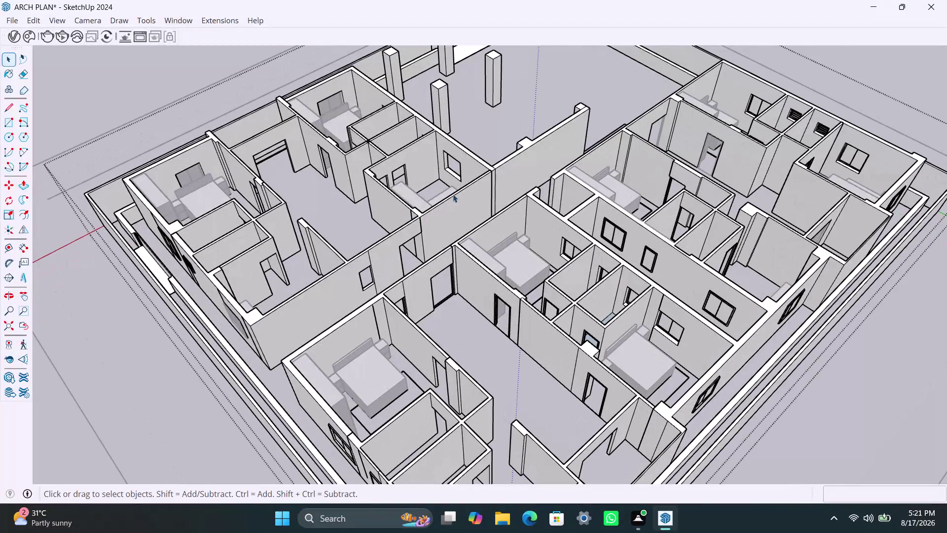
middle_drag(477, 190, 524, 235)
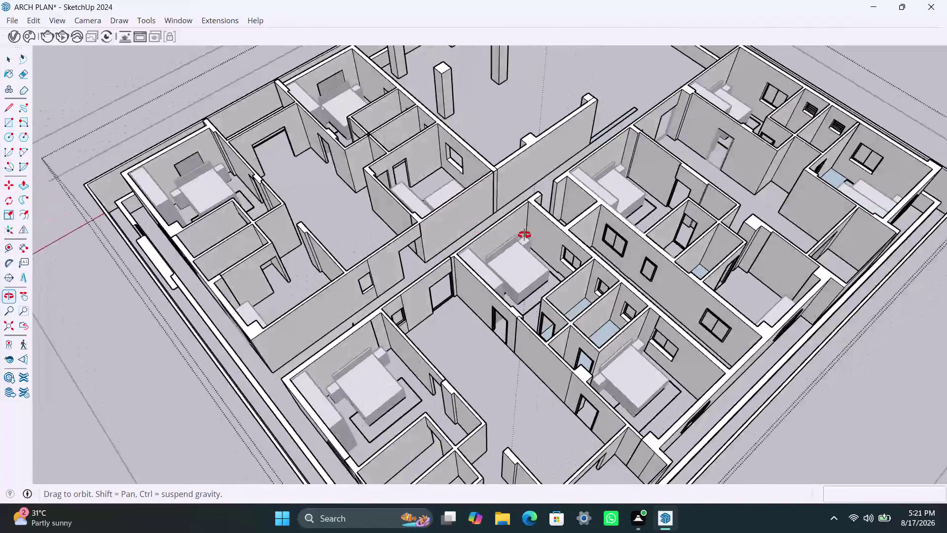
middle_drag(524, 235, 739, 263)
scroll(up, 3)
middle_drag(515, 317, 706, 298)
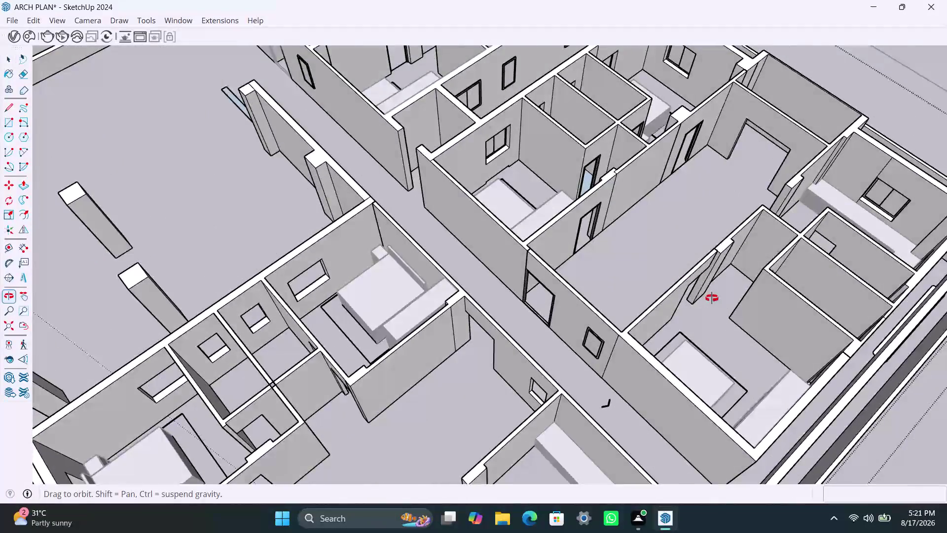
middle_drag(705, 298, 749, 297)
middle_drag(606, 236, 520, 307)
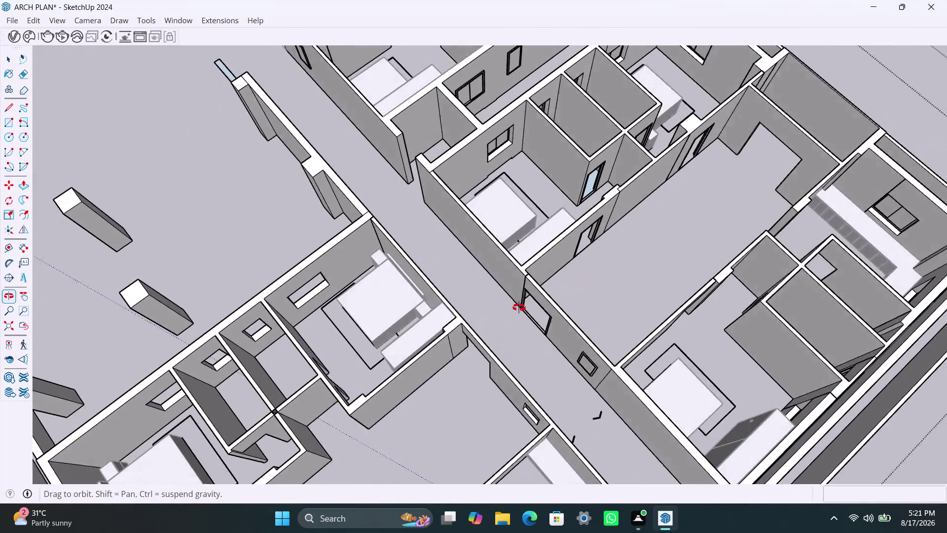
middle_drag(520, 307, 518, 308)
middle_drag(628, 266, 514, 329)
scroll(up, 3)
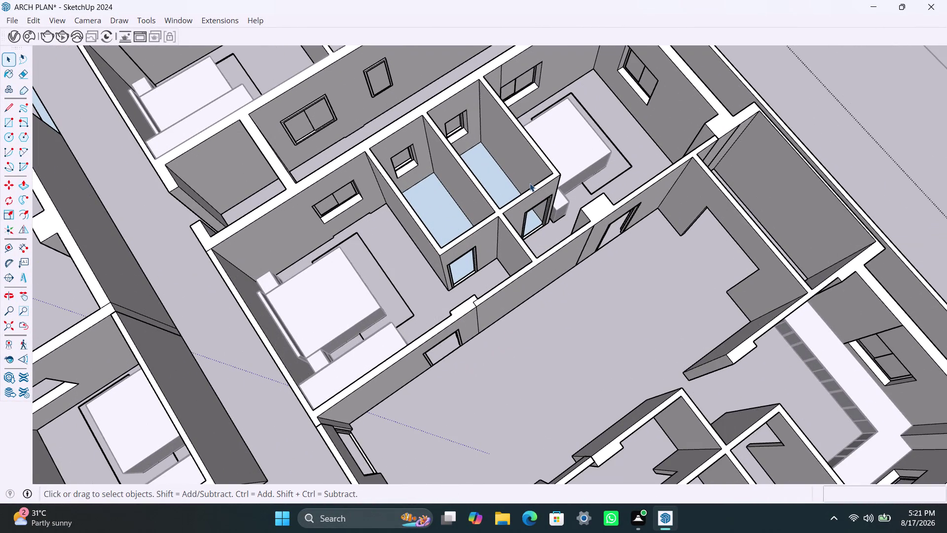
middle_drag(571, 293, 780, 257)
scroll(up, 3)
middle_drag(616, 334, 634, 334)
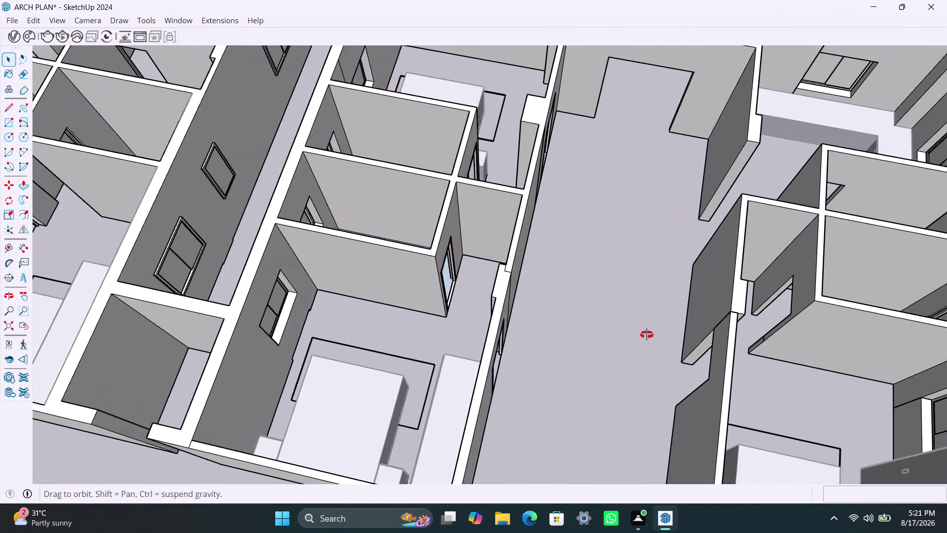
middle_drag(635, 334, 835, 289)
scroll(up, 3)
middle_drag(664, 277, 807, 292)
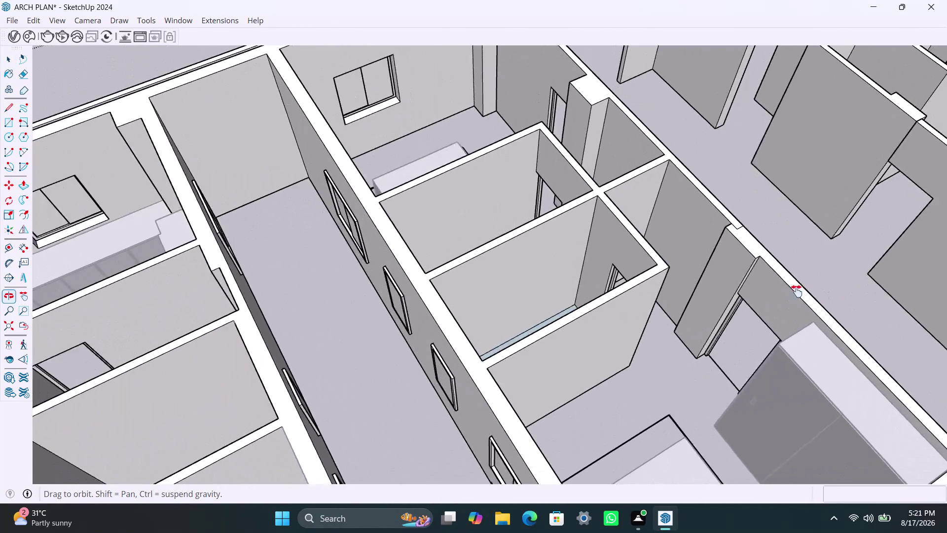
middle_drag(806, 293, 542, 286)
middle_drag(543, 286, 763, 278)
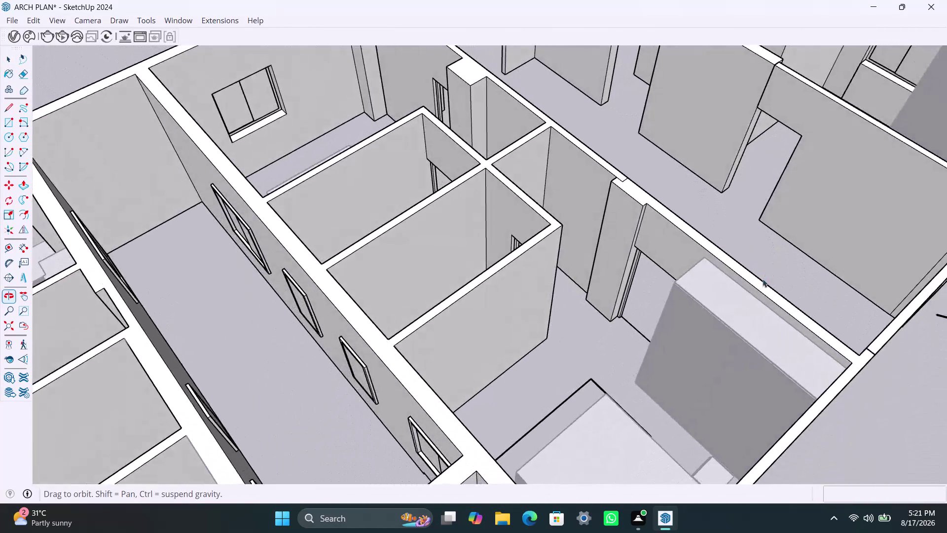
scroll(down, 3)
middle_drag(521, 280, 717, 256)
scroll(up, 3)
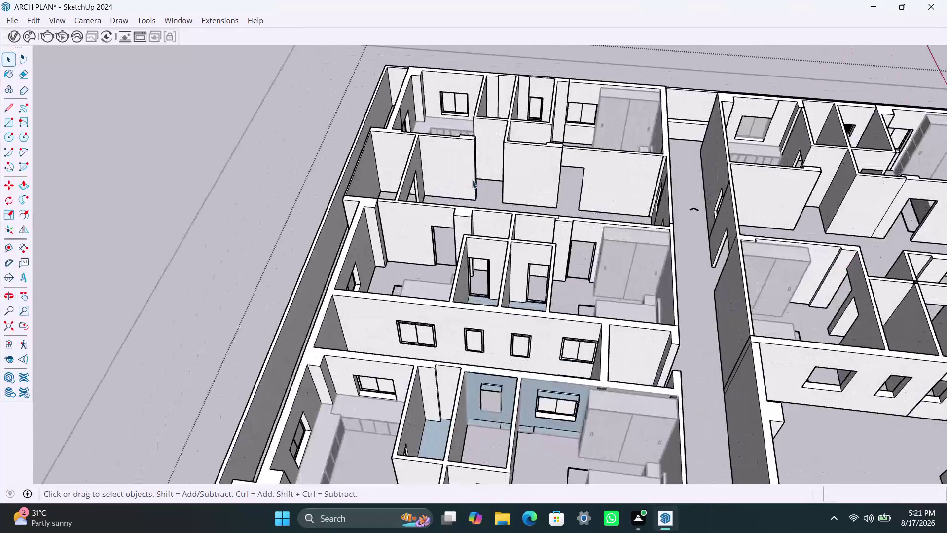
middle_drag(472, 179, 597, 290)
middle_drag(546, 164, 497, 205)
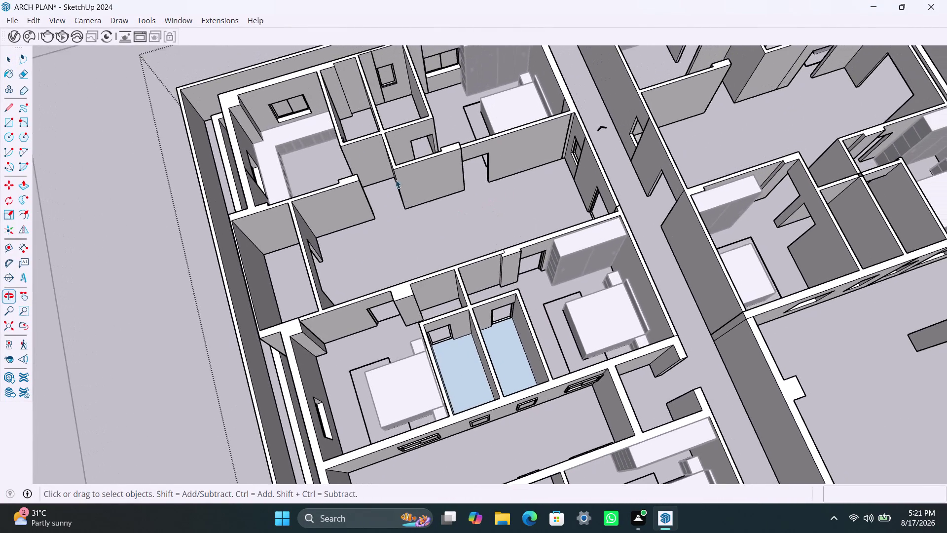
scroll(up, 3)
middle_drag(340, 177, 528, 164)
scroll(up, 3)
middle_drag(334, 251, 341, 250)
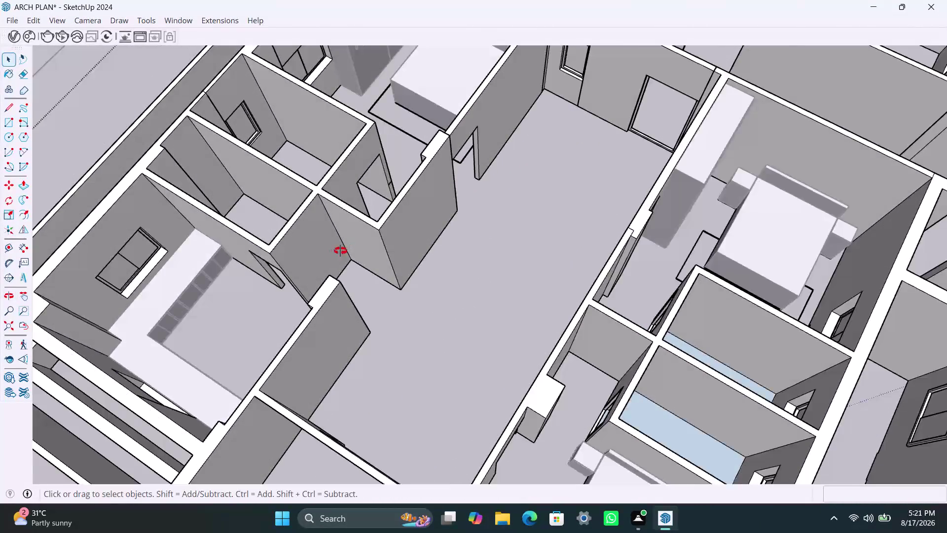
middle_drag(340, 251, 484, 214)
scroll(up, 3)
middle_drag(277, 372, 300, 342)
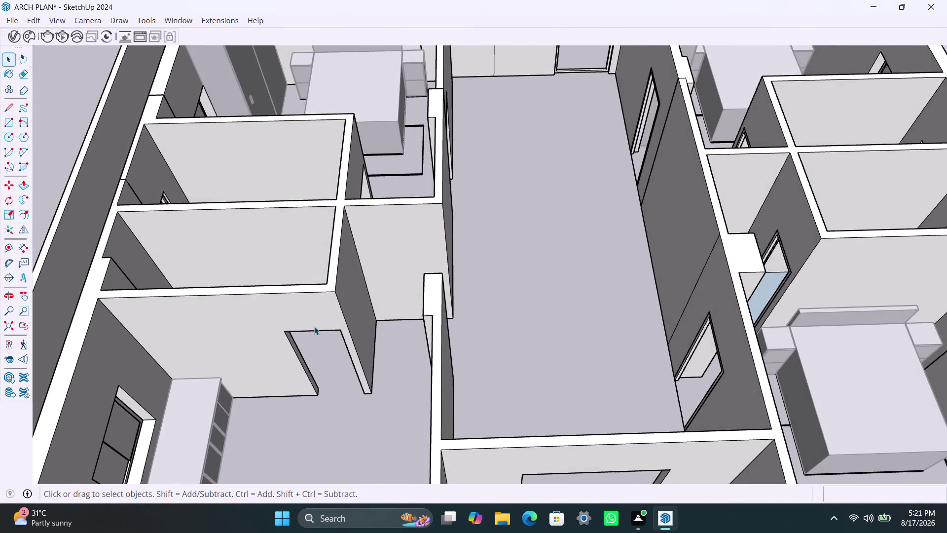
key(r)
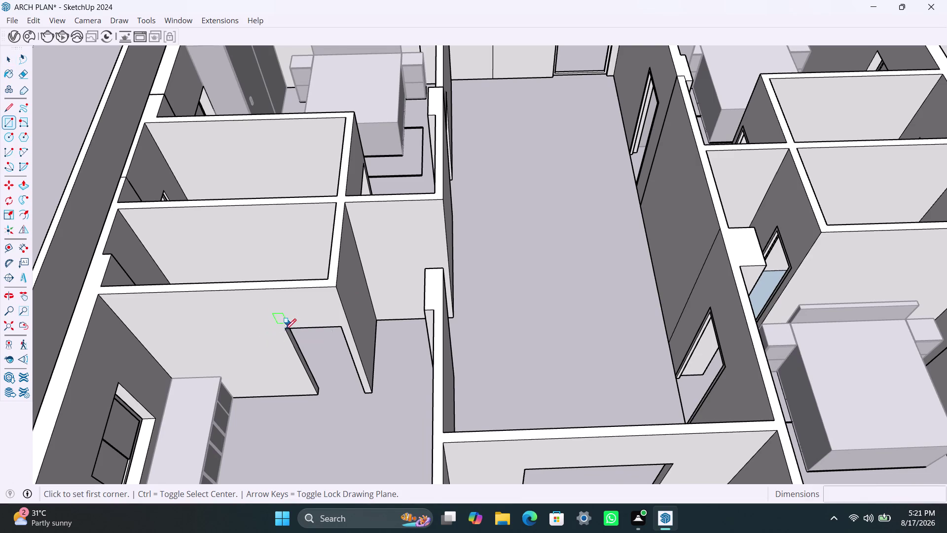
Draw a door rectangle on the wall and select it with its edges.
click(285, 329)
click(367, 394)
key(space)
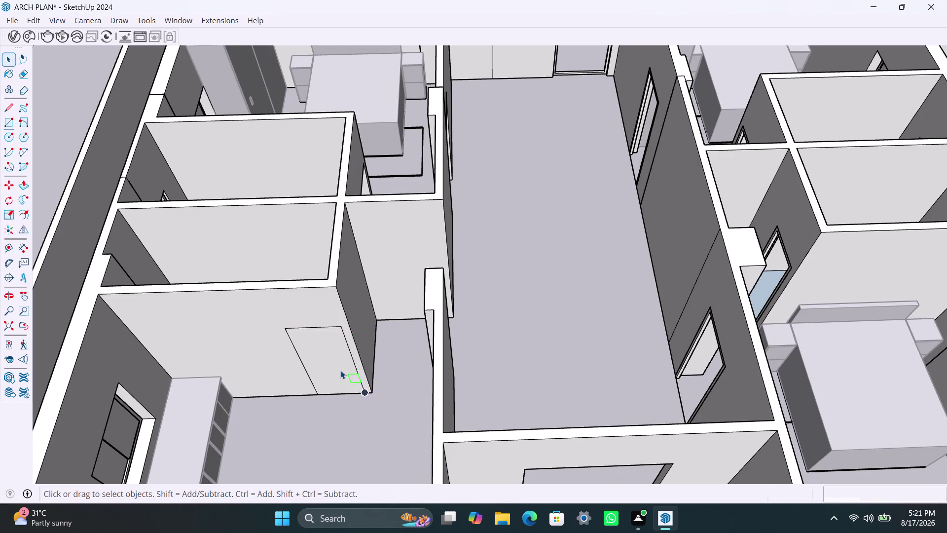
double_click(340, 365)
right_click(341, 365)
click(396, 169)
triple_click(336, 359)
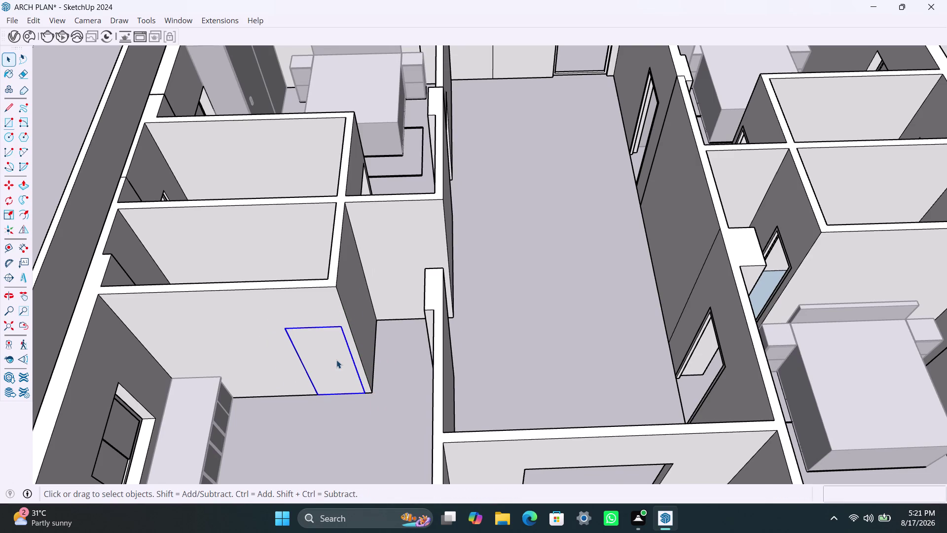
Offset the rectangle's outline by 2 inches to form the door frame.
key(f)
click(324, 362)
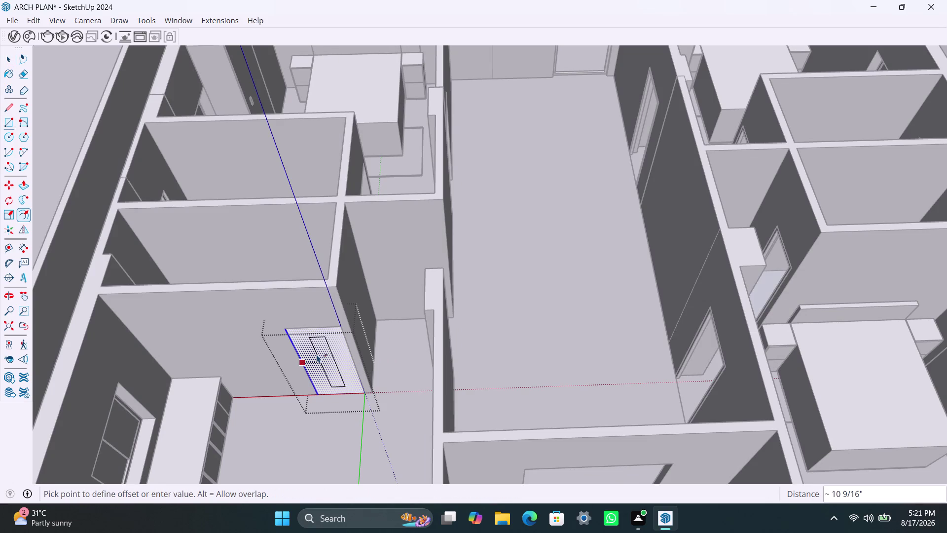
key(2)
key(shift+quotedbl)
key(Return)
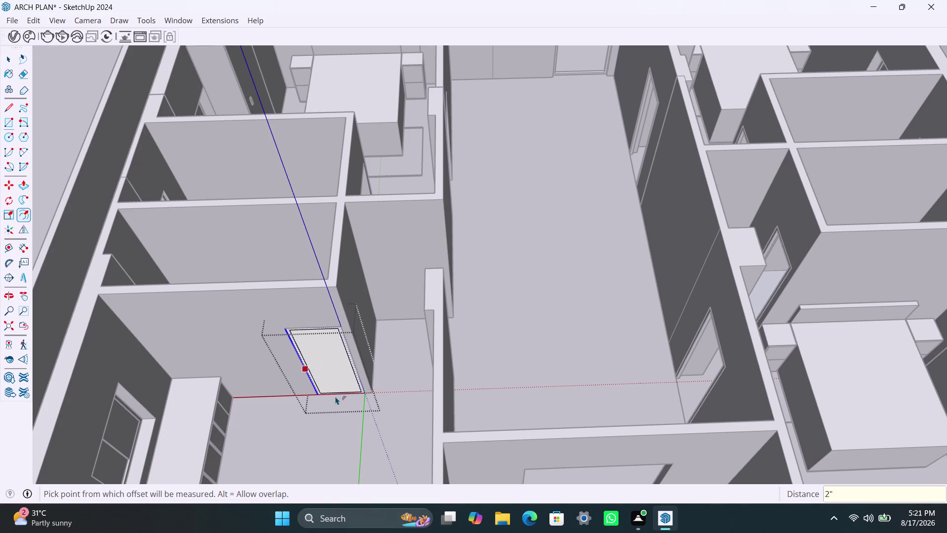
key(space)
Adjust the frame's bottom edge and delete the face inside the door frame.
scroll(up, 3)
click(335, 390)
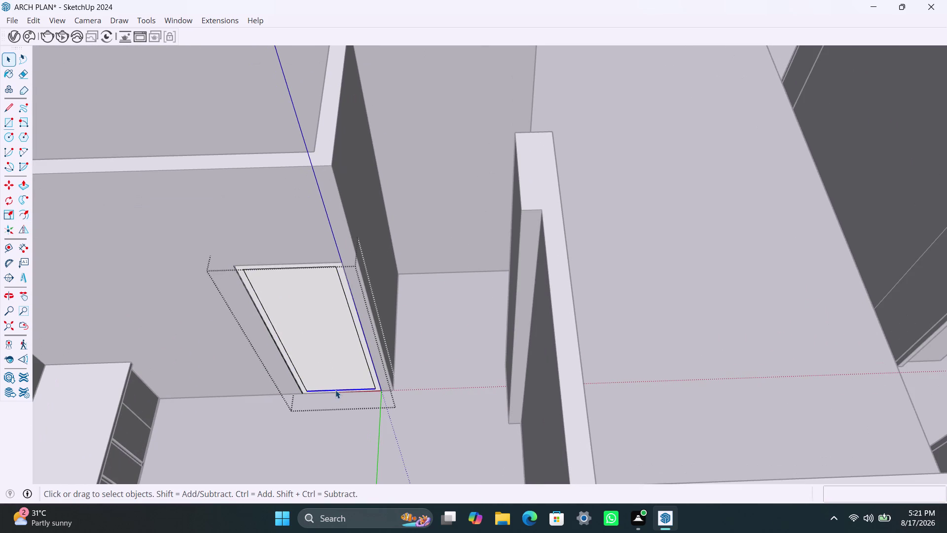
key(m)
click(335, 389)
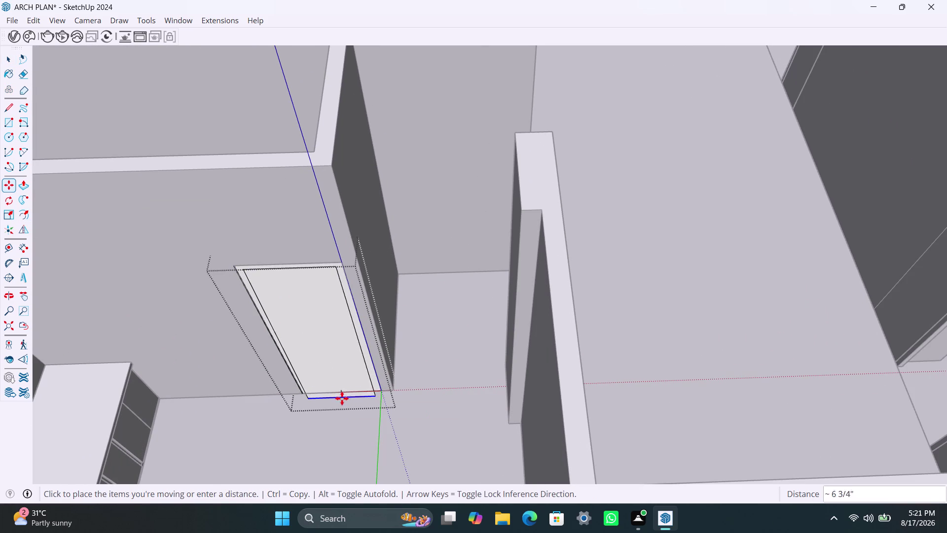
click(345, 394)
key(space)
click(352, 362)
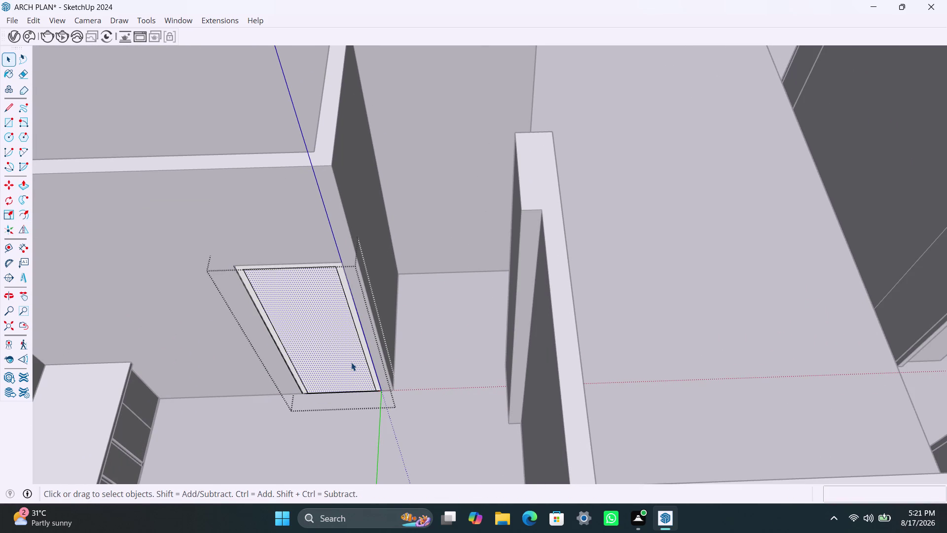
key(Delete)
click(367, 362)
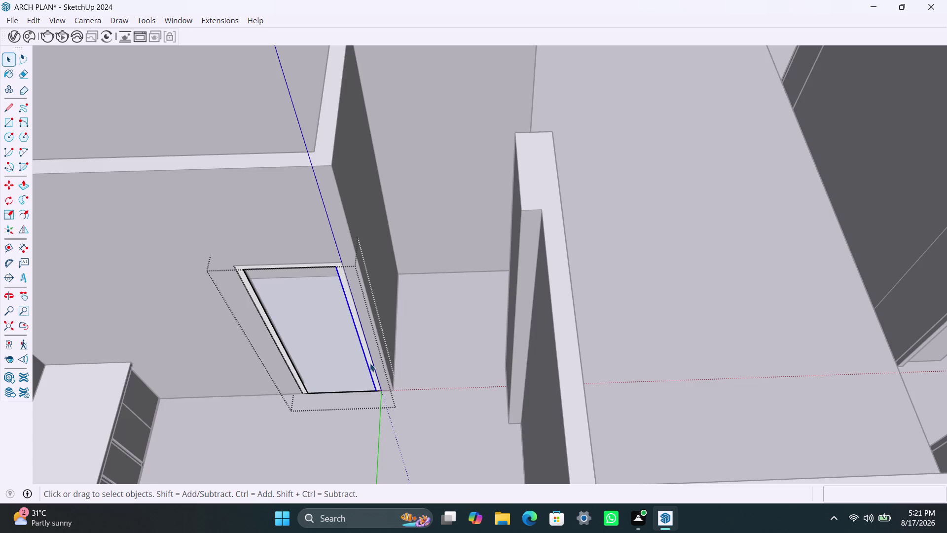
scroll(down, 3)
click(370, 363)
scroll(up, 3)
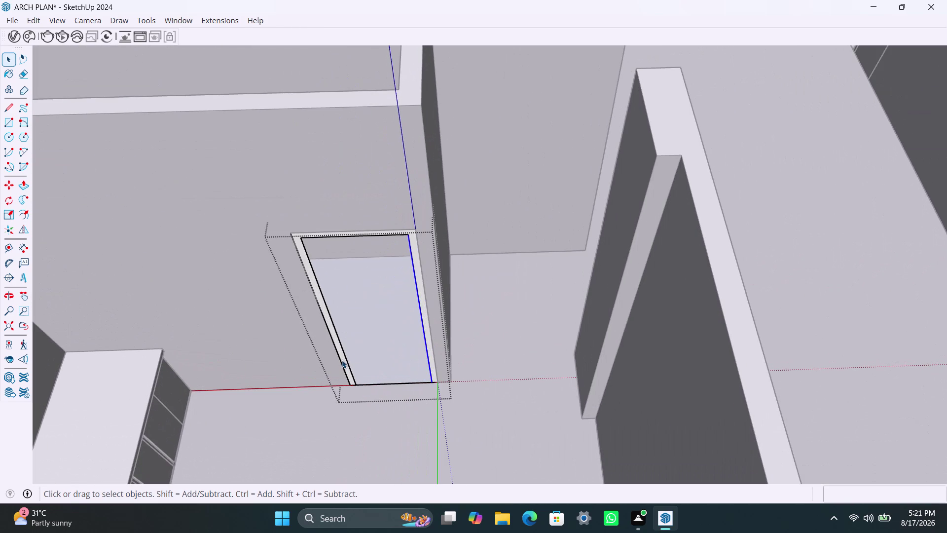
click(342, 359)
Inside the frame group, push/pull the inner jamb face 2 inches deep.
double_click(342, 358)
key(p)
click(342, 358)
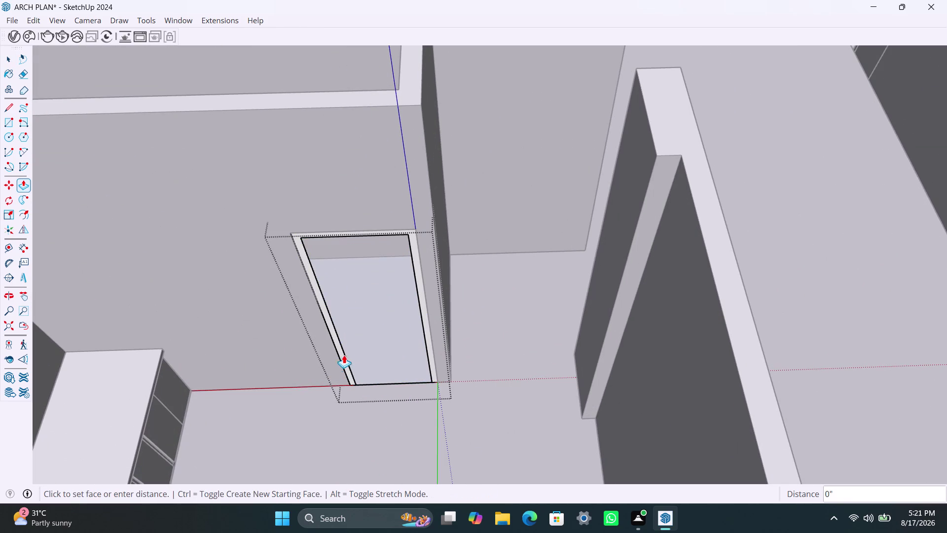
text(2")
key(Return)
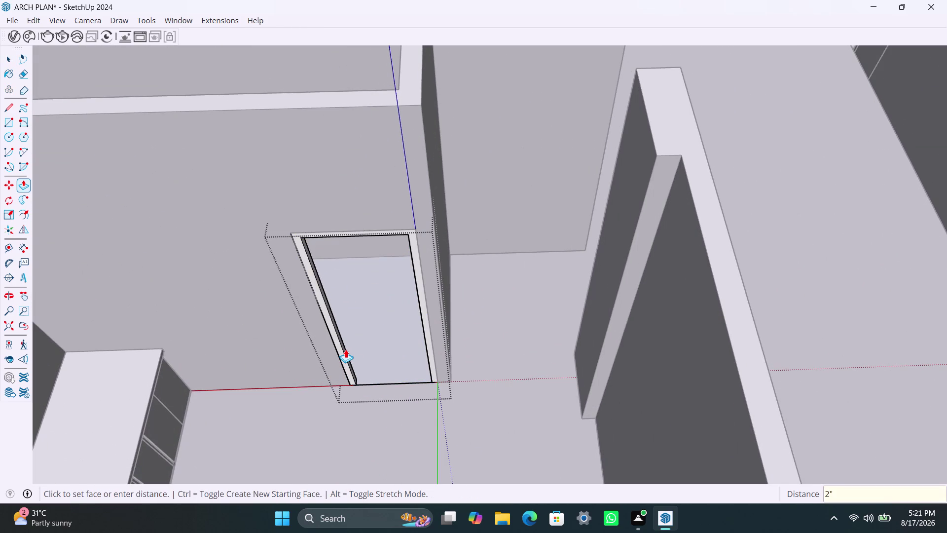
key(space)
scroll(down, 3)
Open the wall group beside the doorway and pull its side face.
middle_drag(406, 303, 205, 338)
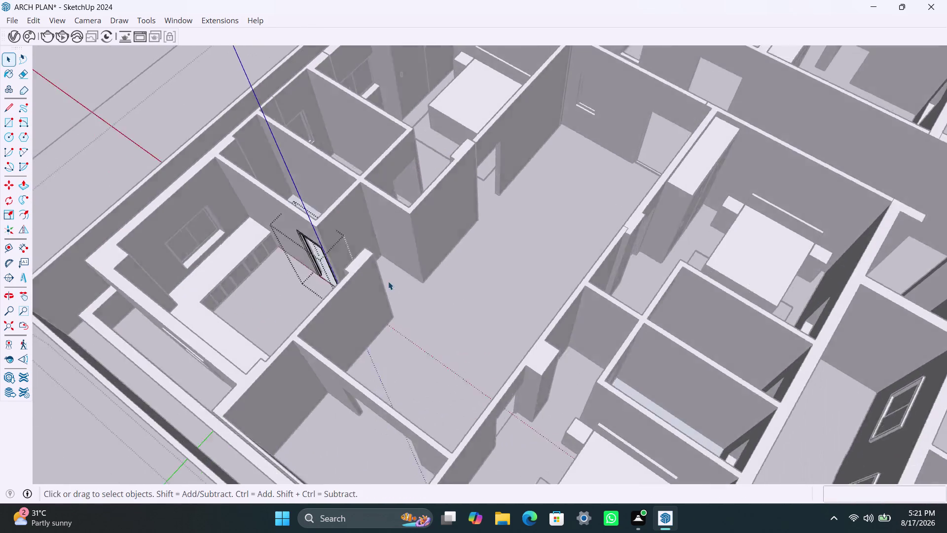
middle_drag(433, 262, 202, 304)
scroll(up, 3)
middle_drag(487, 275, 415, 264)
click(450, 281)
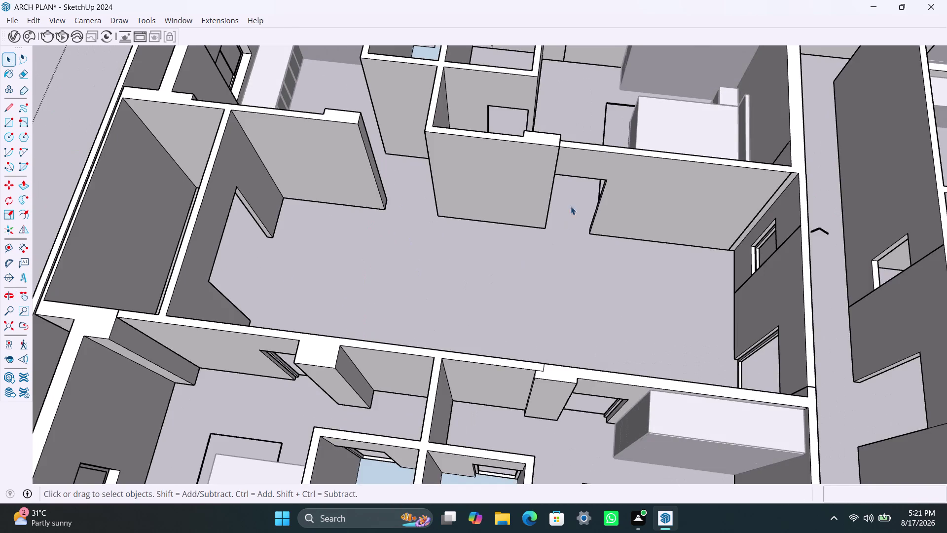
scroll(up, 3)
scroll(up, 3)
click(577, 159)
double_click(576, 159)
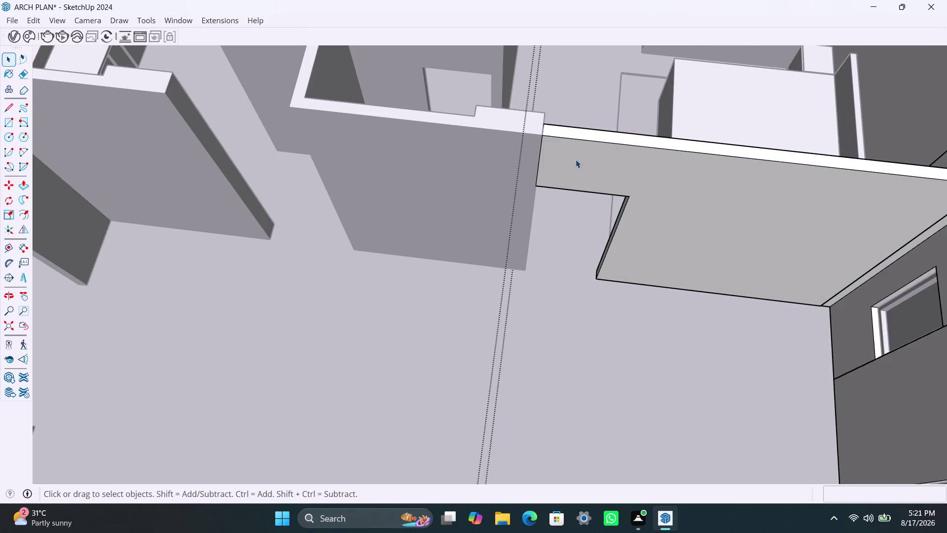
click(579, 166)
key(p)
click(578, 166)
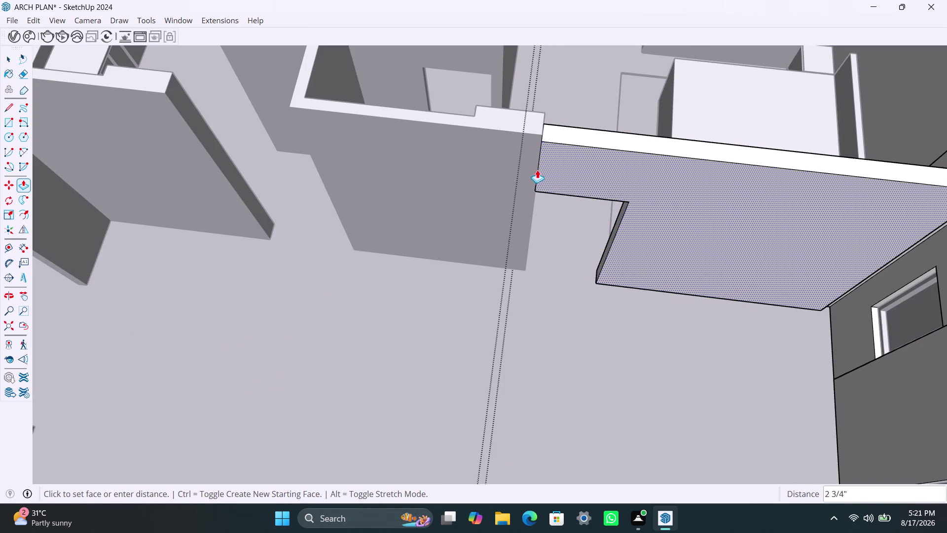
click(528, 155)
key(space)
Raise the wall top about 11/16 inch to the neighbouring wall corner.
click(557, 131)
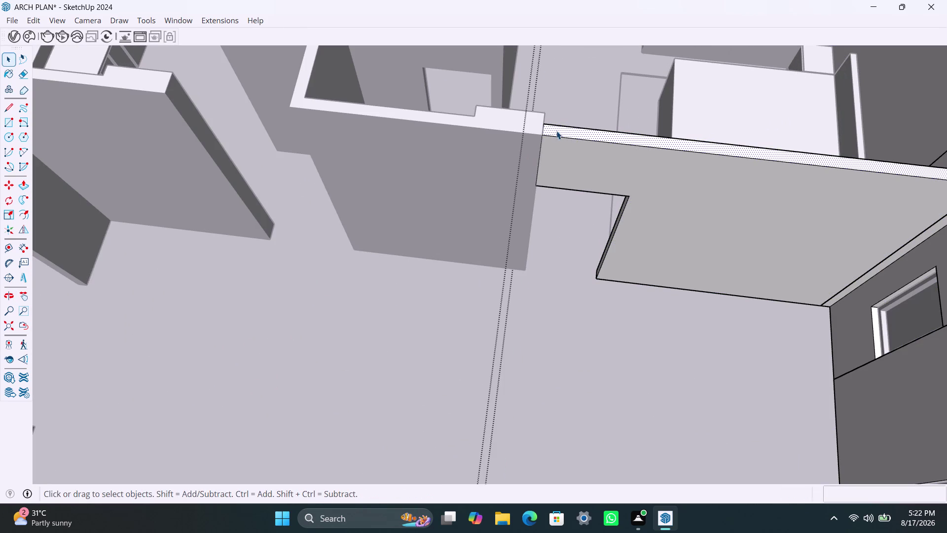
key(p)
click(571, 129)
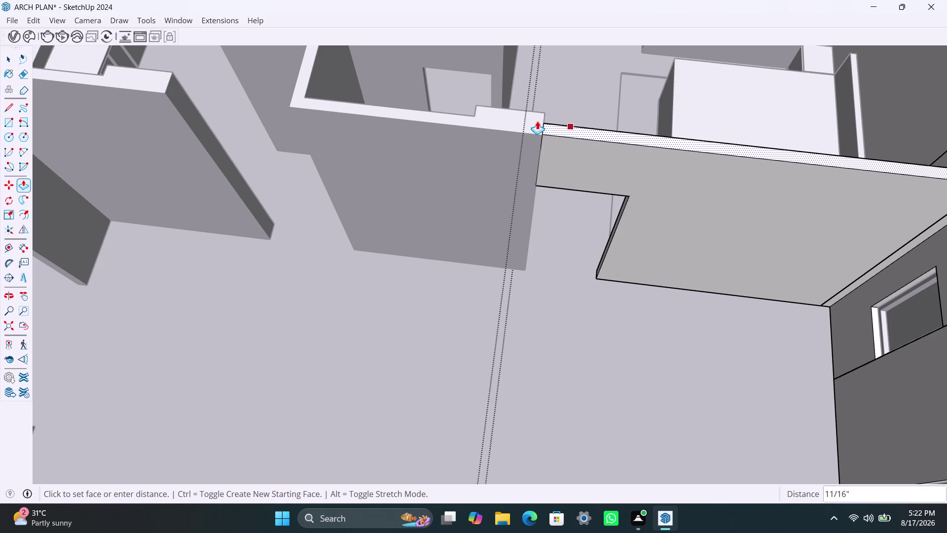
click(529, 110)
key(space)
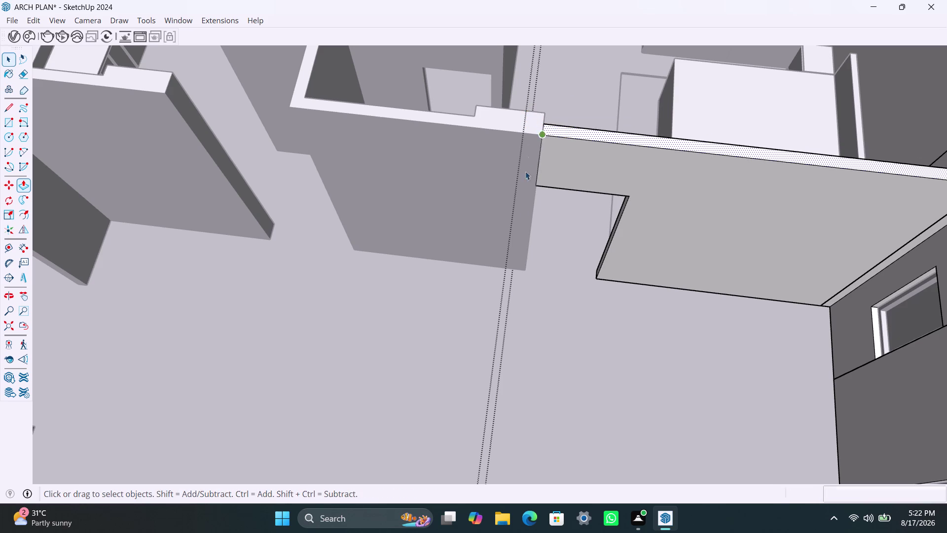
Open the adjoining wall group, select the whole wall piece, and zoom to the corner.
click(500, 224)
scroll(up, 3)
scroll(up, 3)
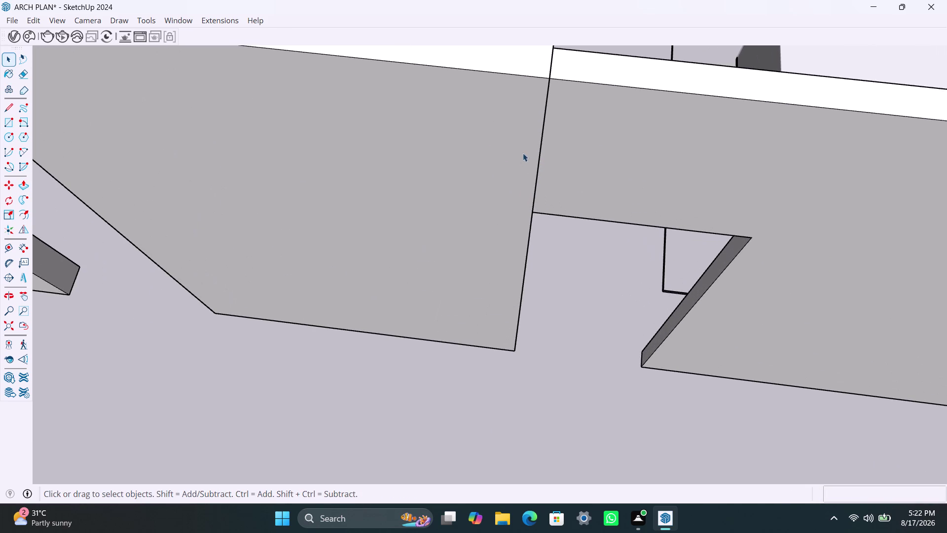
click(541, 139)
double_click(542, 139)
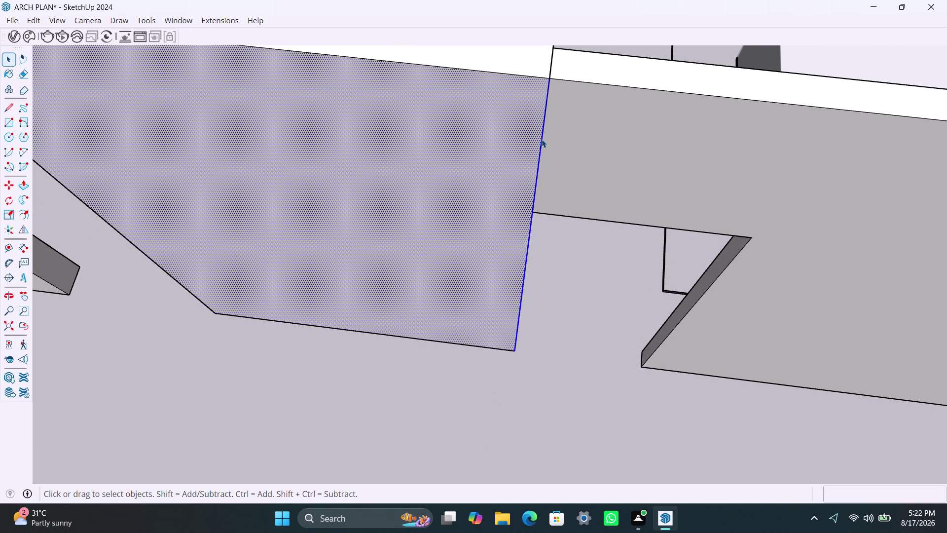
click(542, 139)
click(542, 141)
click(561, 141)
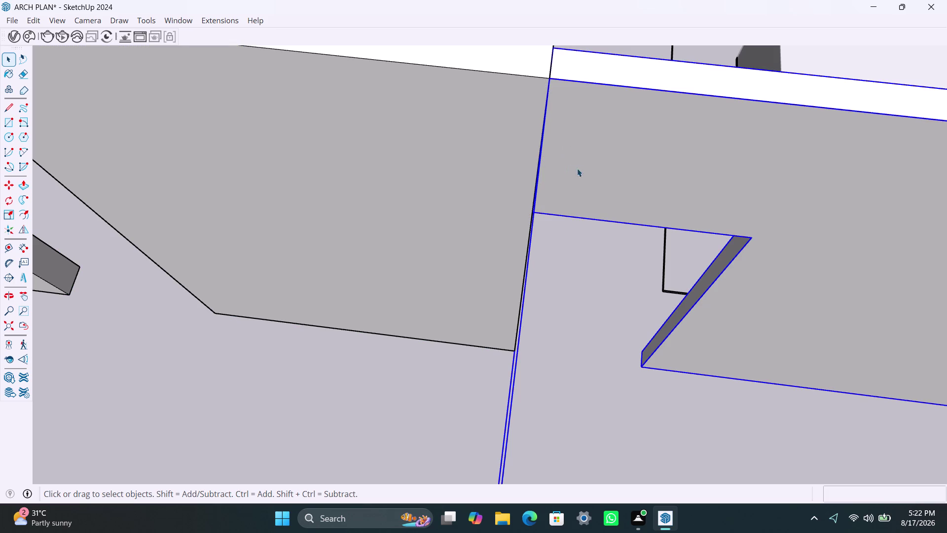
scroll(down, 3)
middle_drag(583, 210, 463, 153)
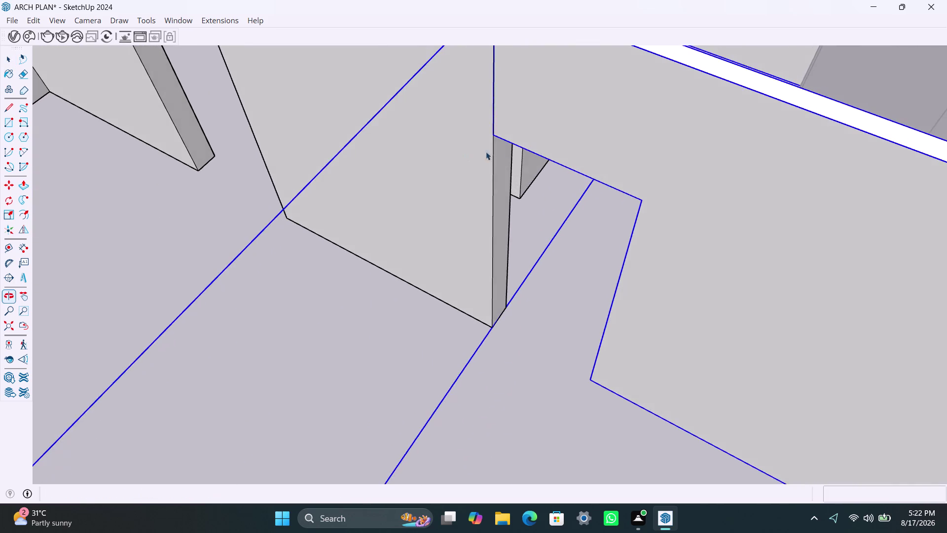
scroll(up, 3)
scroll(up, 3)
scroll(up, 3)
scroll(up, 3)
scroll(up, 3)
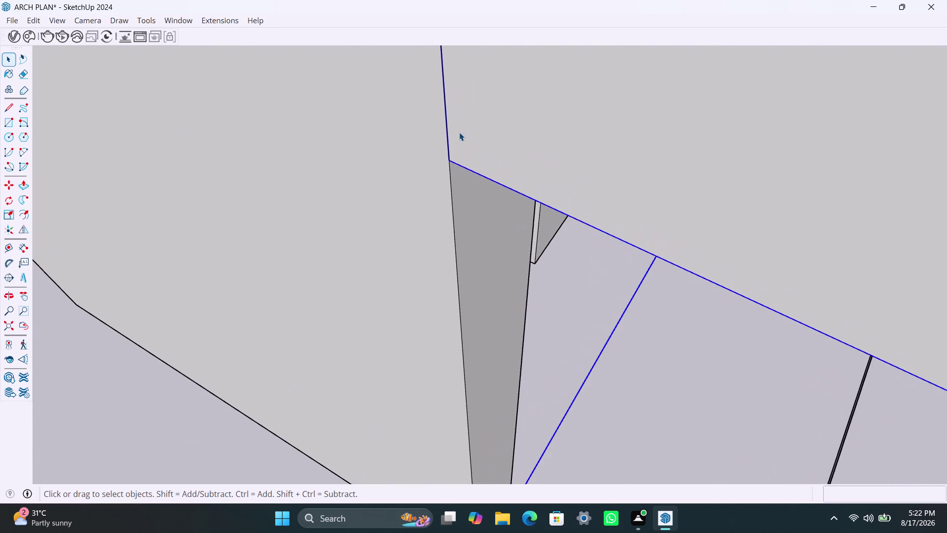
scroll(up, 3)
scroll(up, 3)
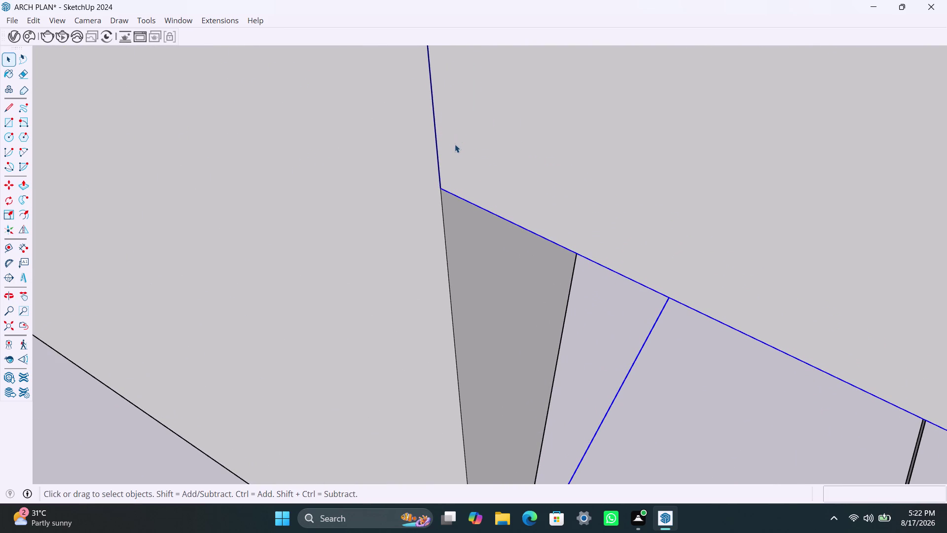
Move the wall's corner endpoint onto the neighbouring wall's endpoint (about 5/16 and 1/4 inch).
key(m)
click(444, 192)
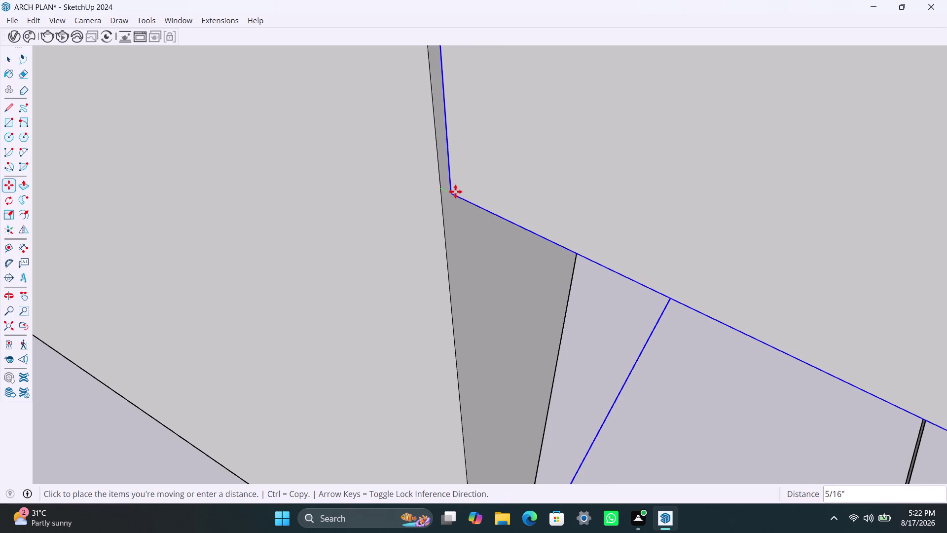
click(452, 192)
scroll(up, 3)
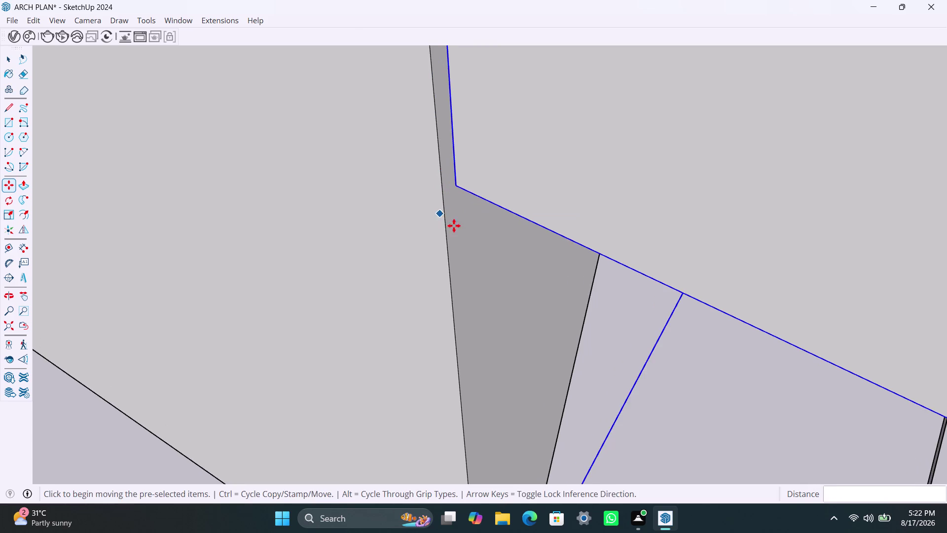
middle_drag(455, 227, 653, 251)
key(space)
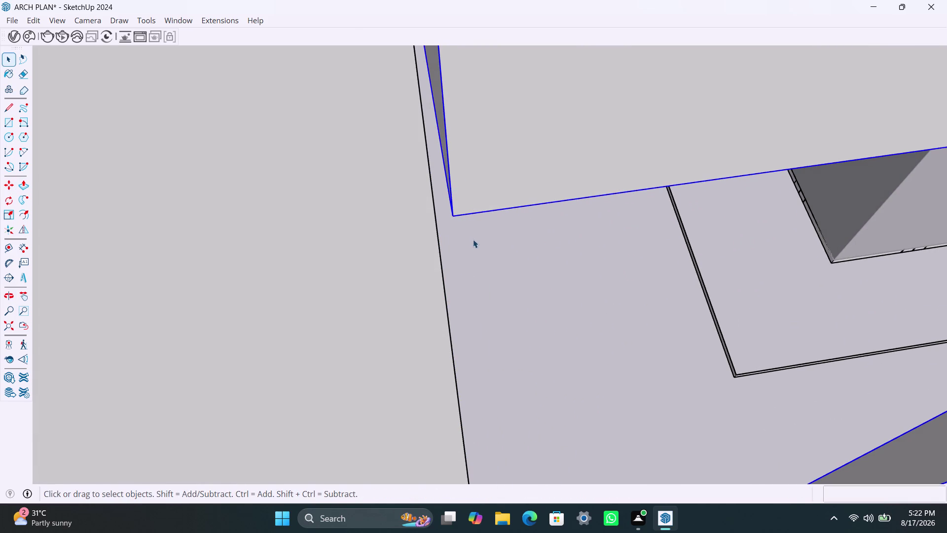
key(m)
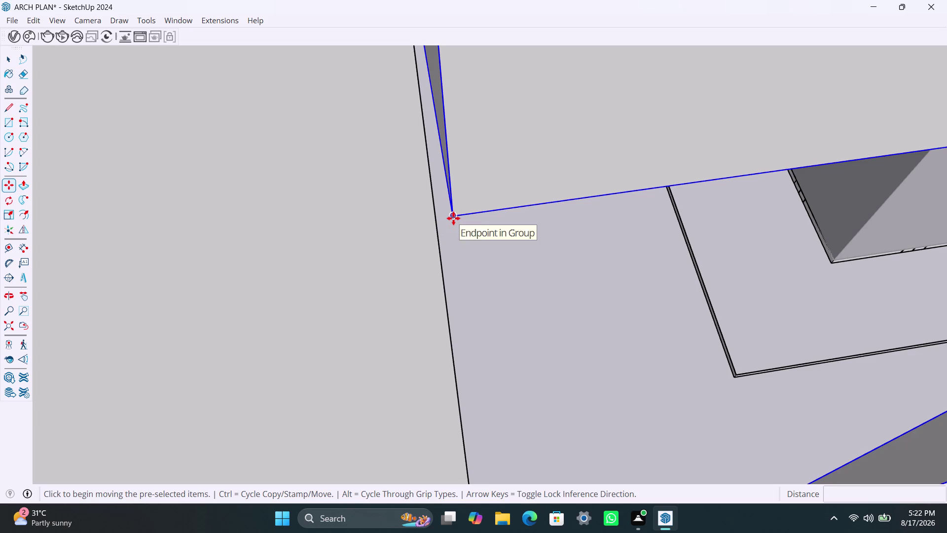
click(453, 218)
click(438, 220)
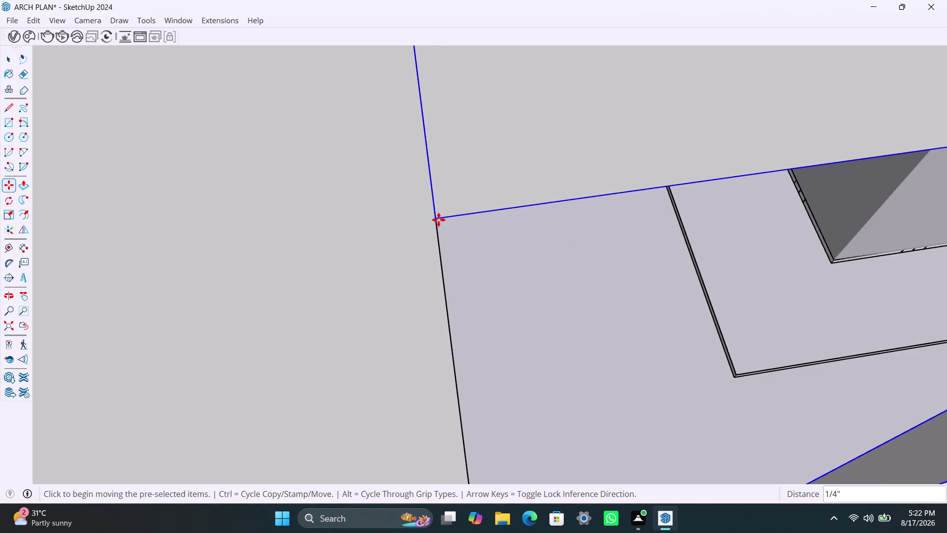
key(space)
scroll(down, 3)
click(500, 123)
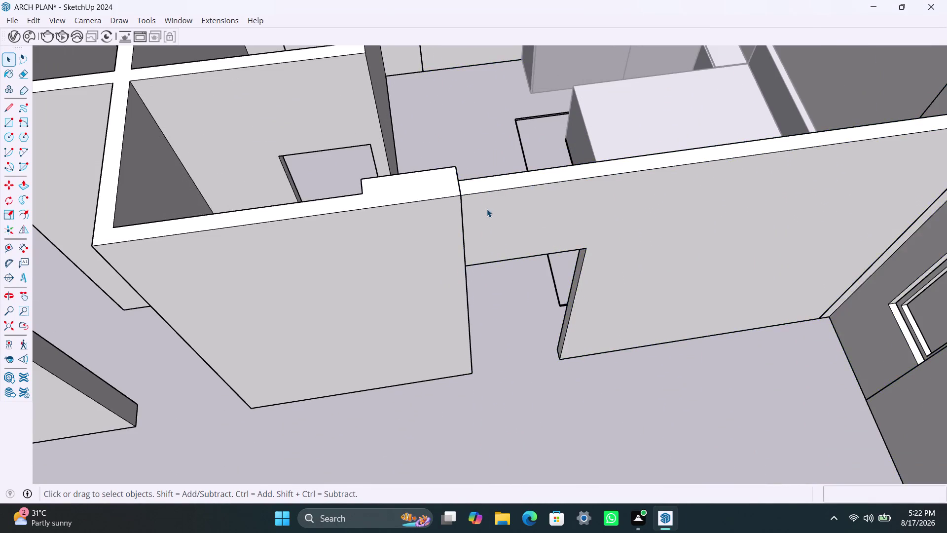
Inside the wall group, pull the wall's side face to the adjoining corner.
scroll(up, 3)
middle_drag(485, 224, 377, 221)
scroll(up, 3)
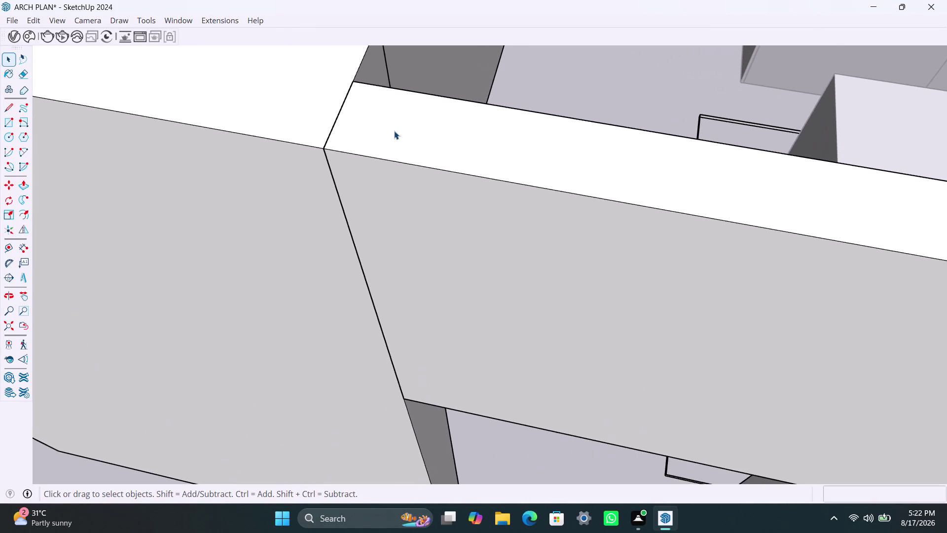
click(394, 131)
double_click(396, 131)
click(400, 136)
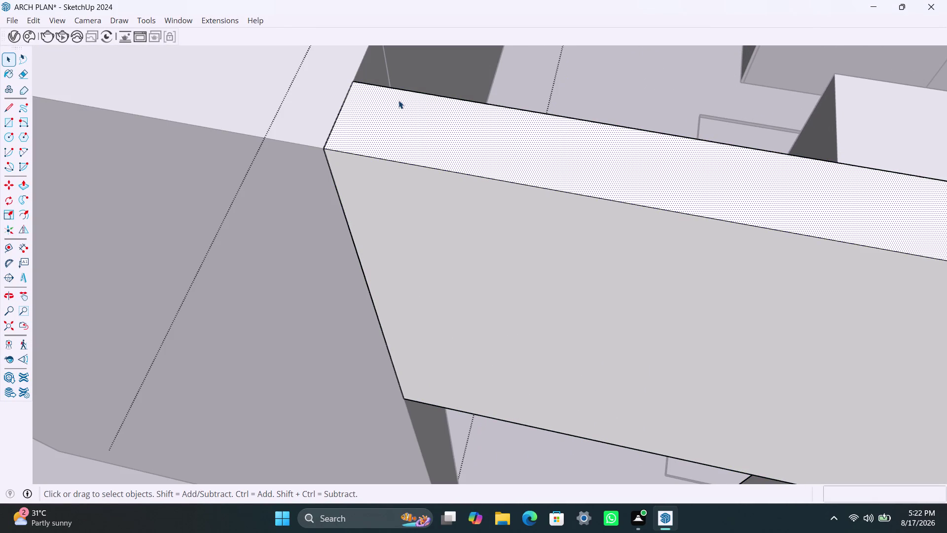
key(p)
click(399, 100)
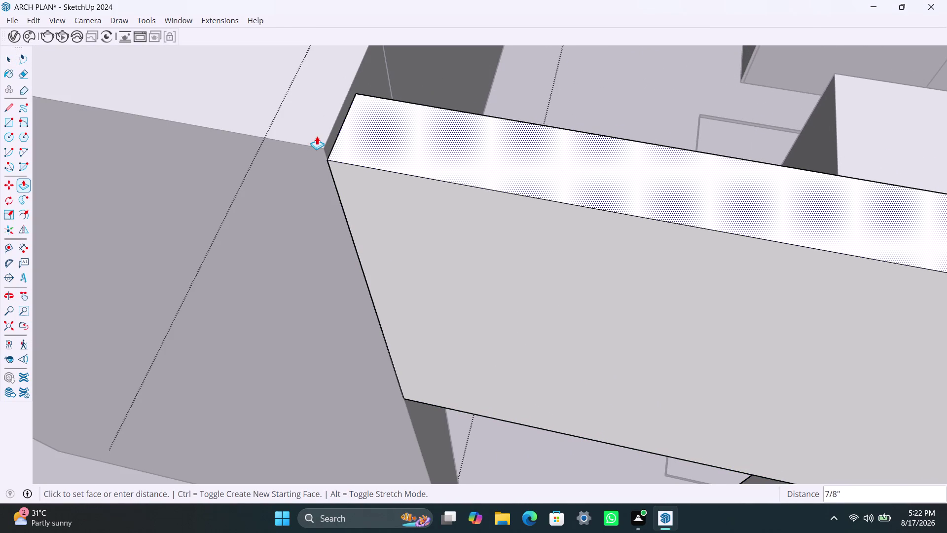
click(328, 139)
click(356, 182)
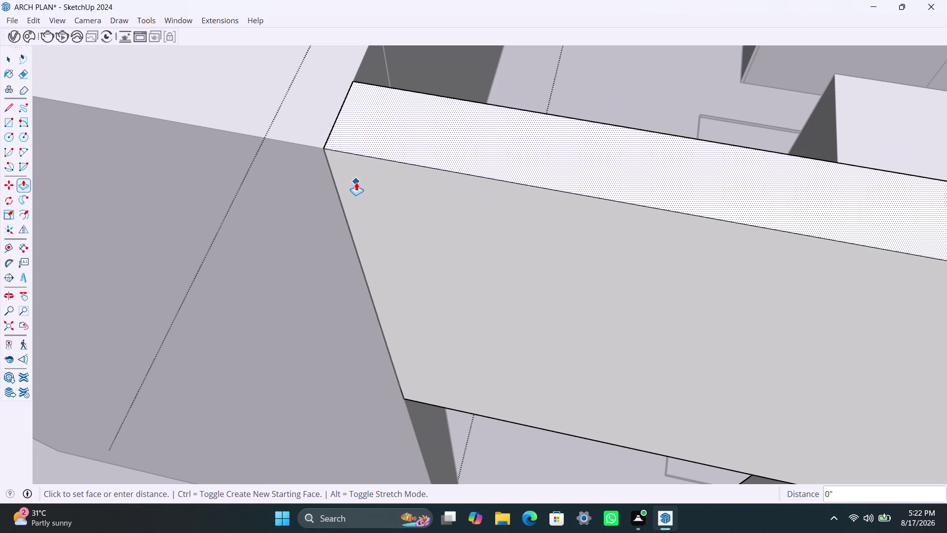
key(space)
click(379, 181)
key(p)
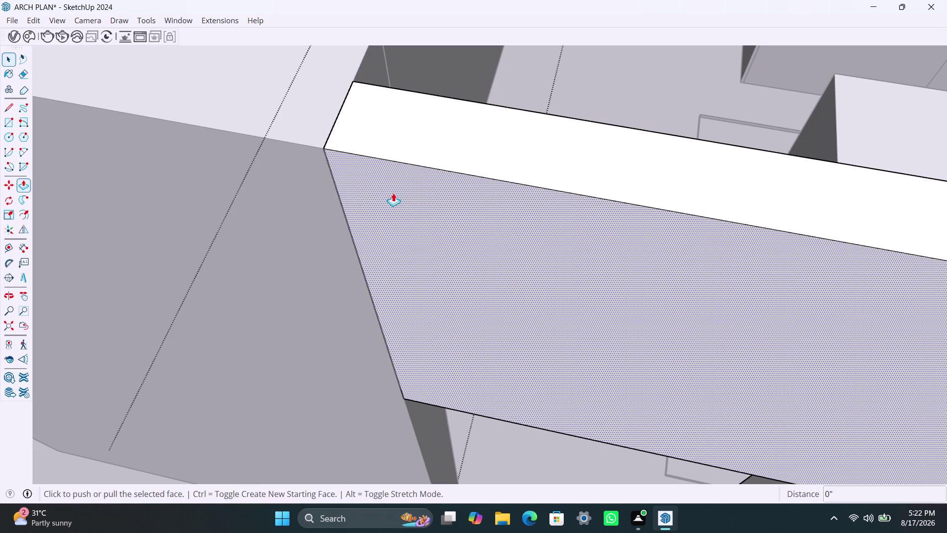
click(394, 193)
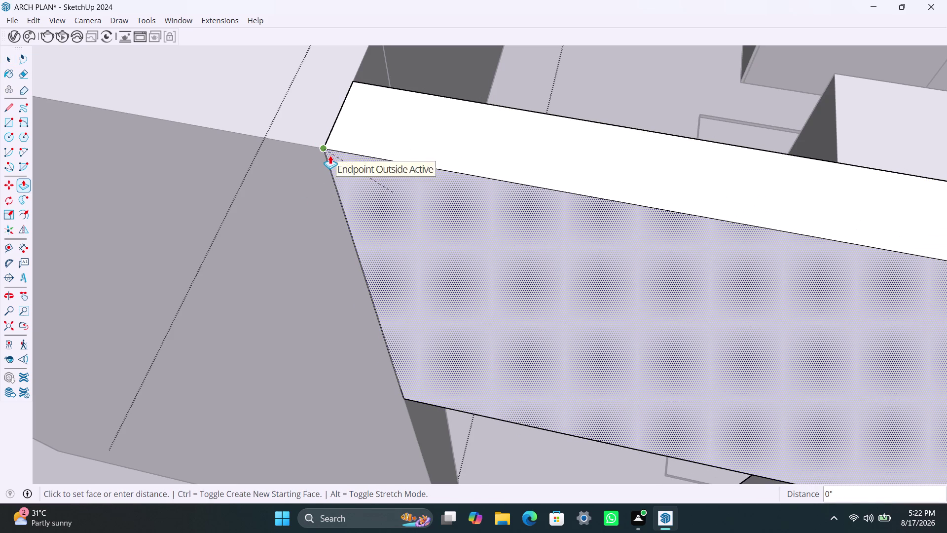
click(330, 155)
key(space)
Delete the wall's slanted end edge, undo it, and orbit back to the seam.
click(447, 98)
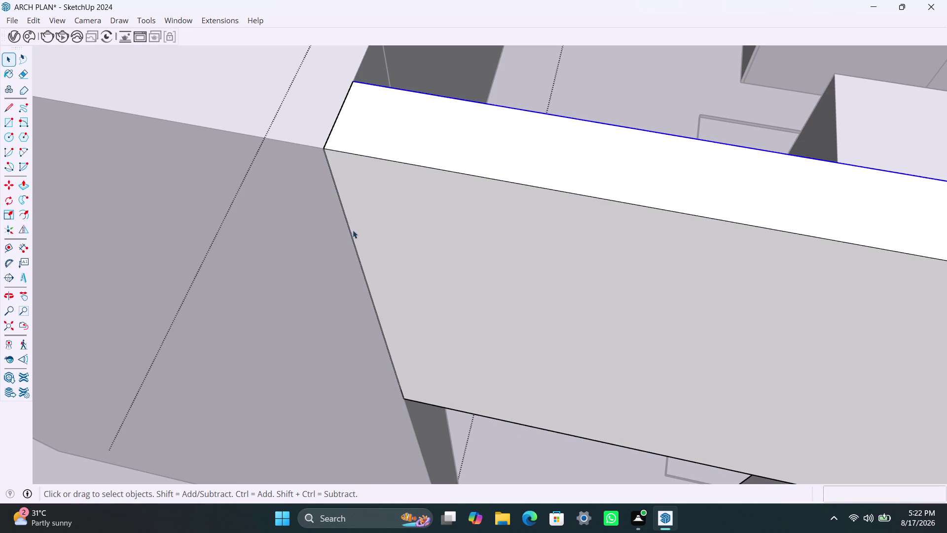
scroll(up, 3)
click(357, 294)
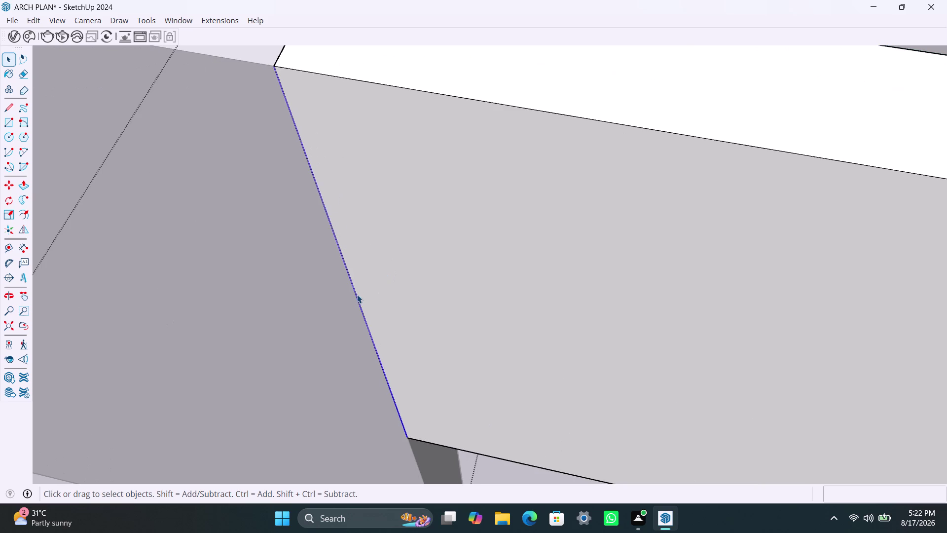
key(Delete)
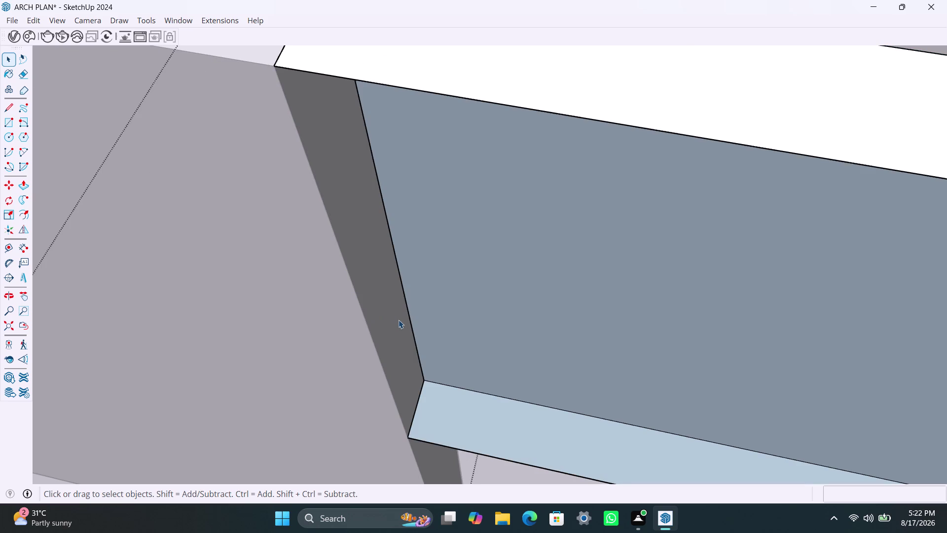
key(ctrl+z)
scroll(down, 3)
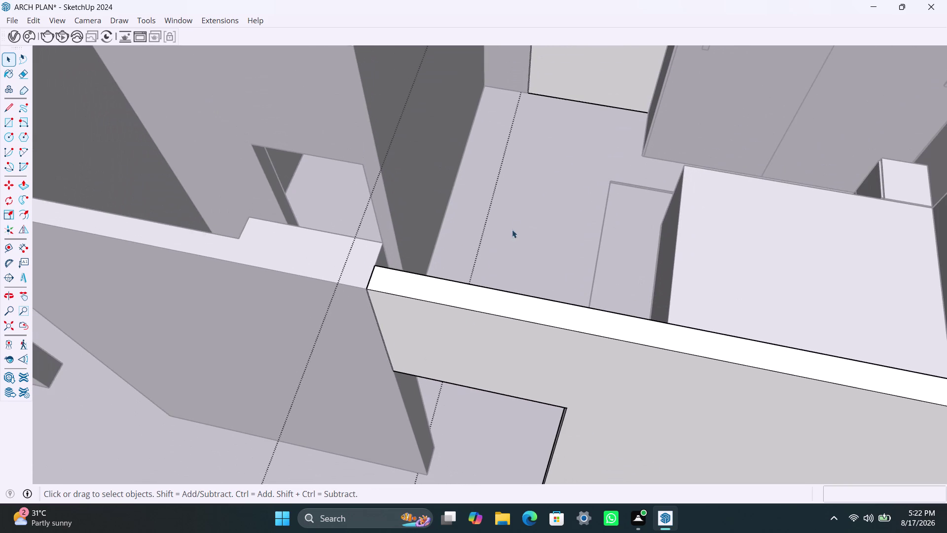
click(513, 225)
double_click(437, 188)
triple_click(465, 204)
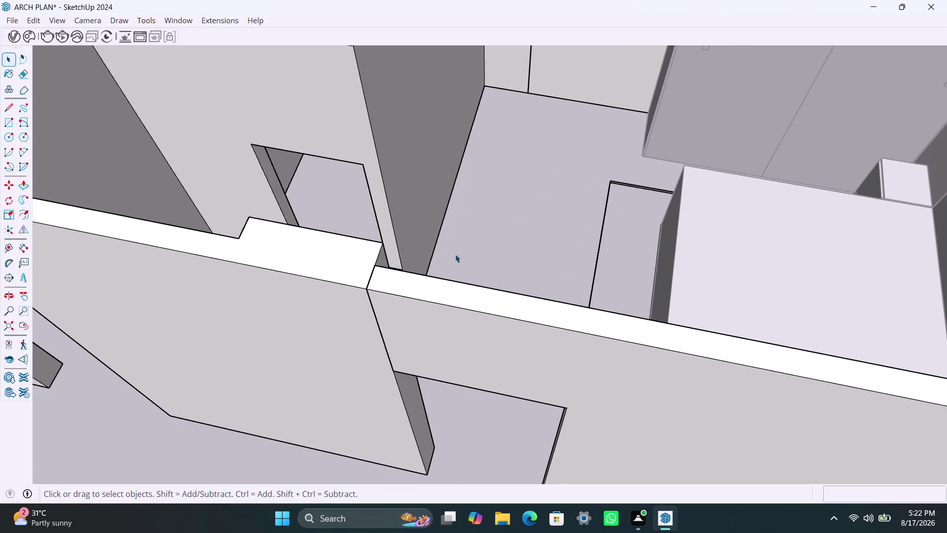
scroll(down, 3)
middle_drag(399, 346, 494, 303)
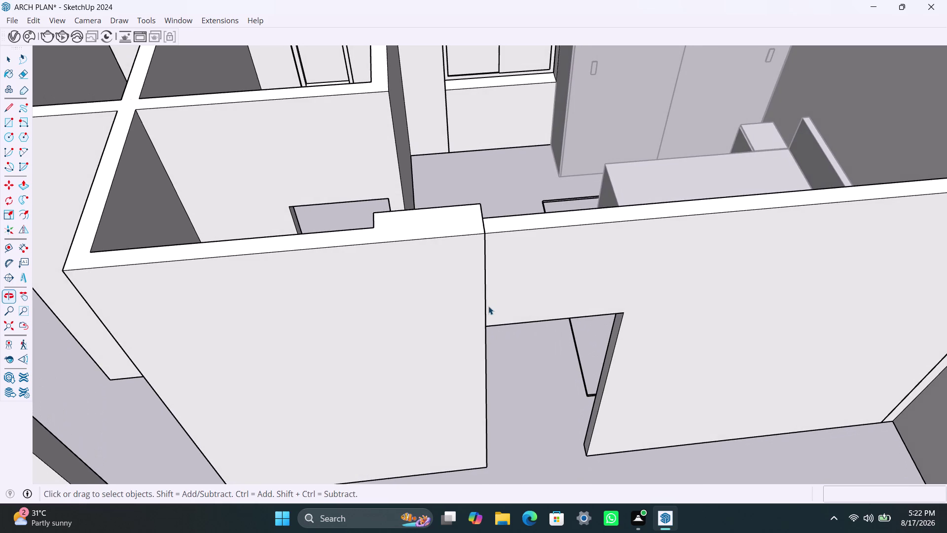
scroll(up, 3)
scroll(up, 3)
Push the left wall section's front face flush with the neighbouring wall.
click(461, 281)
key(p)
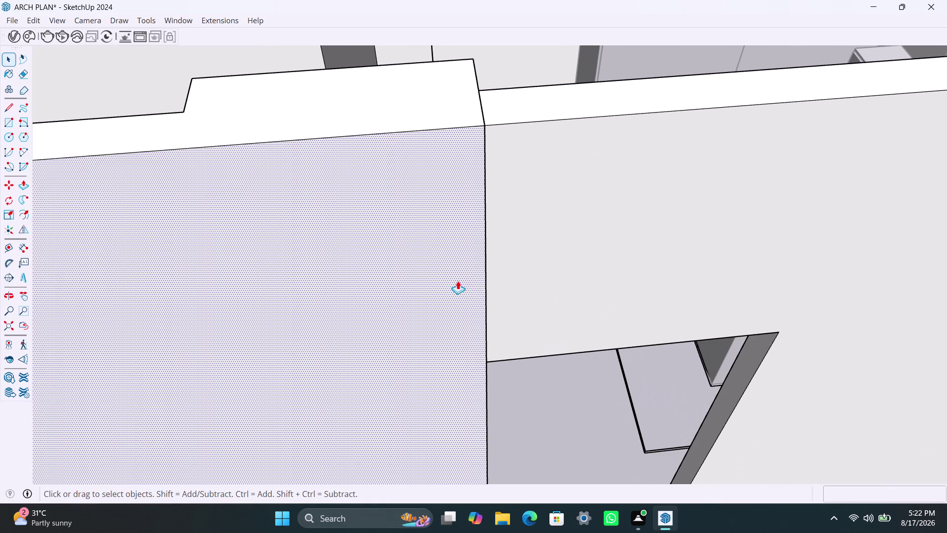
click(458, 281)
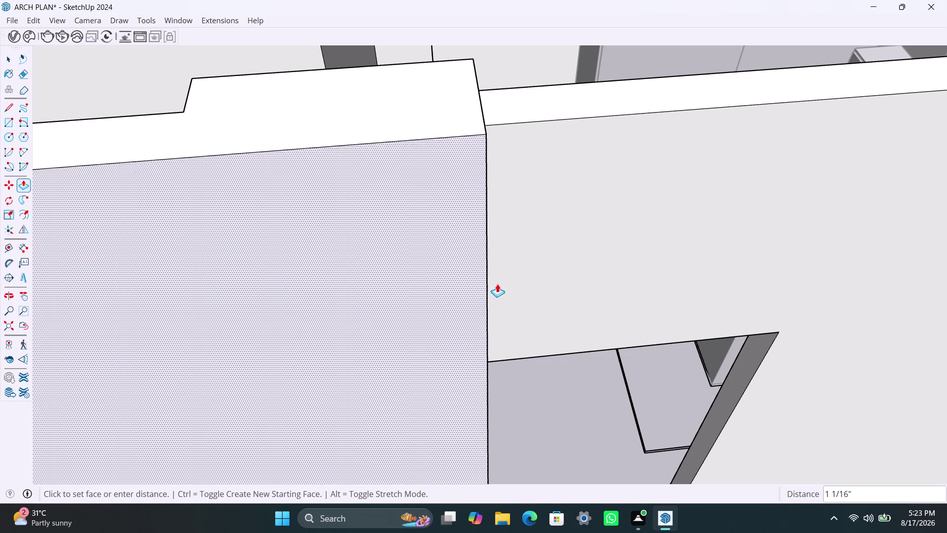
click(485, 225)
key(space)
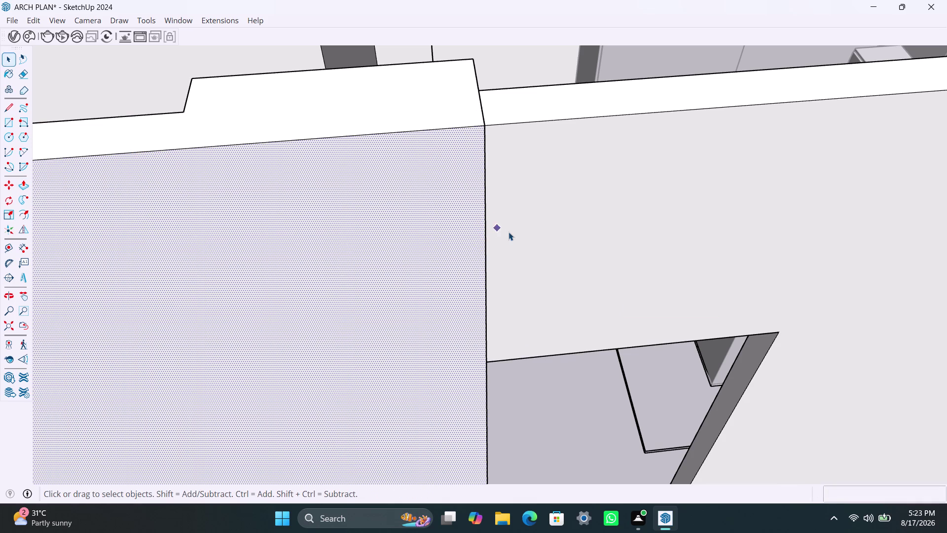
Level the left wall's top face with the adjoining wall top.
click(514, 103)
double_click(445, 109)
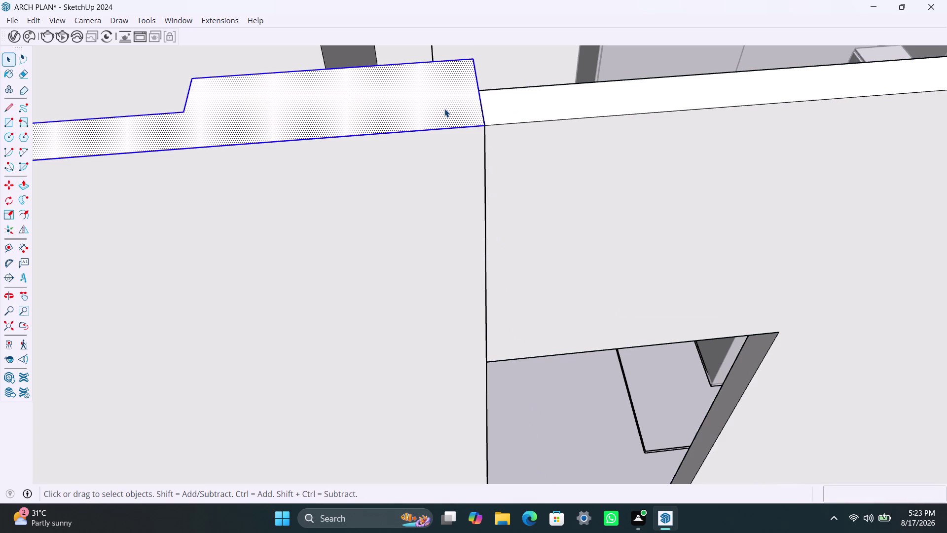
key(p)
click(444, 109)
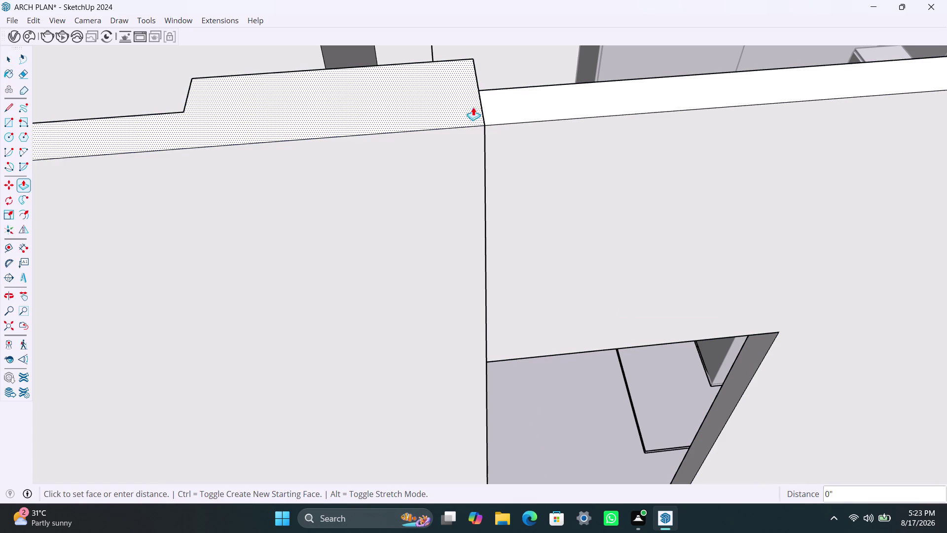
click(509, 117)
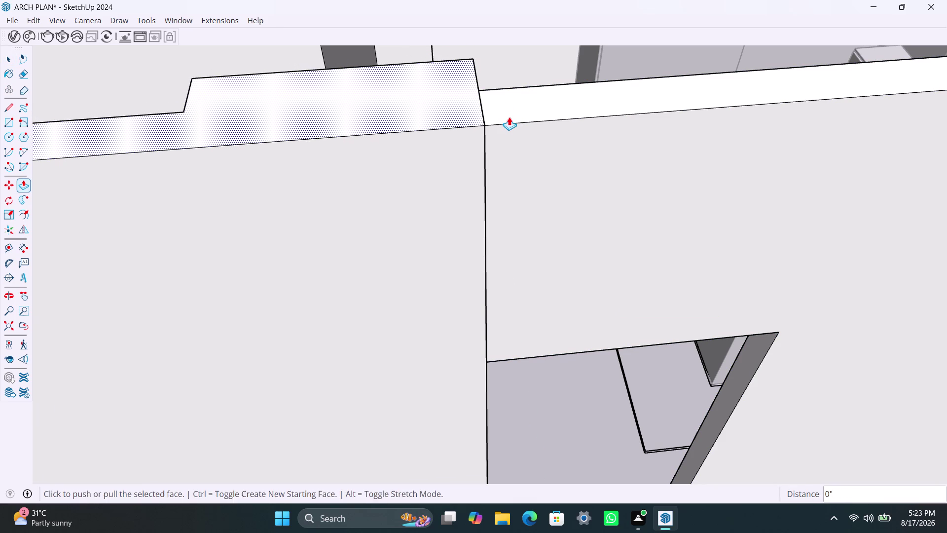
key(space)
Select the seam edges where the walls meet, then orbit out to the doorway.
scroll(down, 3)
click(490, 300)
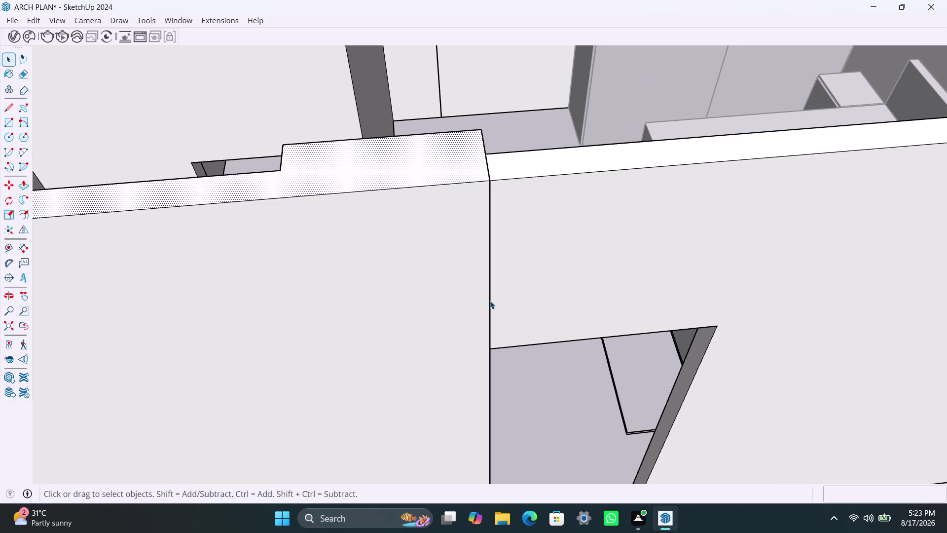
triple_click(490, 299)
click(490, 296)
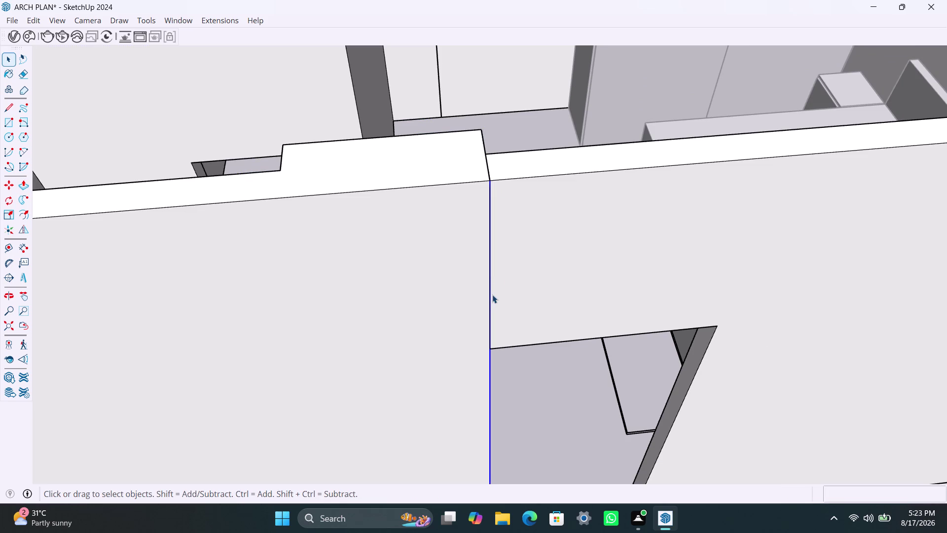
click(497, 291)
click(491, 299)
click(491, 301)
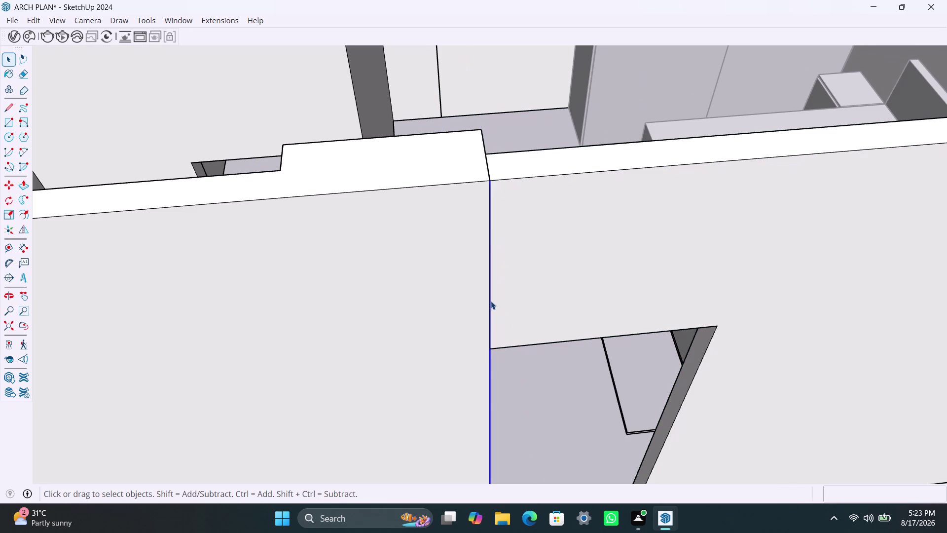
click(491, 301)
double_click(493, 298)
scroll(down, 3)
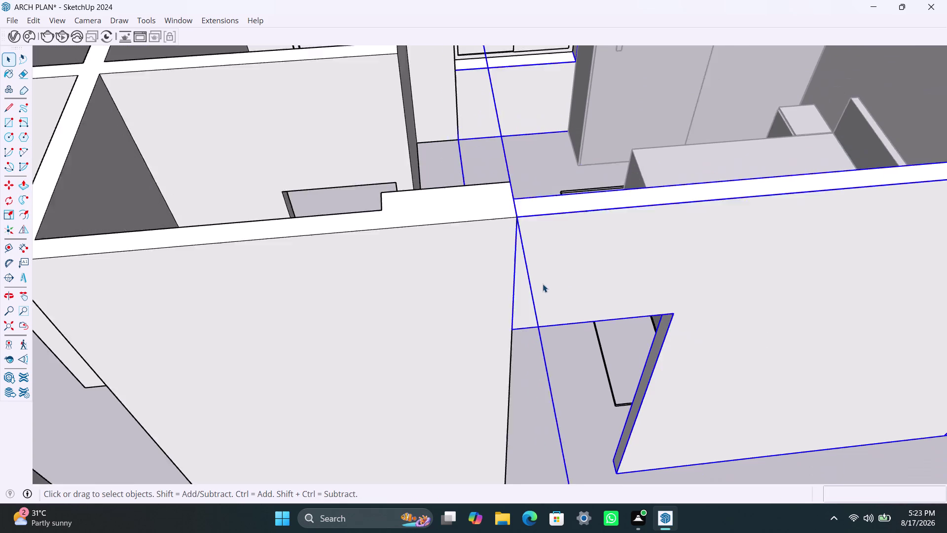
scroll(down, 3)
middle_drag(553, 265, 484, 233)
Draw a rectangle spanning the doorway opening.
click(510, 175)
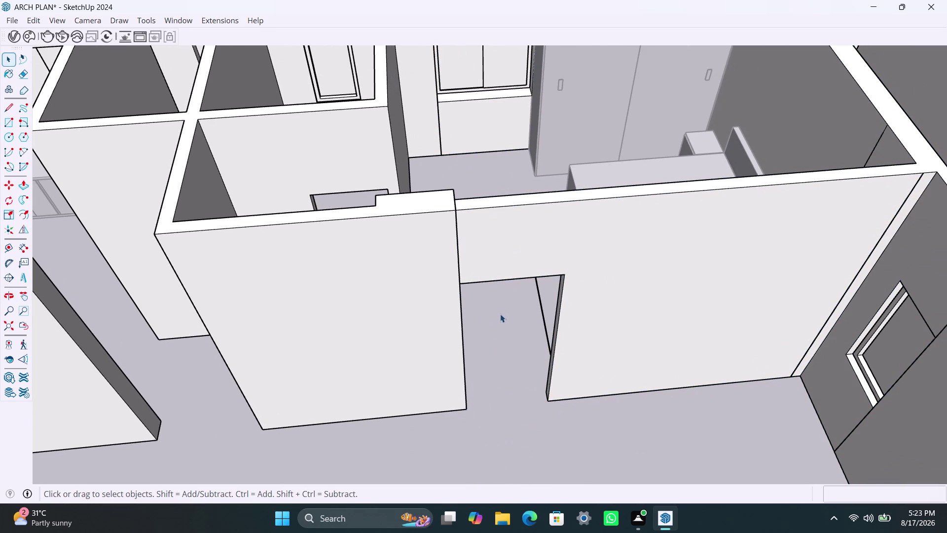
key(r)
click(462, 279)
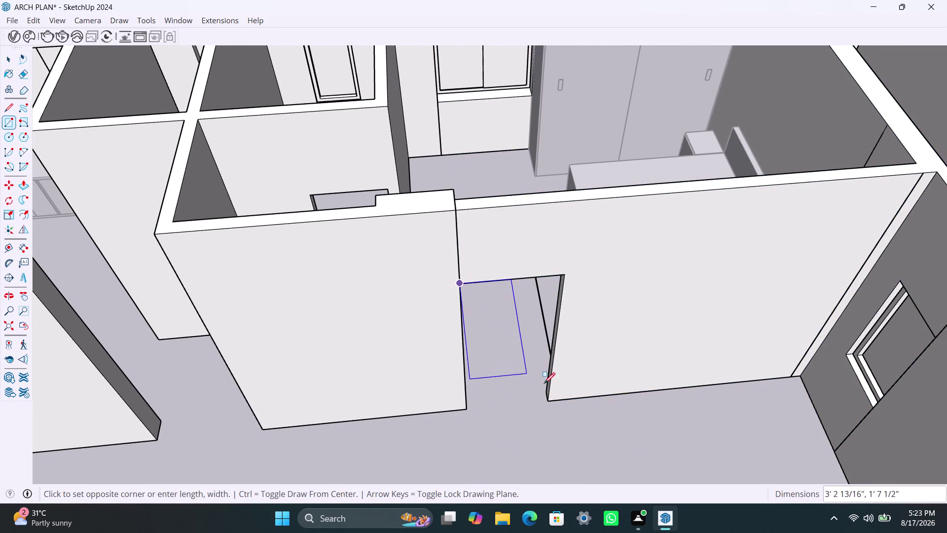
click(547, 399)
key(space)
double_click(526, 360)
right_click(526, 359)
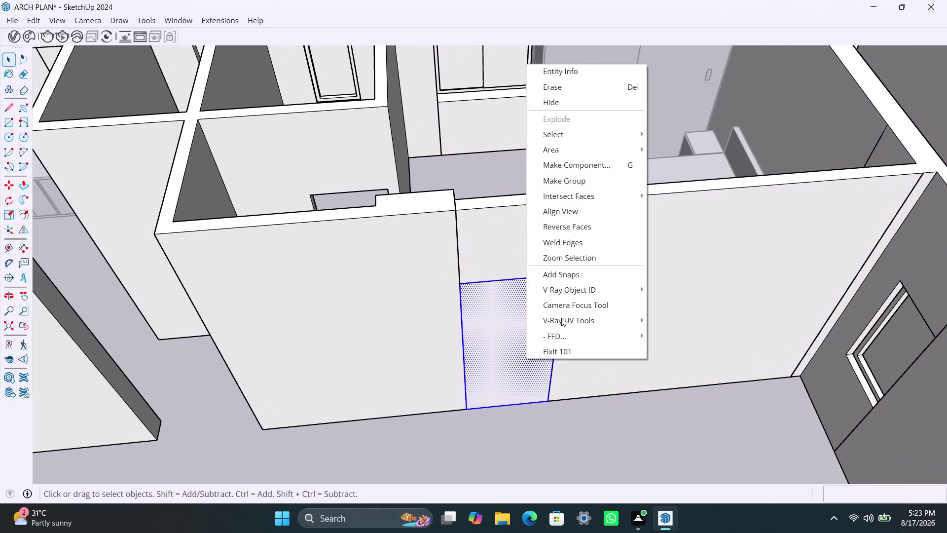
click(566, 182)
Offset the rectangle outline 2" inward.
triple_click(510, 345)
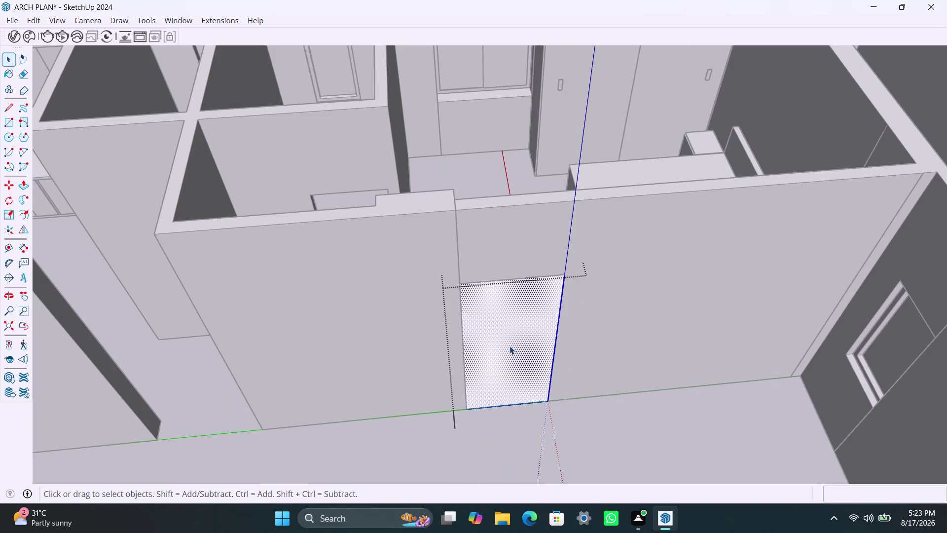
key(f)
click(489, 336)
text(2)
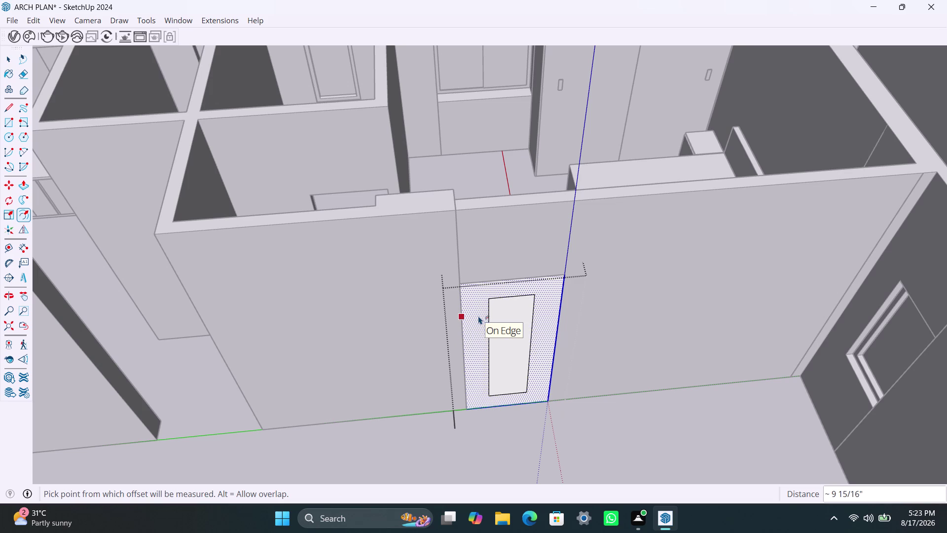
text(")
key(Return)
key(space)
click(510, 322)
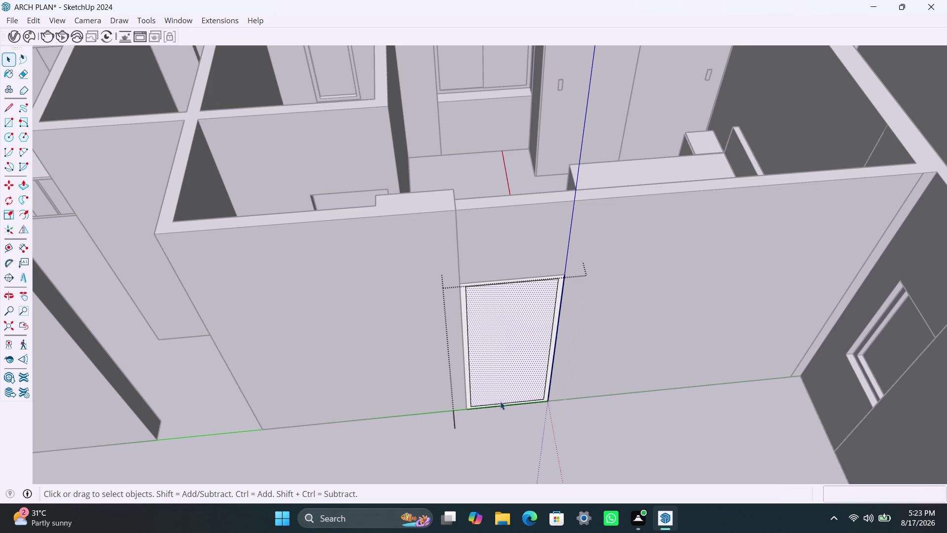
Move the inner rectangle's bottom edge down to the opening's base.
scroll(up, 3)
click(500, 399)
scroll(up, 3)
click(507, 398)
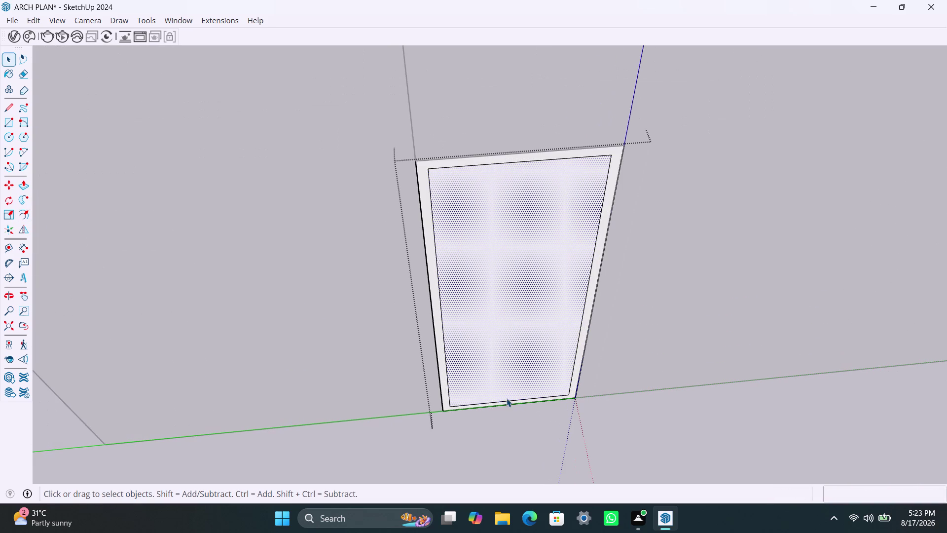
click(510, 400)
key(m)
click(510, 400)
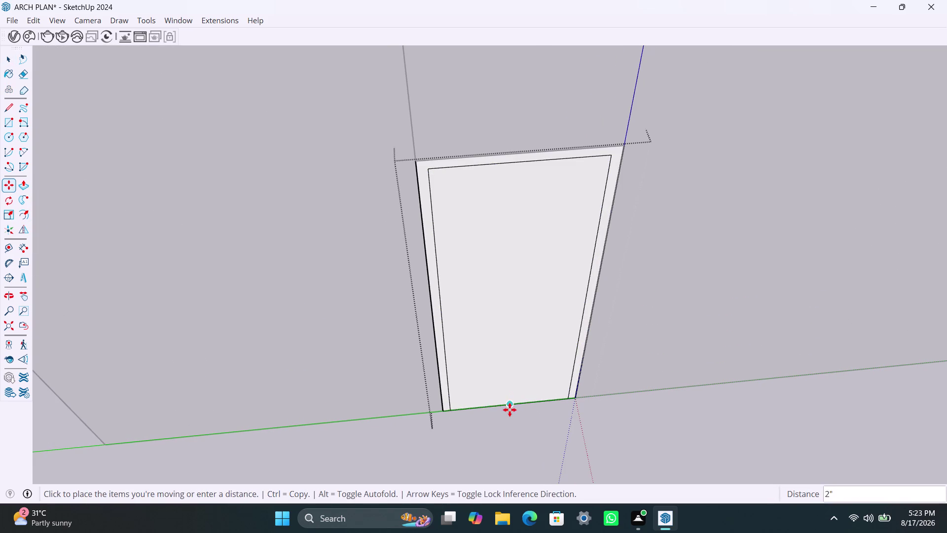
key(space)
key(m)
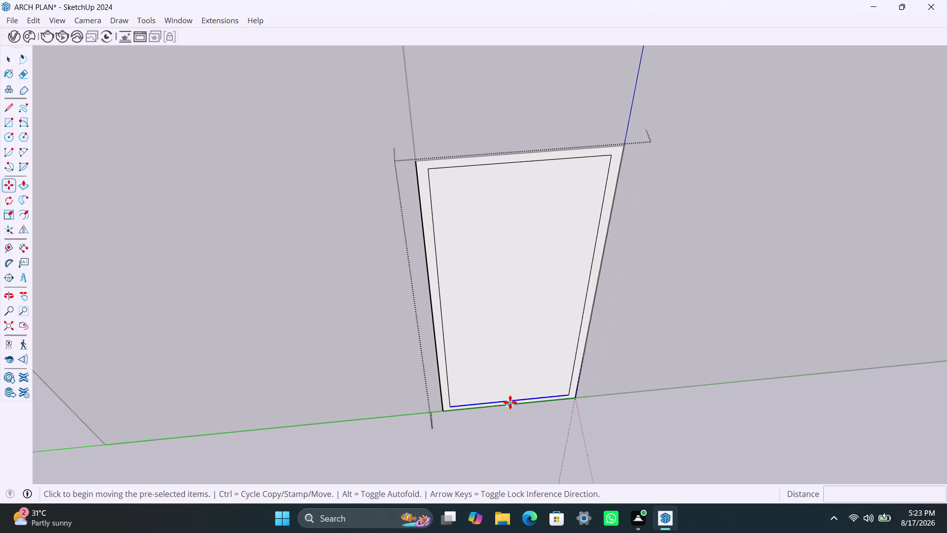
click(510, 402)
click(511, 403)
key(space)
Delete the inner face to leave the doorway open.
click(535, 360)
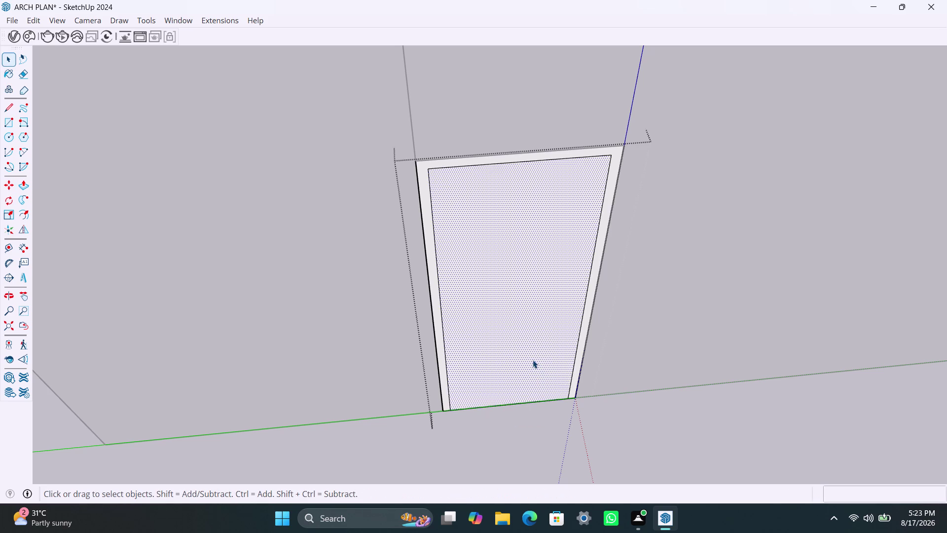
key(Delete)
click(444, 354)
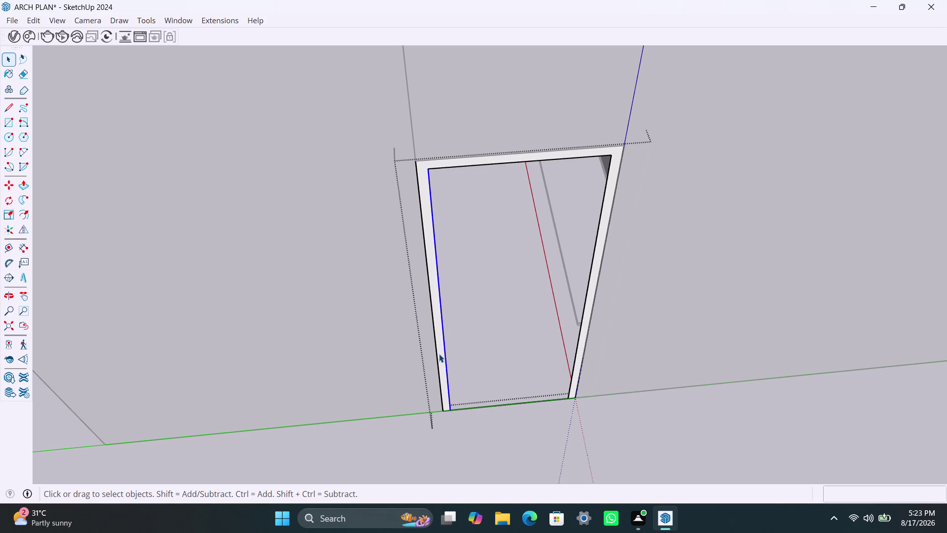
click(438, 353)
click(439, 348)
Push/Pull the frame face 2" deep.
key(p)
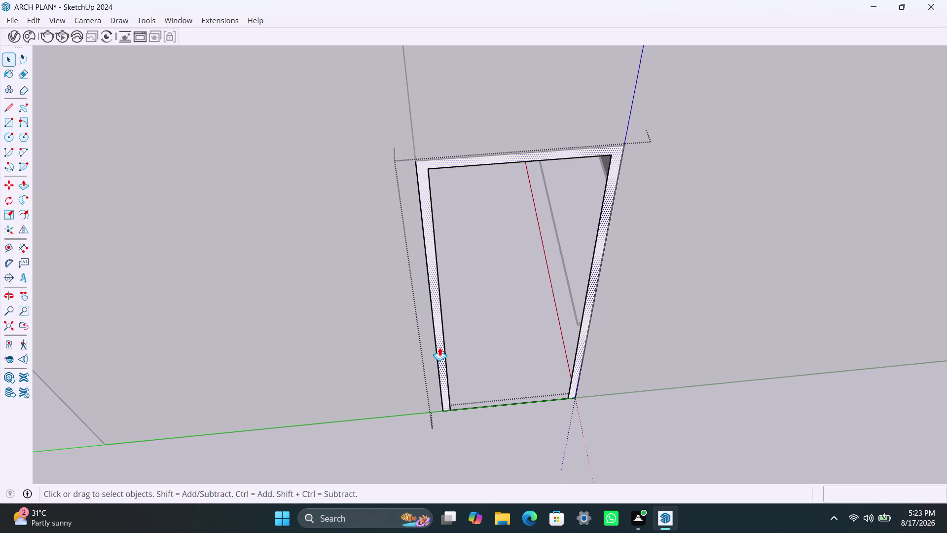
click(439, 348)
text(2)
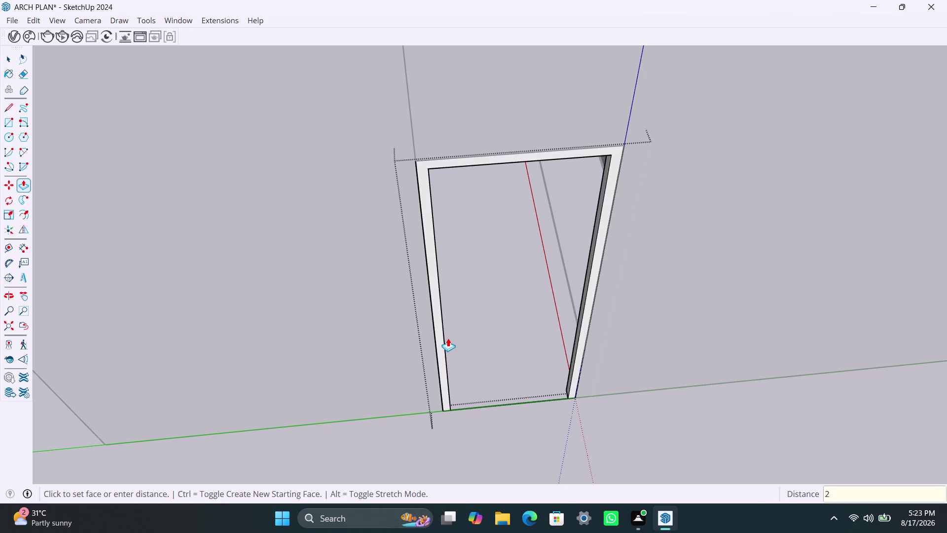
text(")
key(Return)
key(space)
scroll(down, 3)
middle_drag(486, 257, 460, 350)
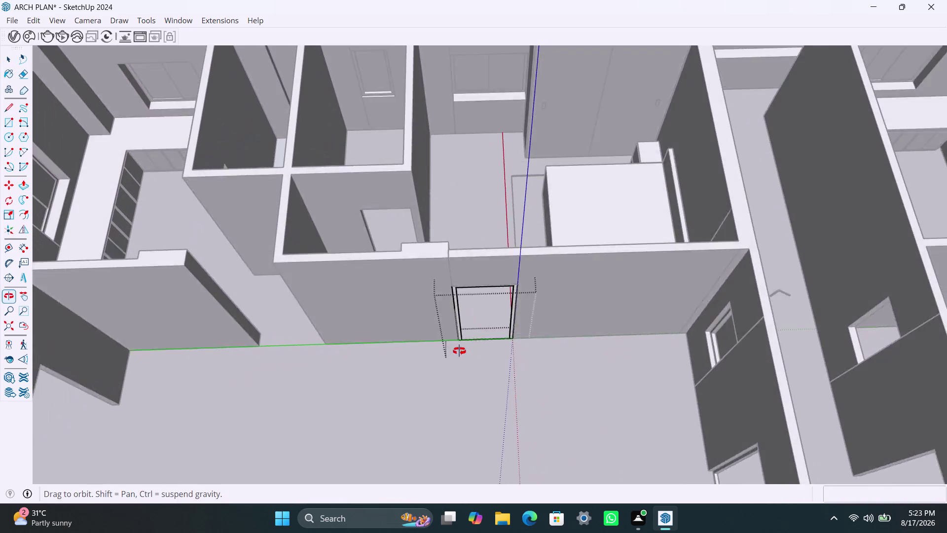
middle_drag(459, 350, 459, 350)
scroll(up, 3)
middle_drag(460, 249, 497, 260)
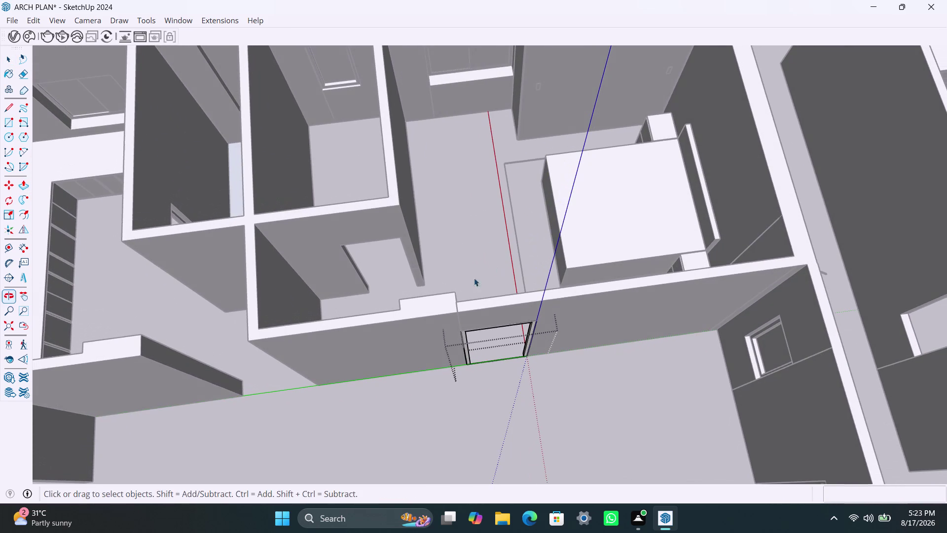
middle_drag(401, 275, 368, 282)
middle_drag(390, 244, 400, 243)
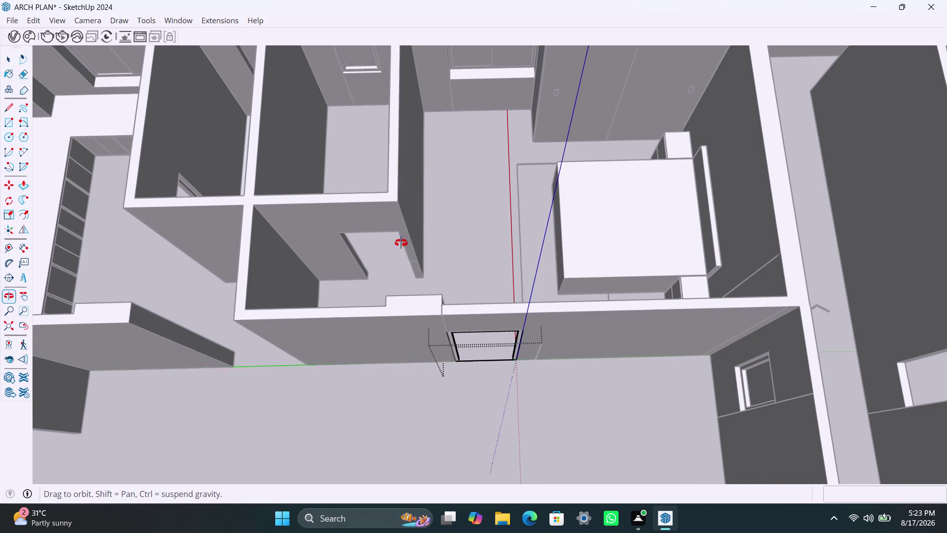
middle_drag(400, 243, 401, 242)
scroll(up, 3)
middle_drag(353, 230, 348, 223)
click(467, 213)
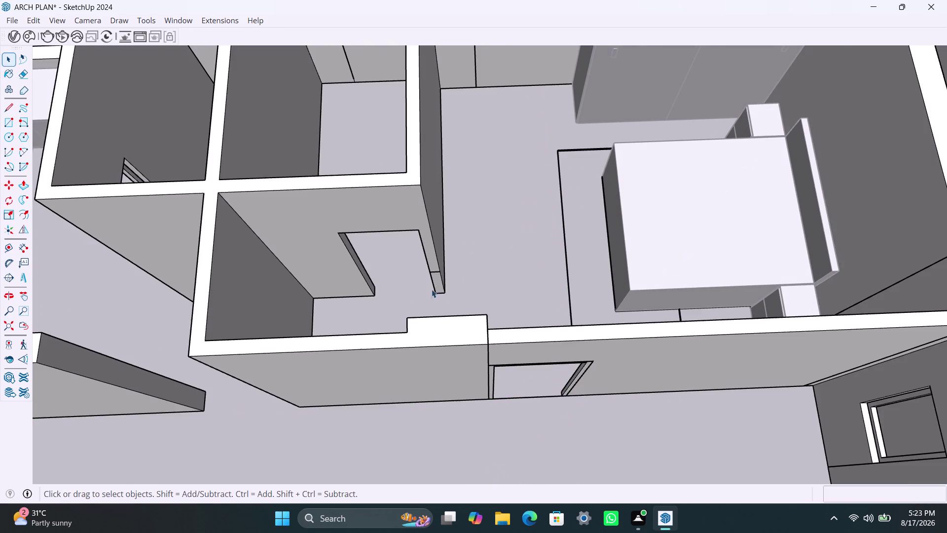
scroll(up, 3)
middle_drag(421, 302, 395, 303)
scroll(up, 3)
click(432, 255)
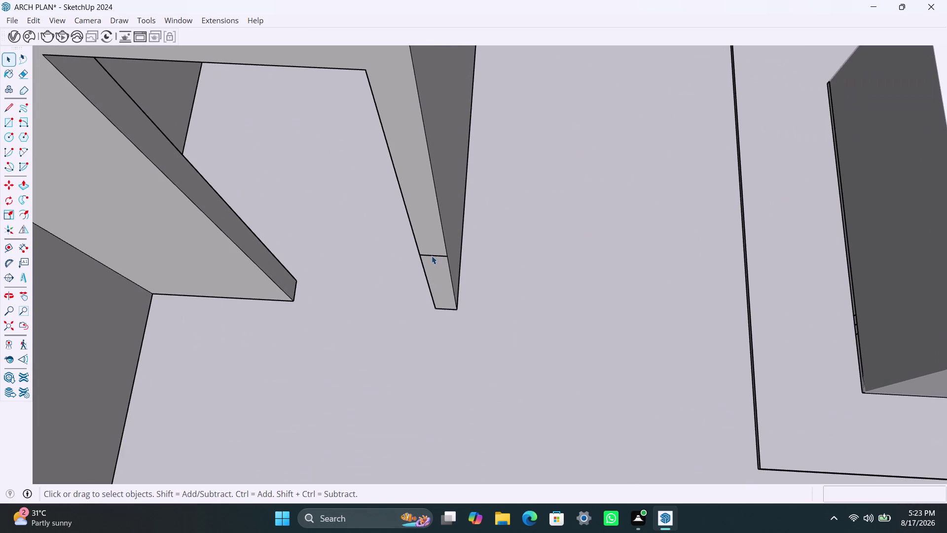
key(Delete)
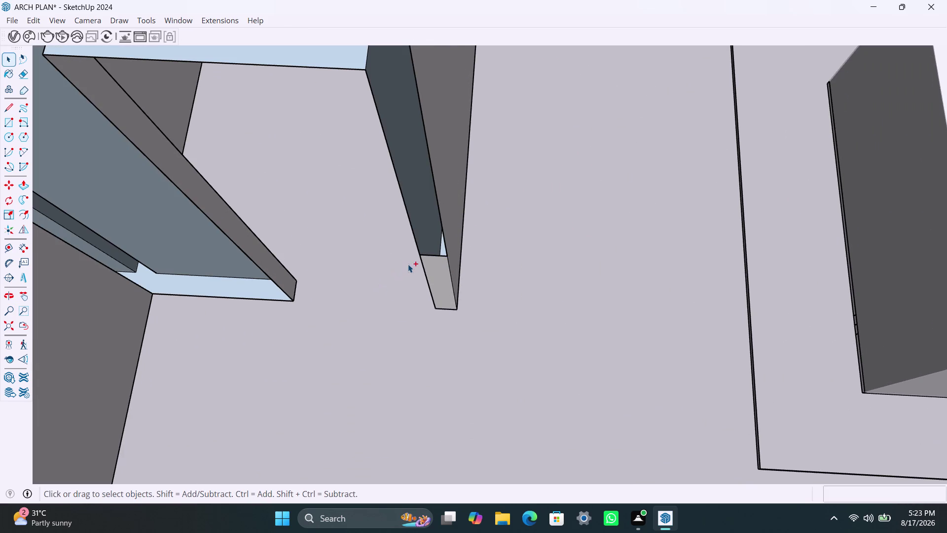
key(ctrl+z)
scroll(up, 3)
click(437, 258)
double_click(438, 258)
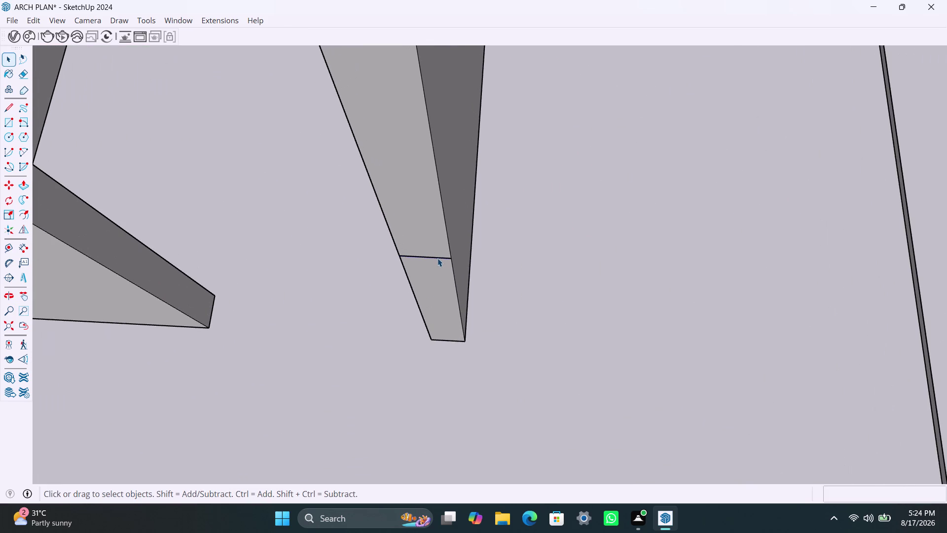
click(437, 258)
triple_click(437, 258)
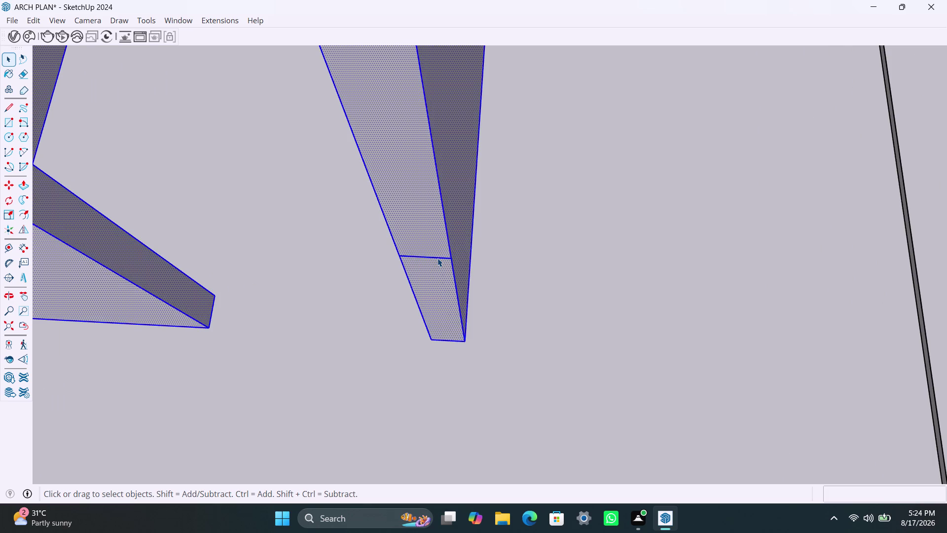
click(438, 258)
click(562, 286)
scroll(up, 3)
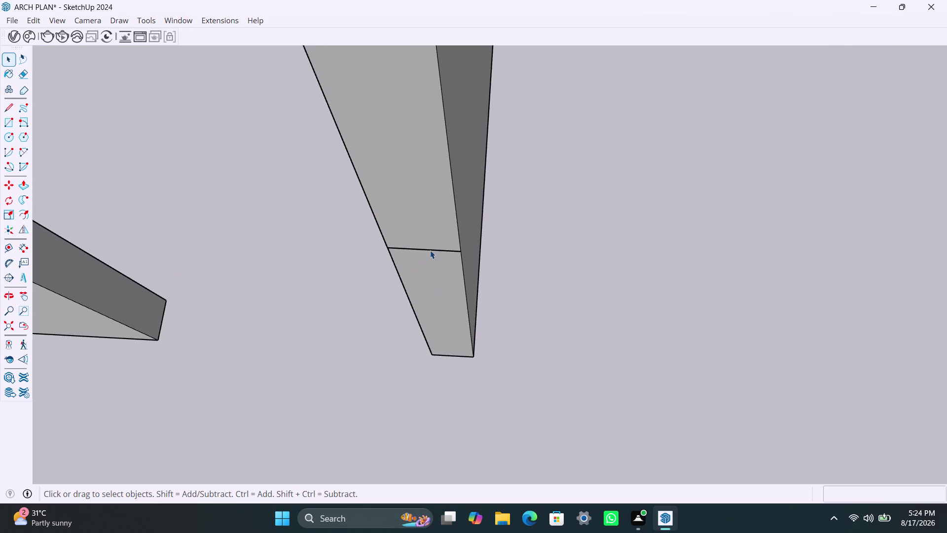
click(431, 250)
click(431, 250)
click(435, 252)
key(Delete)
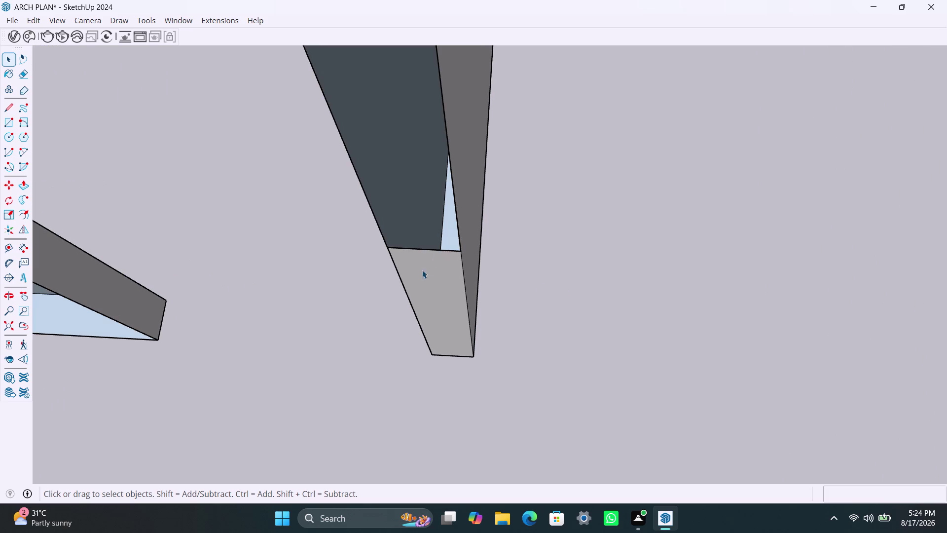
key(ctrl+z)
scroll(down, 3)
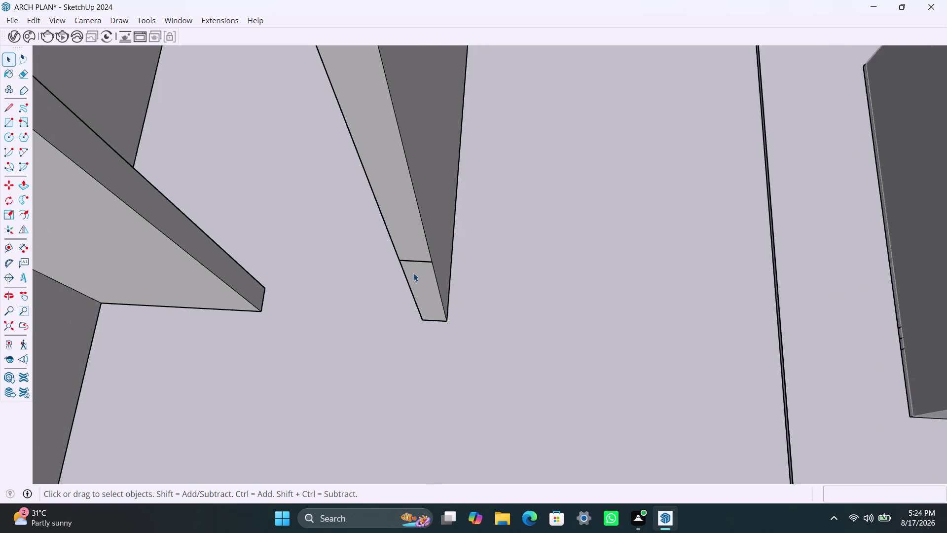
scroll(down, 3)
middle_drag(444, 274, 475, 270)
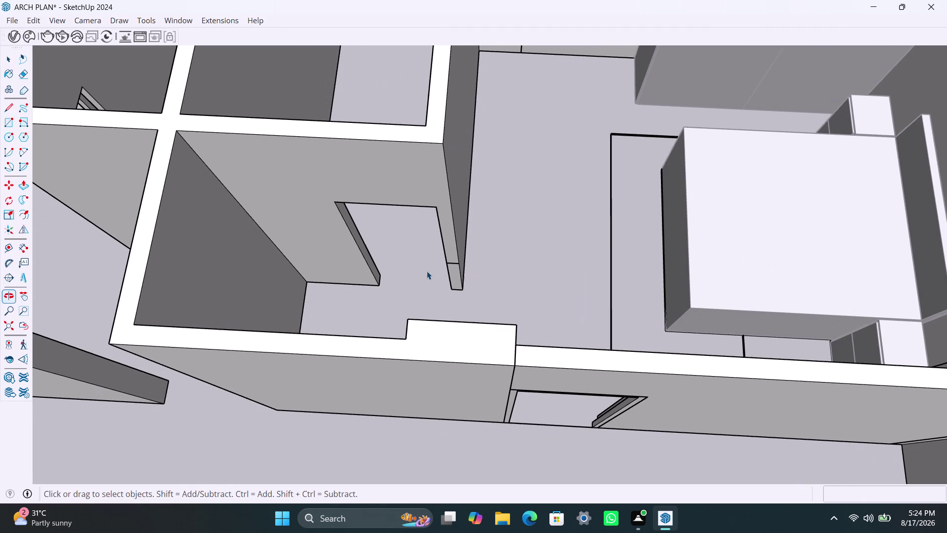
Draw a rectangle across the interior opening, group it, and enter the group.
key(r)
click(336, 201)
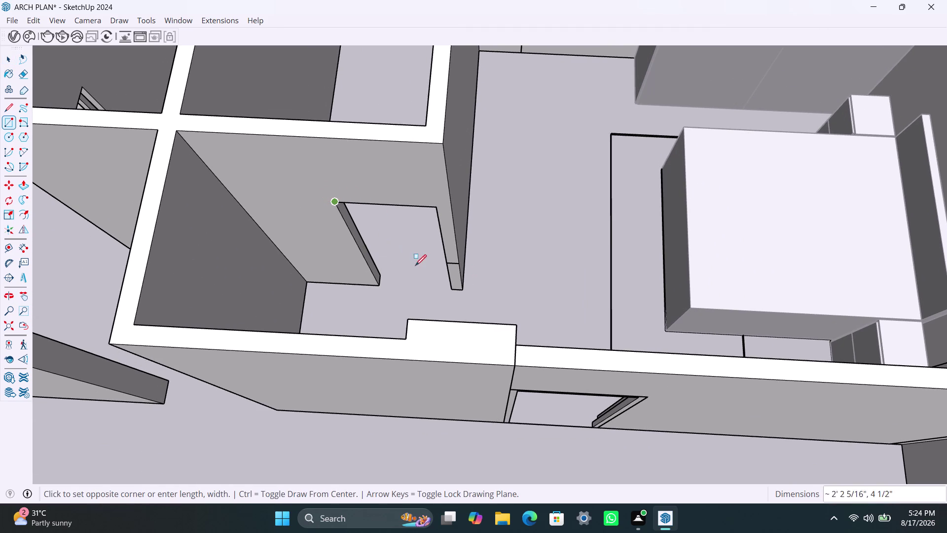
click(451, 288)
key(space)
double_click(415, 262)
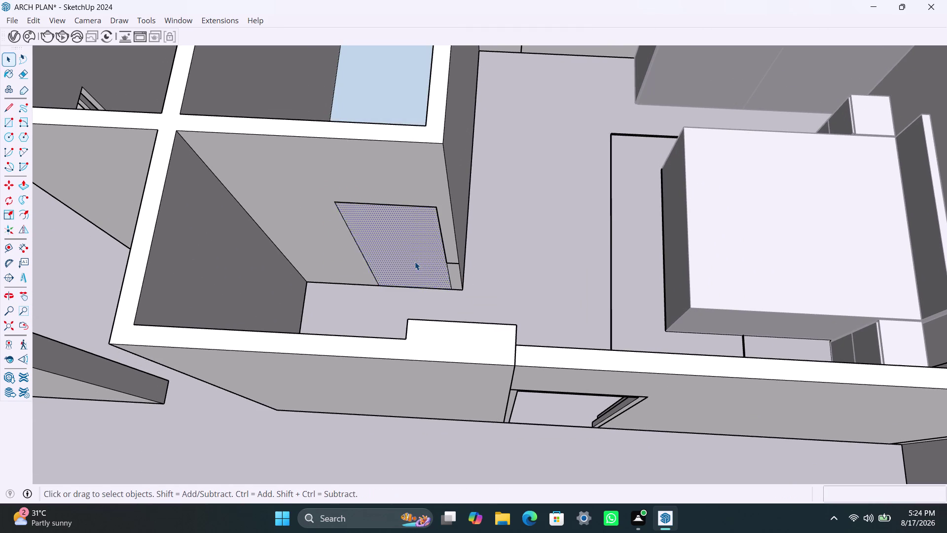
right_click(415, 261)
click(470, 120)
triple_click(406, 254)
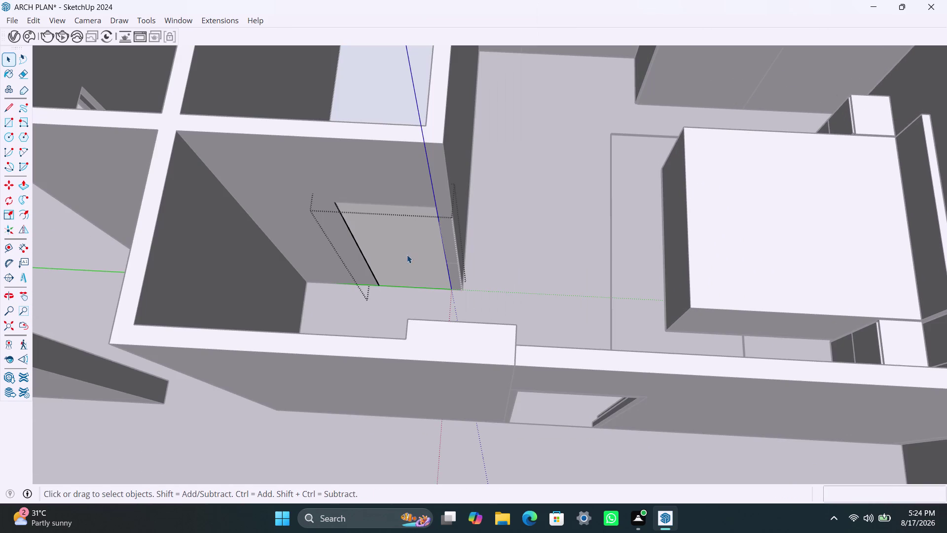
Offset the outline 2" inward and delete the centre face.
key(f)
click(391, 250)
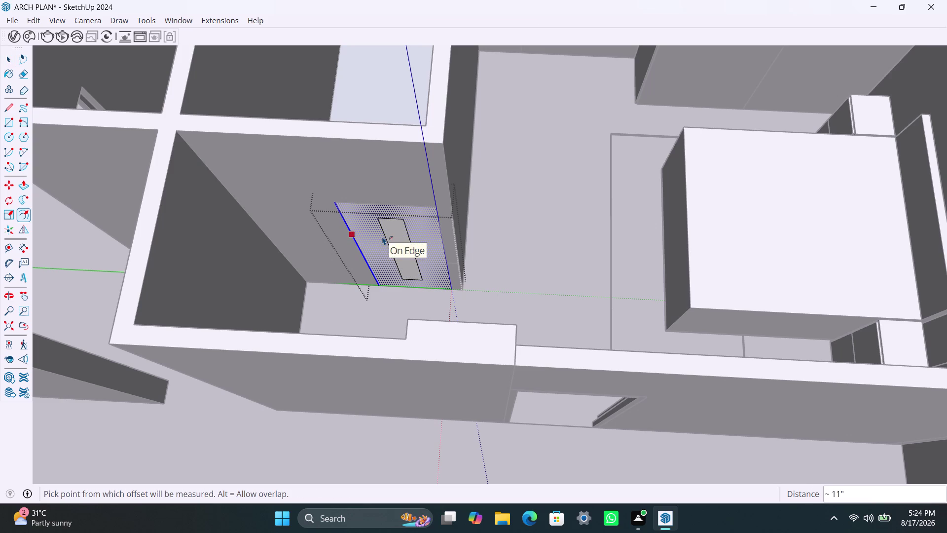
key(2)
key(shift+quotedbl)
key(Return)
key(space)
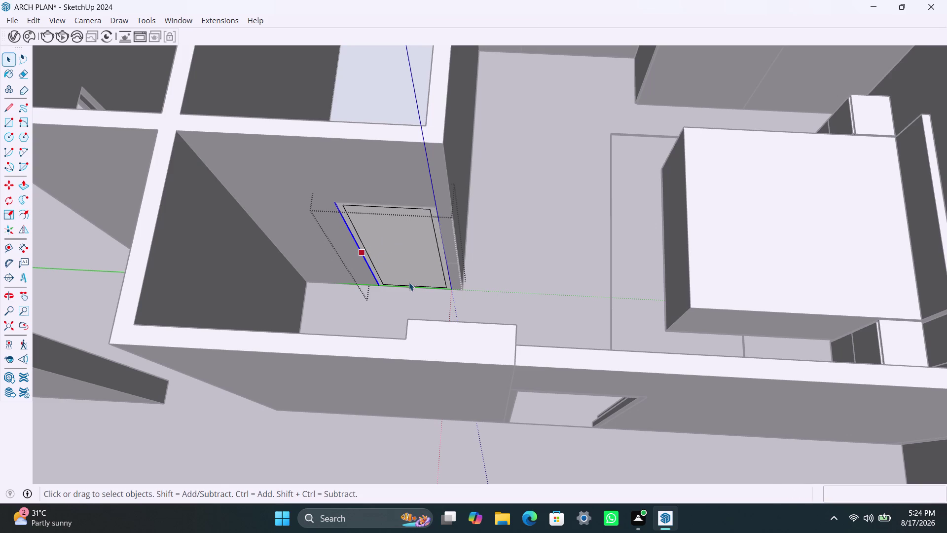
click(407, 263)
key(Delete)
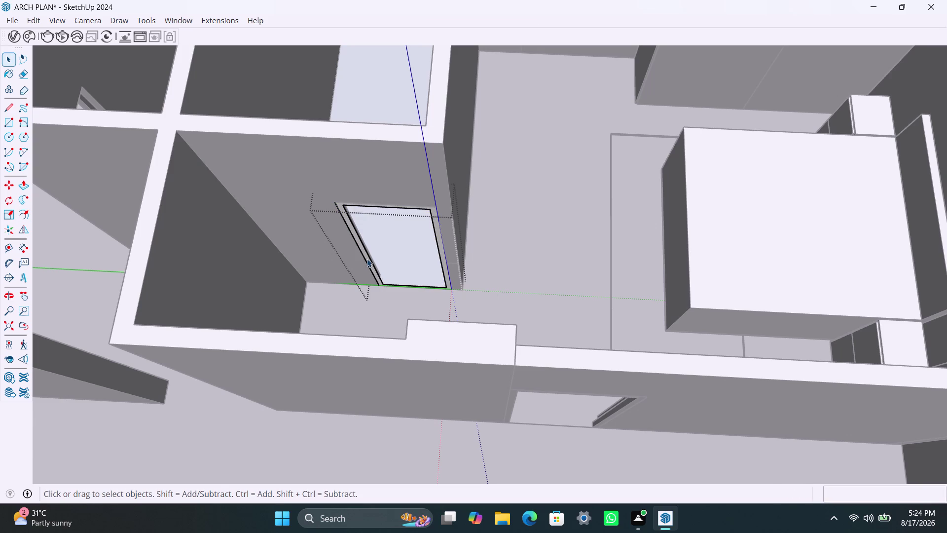
Push/Pull the frame border 2" deep.
scroll(up, 3)
click(368, 258)
key(p)
click(367, 258)
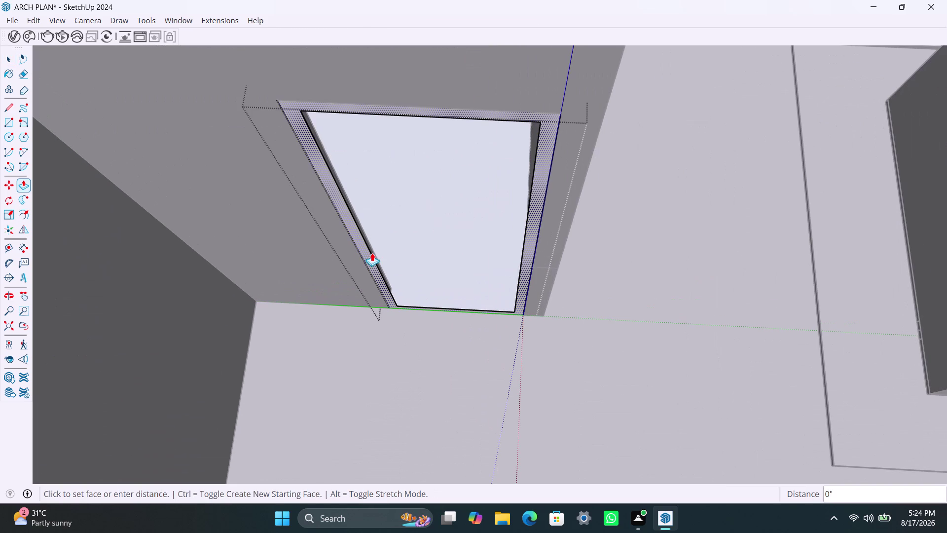
text(2")
key(Return)
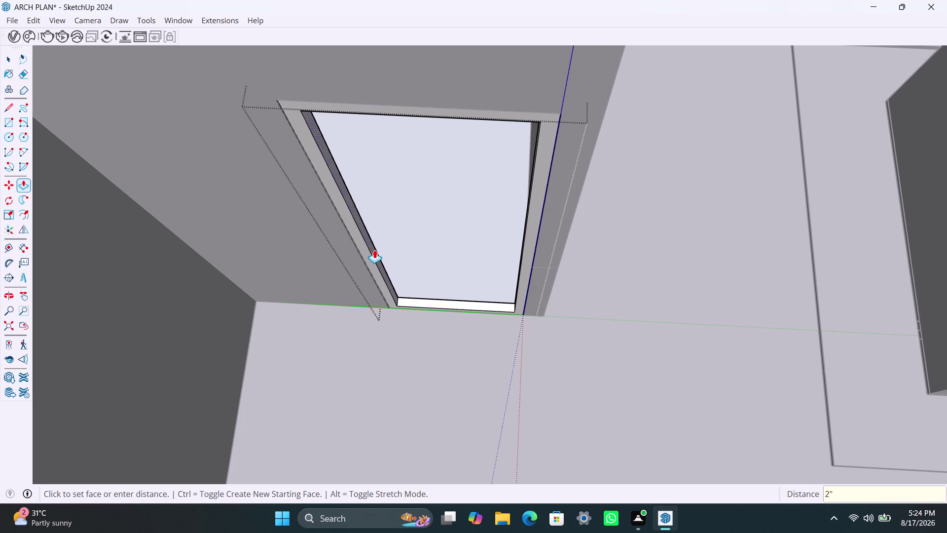
key(space)
scroll(down, 3)
scroll(down, 3)
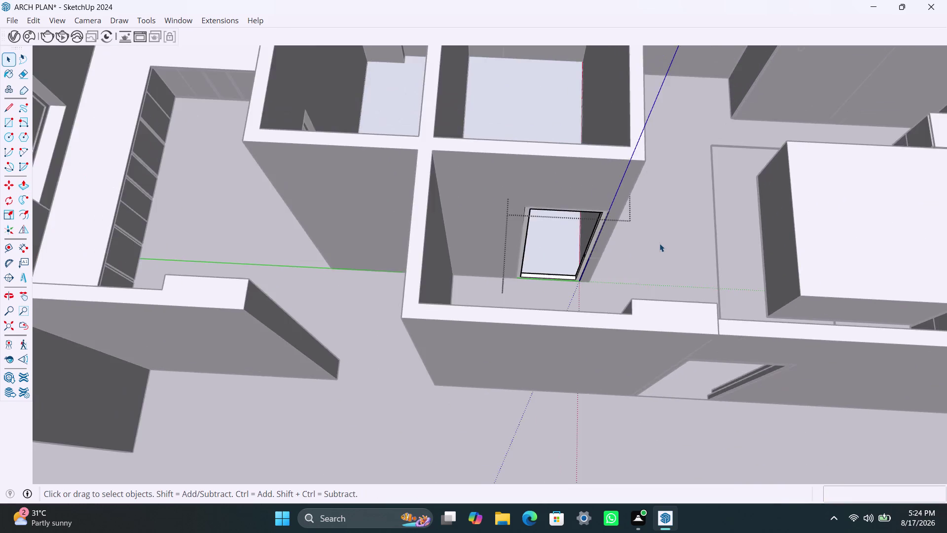
scroll(down, 3)
scroll(down, 3)
click(661, 231)
scroll(down, 3)
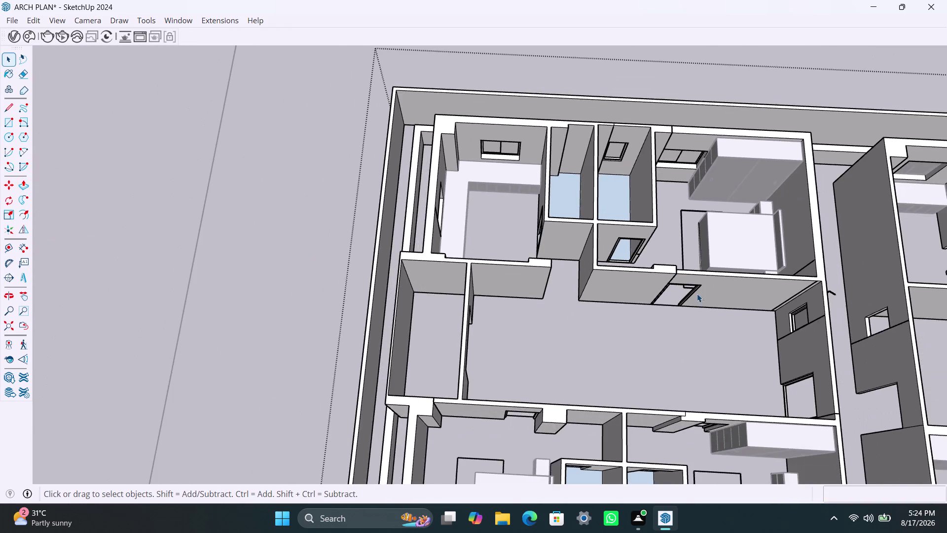
scroll(up, 3)
scroll(down, 3)
middle_drag(699, 293, 581, 268)
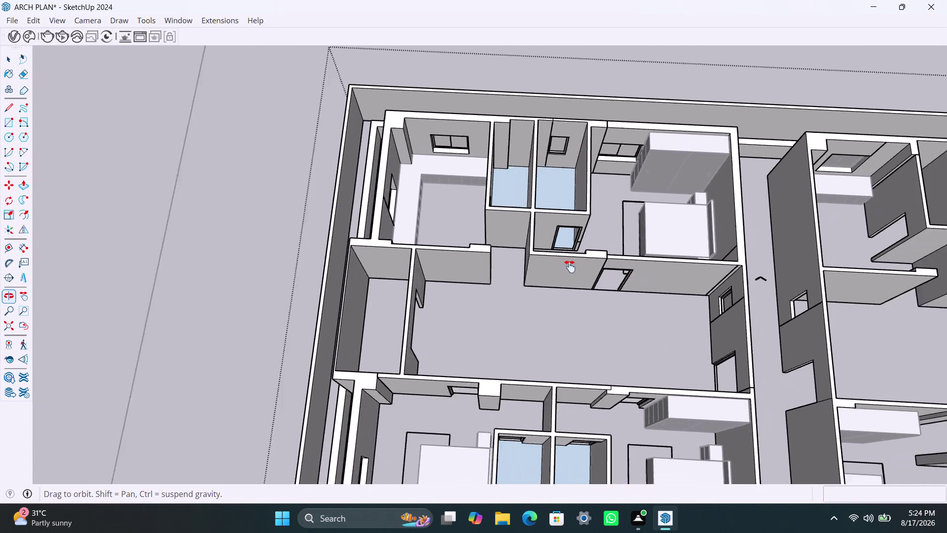
middle_drag(581, 268, 530, 261)
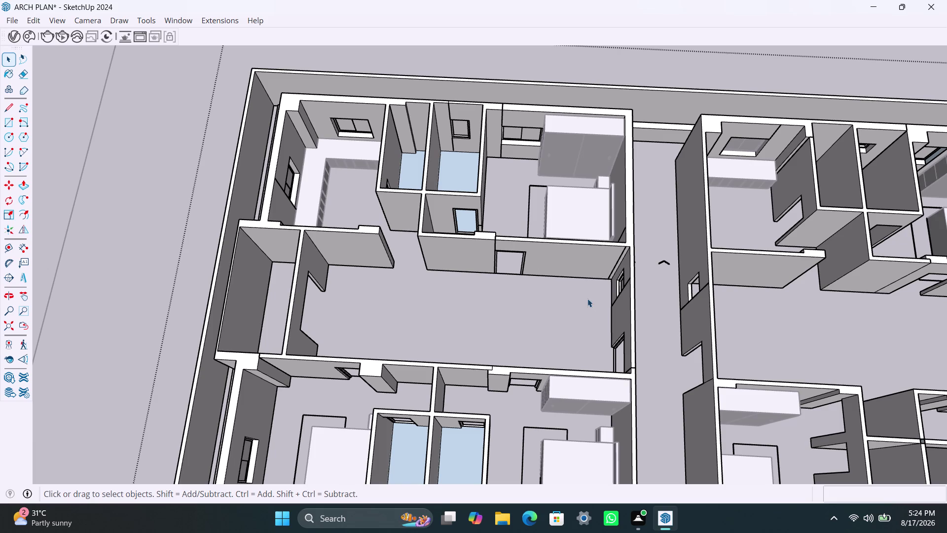
middle_drag(549, 308, 603, 319)
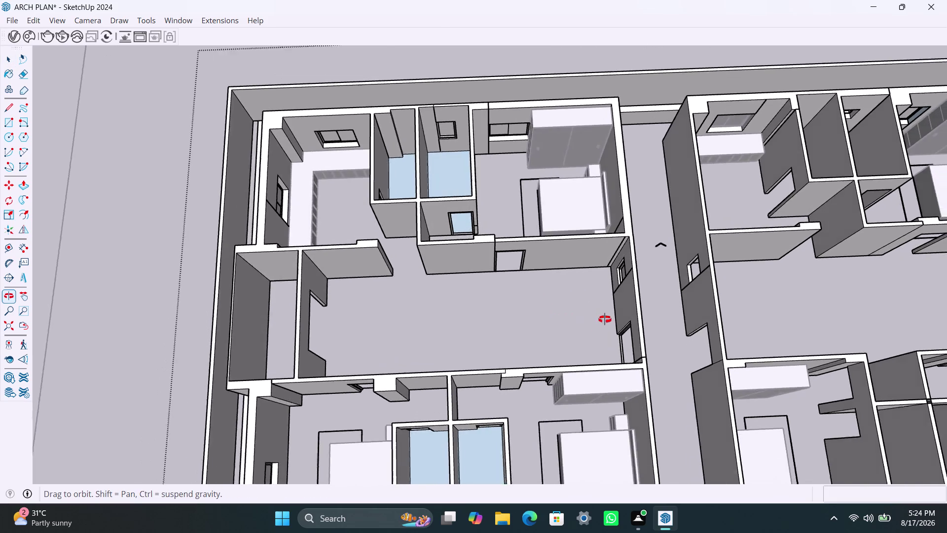
middle_drag(603, 319, 923, 305)
scroll(up, 3)
middle_drag(562, 332, 728, 307)
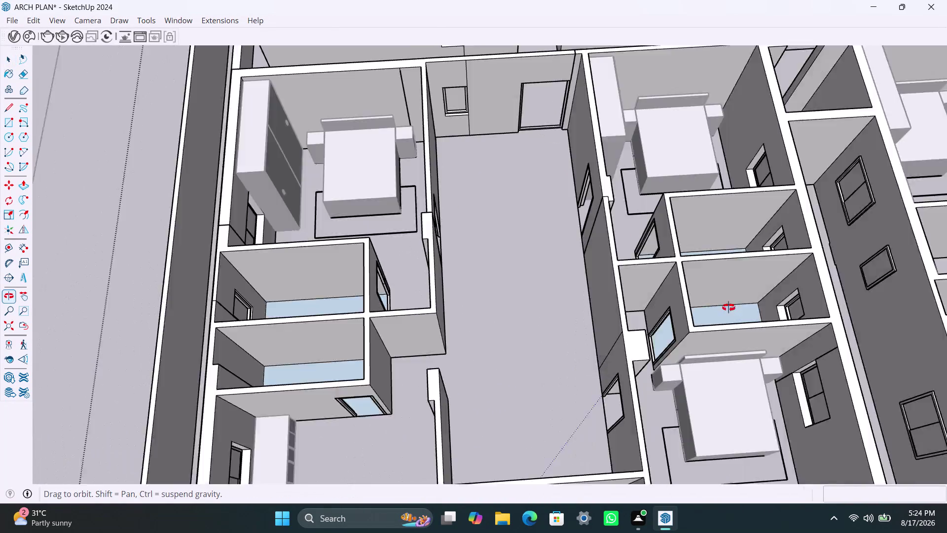
middle_drag(728, 307, 844, 229)
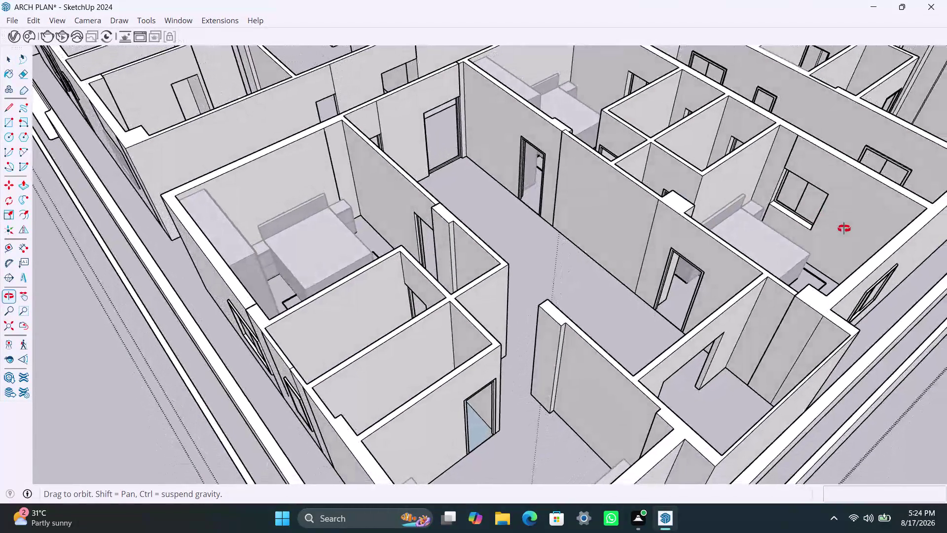
middle_drag(843, 228, 910, 228)
middle_drag(638, 306, 674, 305)
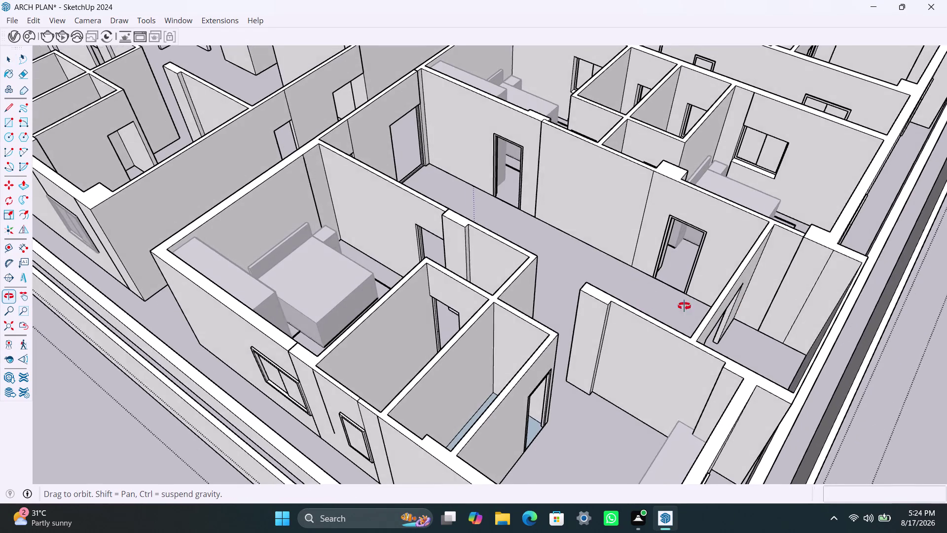
middle_drag(675, 306, 919, 292)
middle_drag(530, 236, 844, 296)
middle_drag(525, 190, 529, 310)
scroll(up, 3)
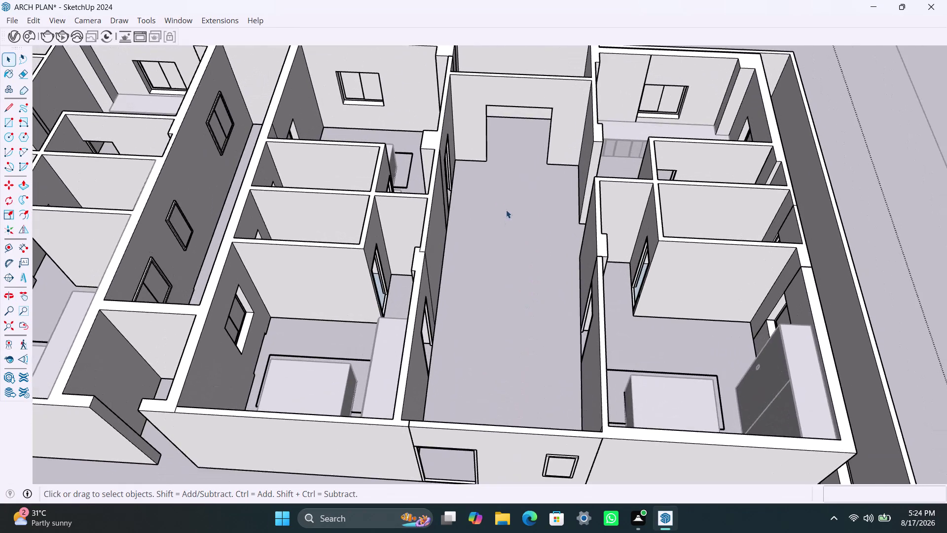
middle_drag(508, 225, 524, 386)
scroll(up, 3)
middle_drag(511, 293, 512, 285)
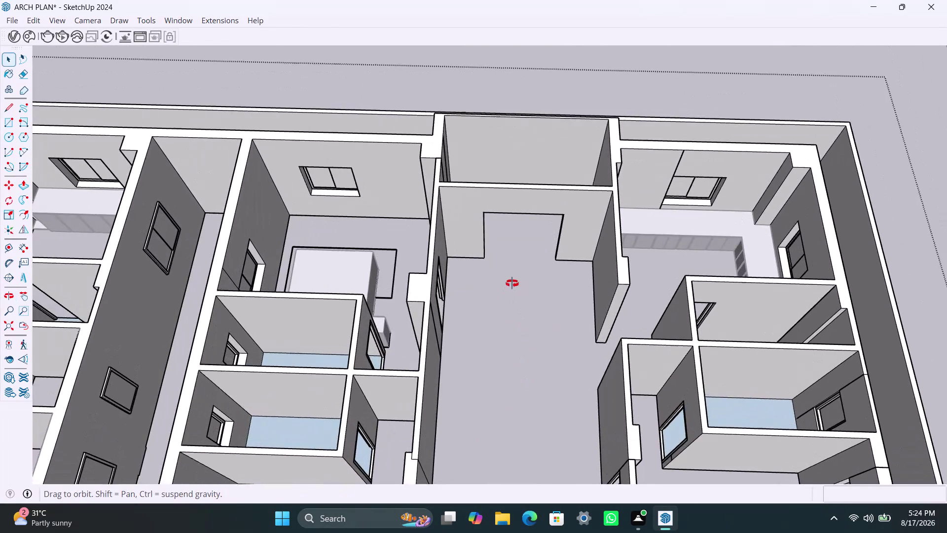
middle_drag(511, 285, 514, 268)
scroll(up, 3)
scroll(up, 3)
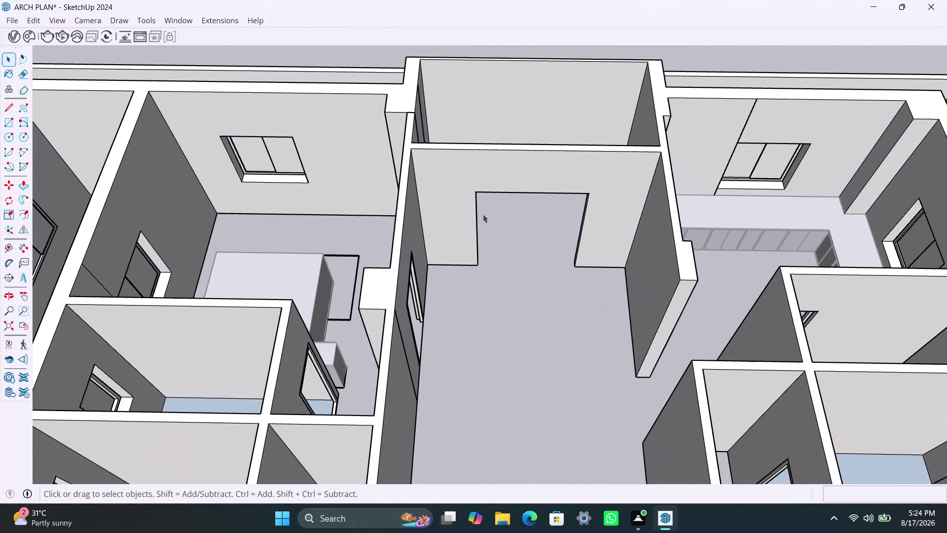
Draw a rectangle across the wide opening, group it, and enter the group.
key(r)
click(474, 191)
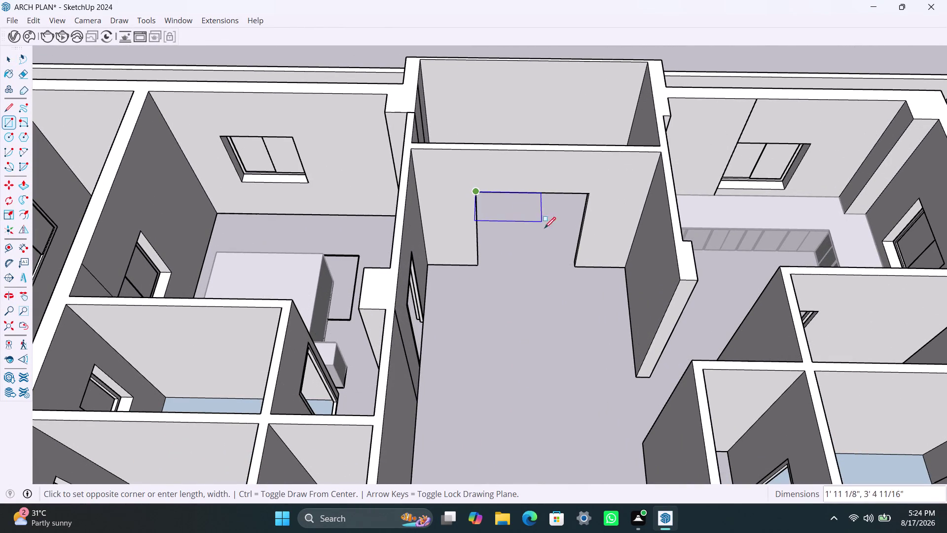
click(576, 266)
key(space)
double_click(559, 235)
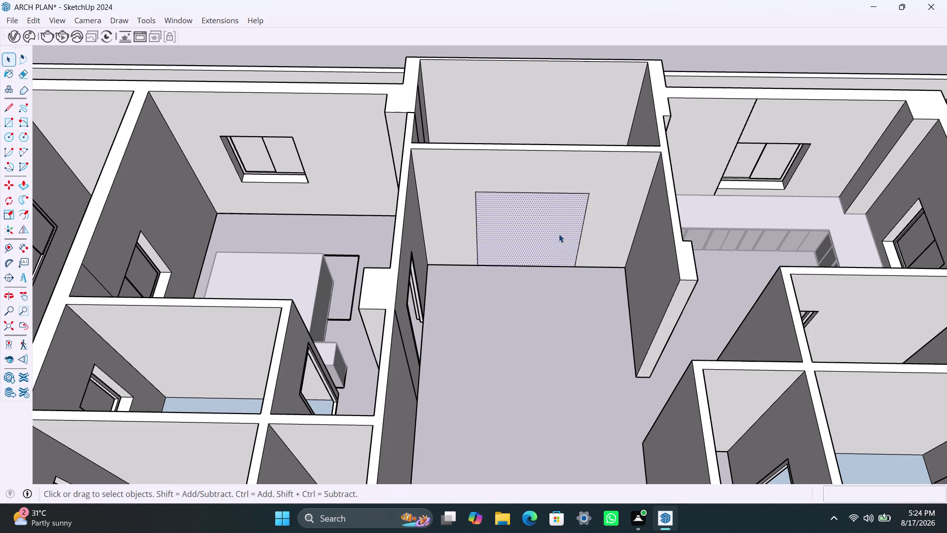
right_click(559, 234)
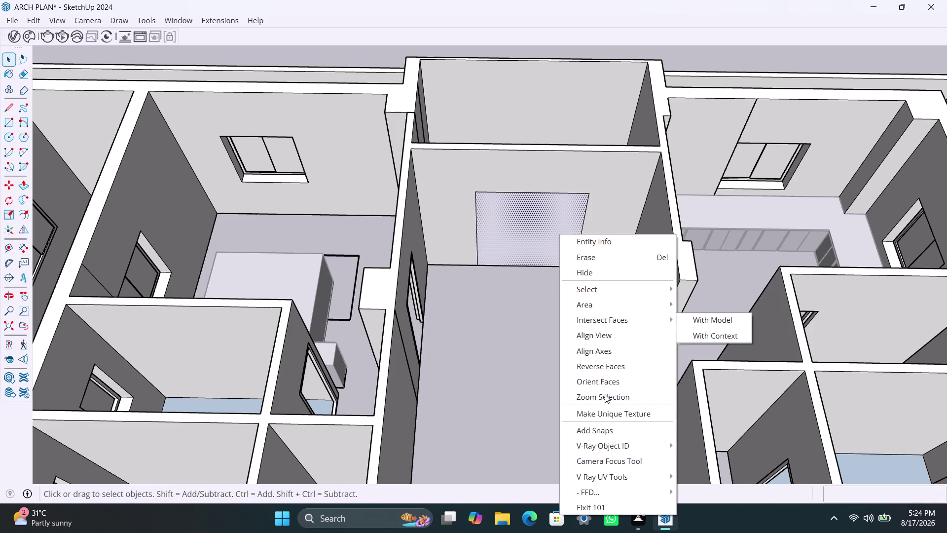
triple_click(528, 244)
right_click(527, 244)
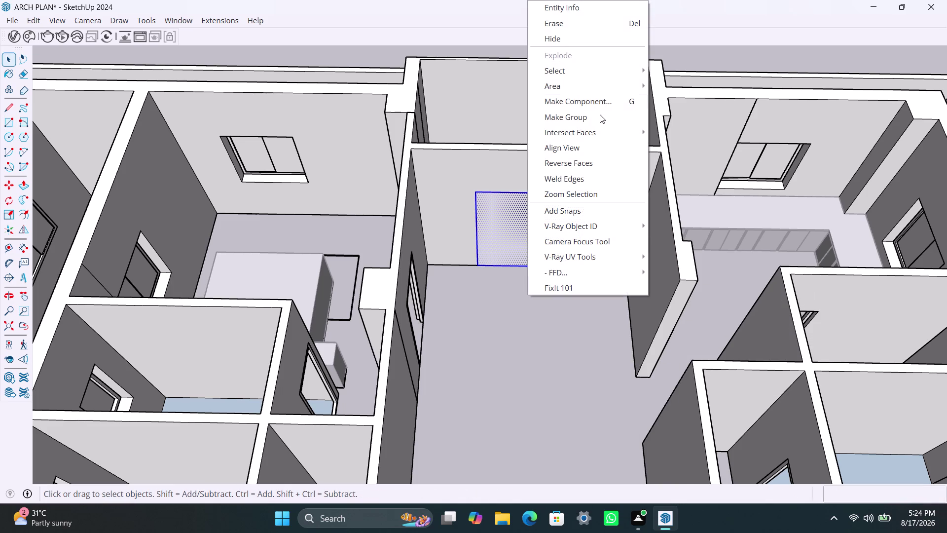
click(593, 120)
triple_click(533, 238)
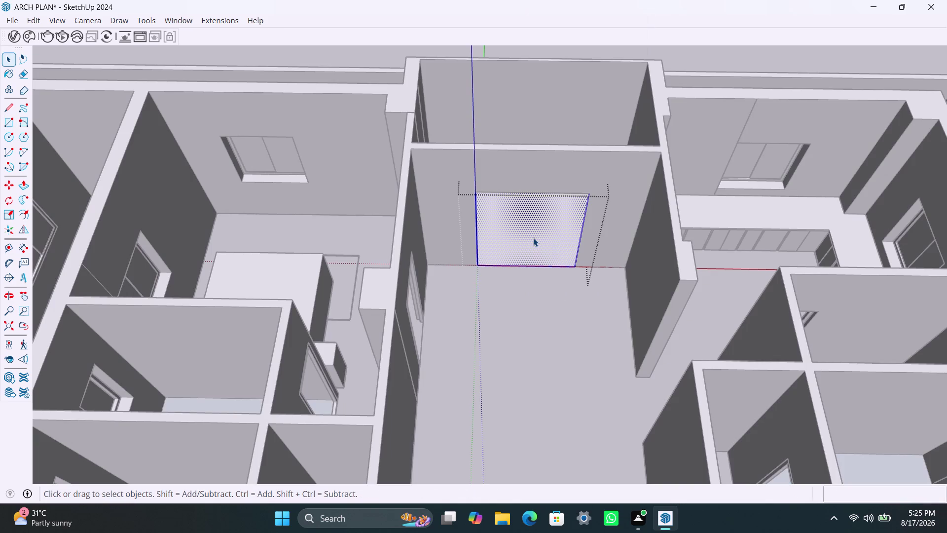
Offset the outline 2" inward and delete the centre face.
key(f)
click(500, 222)
key(2)
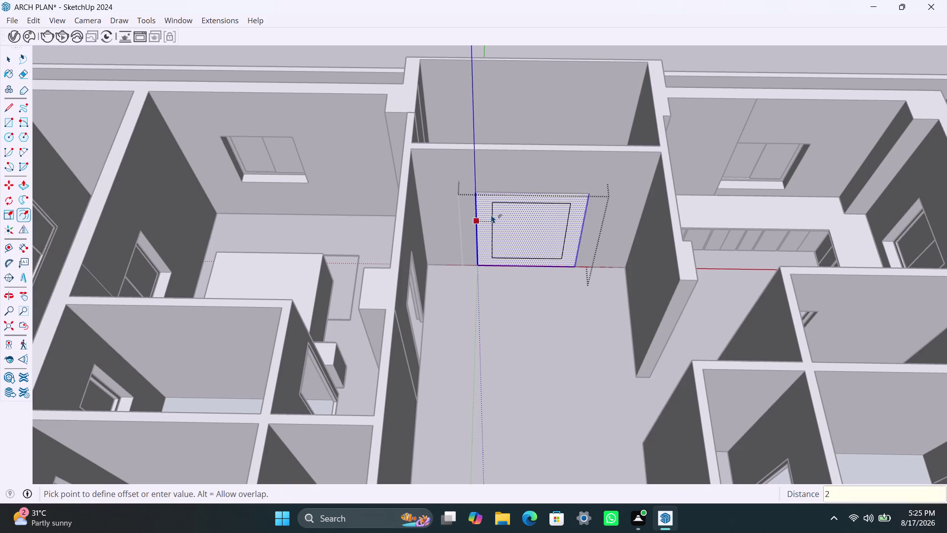
key(shift+quotedbl)
key(Return)
key(space)
click(507, 236)
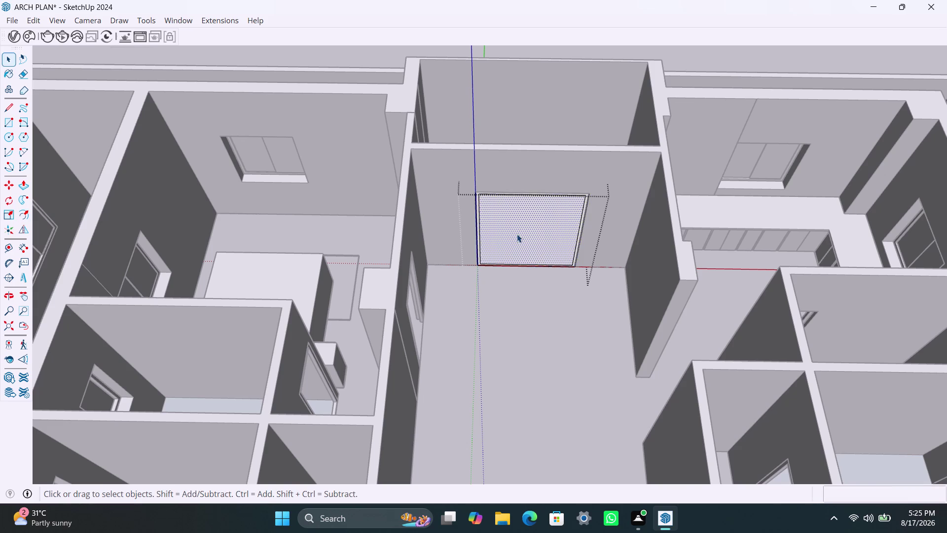
scroll(up, 3)
scroll(up, 3)
key(Delete)
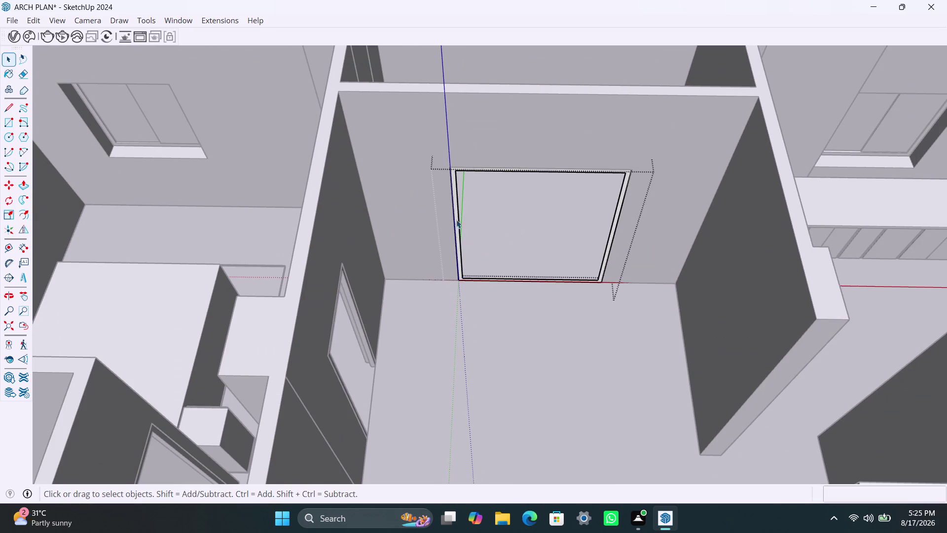
Push/Pull the frame border 2" deep.
scroll(up, 3)
click(456, 206)
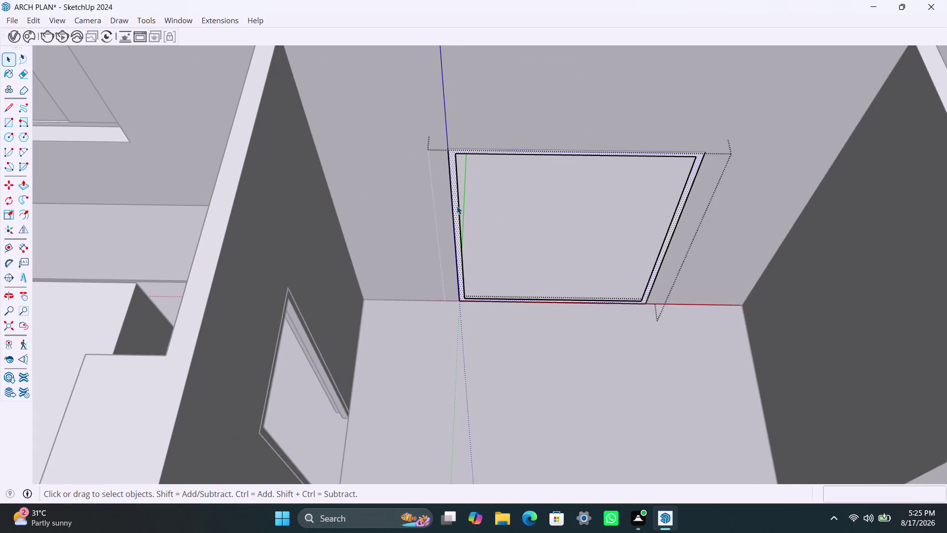
key(p)
click(457, 206)
key(2)
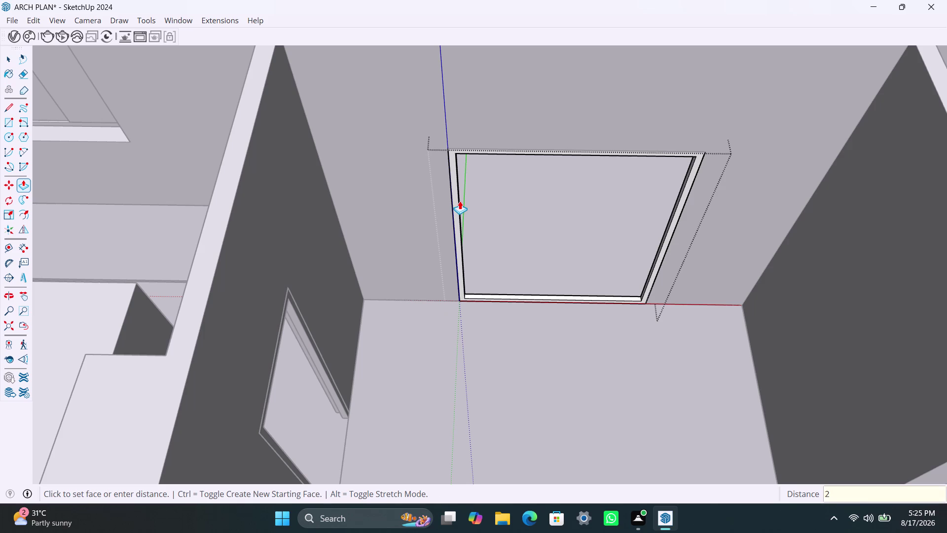
key(shift+quotedbl)
key(Return)
key(space)
click(510, 341)
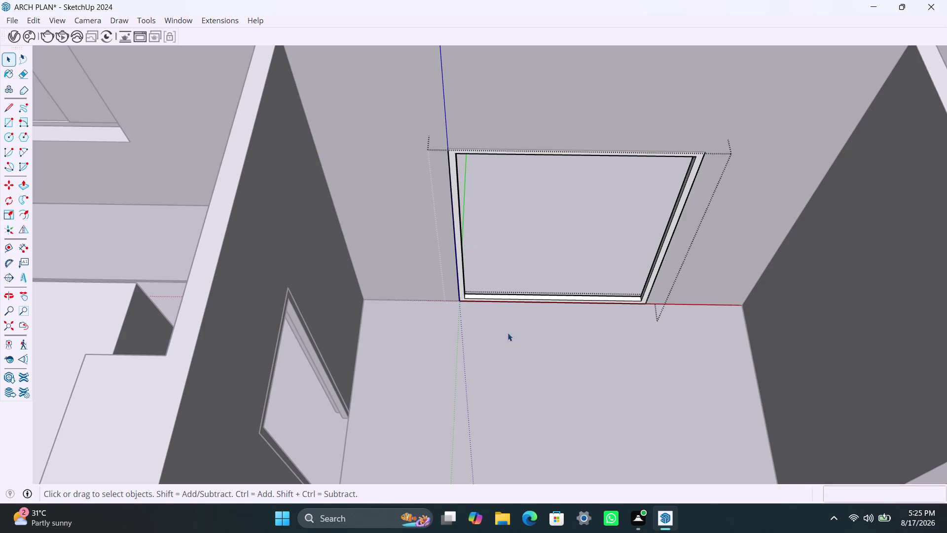
Draw a rectangle over the left half of the frame and group it.
key(r)
click(460, 156)
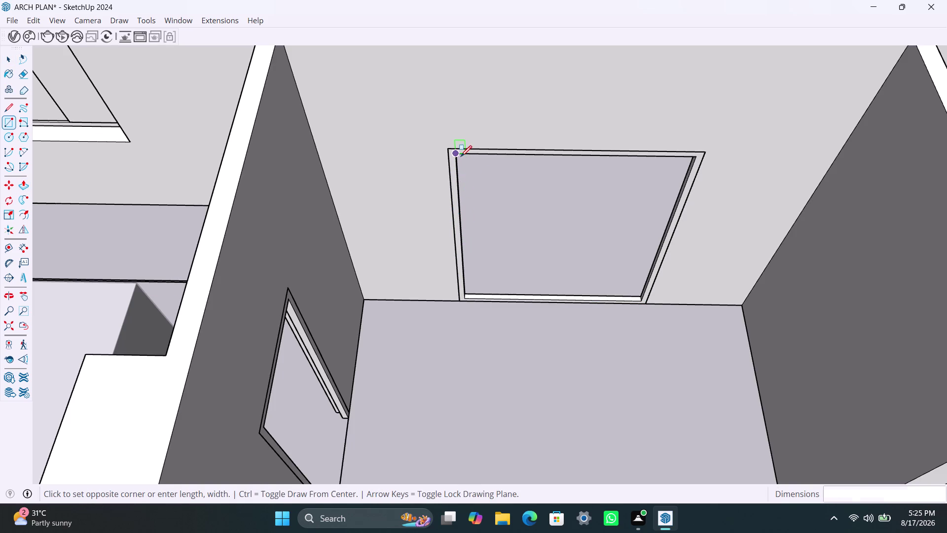
click(554, 301)
key(space)
double_click(546, 274)
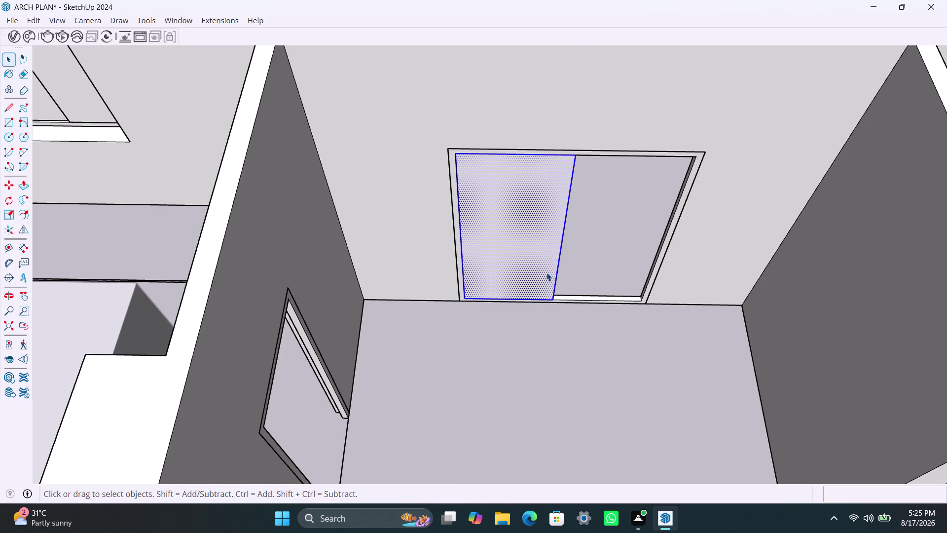
right_click(547, 271)
click(602, 120)
triple_click(539, 219)
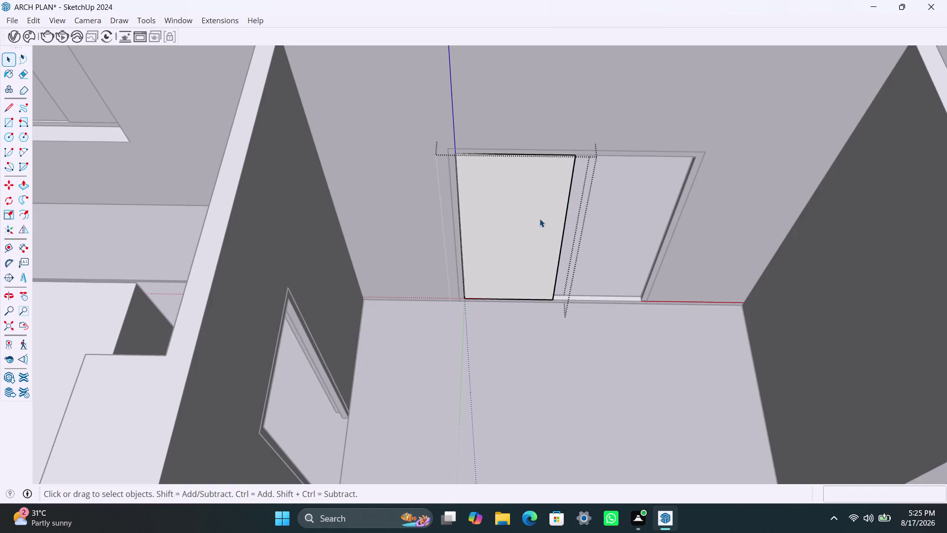
Push/Pull the left panel to 18mm thick.
key(p)
click(540, 219)
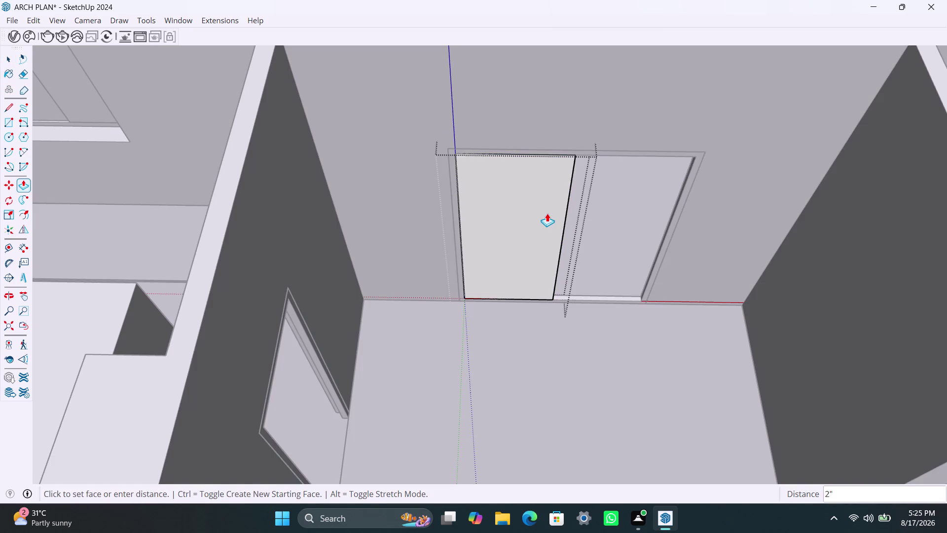
text(18MM)
key(Return)
key(space)
Move the left panel onto the frame edge.
click(548, 344)
click(538, 275)
scroll(up, 3)
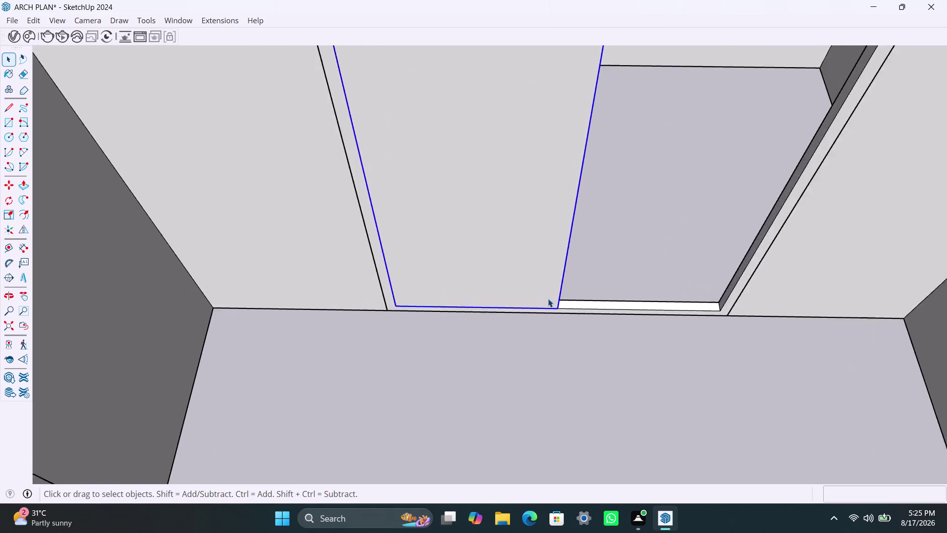
scroll(up, 3)
key(m)
click(562, 311)
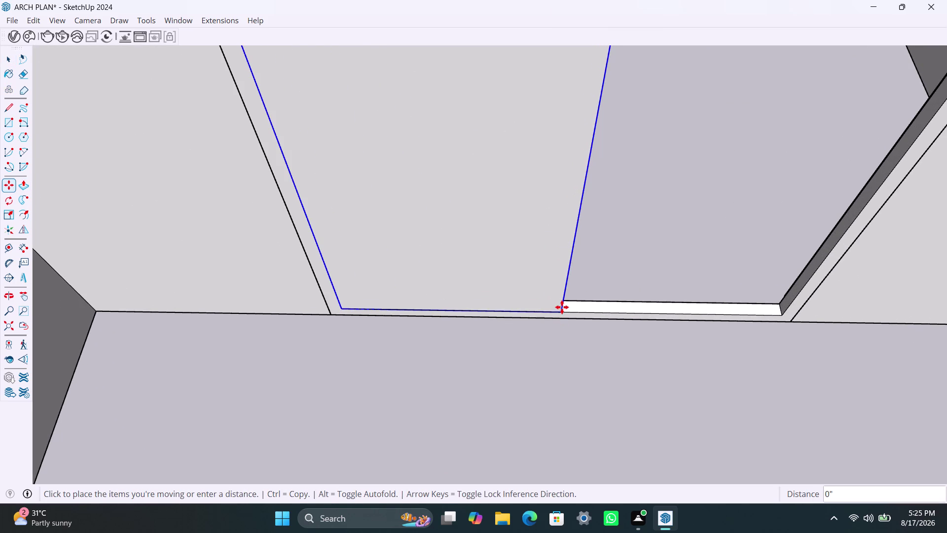
click(563, 305)
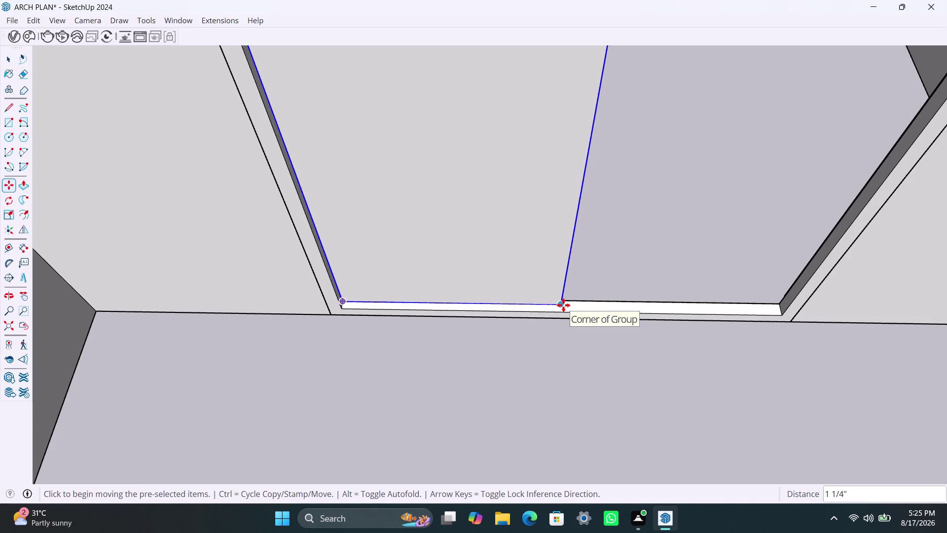
Copy the panel to the right half and snap it to the frame.
key(m)
click(564, 305)
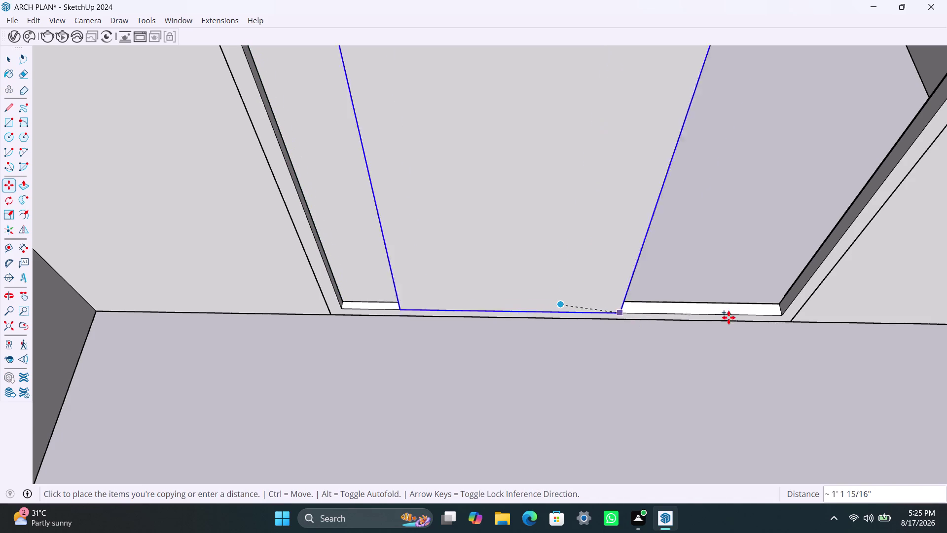
click(781, 315)
scroll(up, 3)
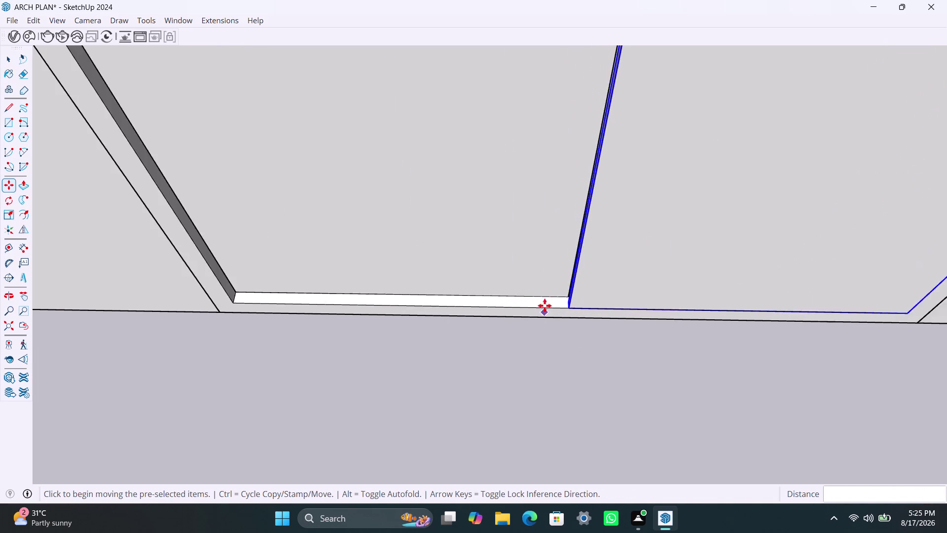
scroll(up, 3)
middle_drag(551, 300, 580, 327)
scroll(up, 3)
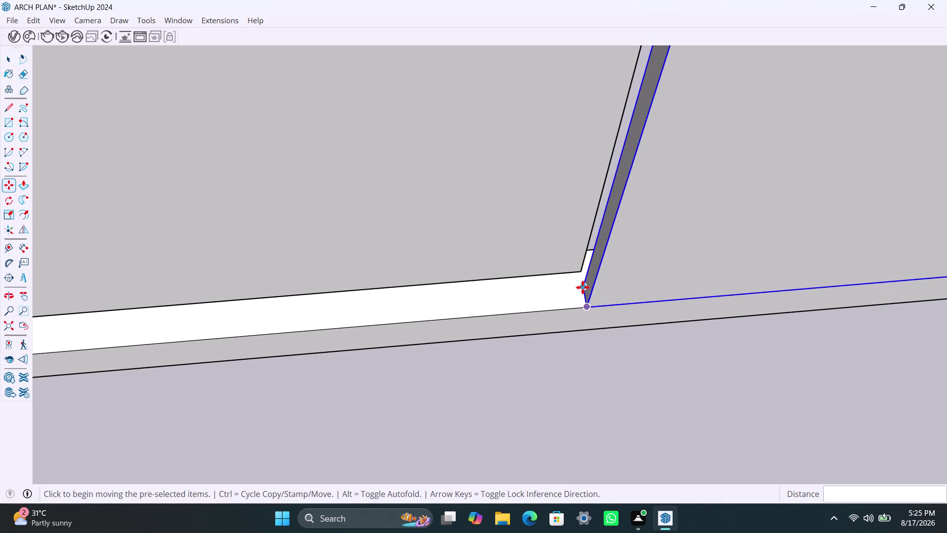
click(583, 287)
click(577, 274)
key(space)
scroll(down, 3)
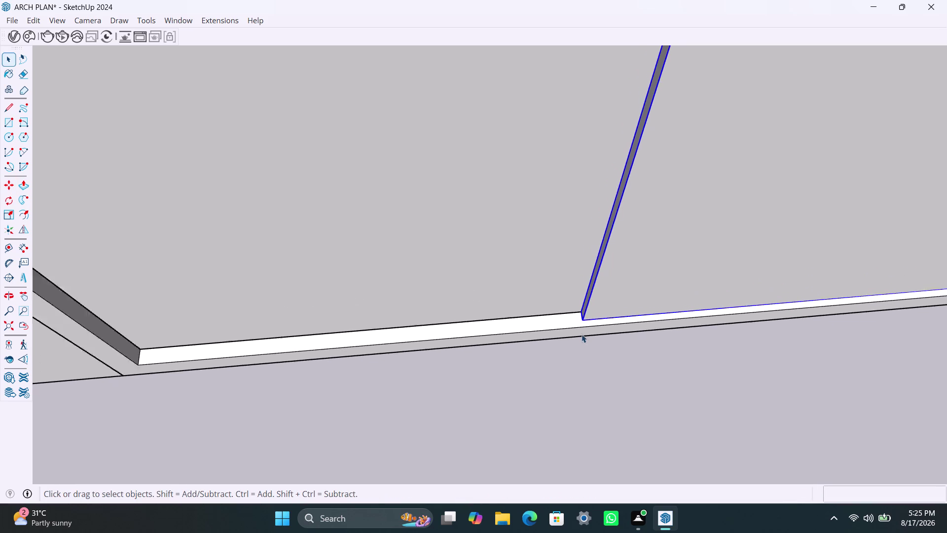
scroll(down, 3)
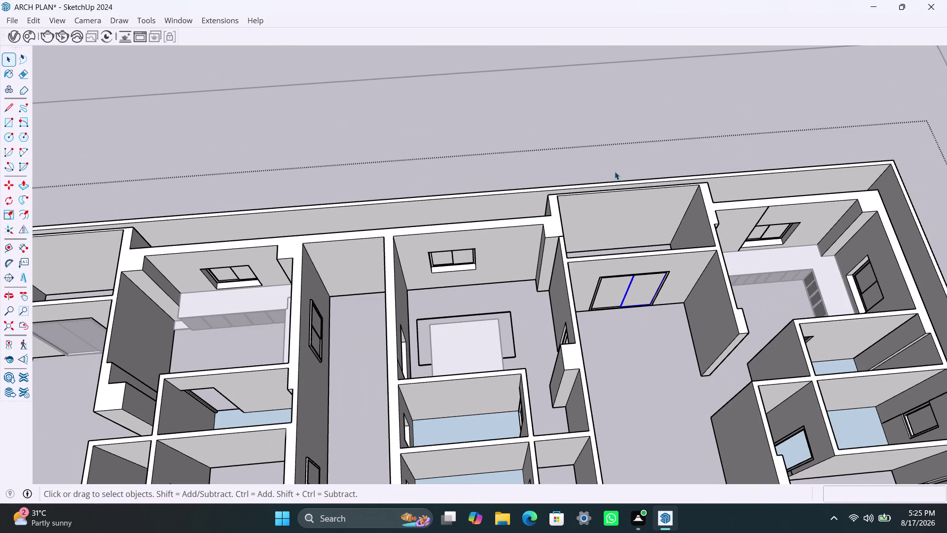
click(604, 132)
middle_drag(640, 361, 571, 294)
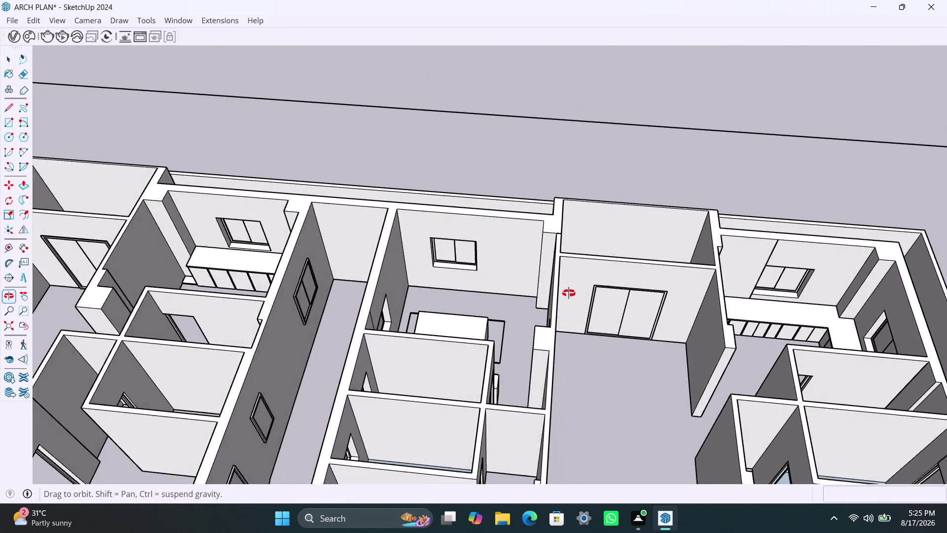
middle_drag(572, 294, 636, 277)
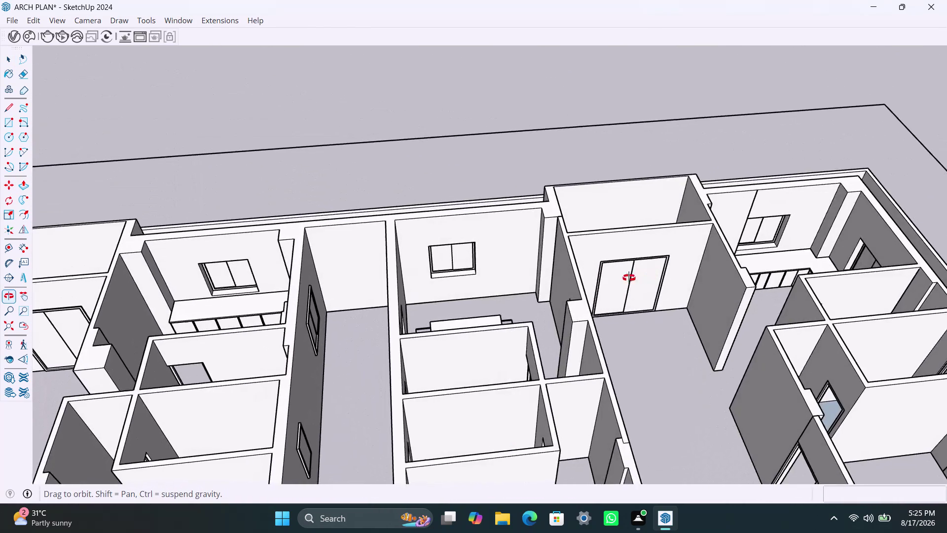
middle_drag(637, 277, 599, 273)
scroll(down, 3)
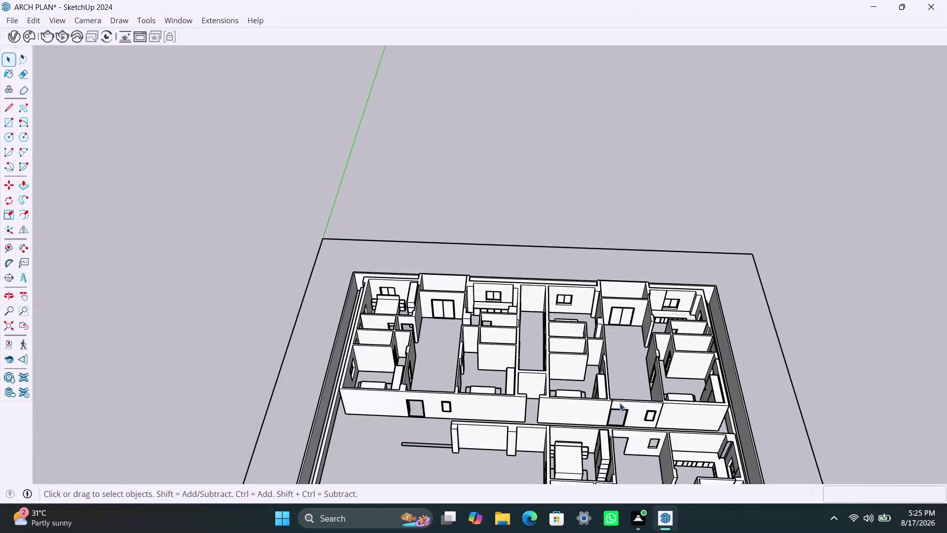
middle_drag(620, 402, 634, 367)
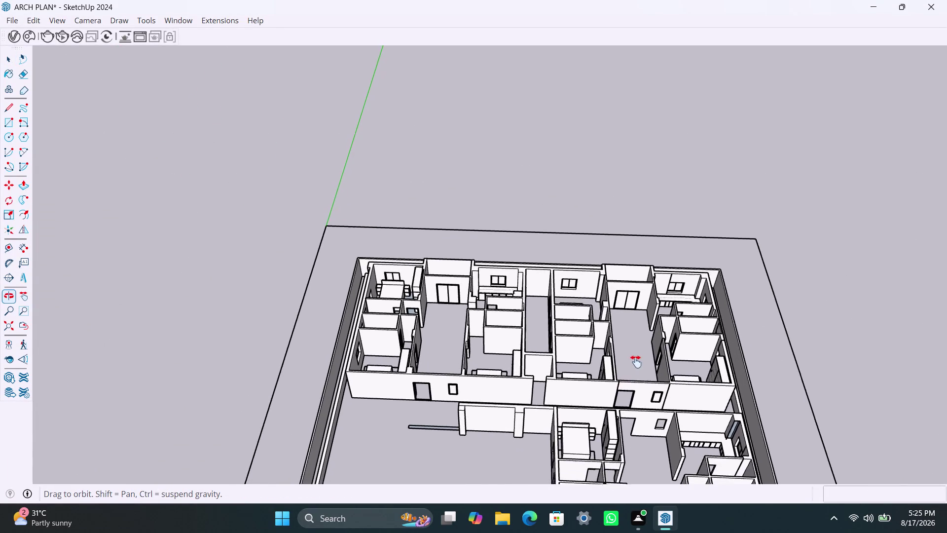
middle_drag(634, 367, 658, 297)
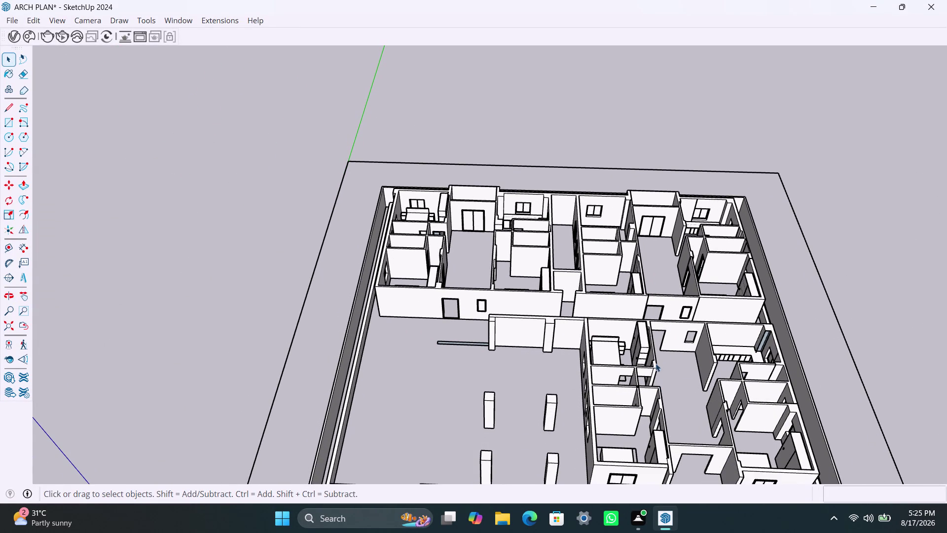
scroll(down, 3)
middle_drag(641, 398, 785, 364)
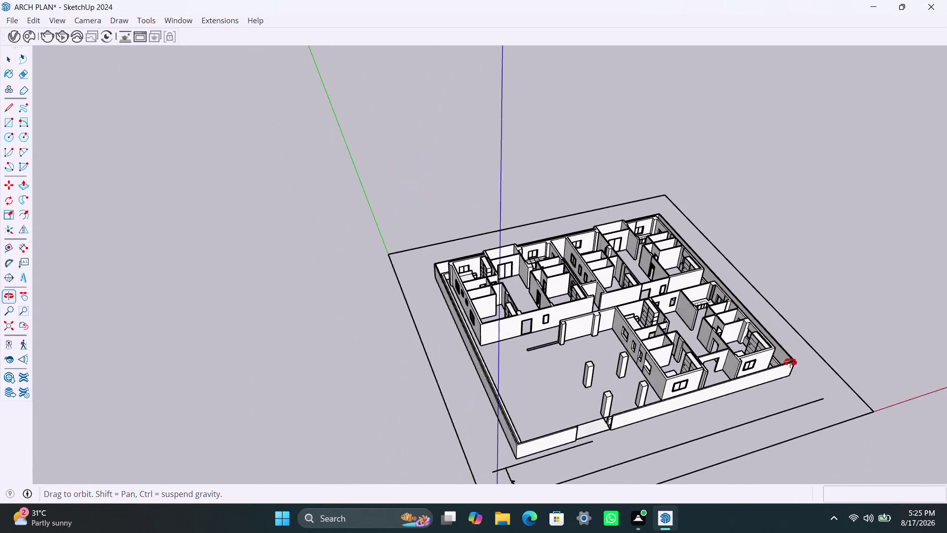
middle_drag(786, 363, 790, 362)
scroll(up, 3)
scroll(up, 3)
middle_drag(594, 354, 812, 330)
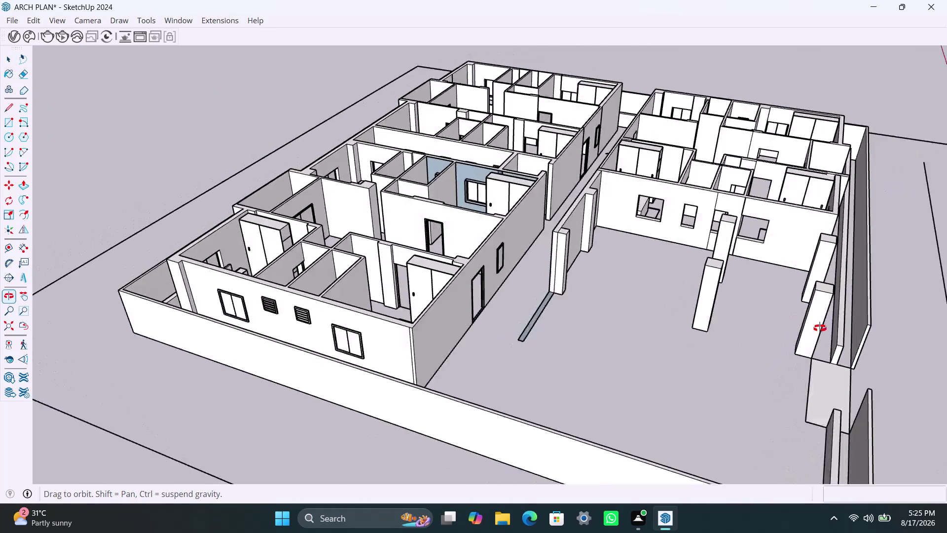
middle_drag(813, 329, 839, 322)
scroll(up, 3)
middle_drag(630, 233, 622, 354)
scroll(up, 3)
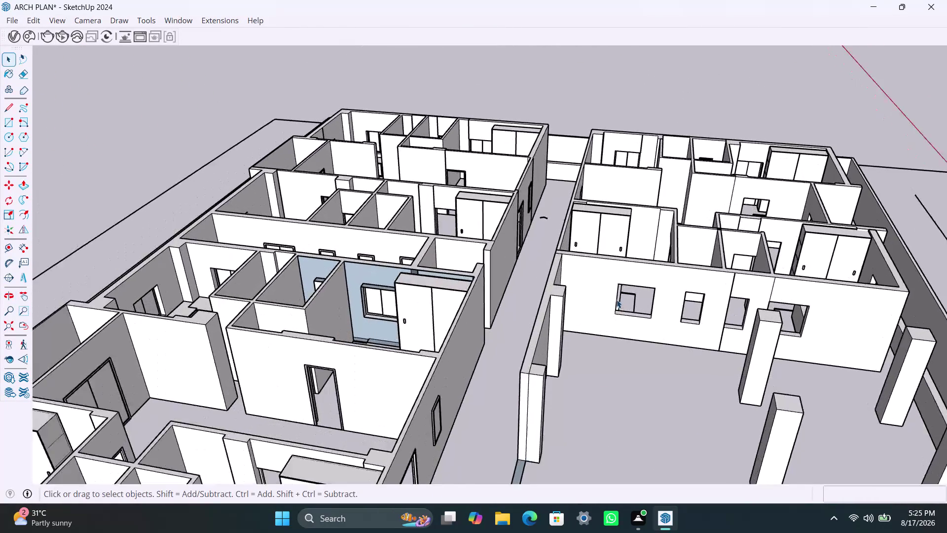
scroll(up, 3)
middle_drag(619, 330, 648, 340)
scroll(up, 3)
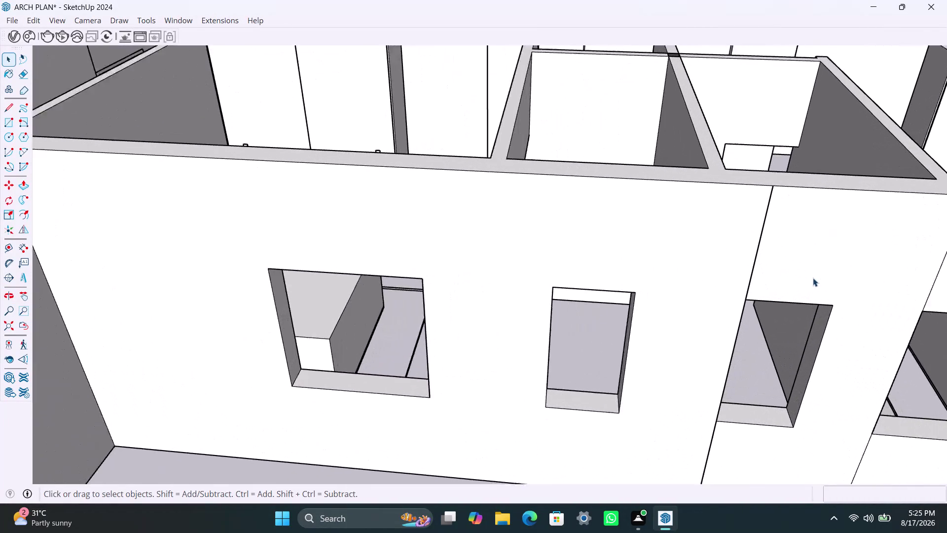
Push/pull the wall face right of the openings and delete the extra wall faces.
click(812, 277)
double_click(812, 276)
click(819, 261)
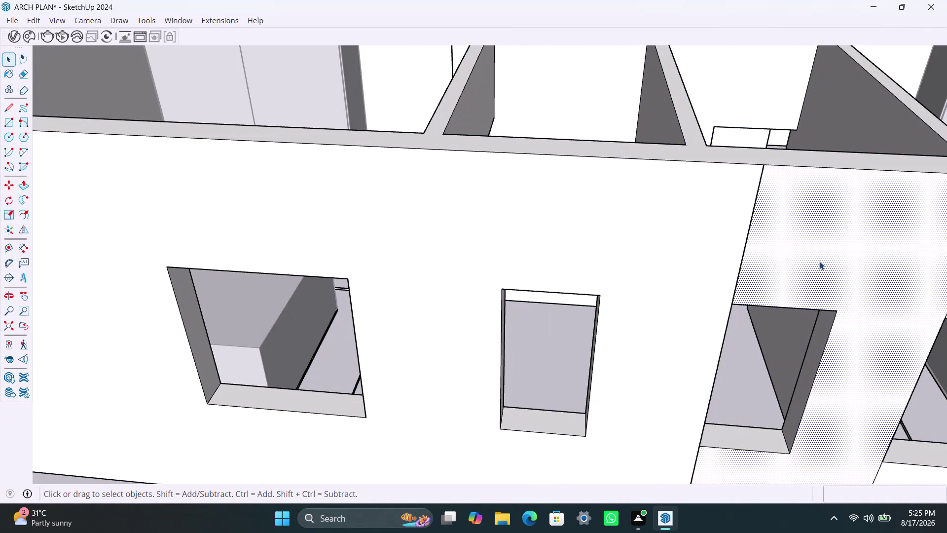
key(p)
click(819, 261)
click(736, 262)
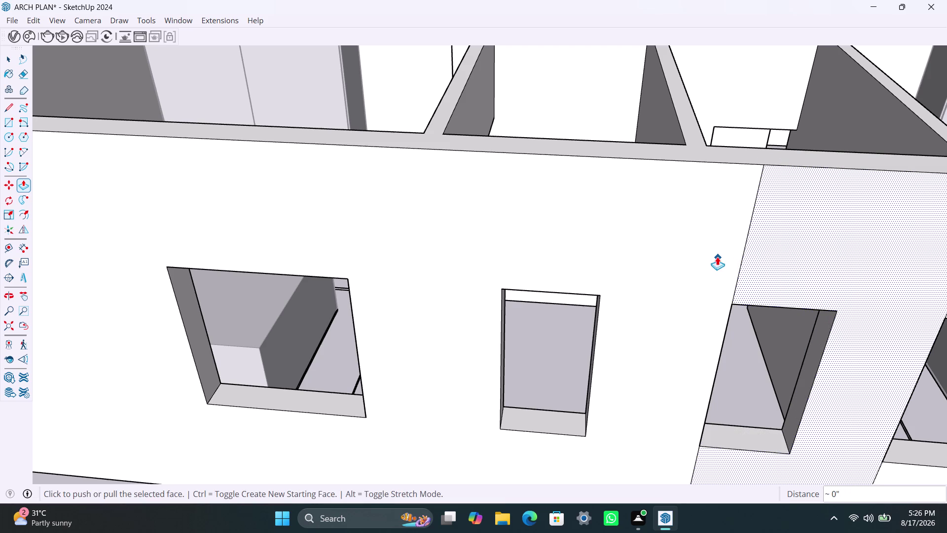
key(space)
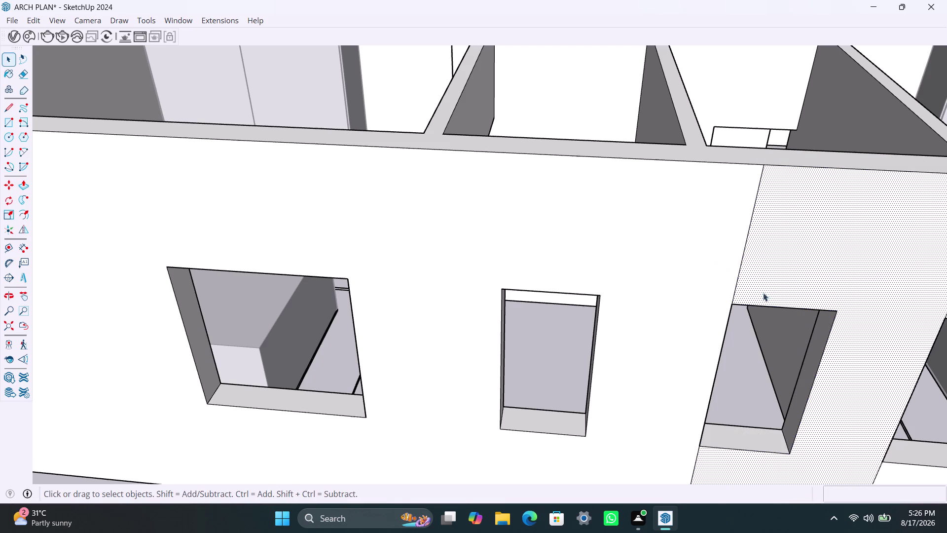
click(742, 260)
key(Delete)
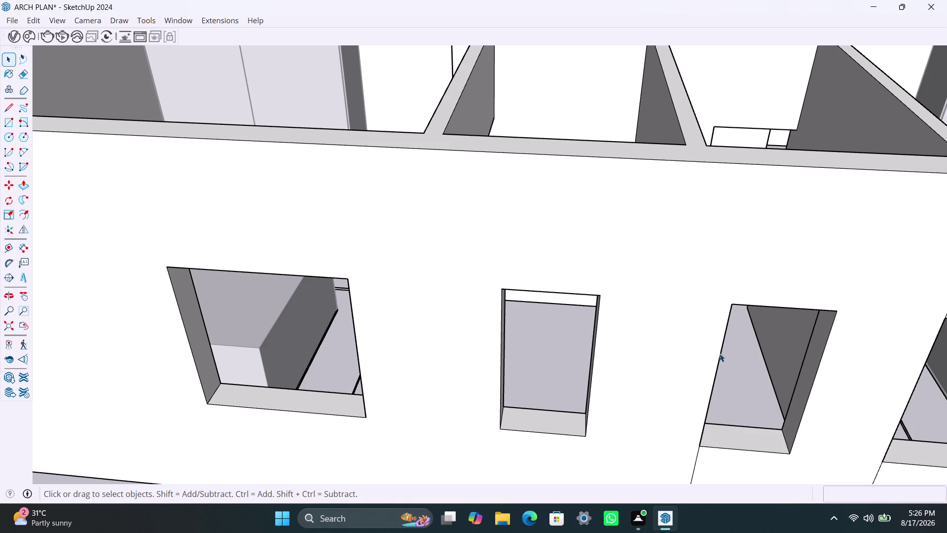
click(695, 460)
key(Delete)
Push the right and left wall faces flush and delete the vertical seam between them.
scroll(down, 3)
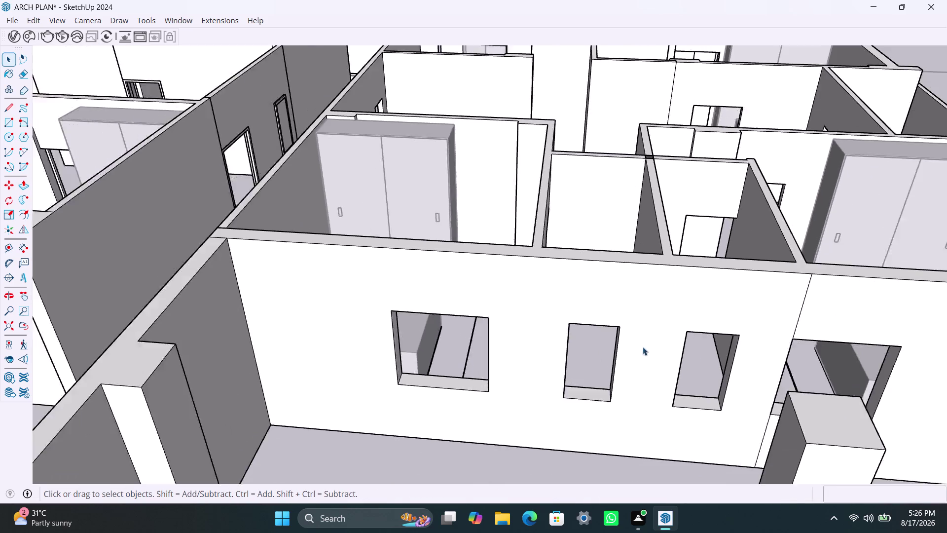
middle_drag(657, 359, 601, 350)
click(727, 306)
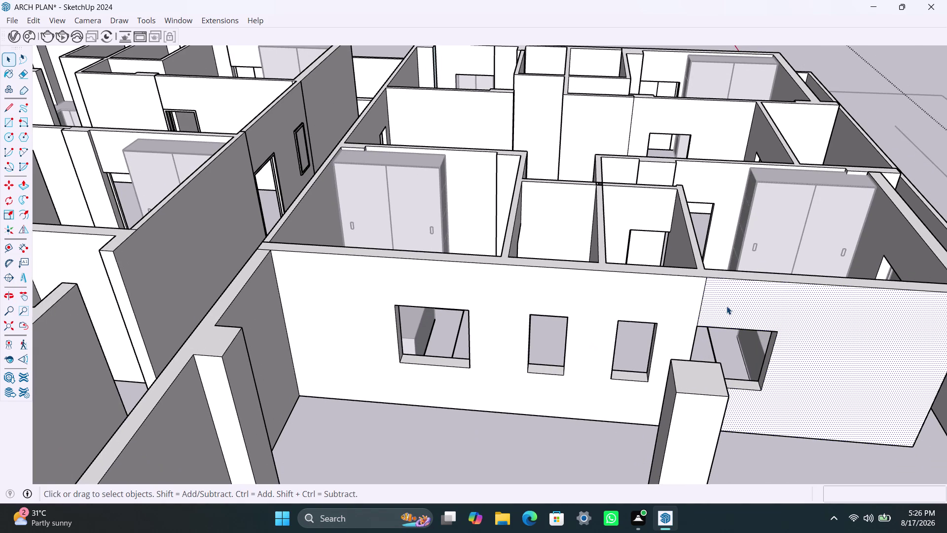
key(p)
click(726, 306)
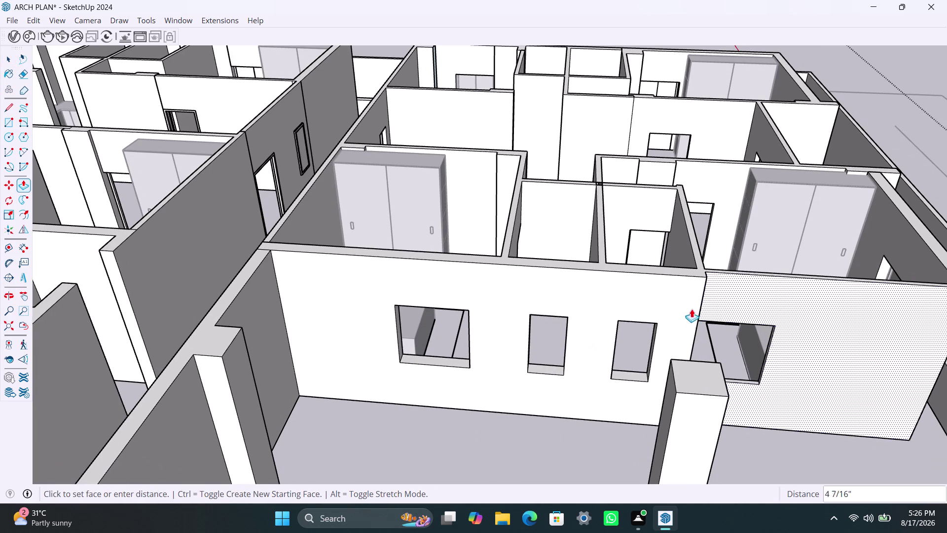
click(698, 296)
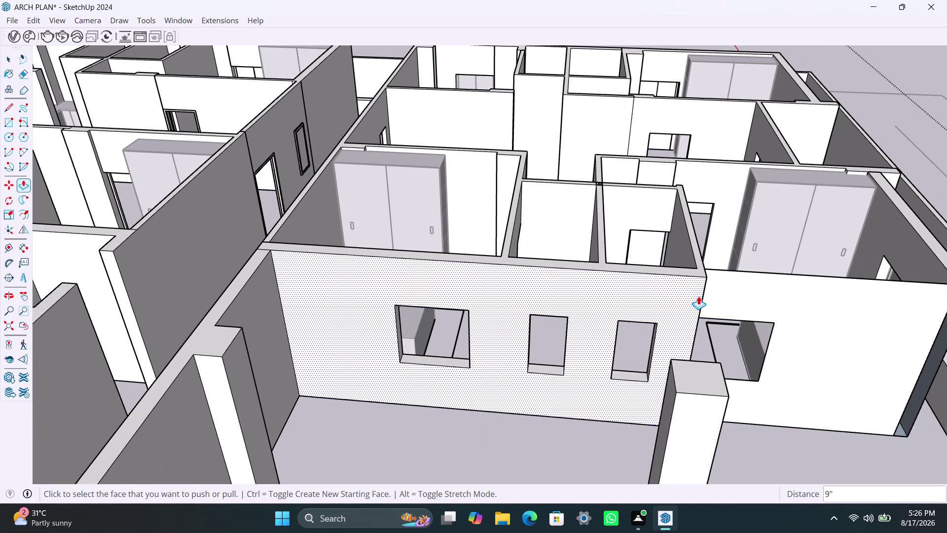
click(729, 303)
click(693, 303)
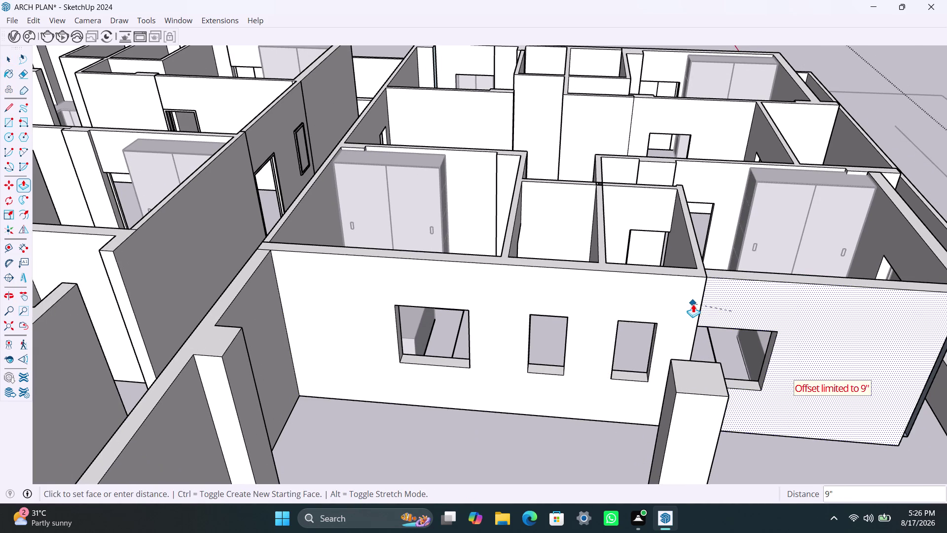
key(space)
click(701, 306)
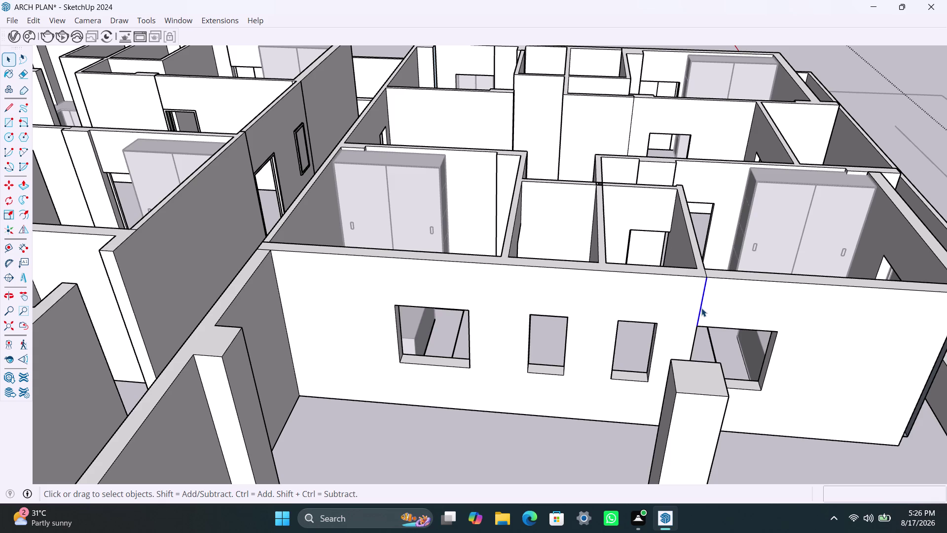
key(Delete)
Erase the remaining seam edges at the wall junction and orbit to inspect the whole wall.
scroll(up, 3)
click(707, 275)
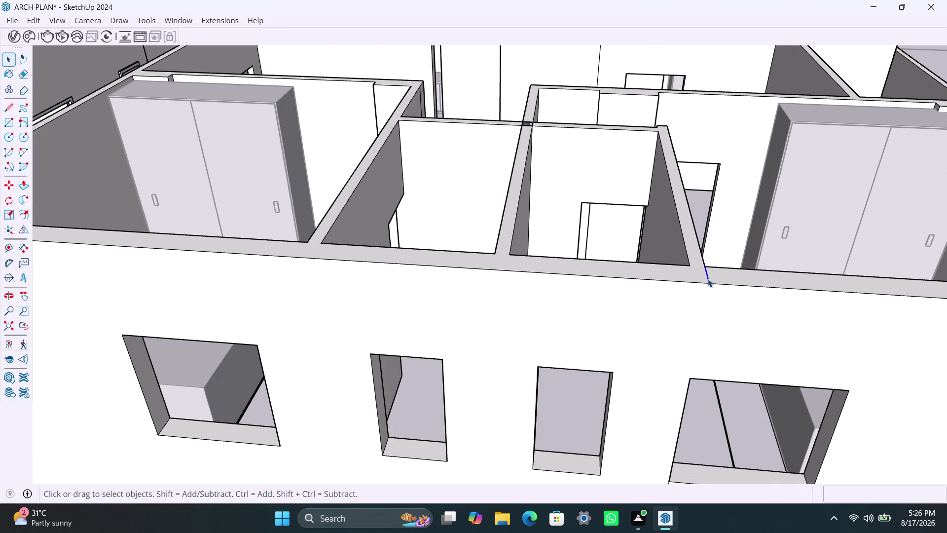
key(Delete)
scroll(down, 3)
scroll(down, 3)
middle_drag(658, 324, 547, 284)
scroll(up, 3)
click(538, 398)
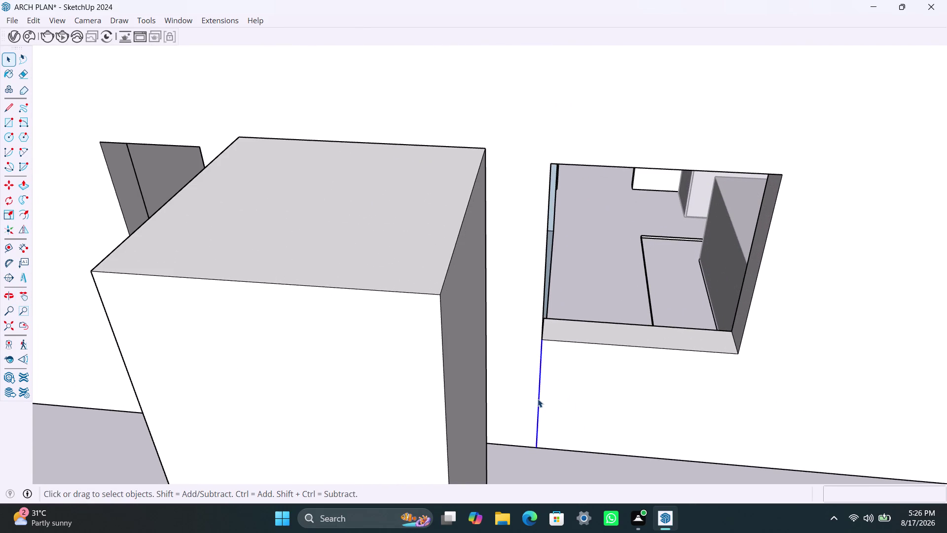
key(Delete)
scroll(down, 3)
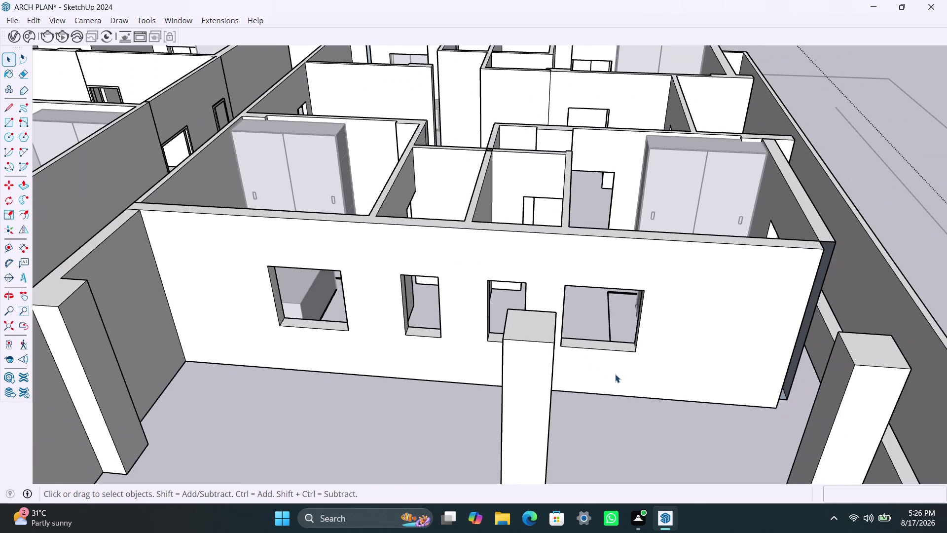
middle_drag(616, 374, 734, 356)
scroll(up, 3)
middle_drag(496, 330, 582, 352)
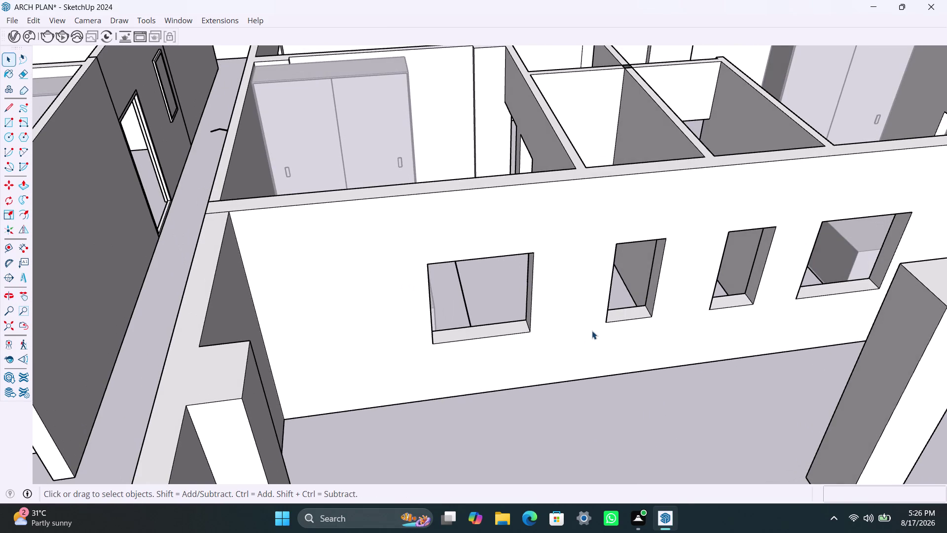
Draw a rectangle covering the leftmost window opening and select it with its edges.
key(r)
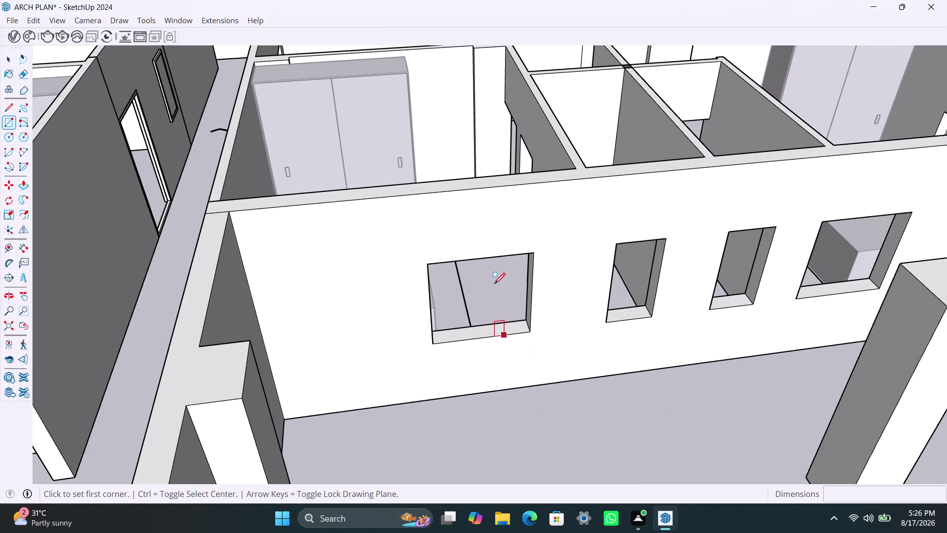
click(427, 265)
click(528, 334)
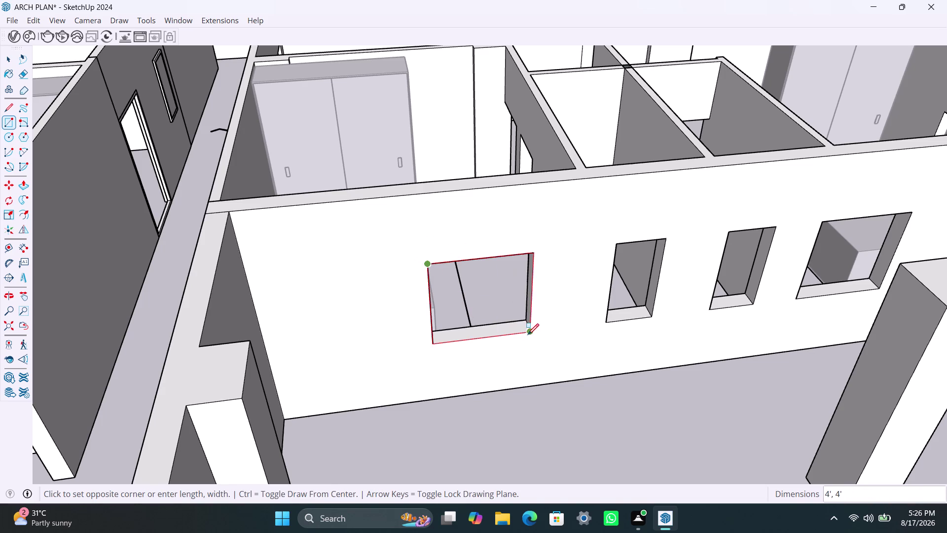
key(space)
double_click(493, 310)
right_click(493, 309)
click(575, 136)
double_click(494, 266)
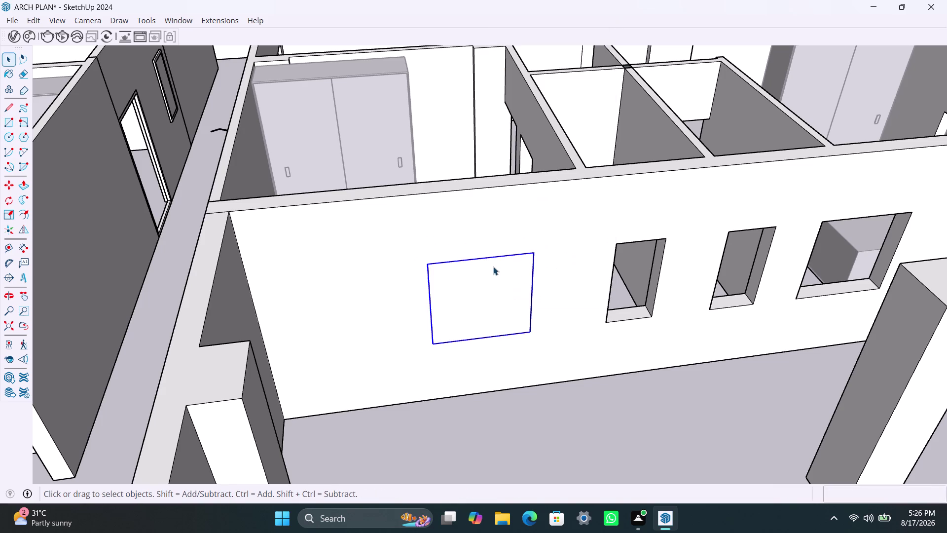
double_click(492, 286)
Offset the rectangle 2" inward and delete the inner face to reopen the window.
key(f)
click(466, 292)
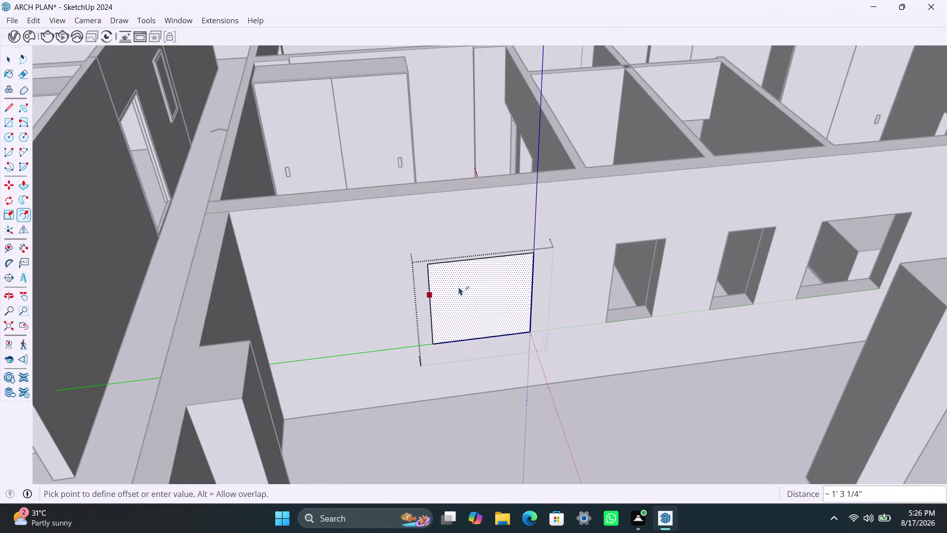
key(2)
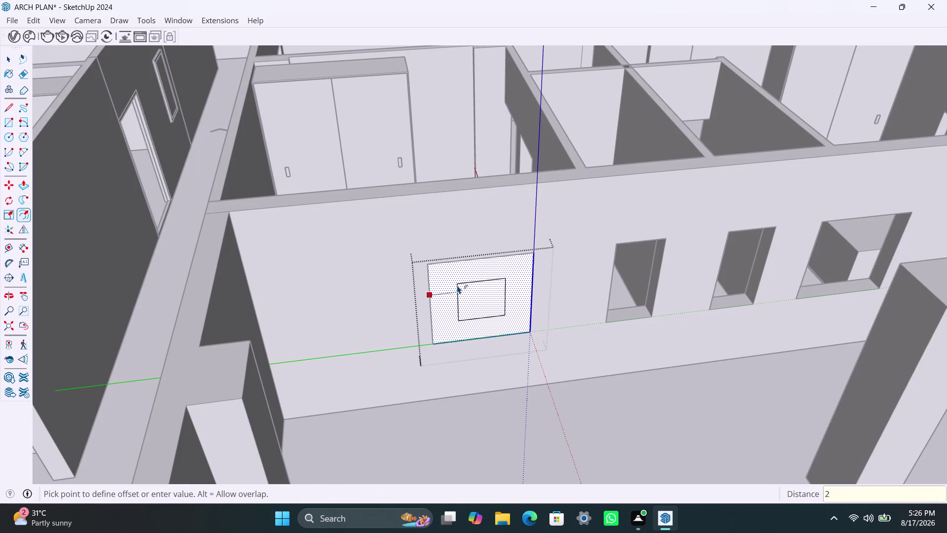
key(shift+quotedbl)
key(Return)
key(space)
click(488, 301)
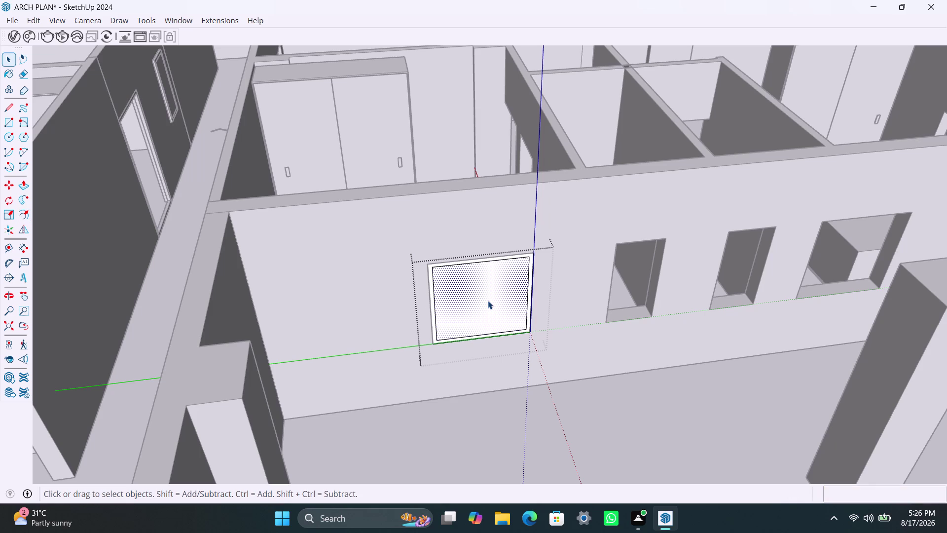
key(Delete)
Pull the frame ring 1.5" out from the wall.
scroll(up, 3)
click(435, 294)
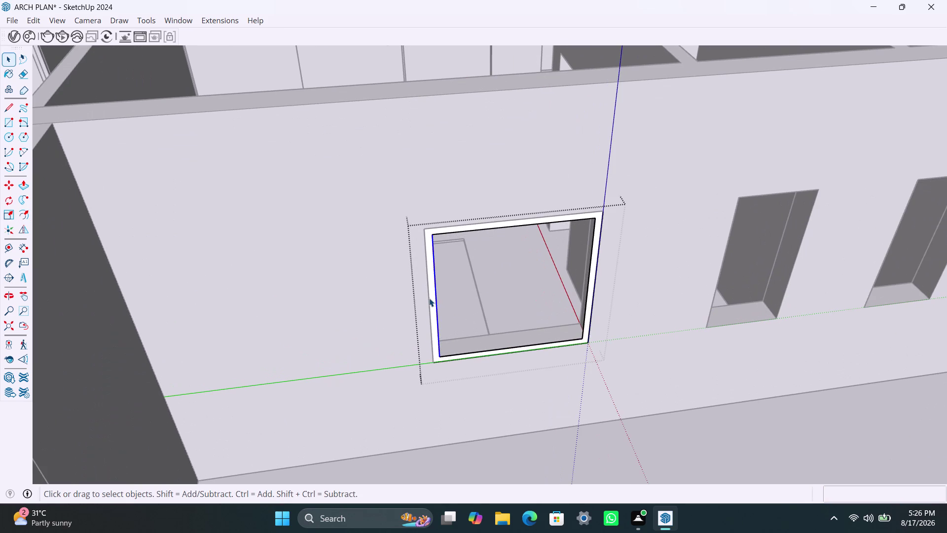
click(430, 297)
scroll(up, 3)
click(431, 287)
key(p)
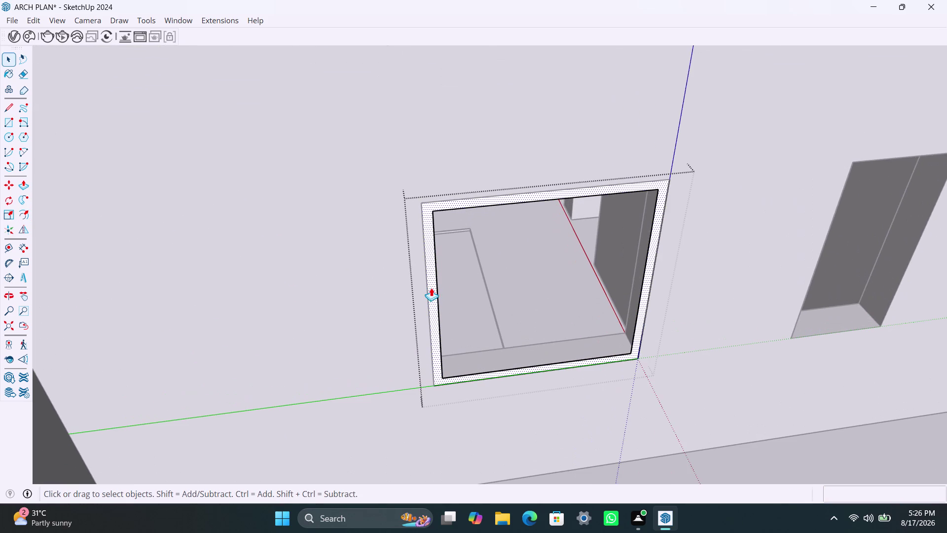
click(431, 288)
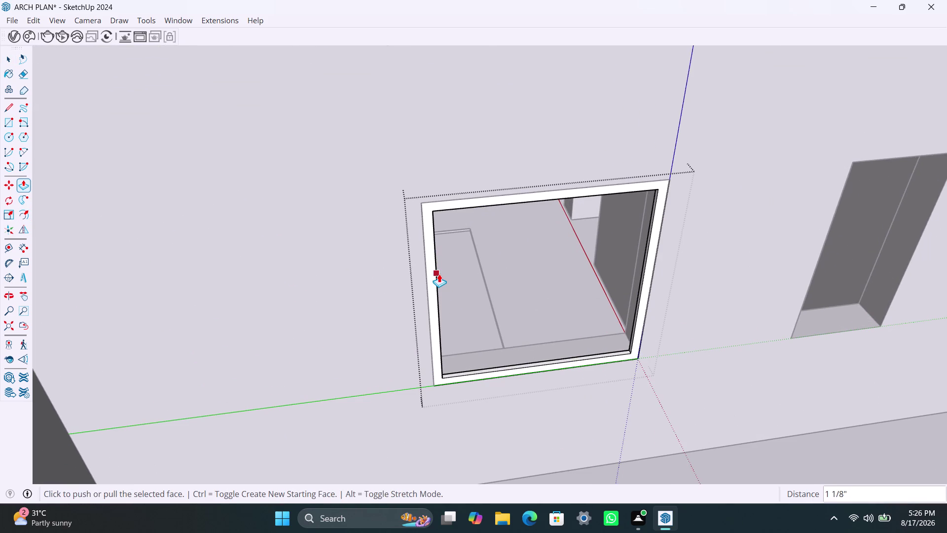
text(1.5)
text(")
key(Return)
Pull the frame ring out a further 1.5".
click(430, 285)
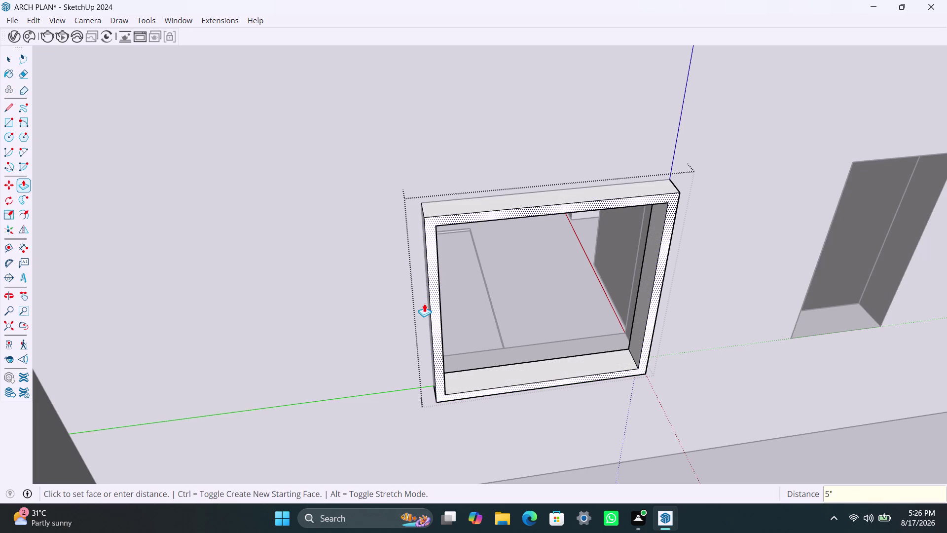
text(1.5")
key(Return)
key(space)
key(r)
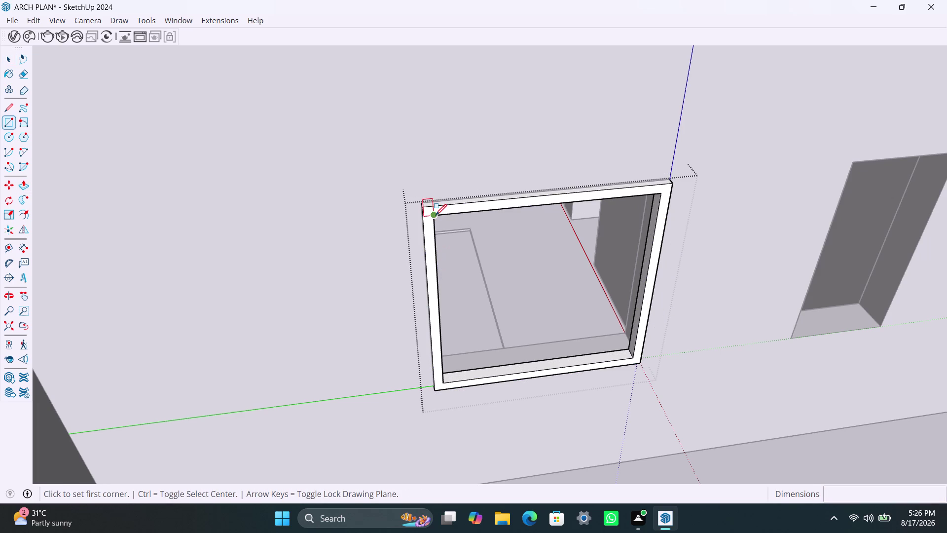
Draw a rectangle in the frame opening, keep its left half, and make it a group.
click(435, 215)
click(543, 372)
key(space)
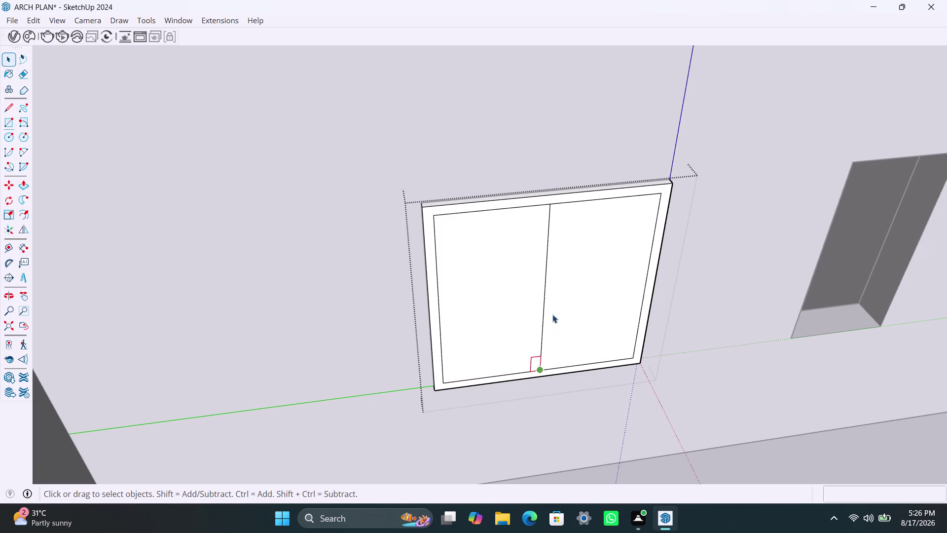
click(580, 309)
key(Delete)
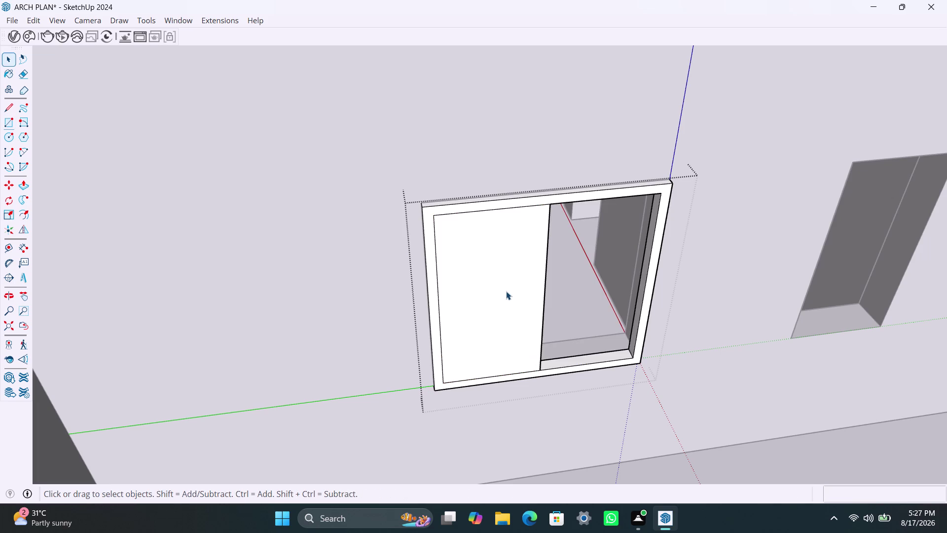
double_click(506, 291)
right_click(505, 290)
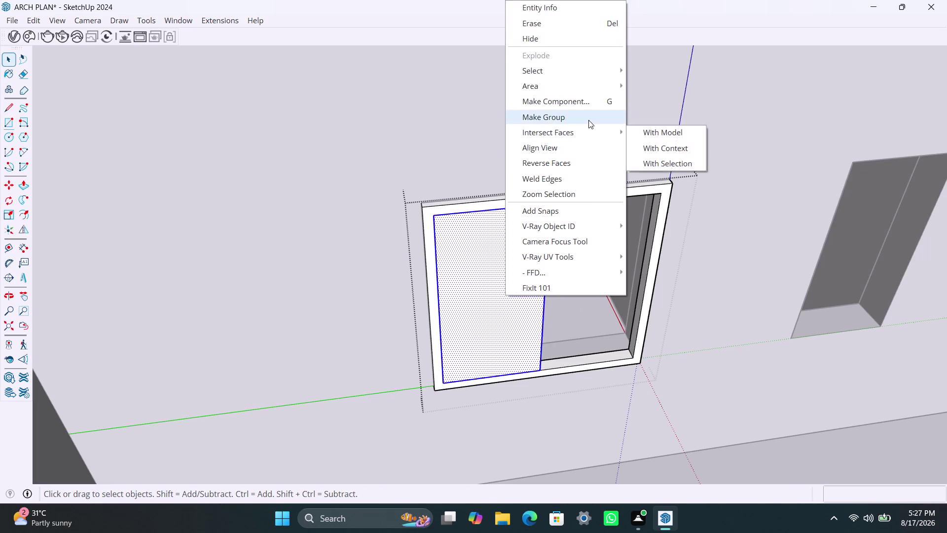
click(588, 120)
Thicken the left pane group to 18MM.
triple_click(506, 264)
key(p)
click(506, 263)
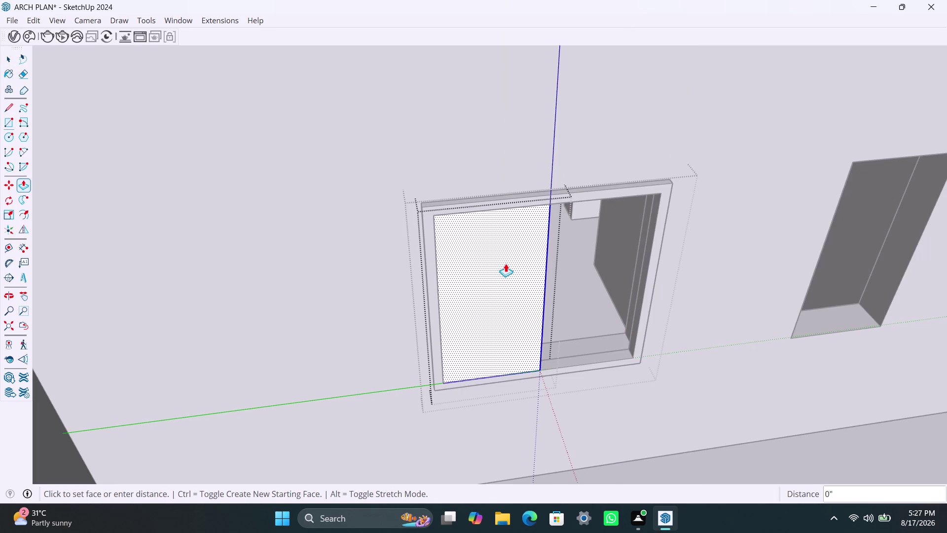
text(18MM)
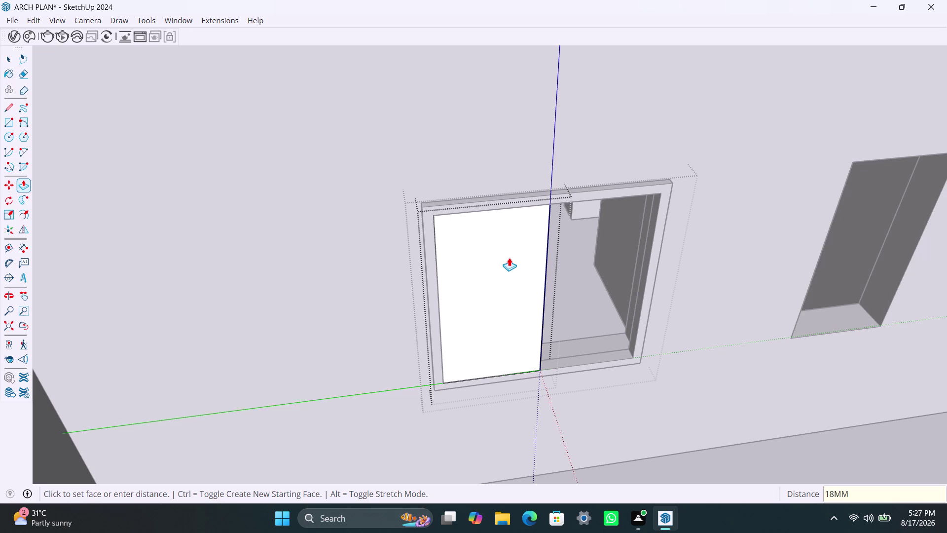
key(Return)
key(space)
key(space)
click(610, 432)
click(530, 356)
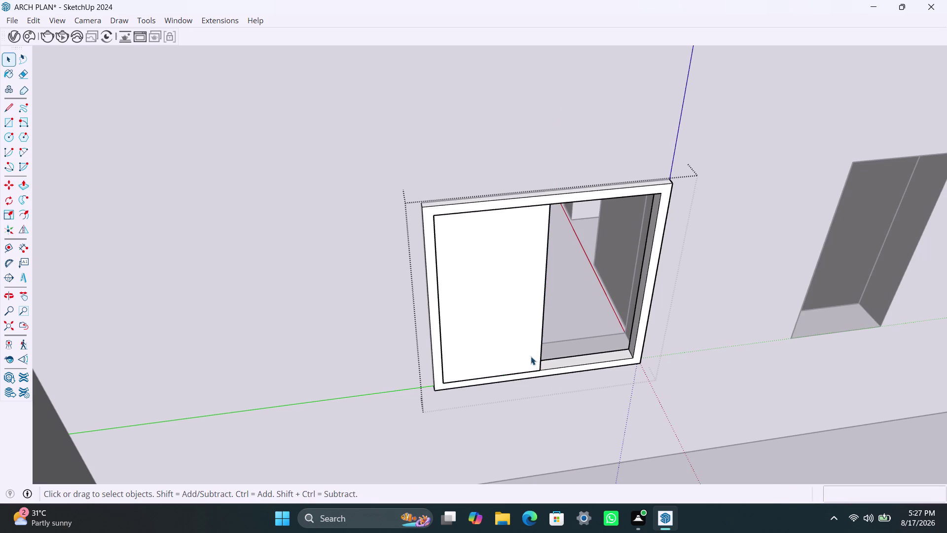
scroll(up, 3)
Copy the pane to the right side of the frame.
key(m)
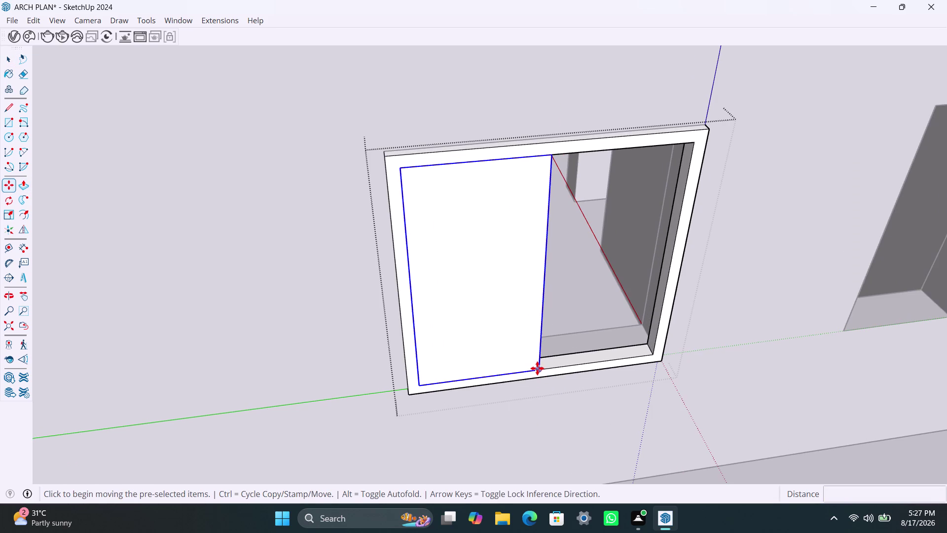
click(537, 368)
click(538, 363)
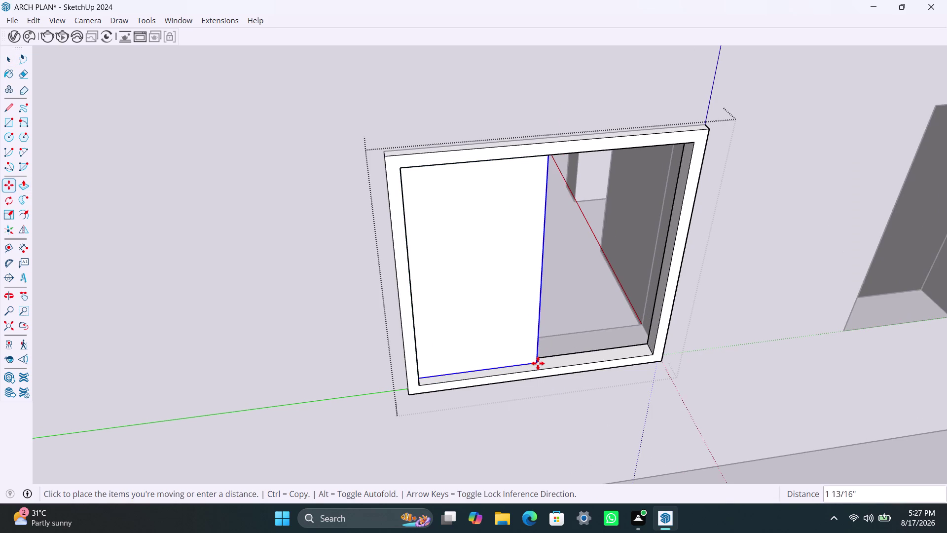
key(m)
click(538, 363)
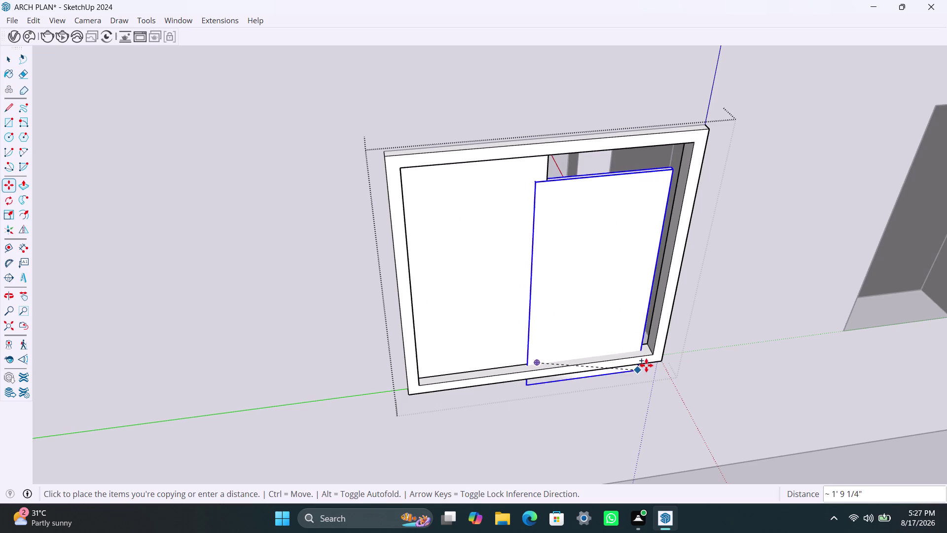
click(651, 351)
Zoom and orbit around the window to check how the two panes overlap.
scroll(up, 3)
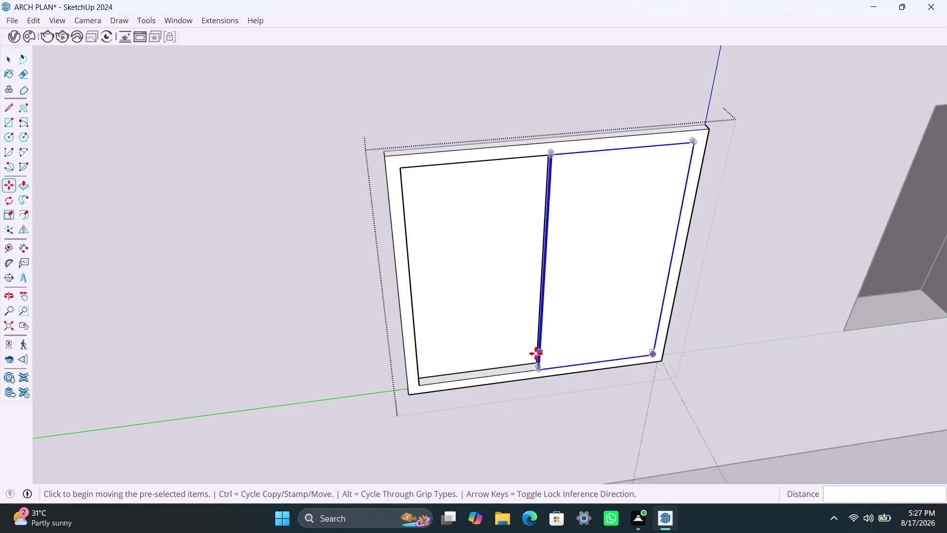
scroll(up, 3)
middle_drag(537, 372, 602, 393)
scroll(up, 3)
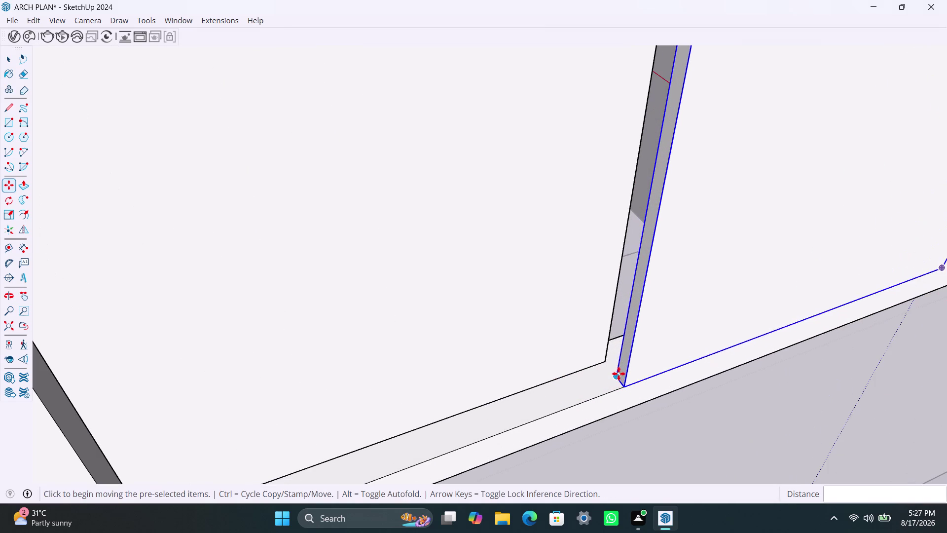
click(618, 372)
click(607, 365)
scroll(down, 3)
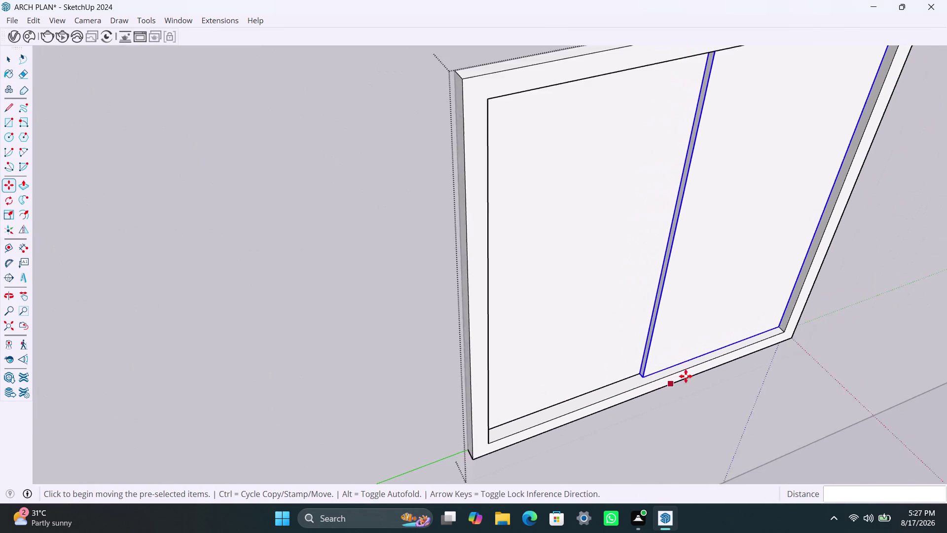
scroll(down, 3)
middle_drag(710, 365, 619, 337)
scroll(up, 3)
scroll(down, 3)
middle_drag(726, 337, 717, 334)
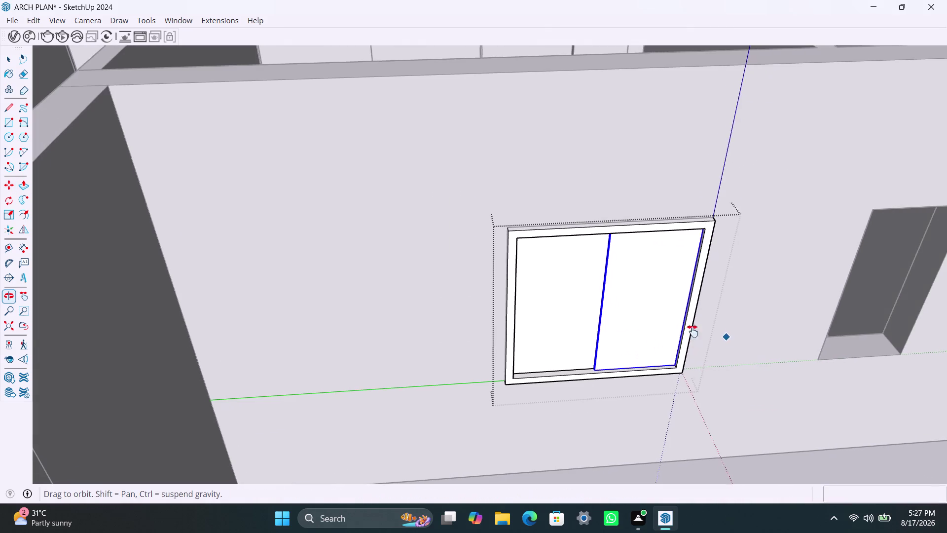
middle_drag(717, 334, 562, 316)
key(space)
click(689, 407)
scroll(down, 3)
middle_drag(702, 341, 633, 344)
key(r)
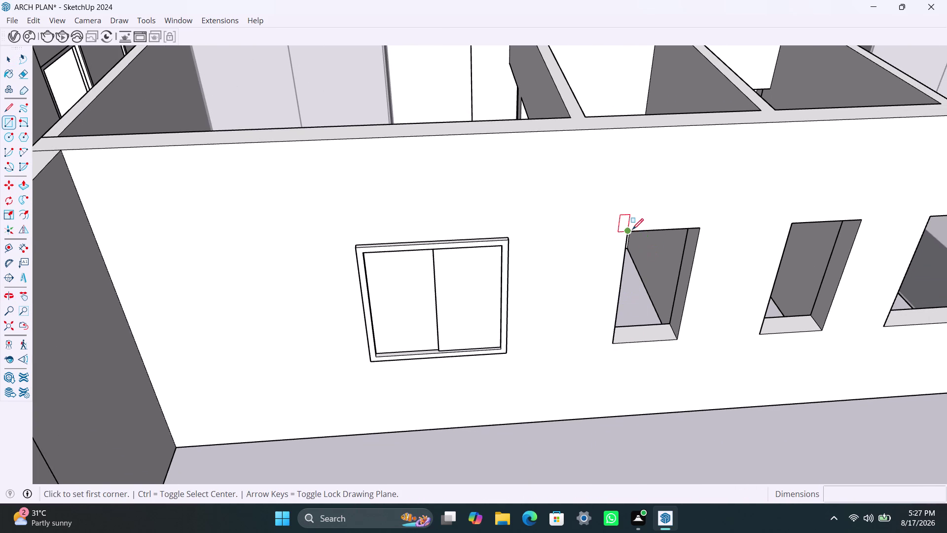
Draw a rectangle covering the empty window opening and make it a group.
click(632, 229)
click(675, 341)
key(space)
double_click(665, 291)
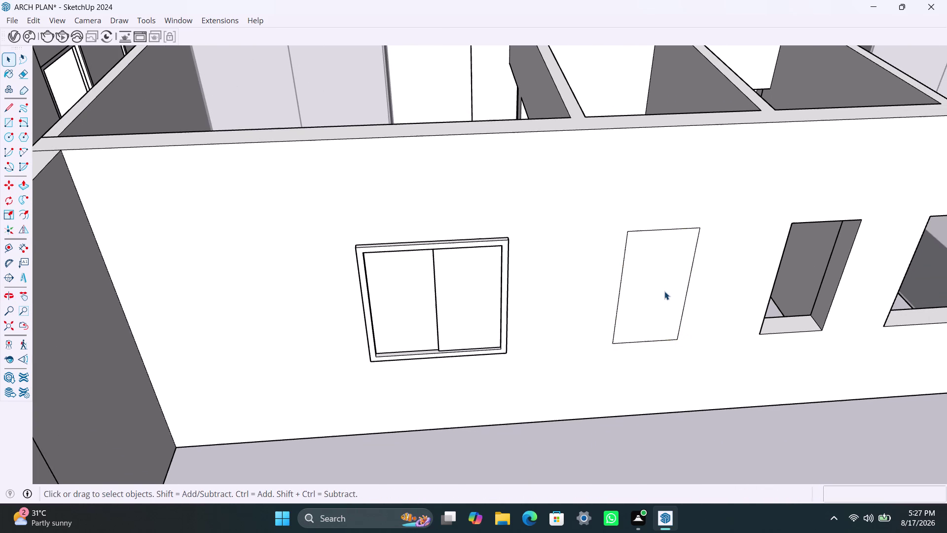
right_click(665, 291)
click(737, 120)
Inside the group, offset the rectangle's edges inward to outline the frame.
click(673, 295)
double_click(669, 295)
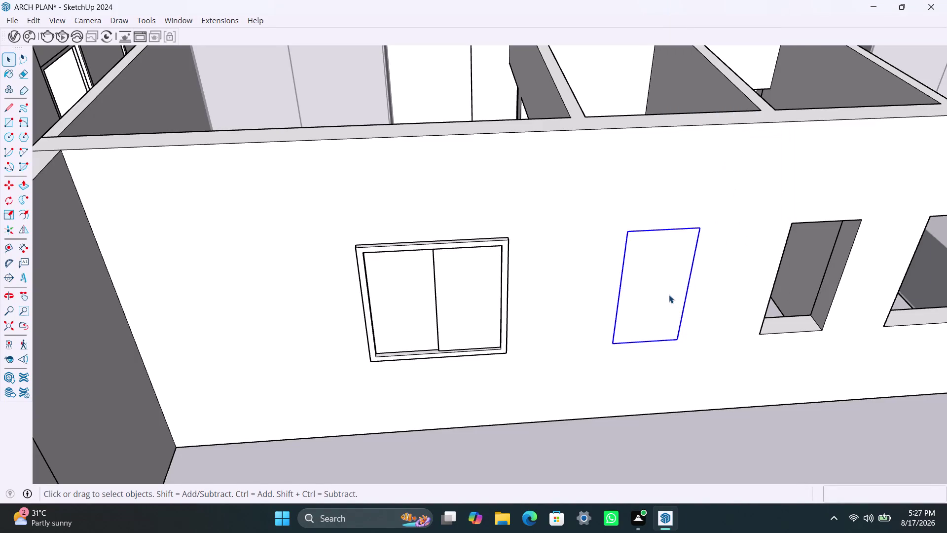
click(669, 294)
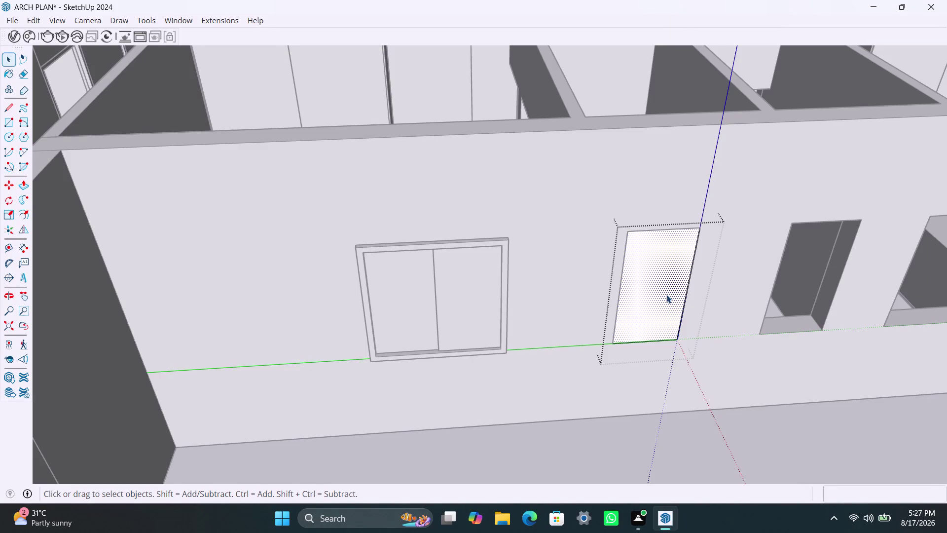
key(f)
click(641, 273)
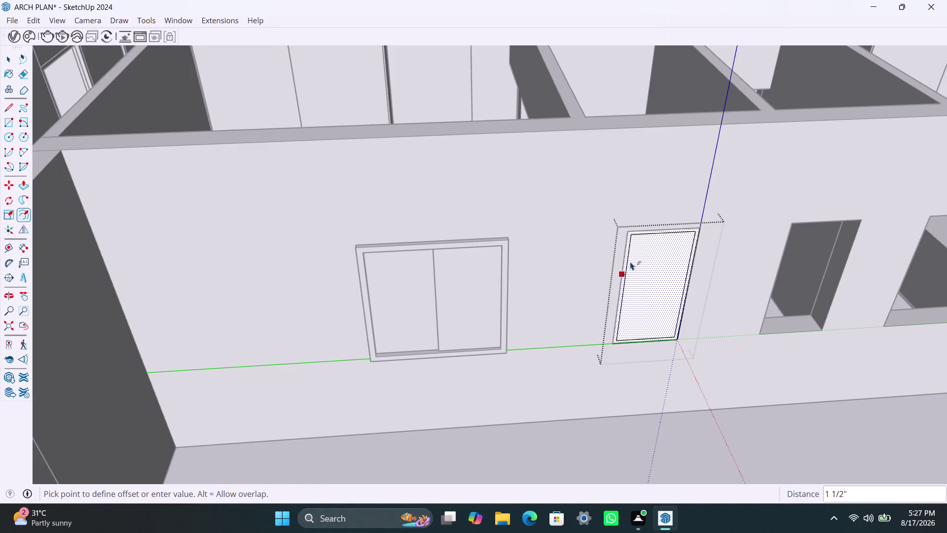
key(2)
key(shift+quotedbl)
key(Return)
key(space)
click(689, 417)
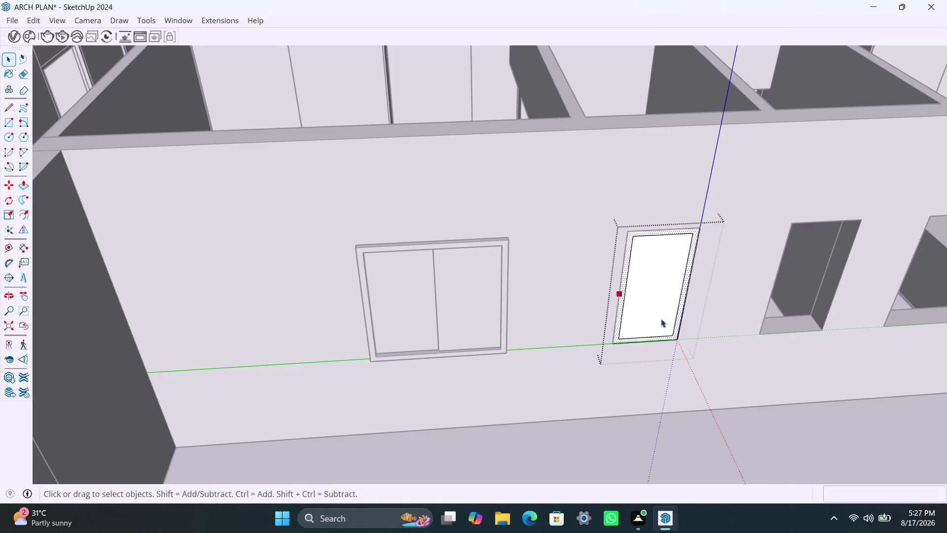
Reopen the group and delete the inner face to clear the window opening.
click(662, 307)
double_click(745, 177)
click(680, 277)
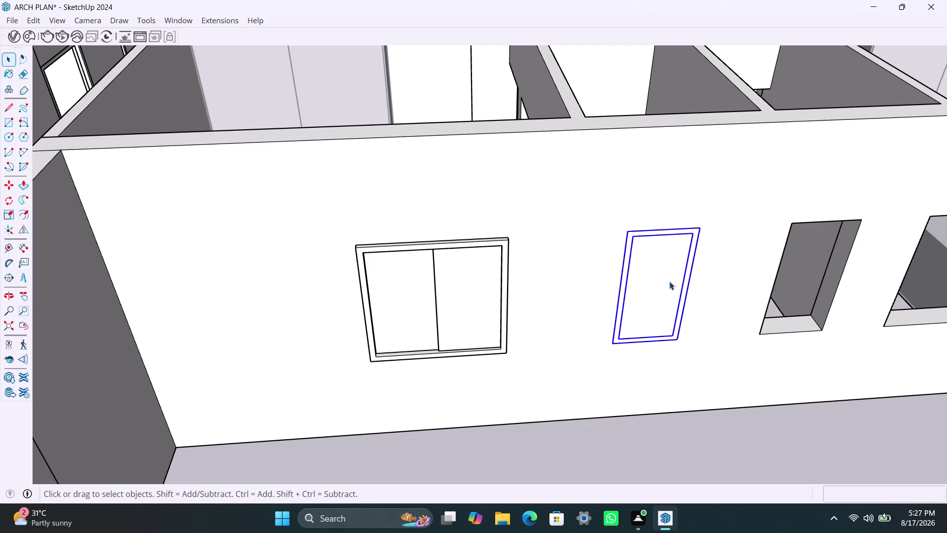
click(669, 281)
double_click(669, 281)
click(665, 281)
scroll(right, 3)
scroll(left, 3)
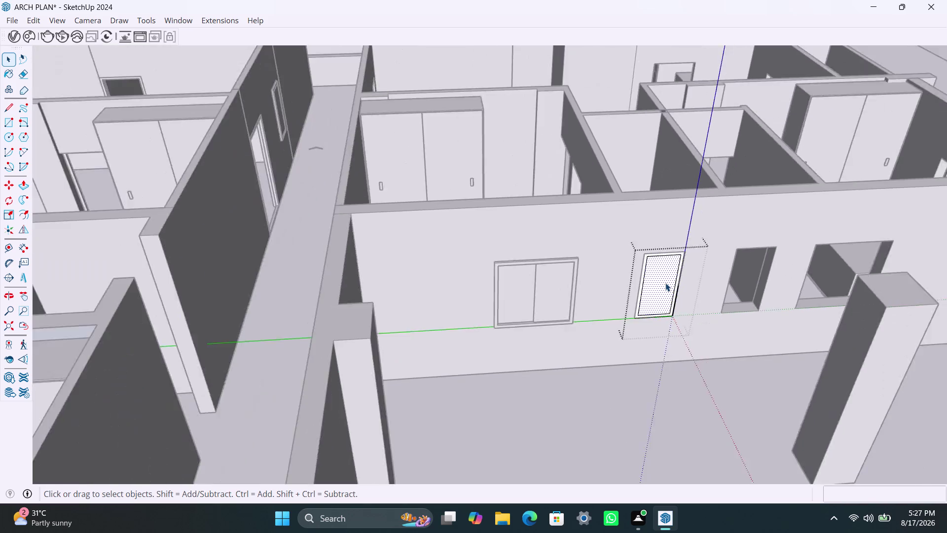
scroll(left, 3)
key(Delete)
scroll(up, 3)
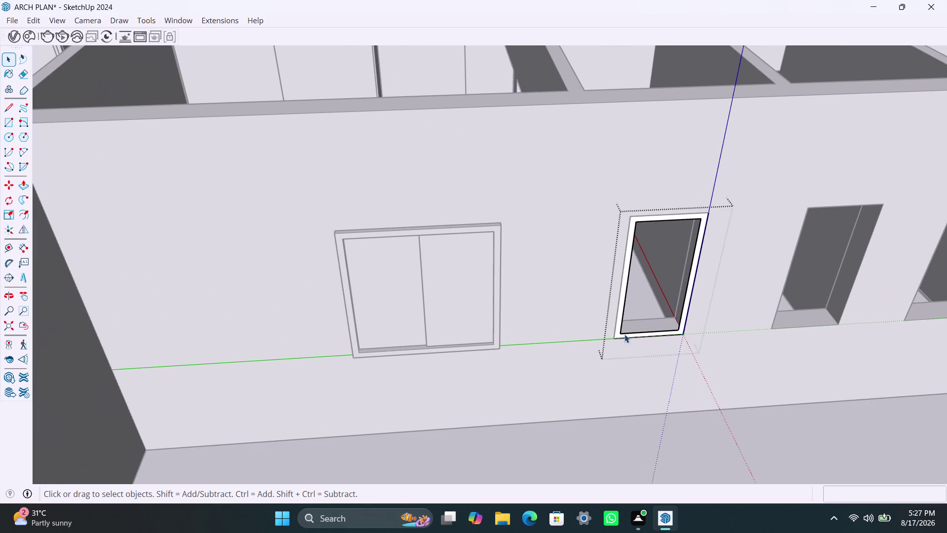
Push/Pull the frame face out 1.5" so it projects from the wall.
click(620, 313)
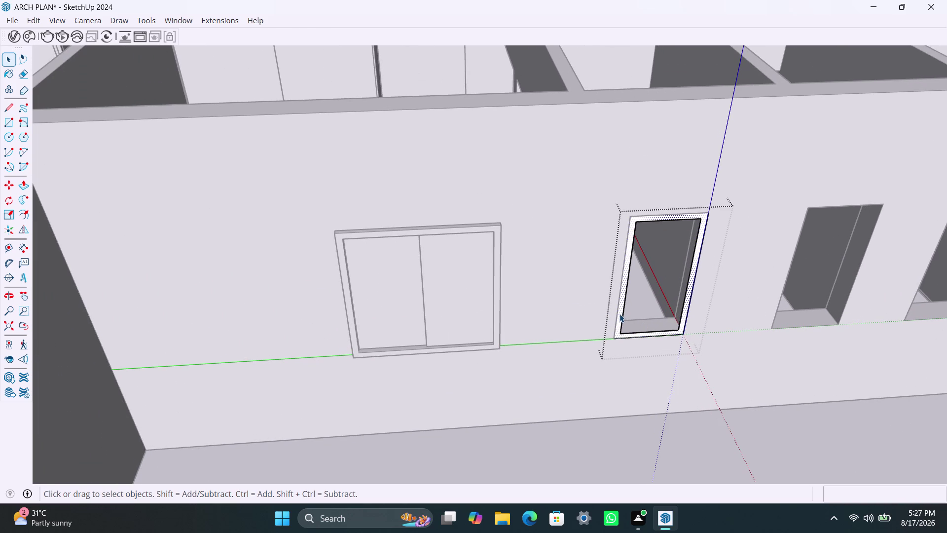
key(p)
click(619, 314)
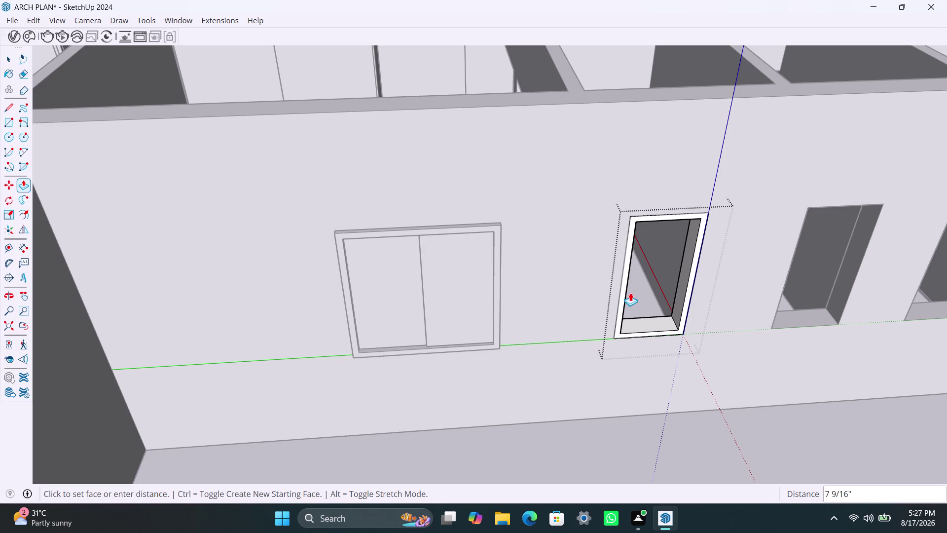
text(1.5)
key(shift+quotedbl)
key(Return)
click(622, 308)
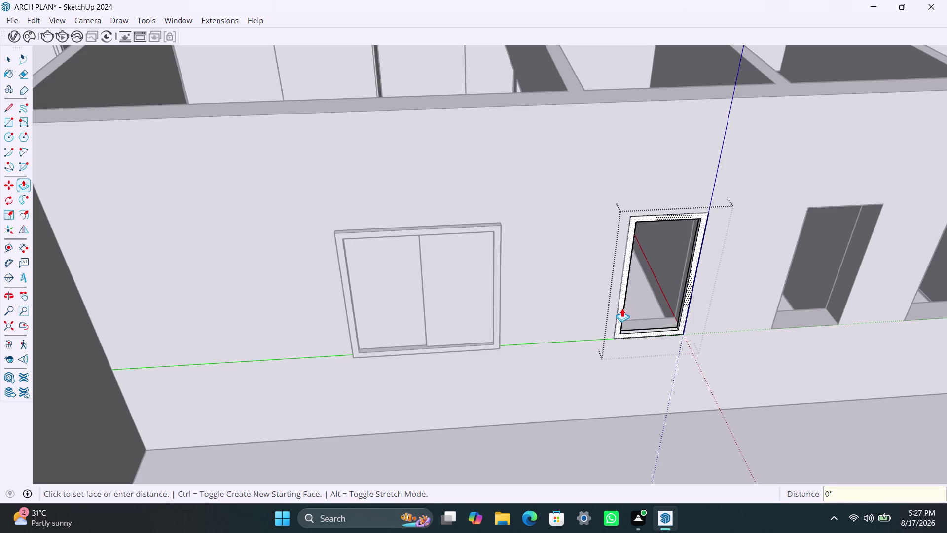
text(1.)
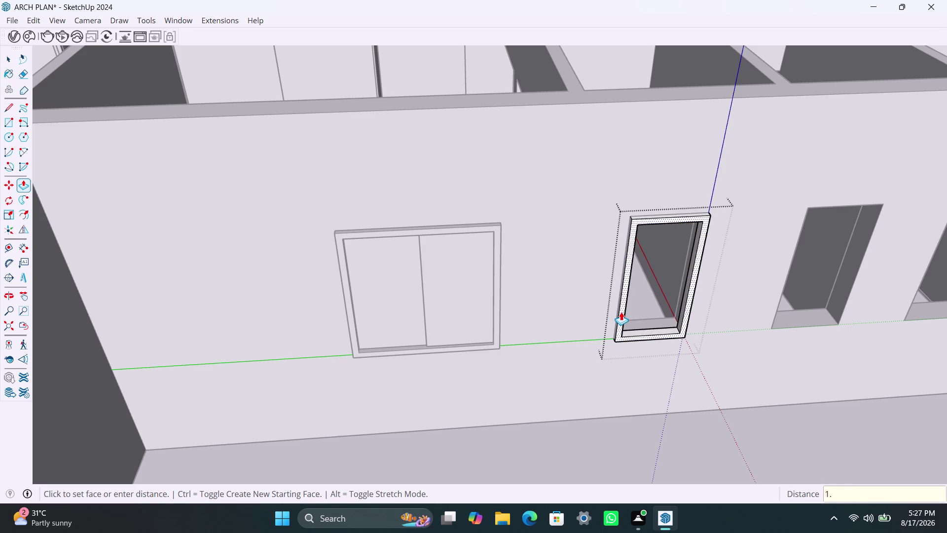
text(5")
key(Return)
key(space)
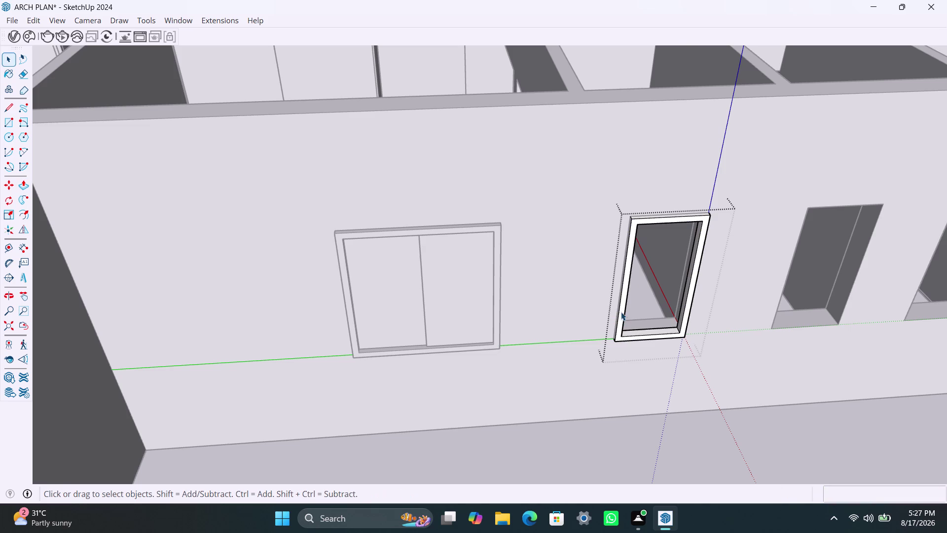
click(646, 416)
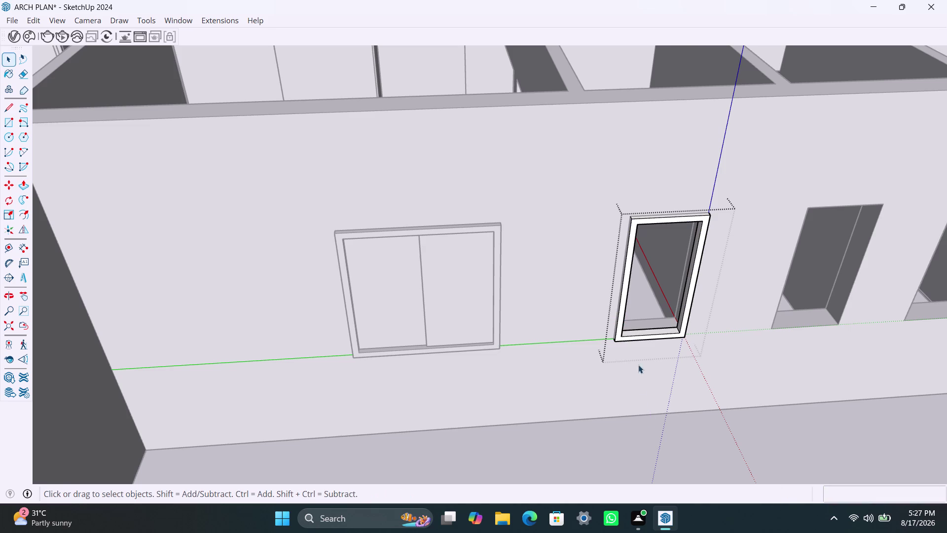